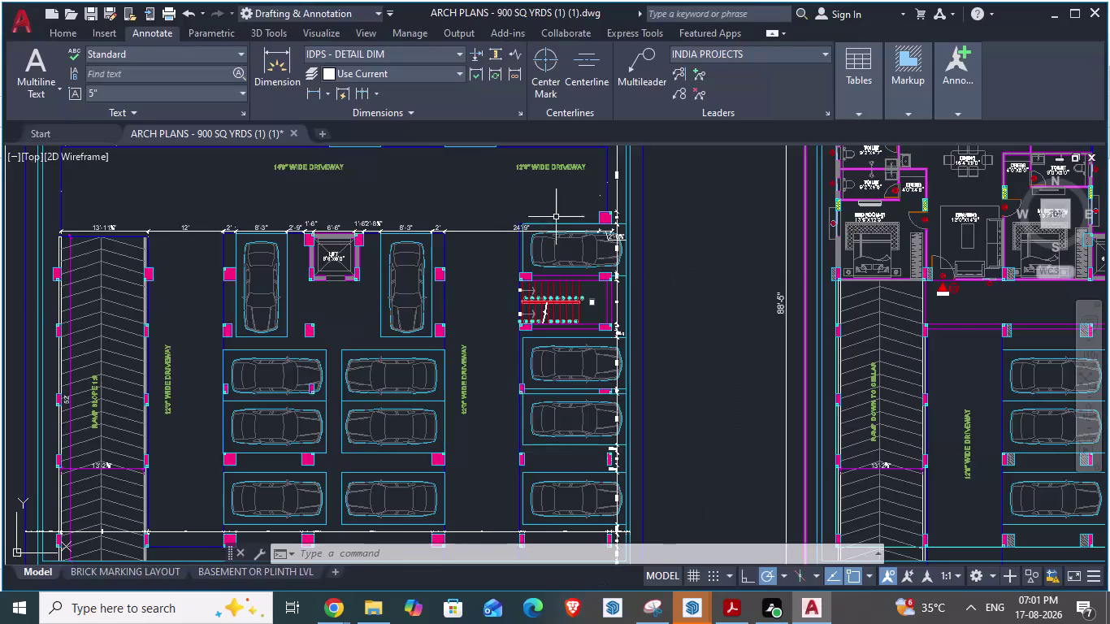
Zoom over the AutoCAD cellar parking plan, then switch back to the SketchUp model.
scroll(down, 3)
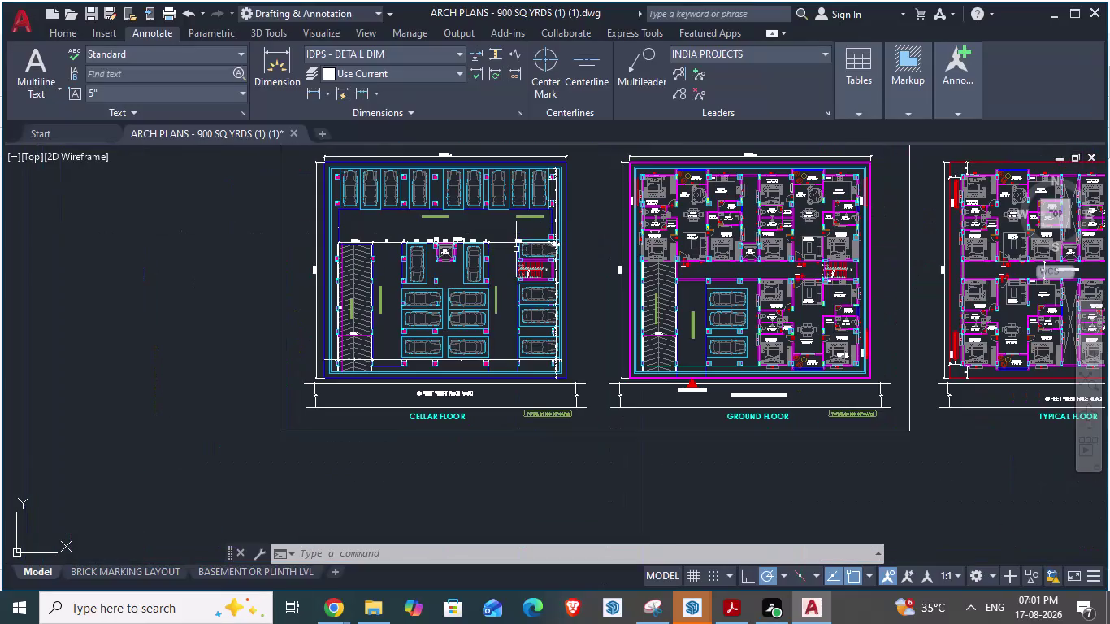
scroll(up, 3)
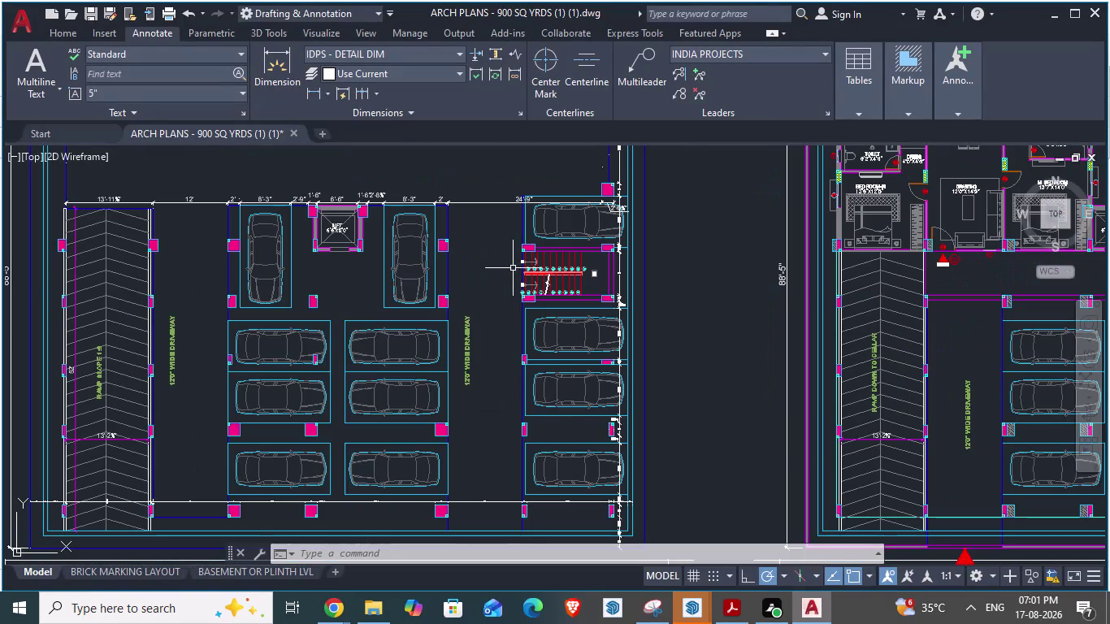
key(alt+Tab)
scroll(down, 3)
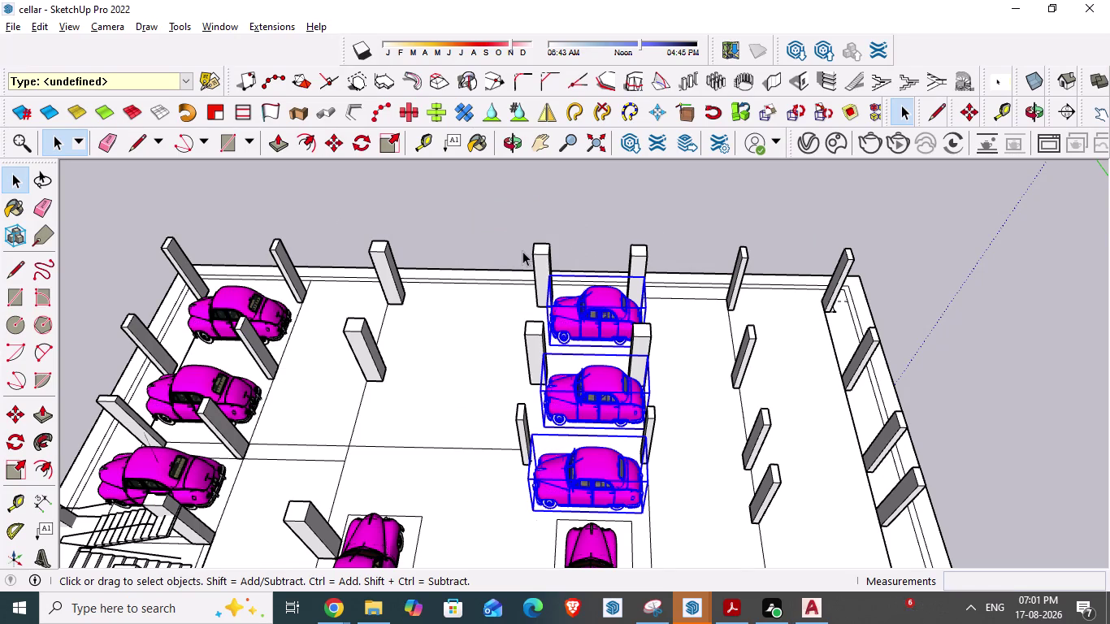
scroll(down, 3)
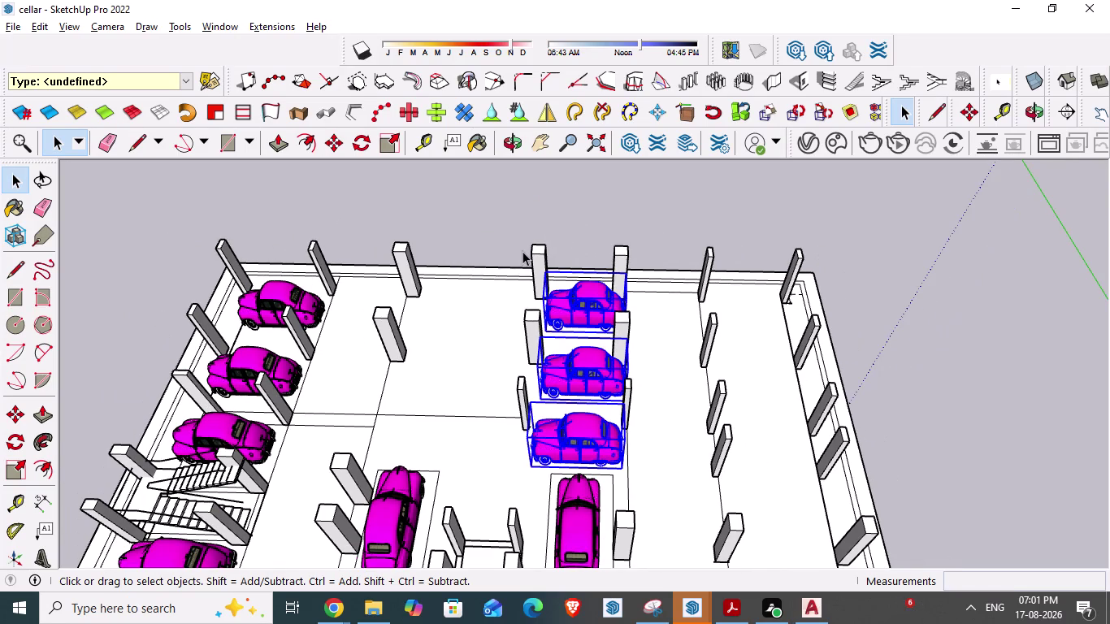
middle_drag(441, 367, 487, 478)
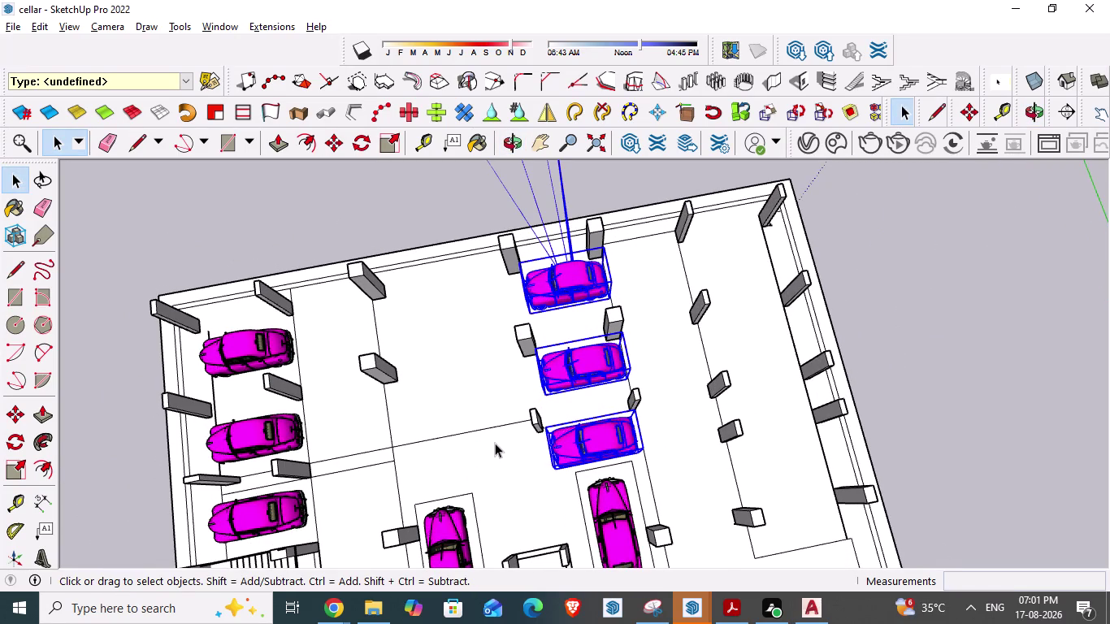
key(Escape)
key(space)
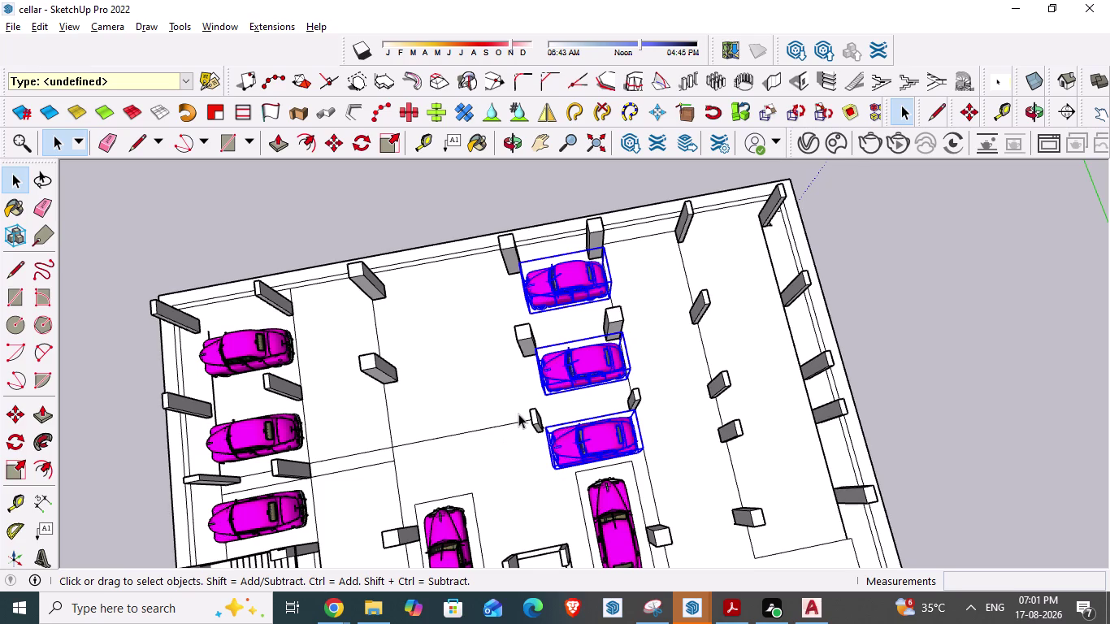
scroll(down, 3)
middle_drag(518, 414, 518, 502)
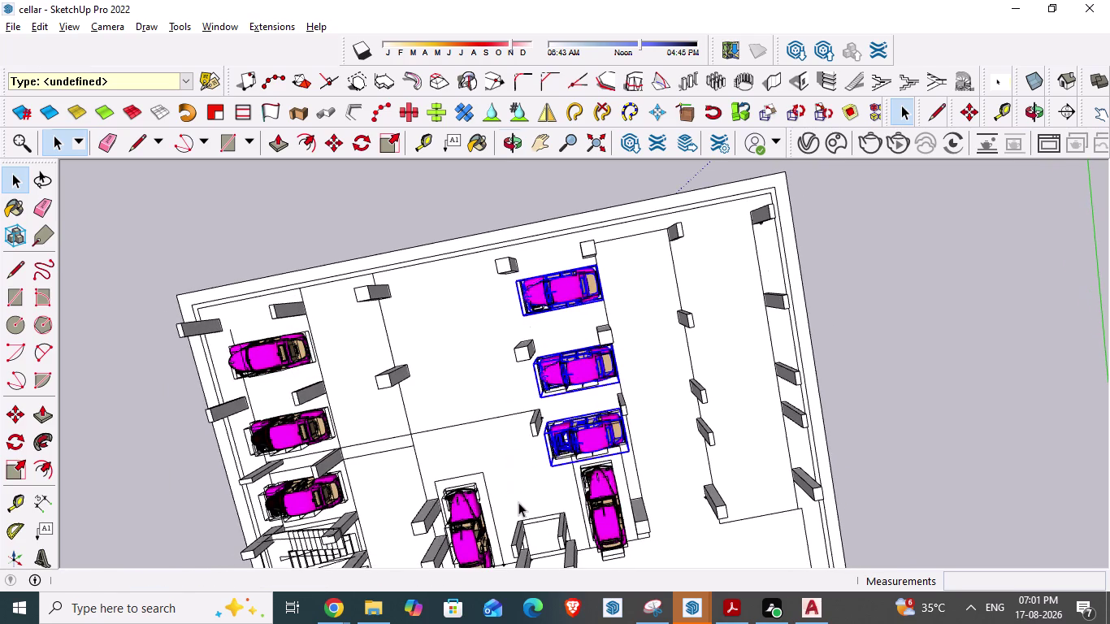
key(Escape)
key(Escape)
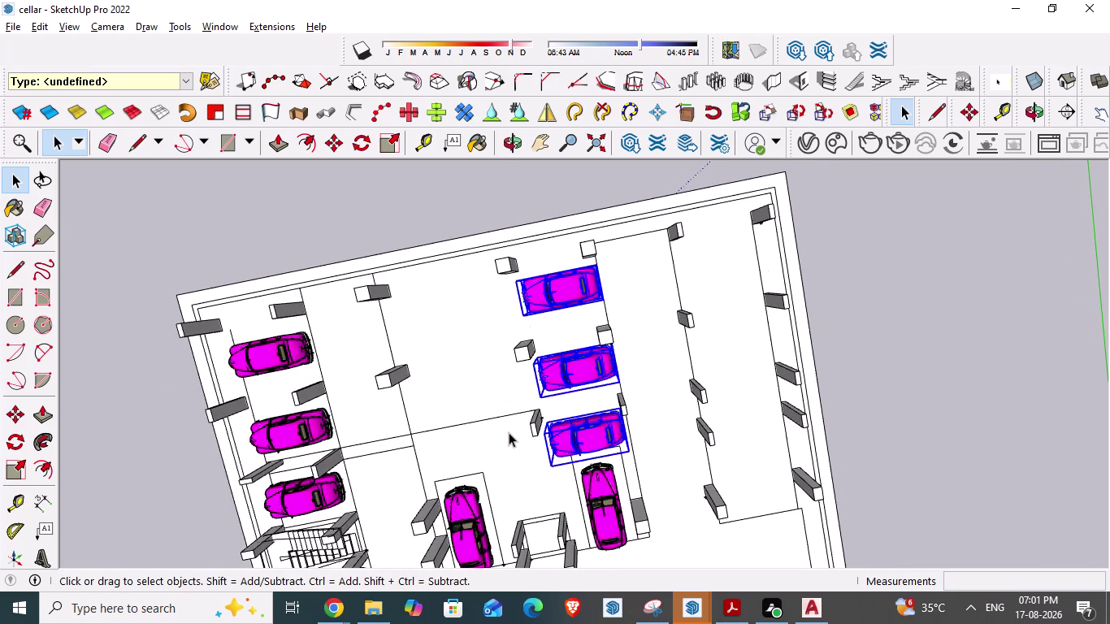
key(Escape)
click(403, 224)
scroll(down, 3)
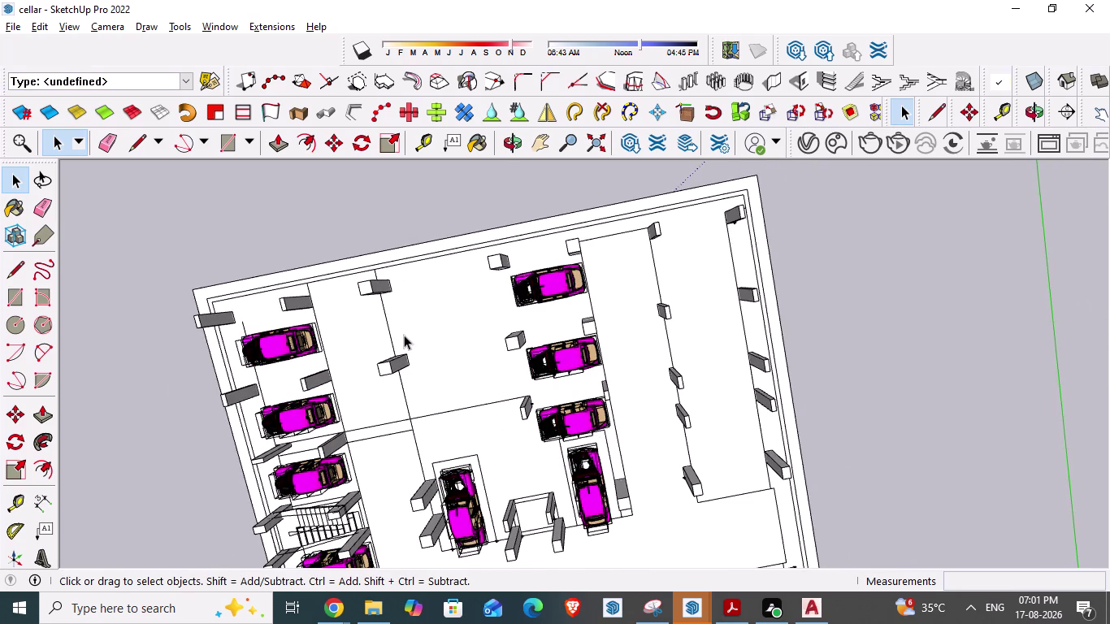
middle_drag(404, 335, 372, 236)
scroll(down, 3)
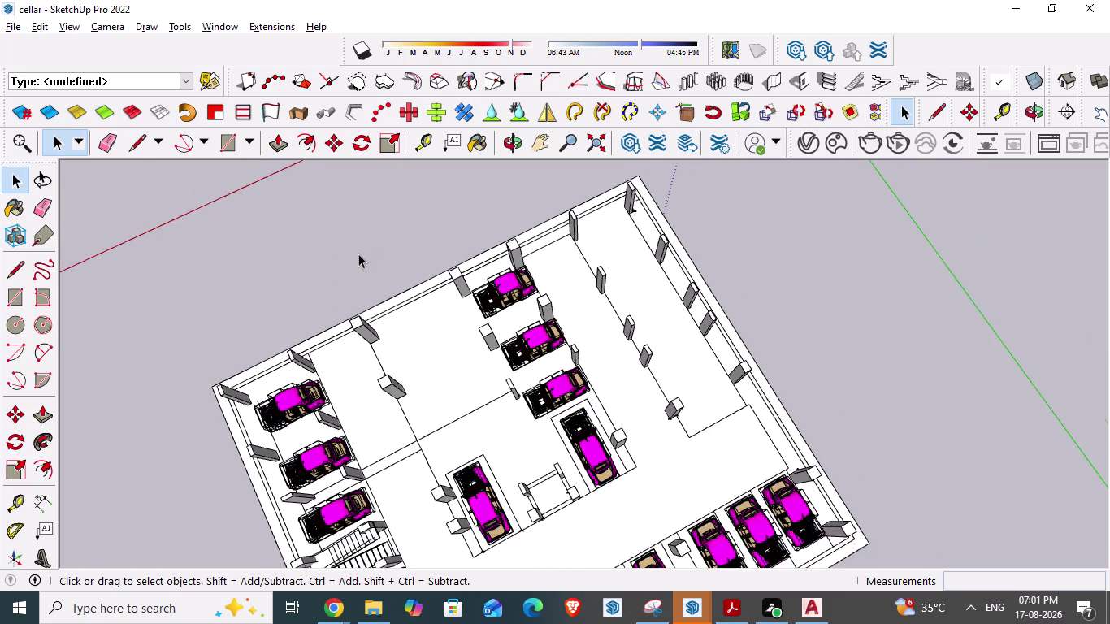
scroll(down, 3)
scroll(down, 3)
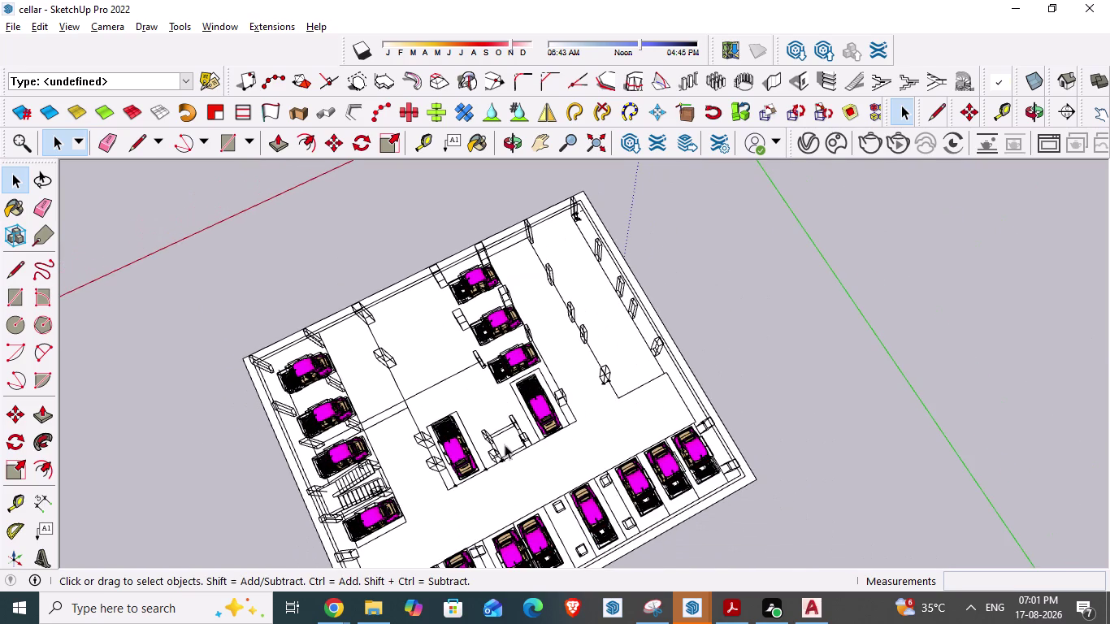
key(alt+Tab)
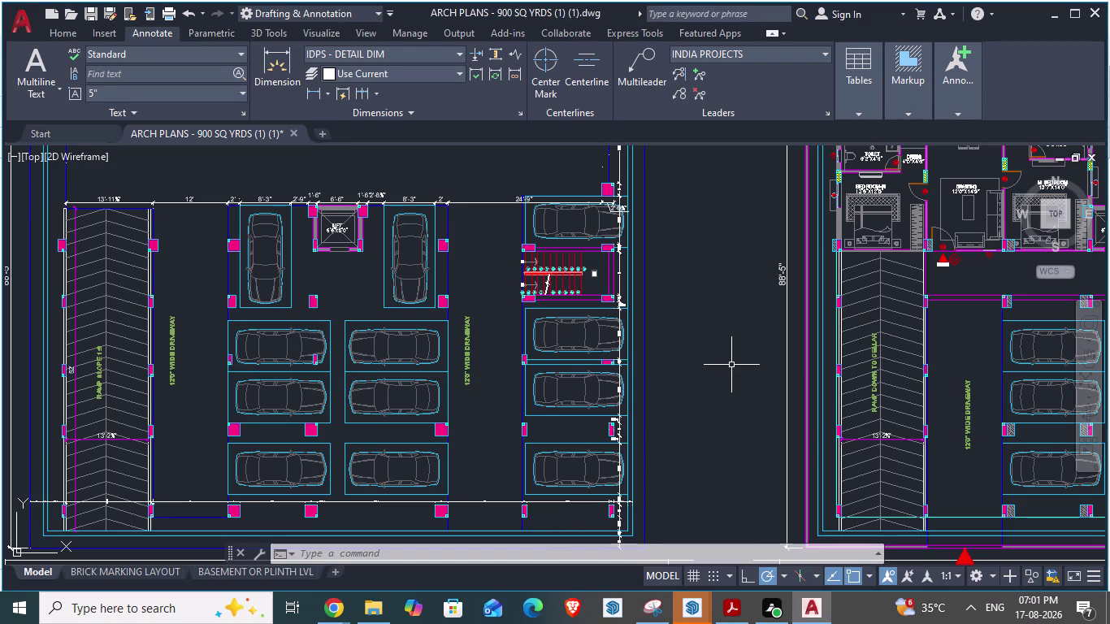
key(alt+Tab)
Copy a parked car and paste the copy left of the lower parked car.
scroll(down, 3)
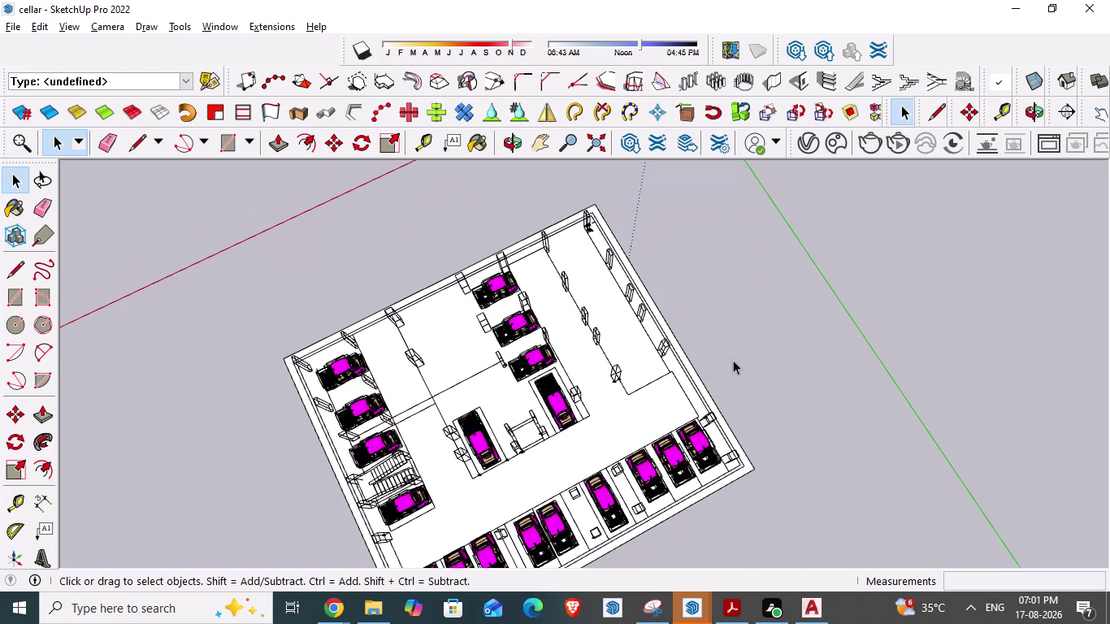
scroll(up, 3)
scroll(up, 3)
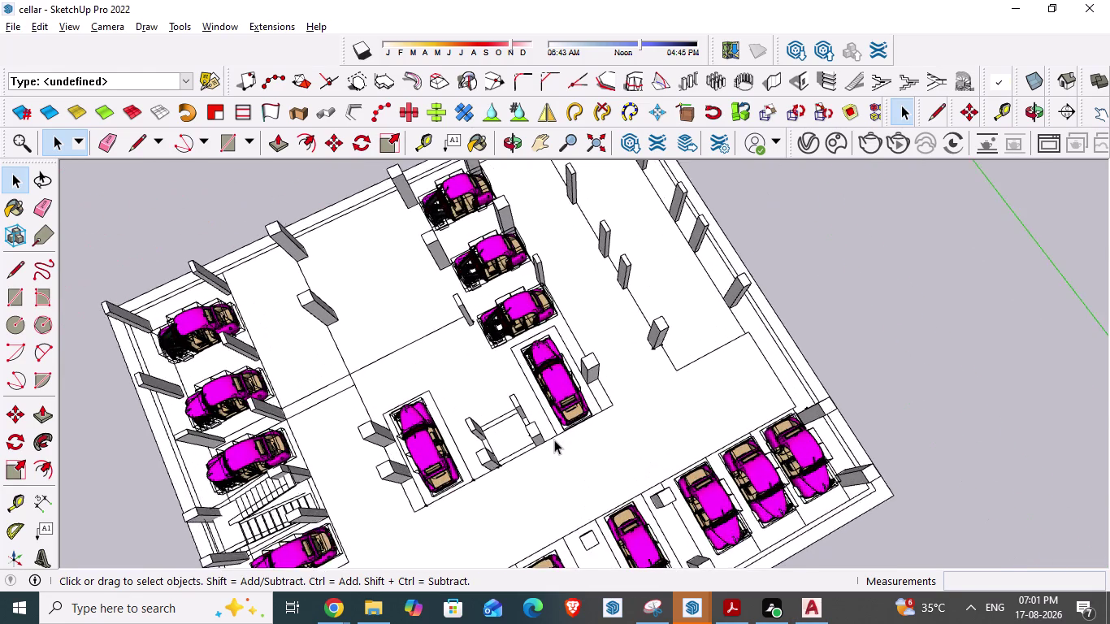
scroll(up, 3)
click(508, 286)
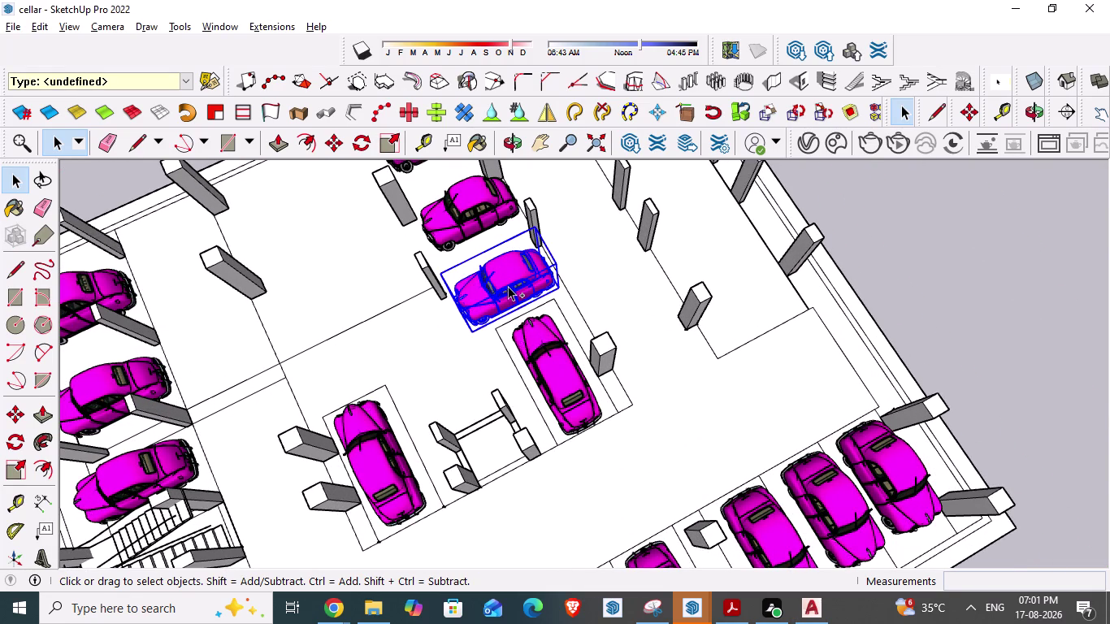
key(ctrl+c)
key(ctrl+v)
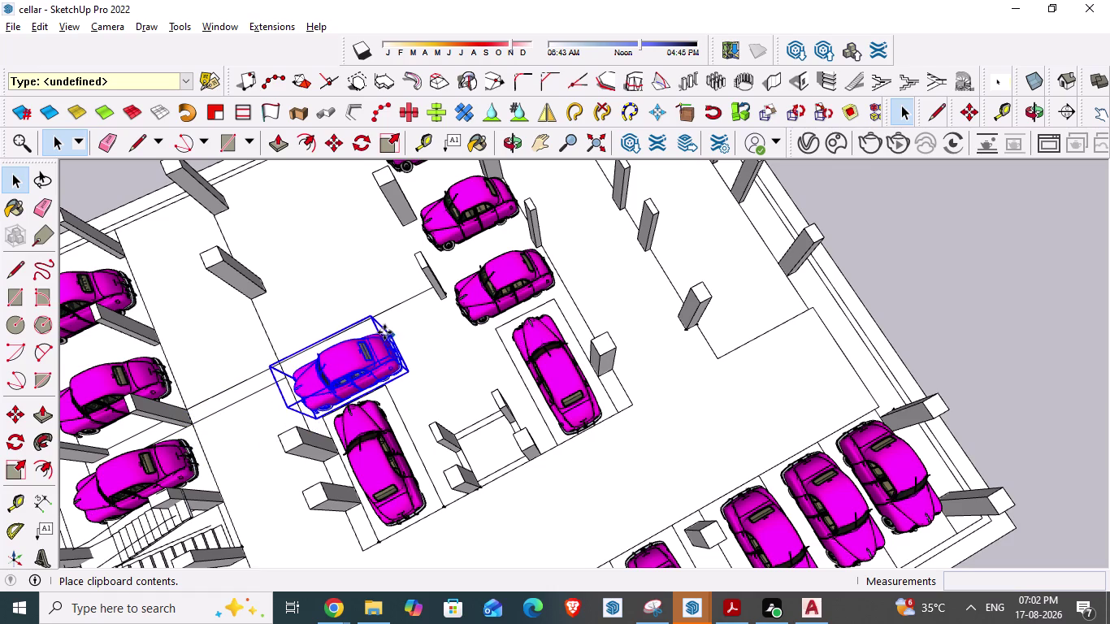
click(388, 323)
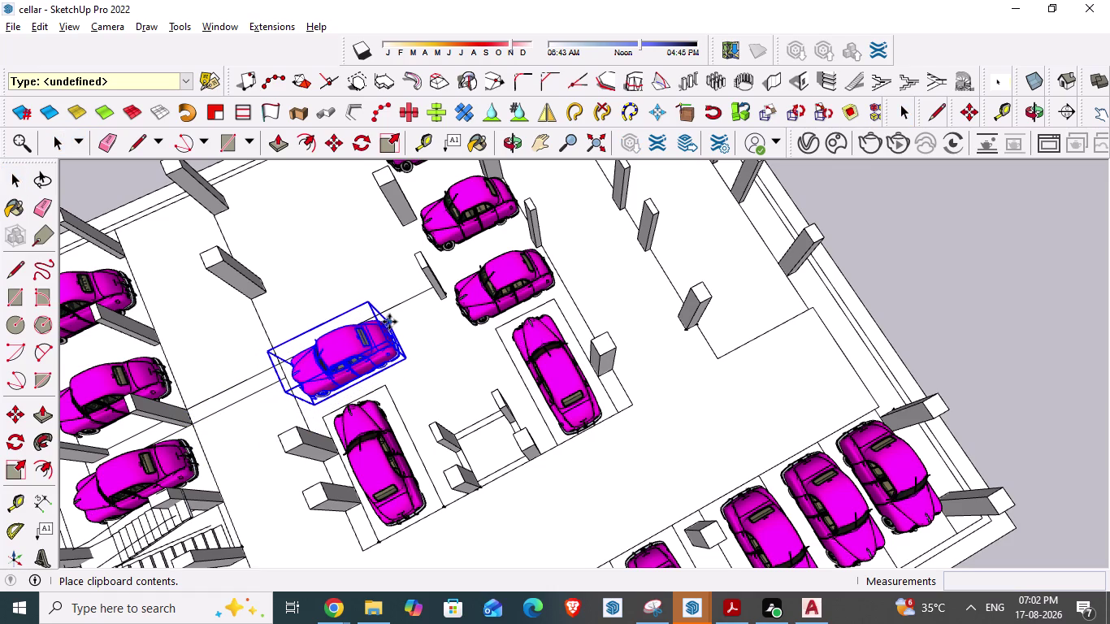
Rotate the copied car 180 degrees about its corner.
middle_drag(316, 423, 271, 309)
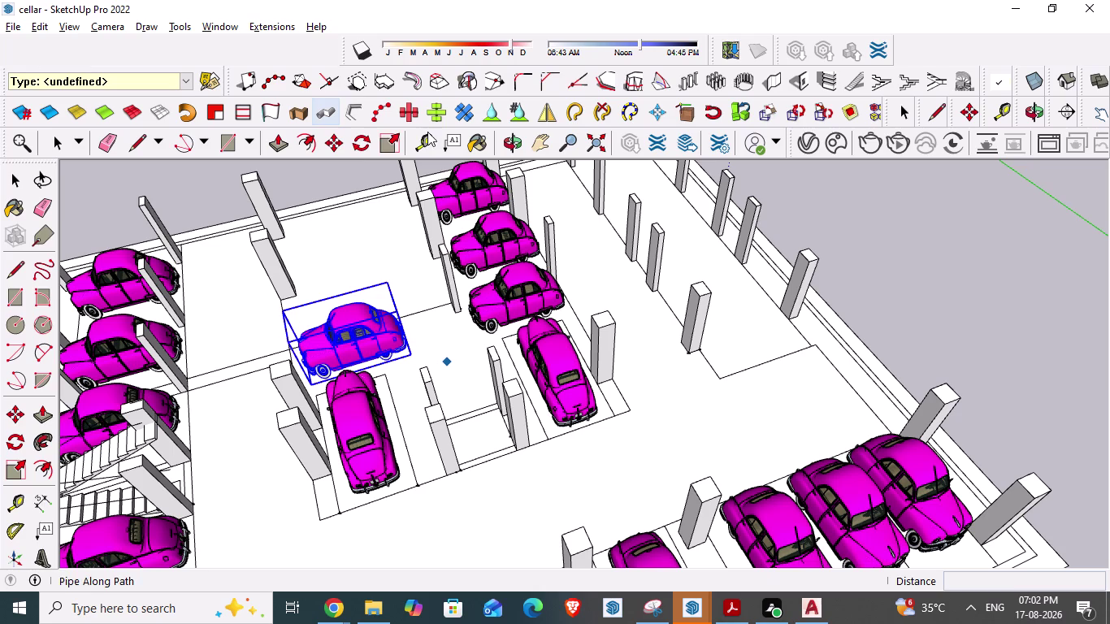
click(360, 143)
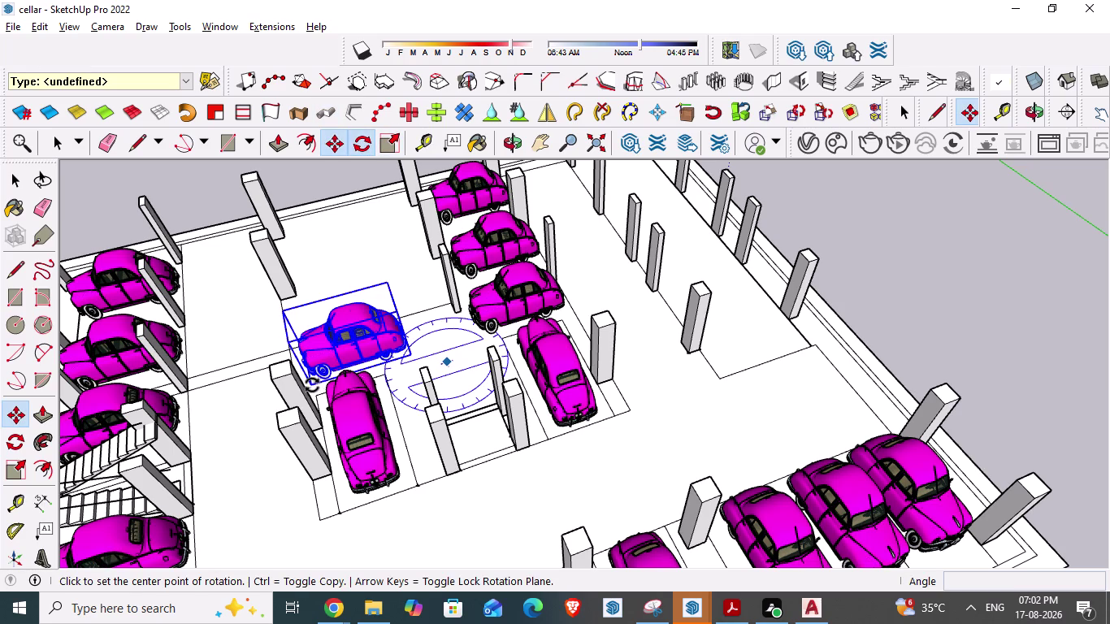
scroll(up, 3)
scroll(up, 3)
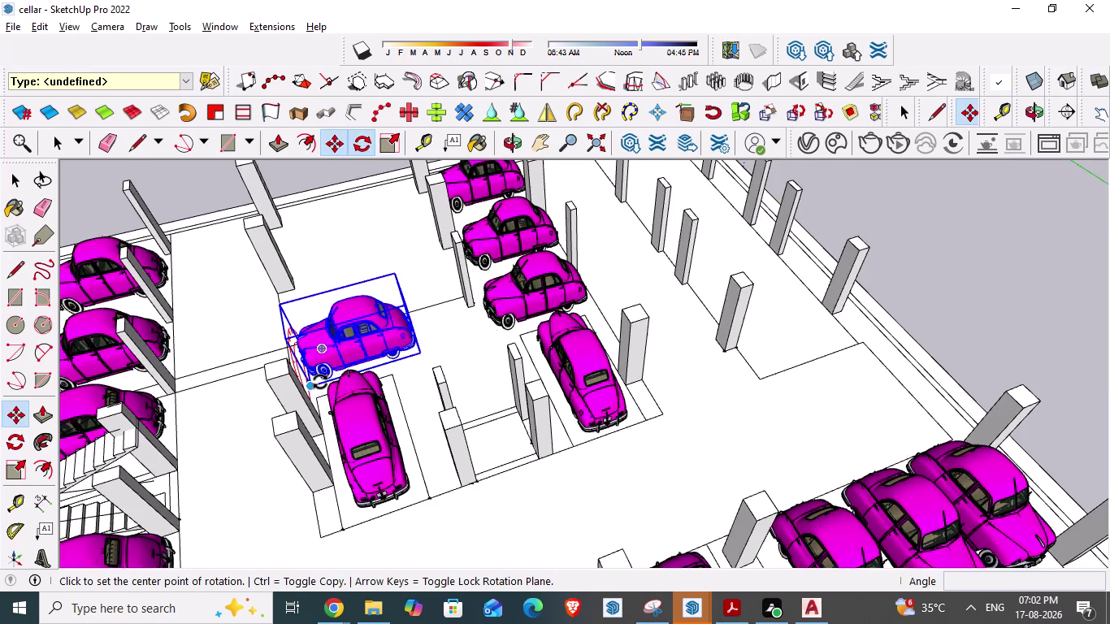
scroll(up, 3)
scroll(up, 3)
scroll(up, 3)
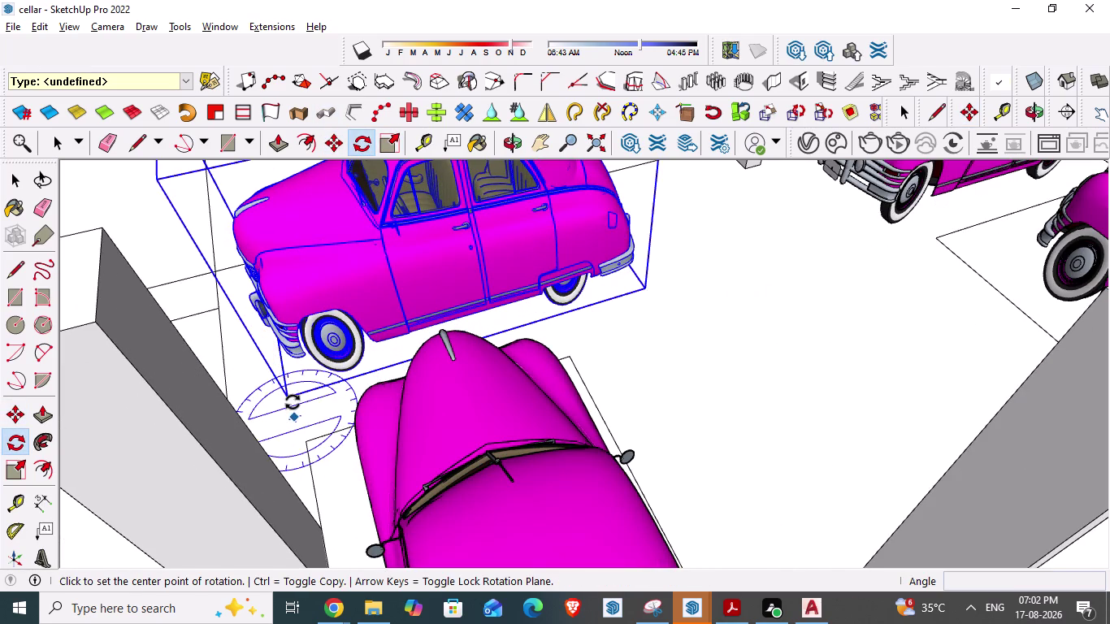
click(291, 395)
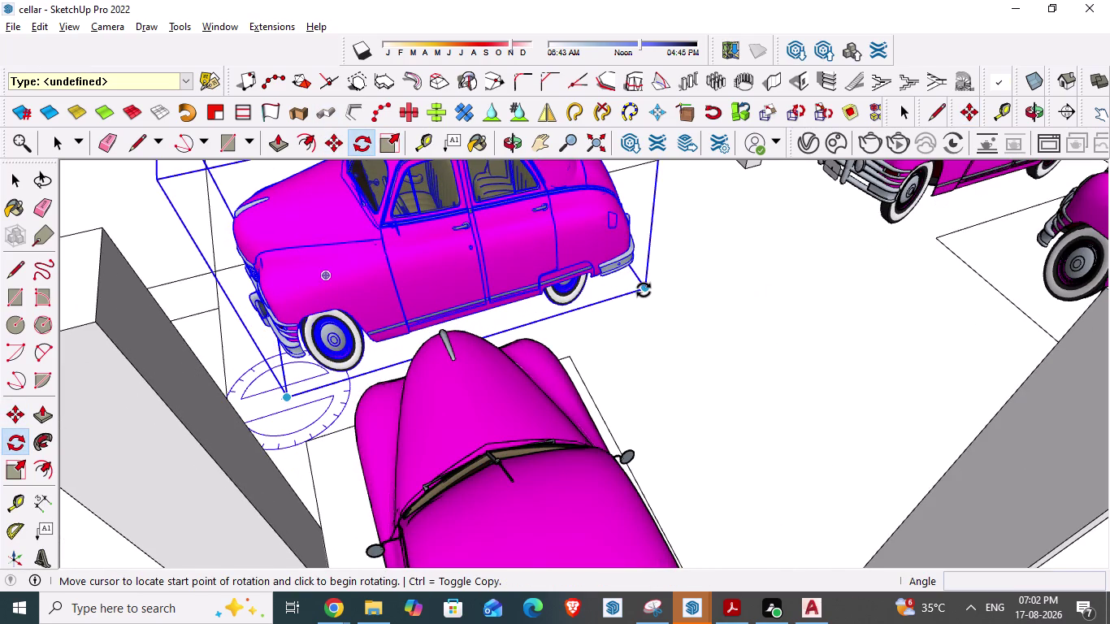
click(643, 290)
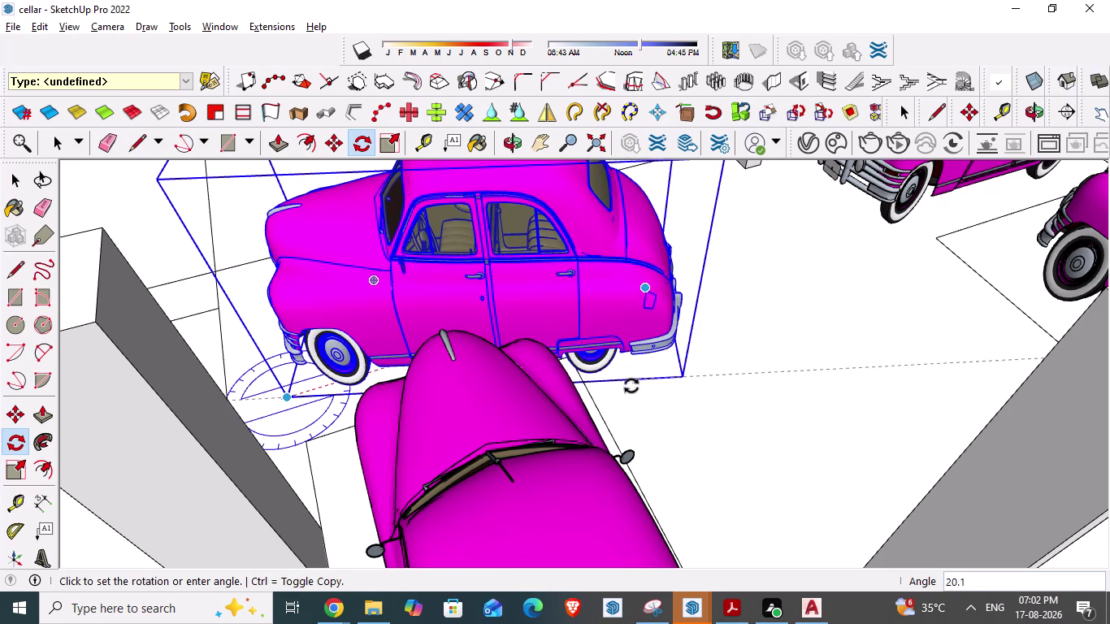
text(1)
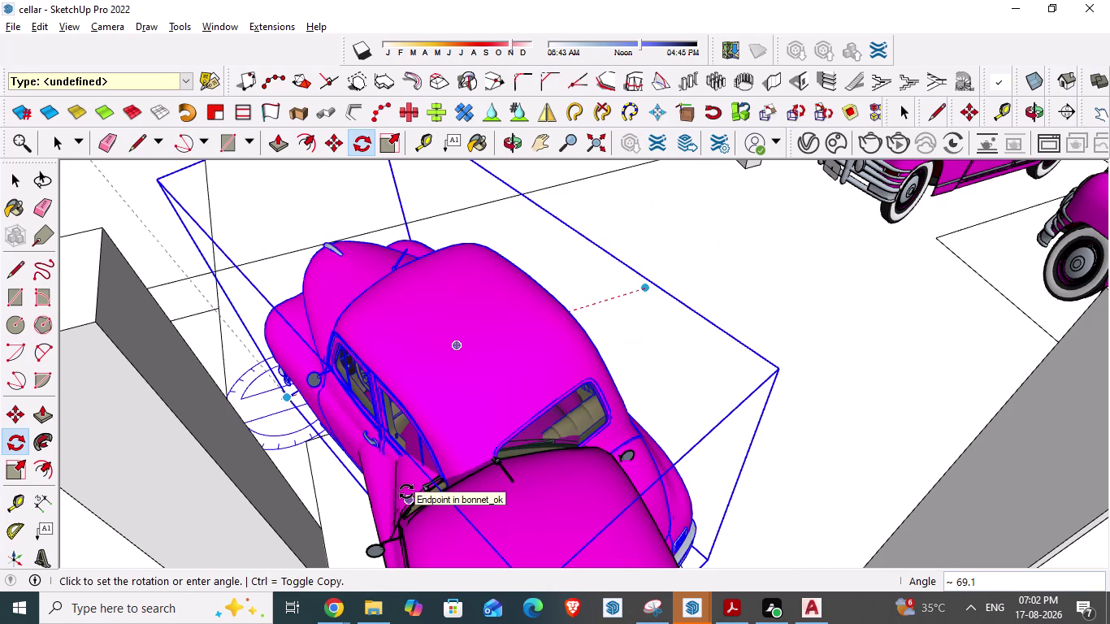
text(80)
key(Return)
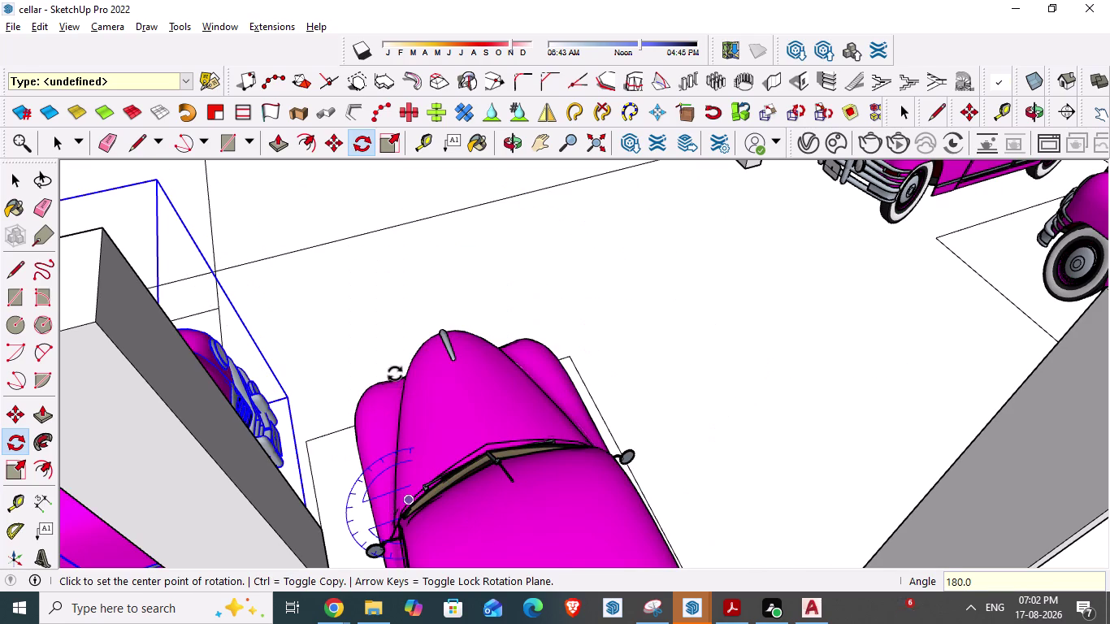
Move the turned car into the central parking area just below the upright car.
scroll(down, 3)
scroll(down, 3)
scroll(down, 3)
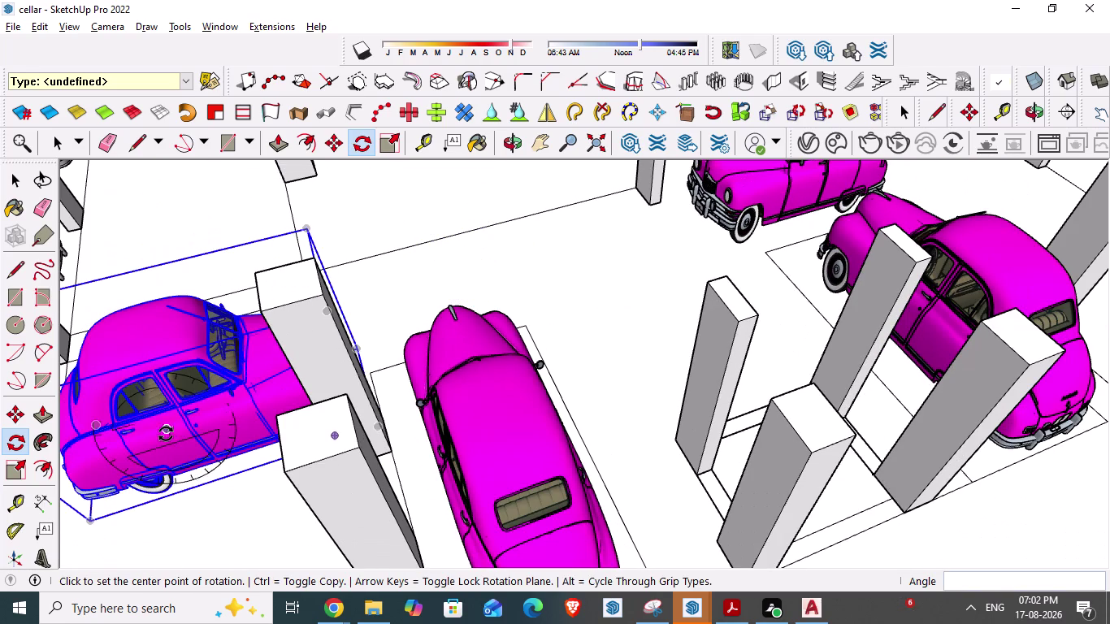
key(m)
scroll(down, 3)
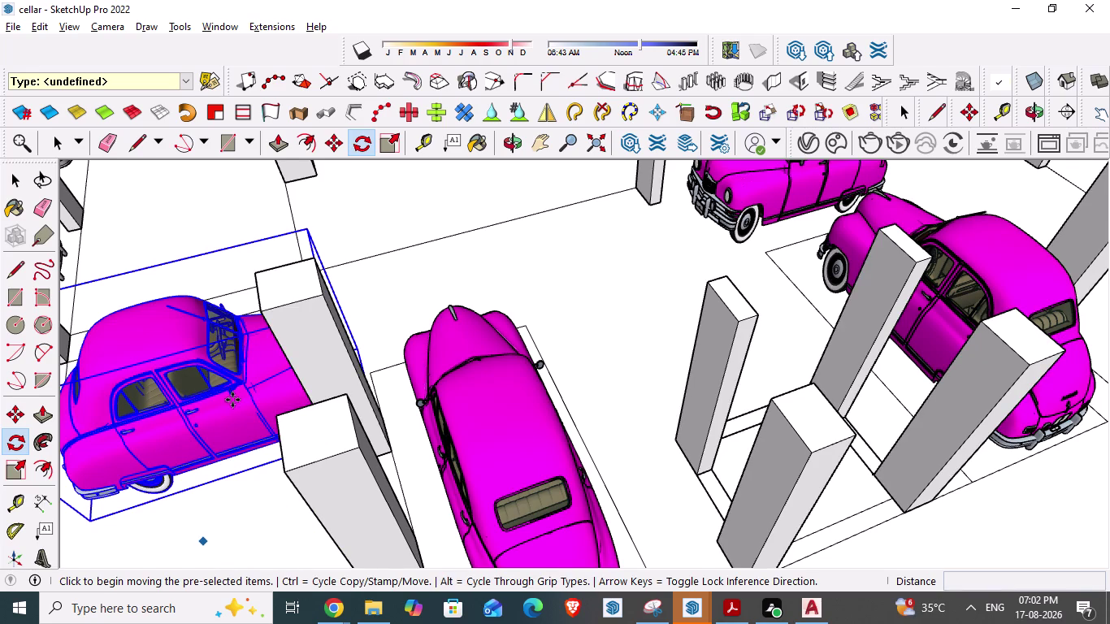
drag(110, 505, 276, 371)
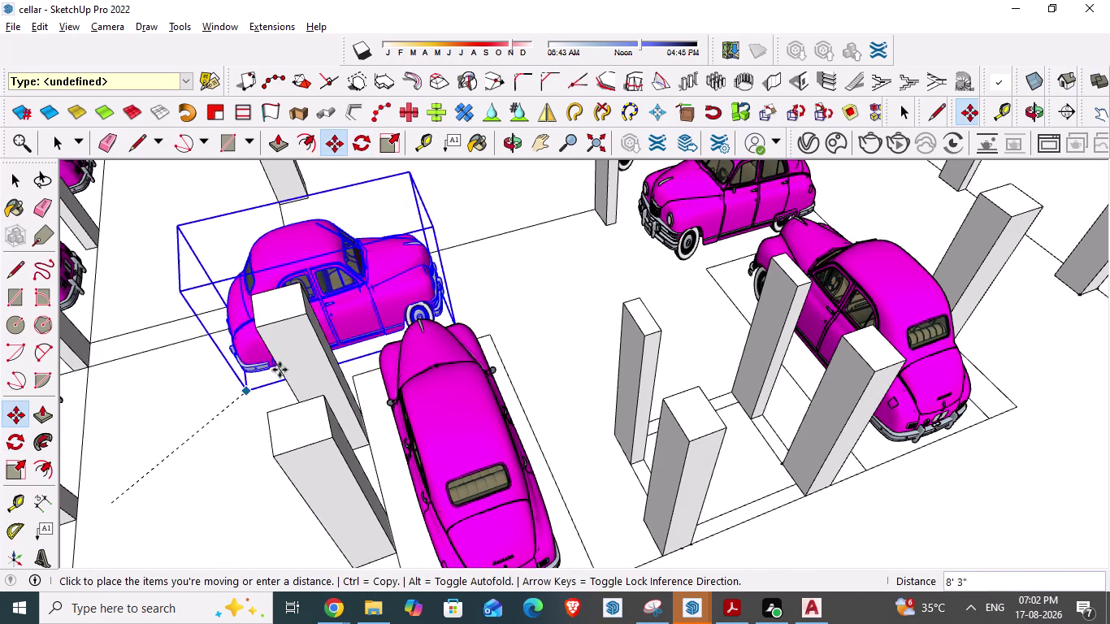
drag(276, 371, 425, 326)
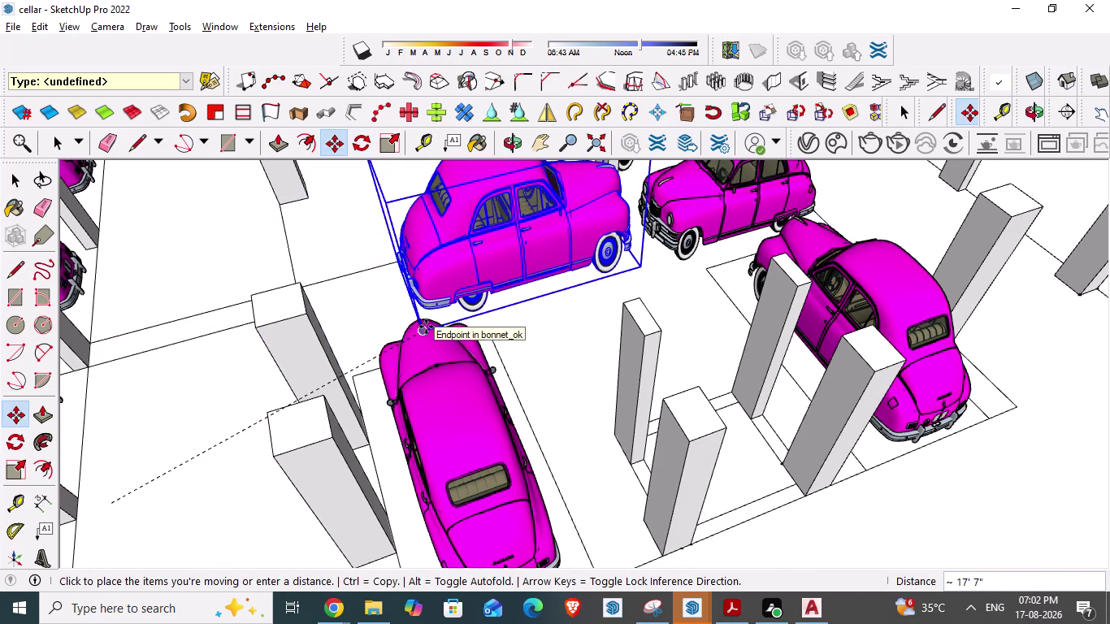
drag(426, 327, 429, 400)
middle_drag(426, 327, 432, 399)
scroll(down, 3)
middle_drag(410, 375, 429, 400)
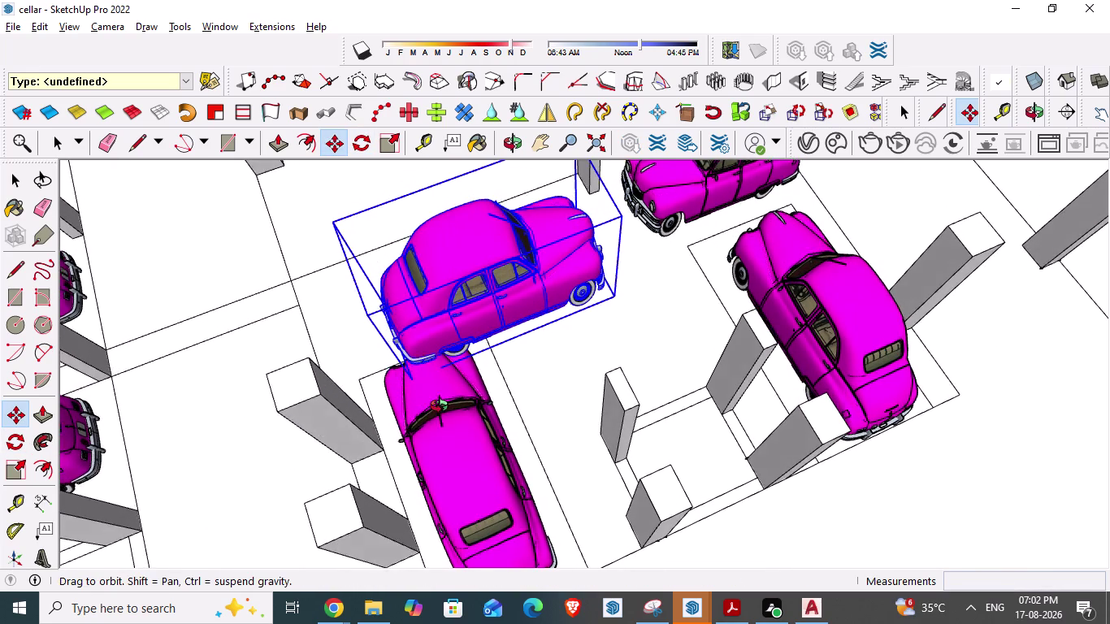
middle_drag(429, 399, 463, 417)
drag(429, 400, 350, 405)
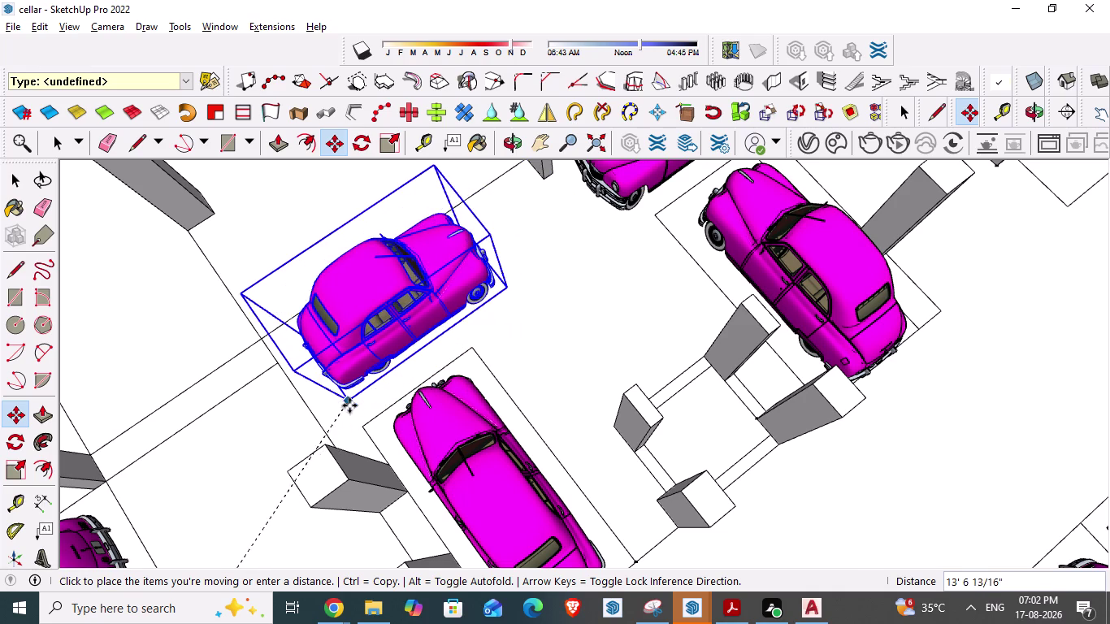
drag(349, 406, 338, 424)
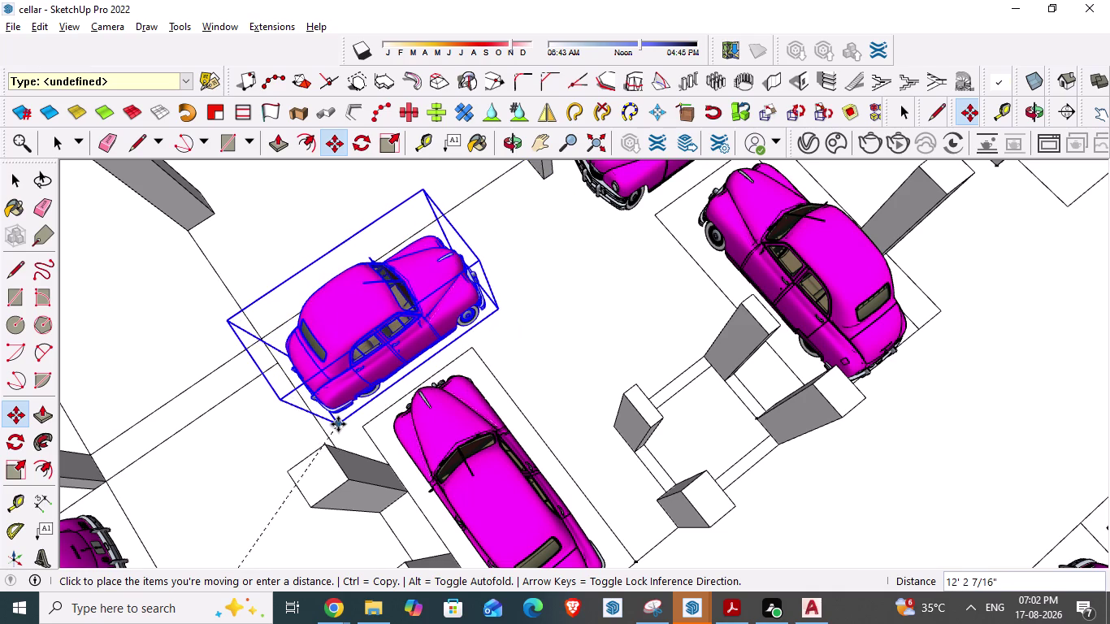
drag(338, 424, 334, 427)
click(333, 430)
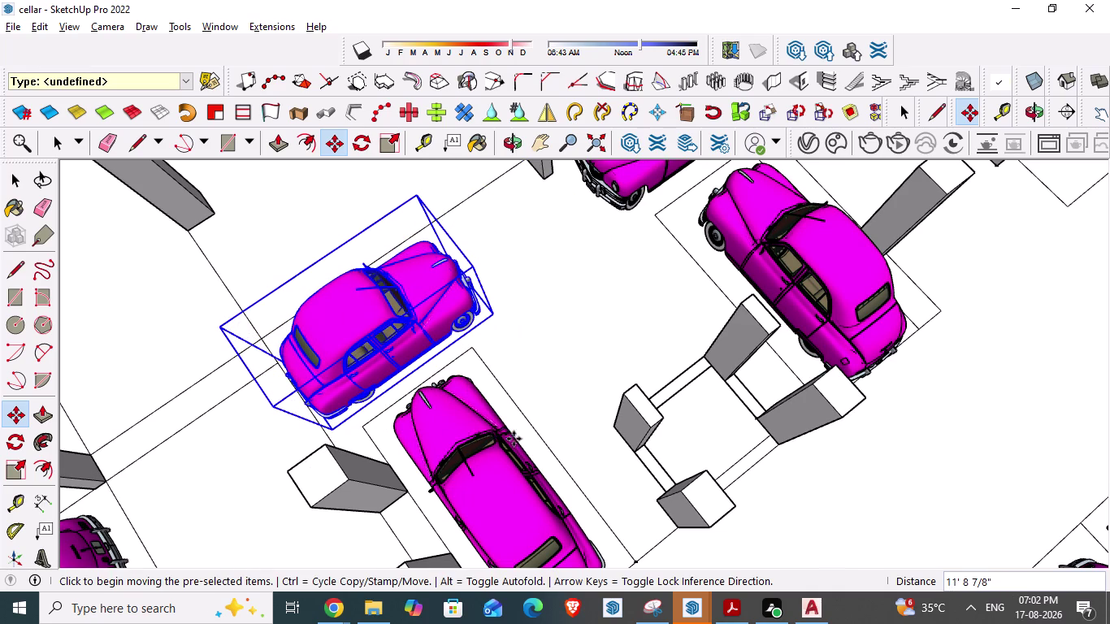
Exit the Move tool and select the newly placed car.
scroll(down, 3)
middle_drag(427, 457, 623, 529)
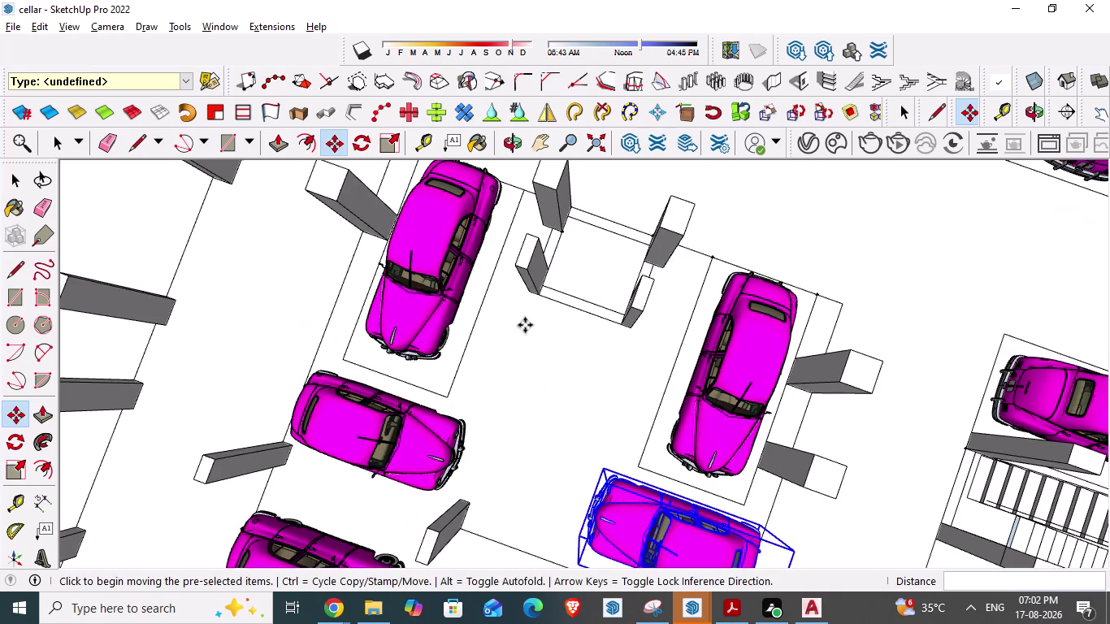
scroll(down, 3)
scroll(down, 3)
scroll(down, 3)
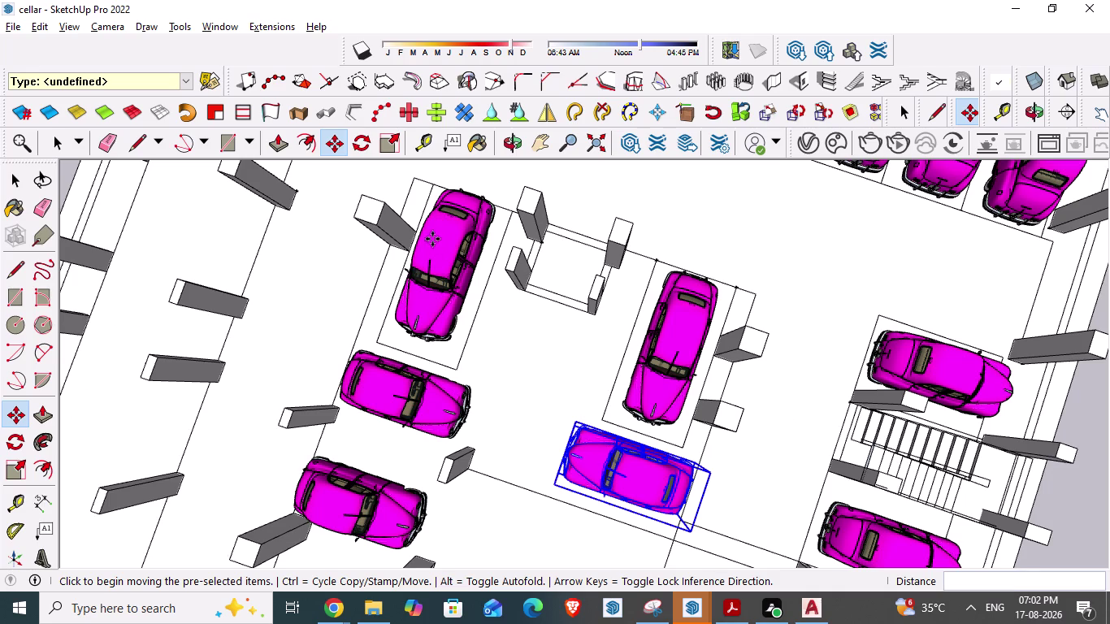
scroll(down, 3)
scroll(up, 3)
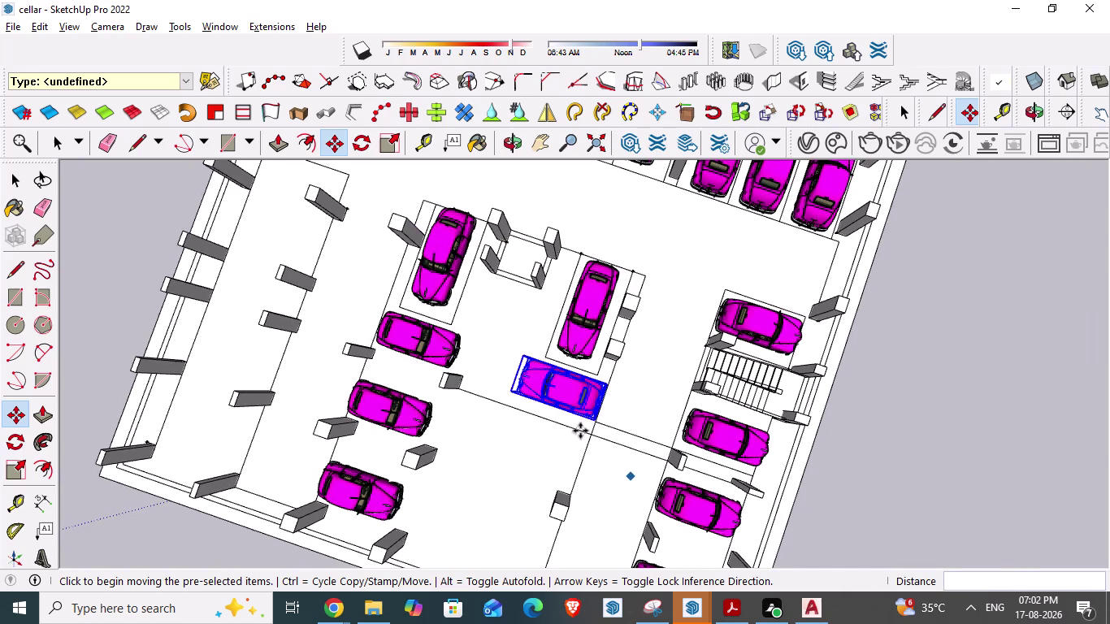
scroll(up, 3)
key(Escape)
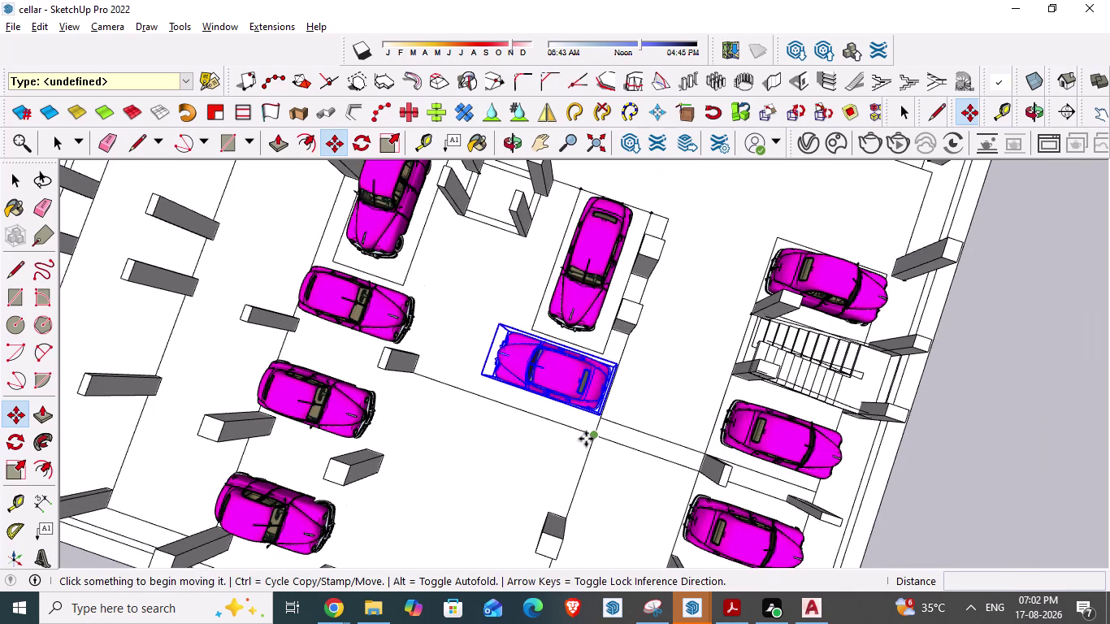
key(space)
click(567, 386)
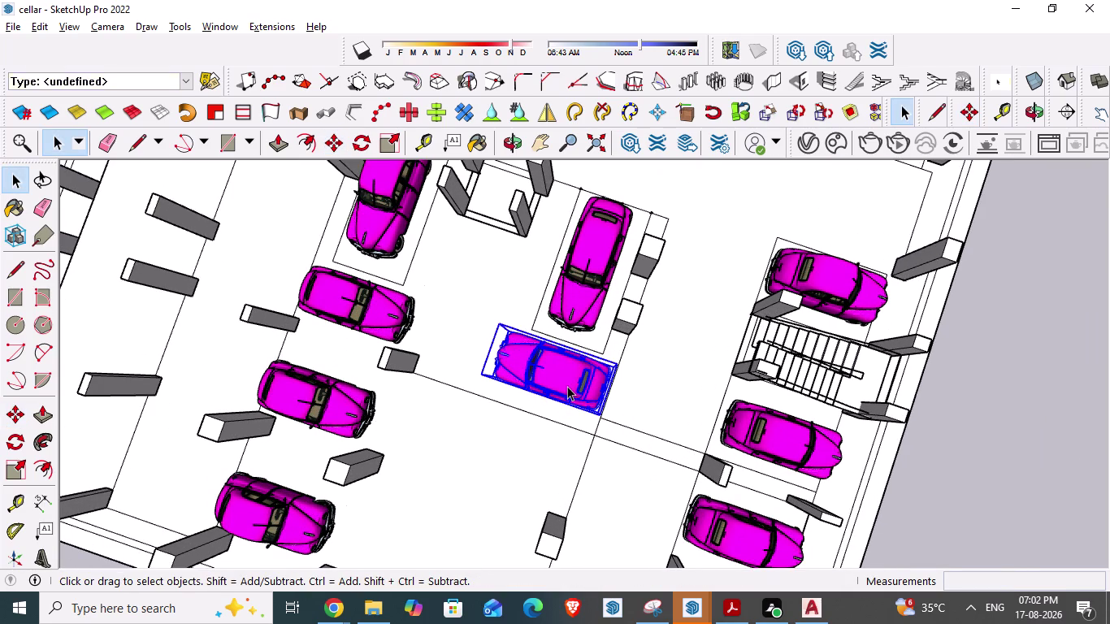
Paste a second car copy directly below the first sideways car.
key(ctrl+c)
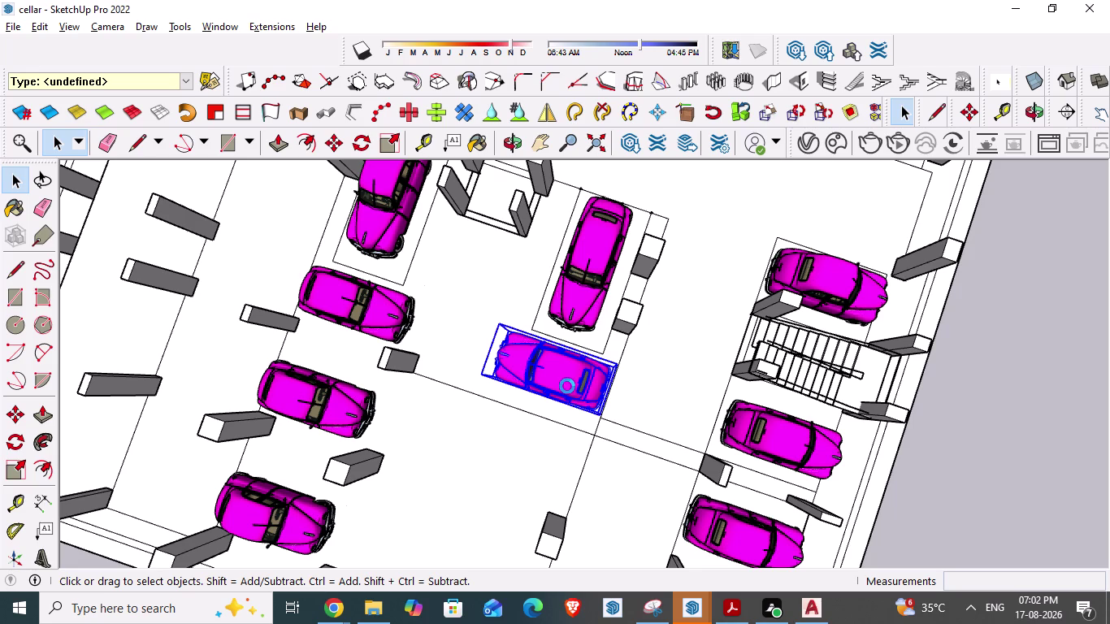
key(ctrl+v)
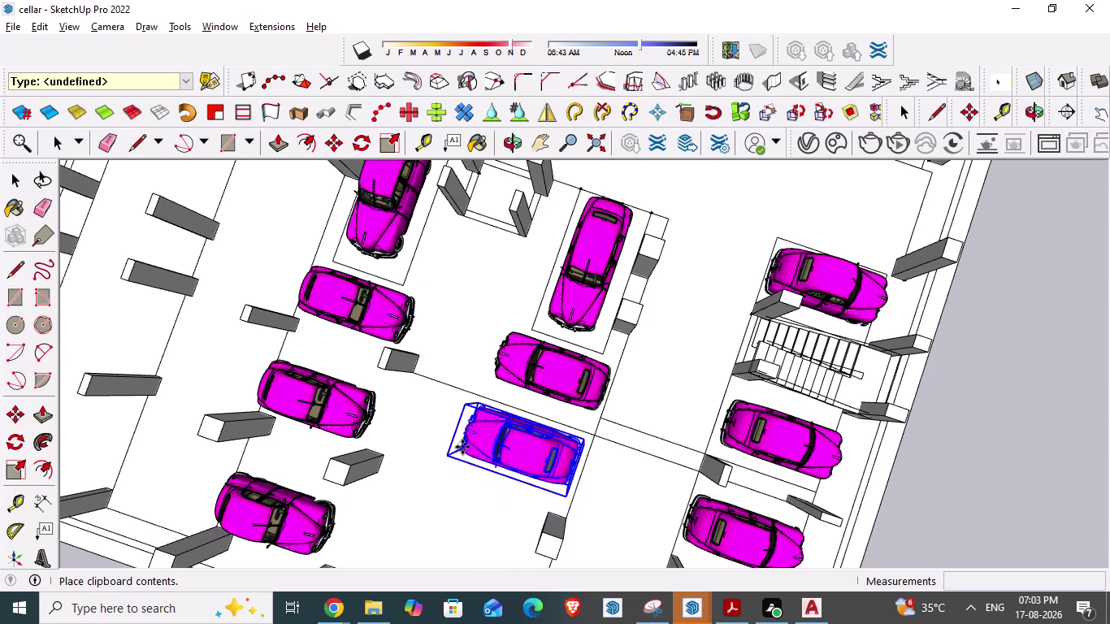
click(462, 447)
scroll(down, 3)
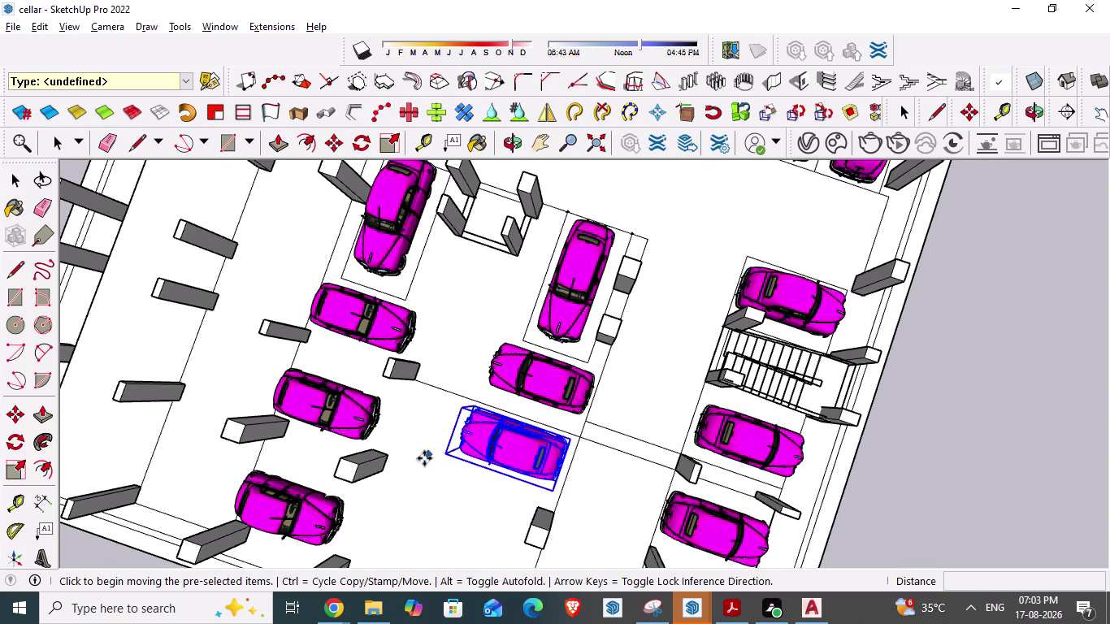
key(space)
Orbit to a side perspective of the cars and paste another car copy.
middle_drag(427, 514, 511, 400)
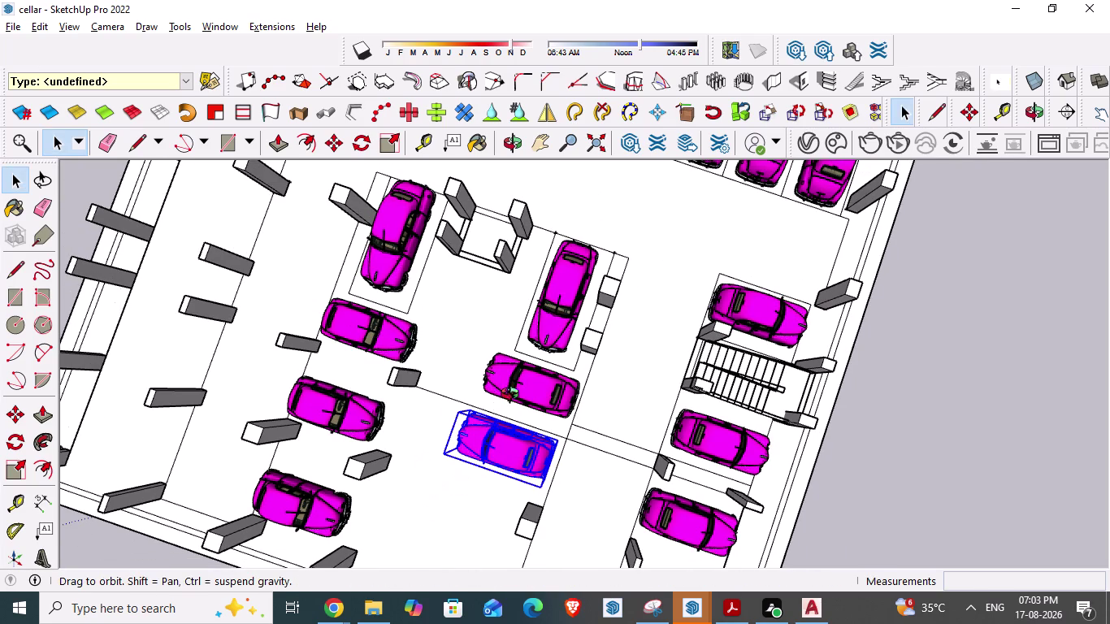
middle_drag(511, 400, 528, 374)
scroll(down, 3)
middle_drag(436, 504, 469, 490)
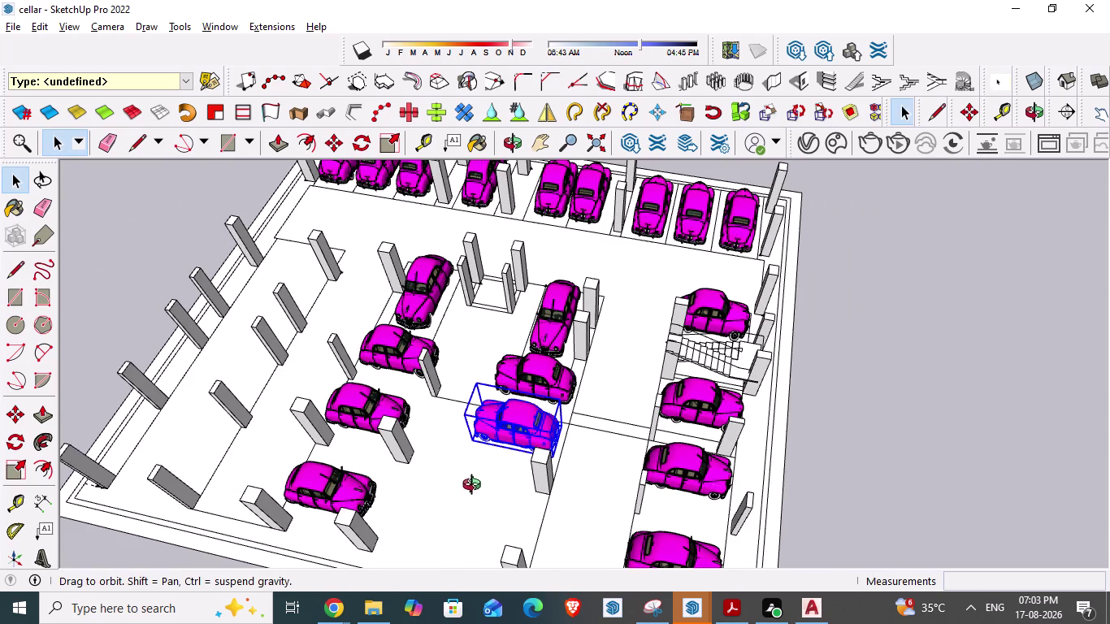
middle_drag(469, 489, 500, 476)
middle_drag(464, 501, 499, 498)
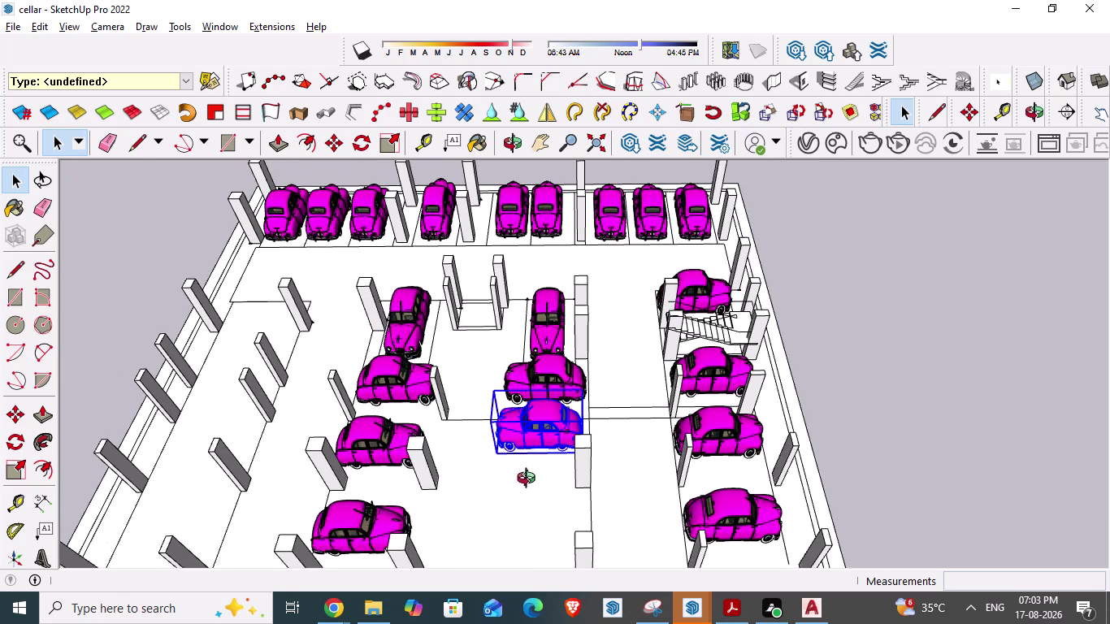
key(ctrl+v)
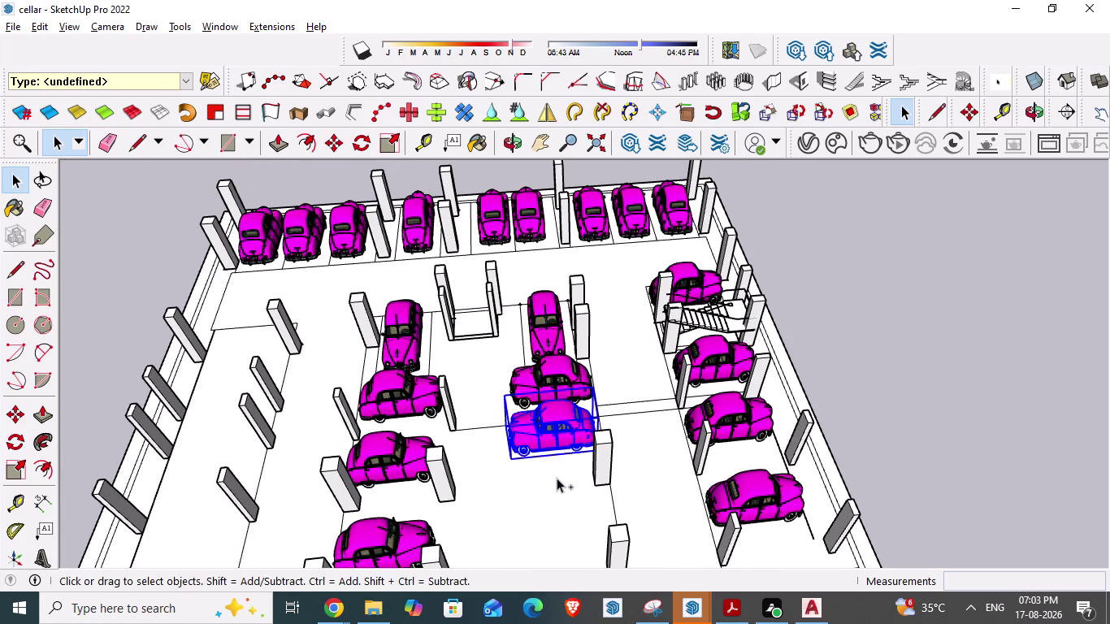
Place the next pasted car below the other cars.
scroll(down, 3)
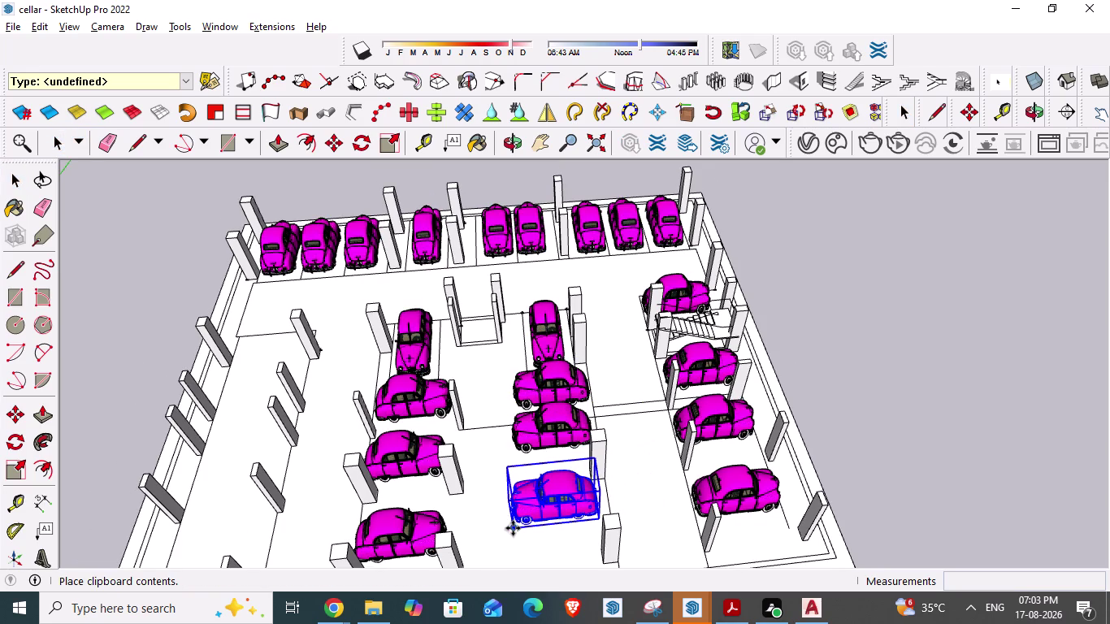
scroll(up, 3)
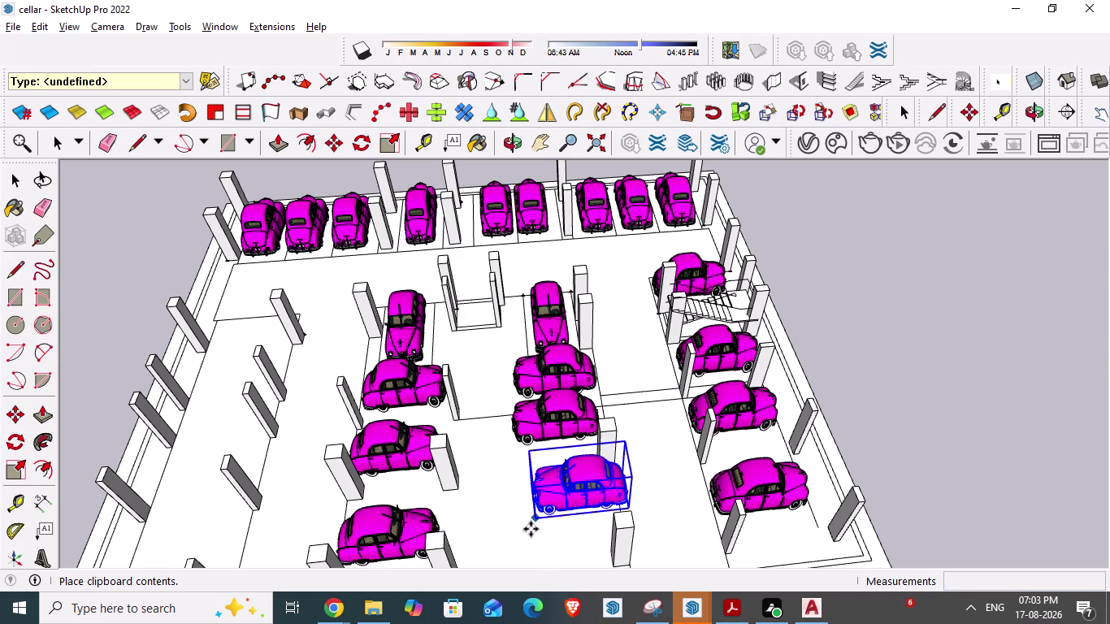
click(531, 529)
scroll(down, 3)
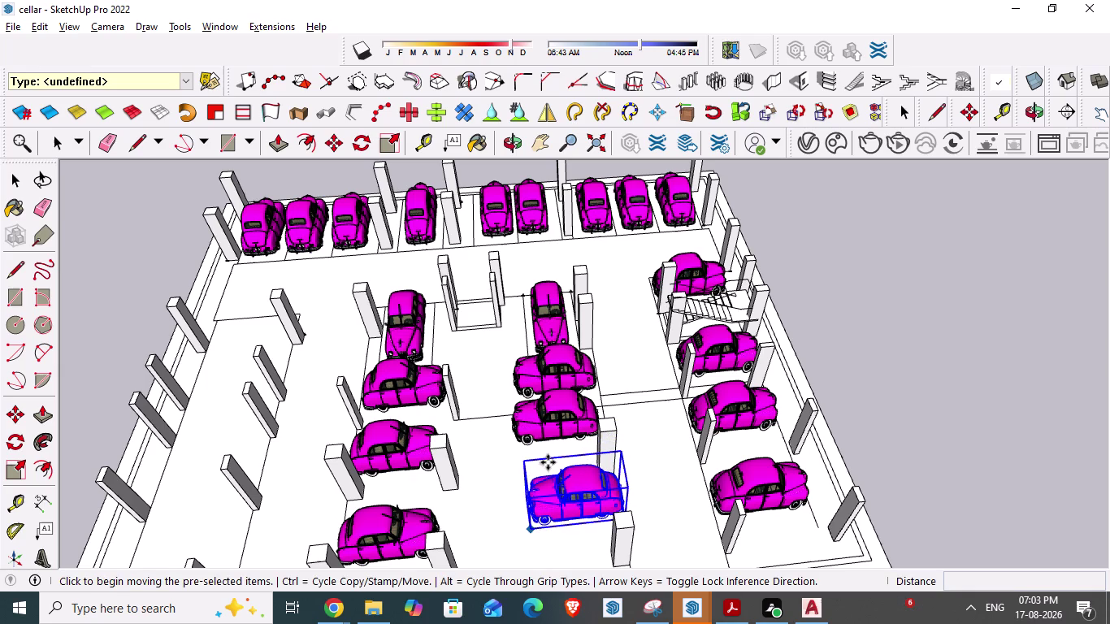
scroll(down, 3)
Orbit and zoom around the cellar to view the parking rows and target bay.
middle_drag(606, 497, 466, 539)
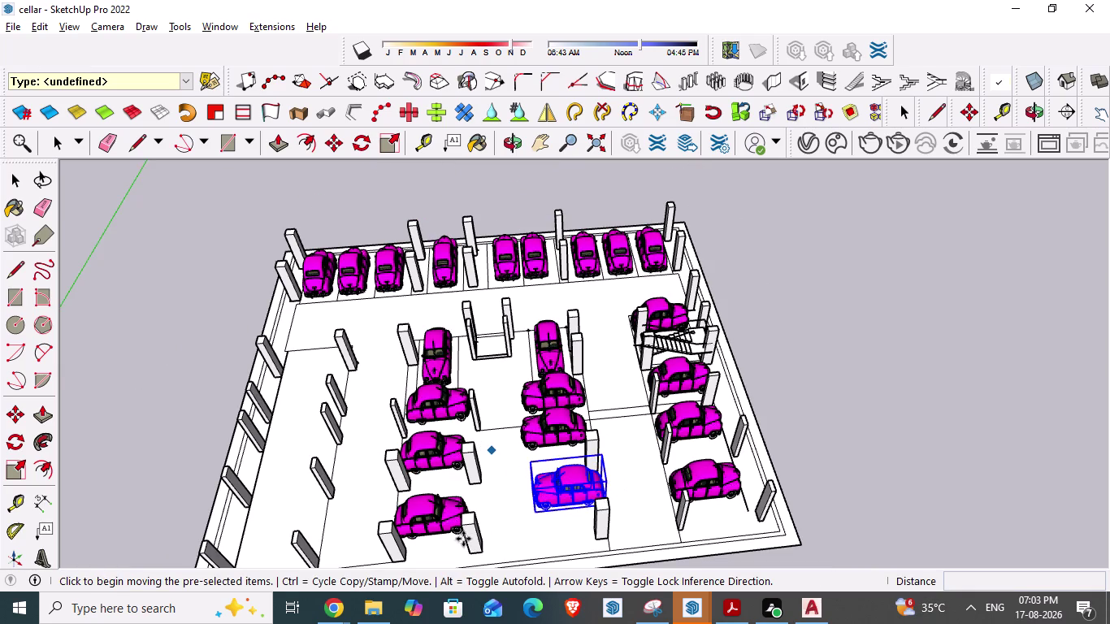
middle_drag(466, 539, 355, 522)
scroll(down, 3)
scroll(up, 3)
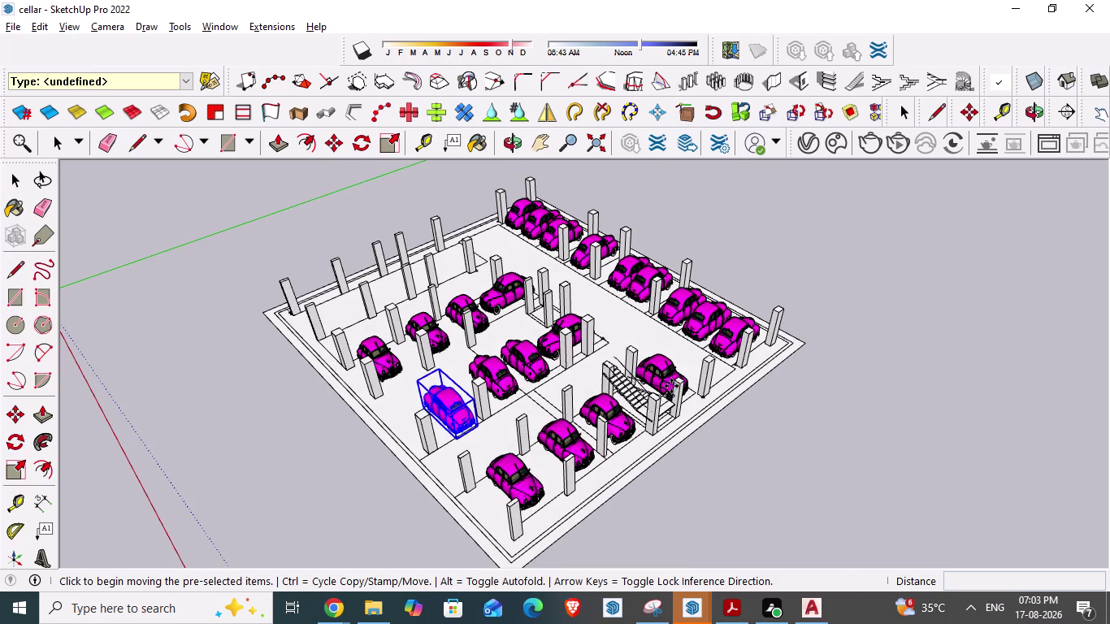
scroll(up, 3)
scroll(up, 3)
middle_drag(625, 412, 716, 468)
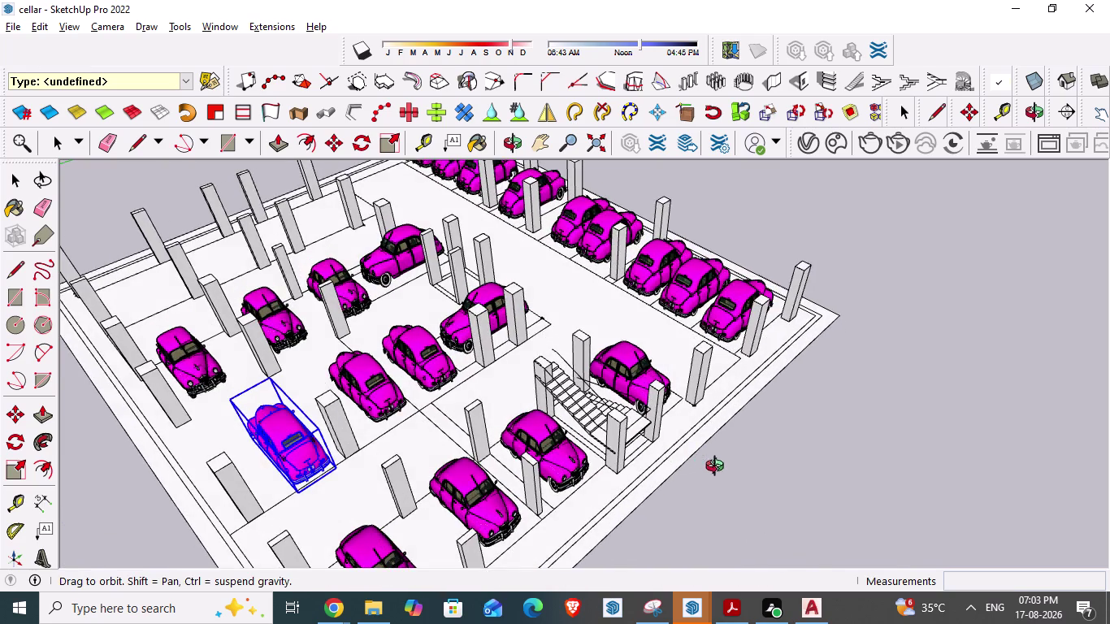
middle_drag(717, 469, 826, 486)
scroll(down, 3)
scroll(down, 3)
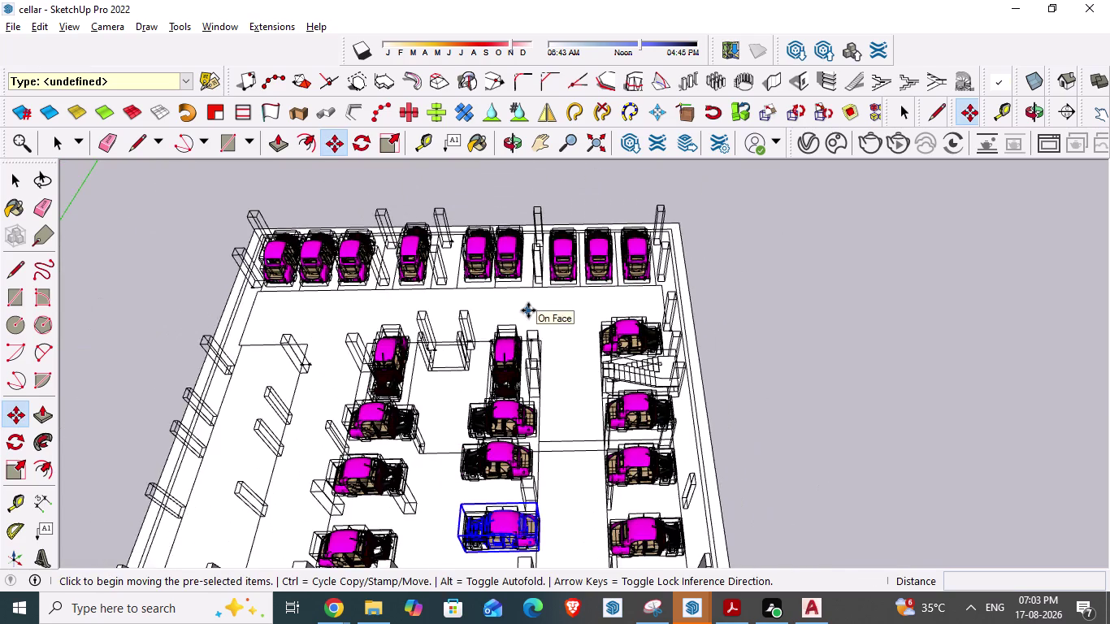
middle_drag(532, 475, 593, 541)
scroll(up, 3)
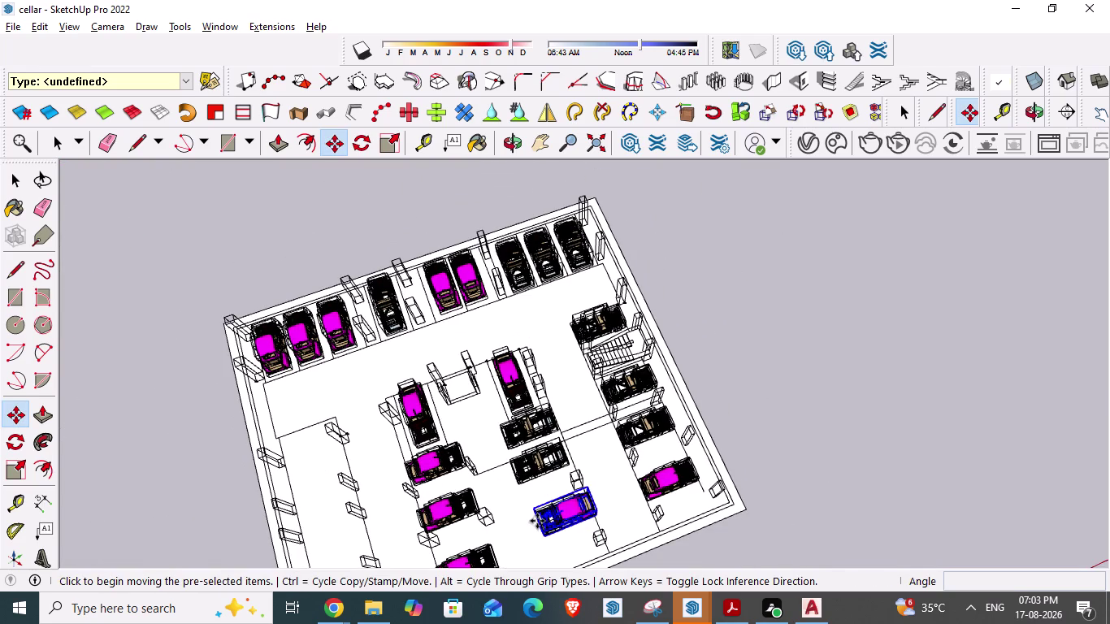
scroll(up, 3)
scroll(down, 3)
middle_drag(632, 528, 390, 450)
scroll(up, 3)
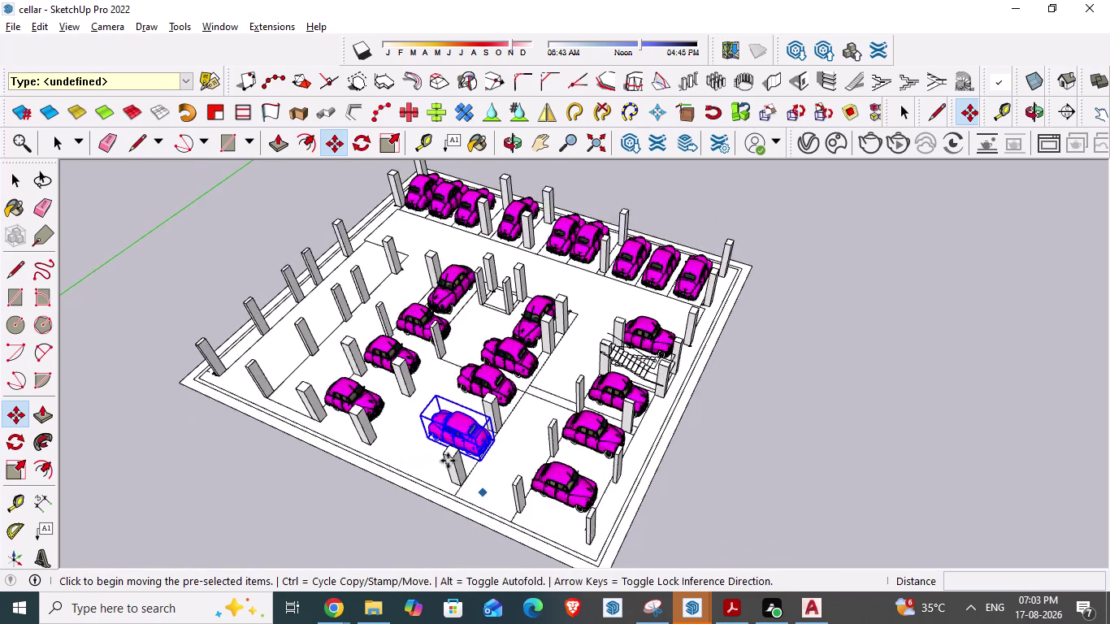
scroll(up, 3)
scroll(up, 3)
scroll(up, 3)
scroll(up, 3)
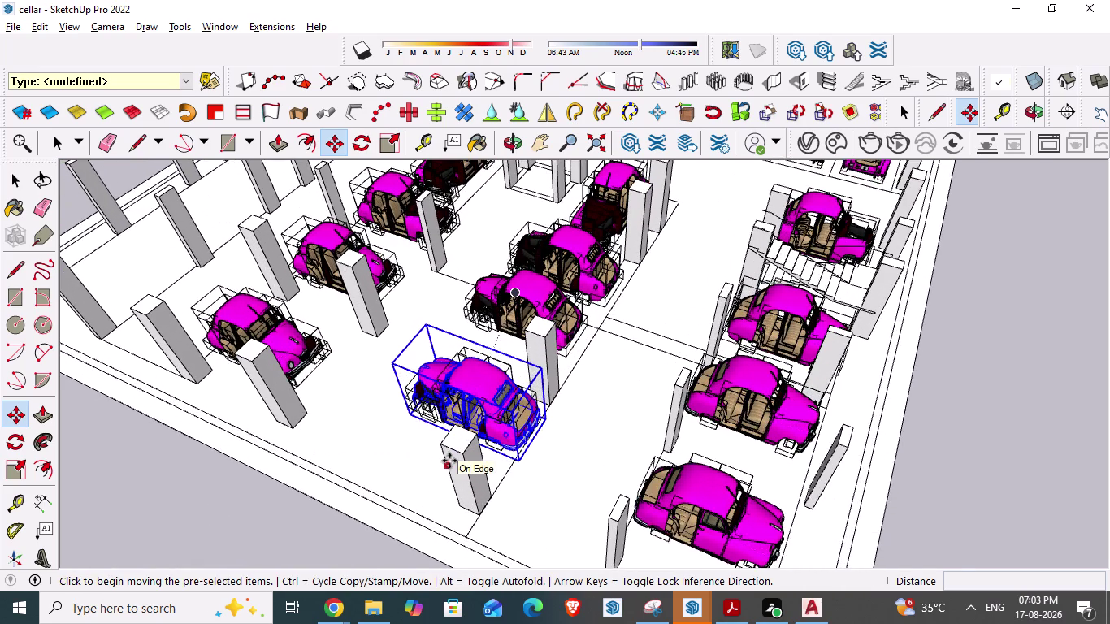
scroll(up, 3)
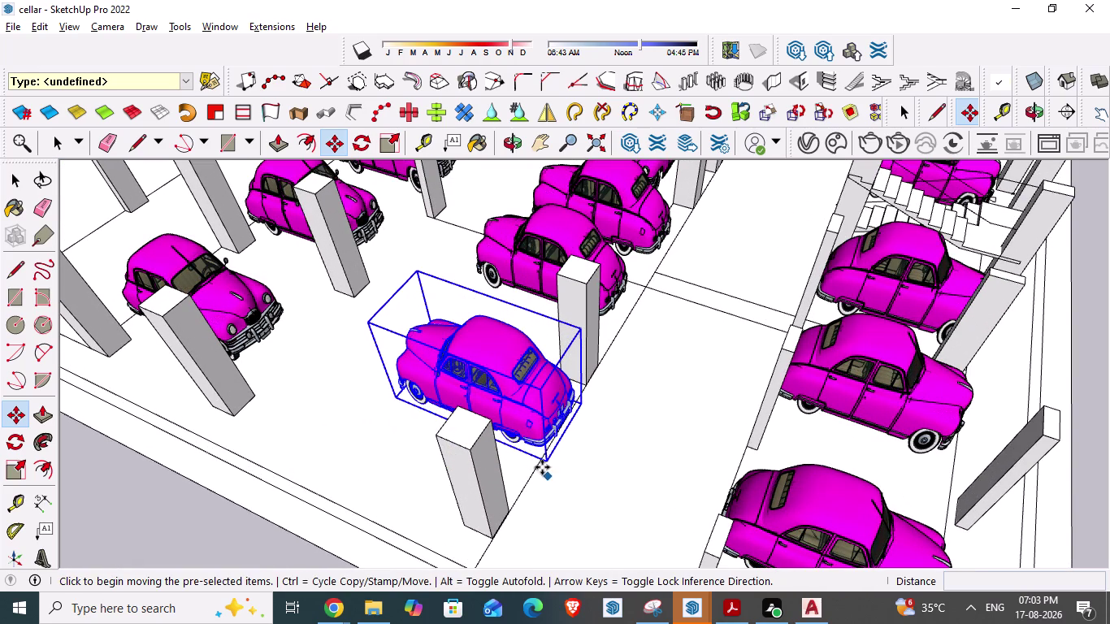
Move the car into the bay between the two columns, snug beside a column.
key(m)
drag(545, 460, 513, 471)
click(512, 471)
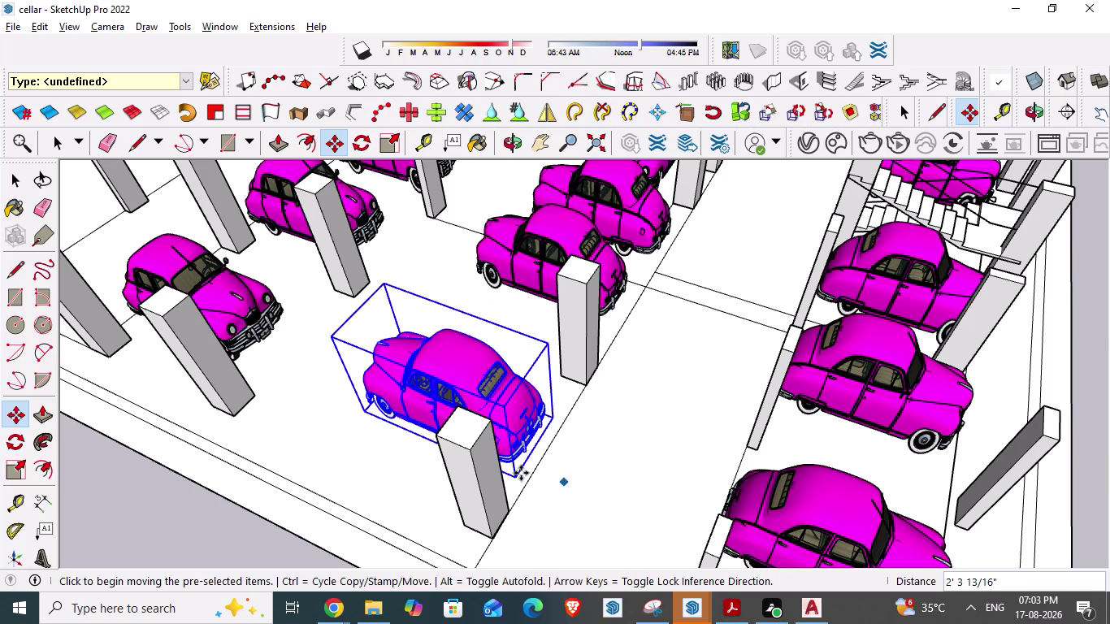
drag(516, 472, 521, 475)
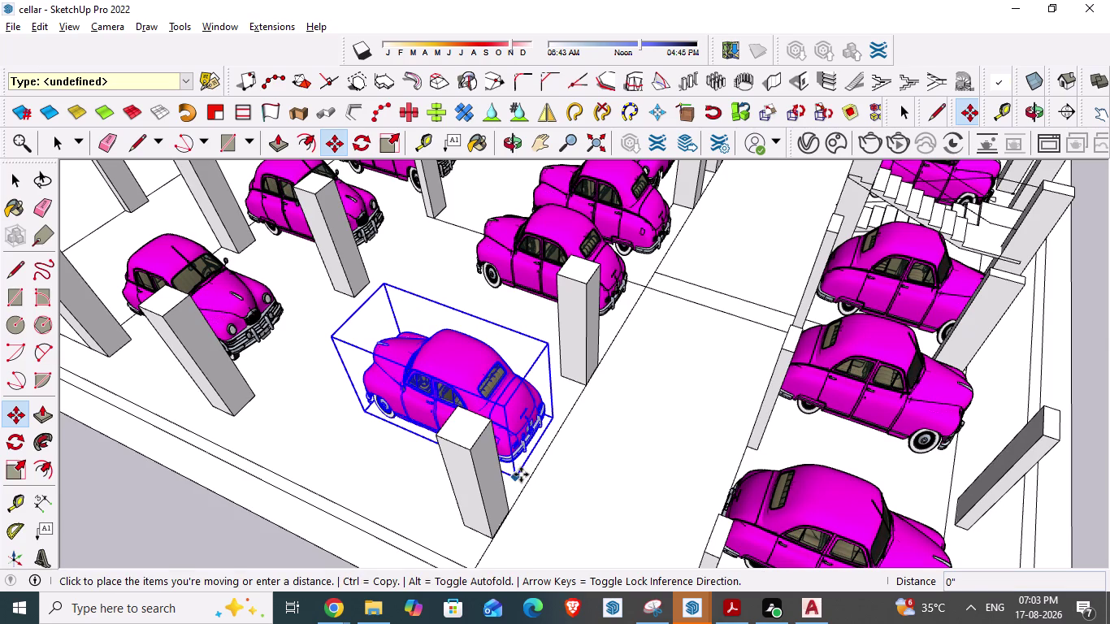
drag(521, 475, 525, 477)
click(524, 477)
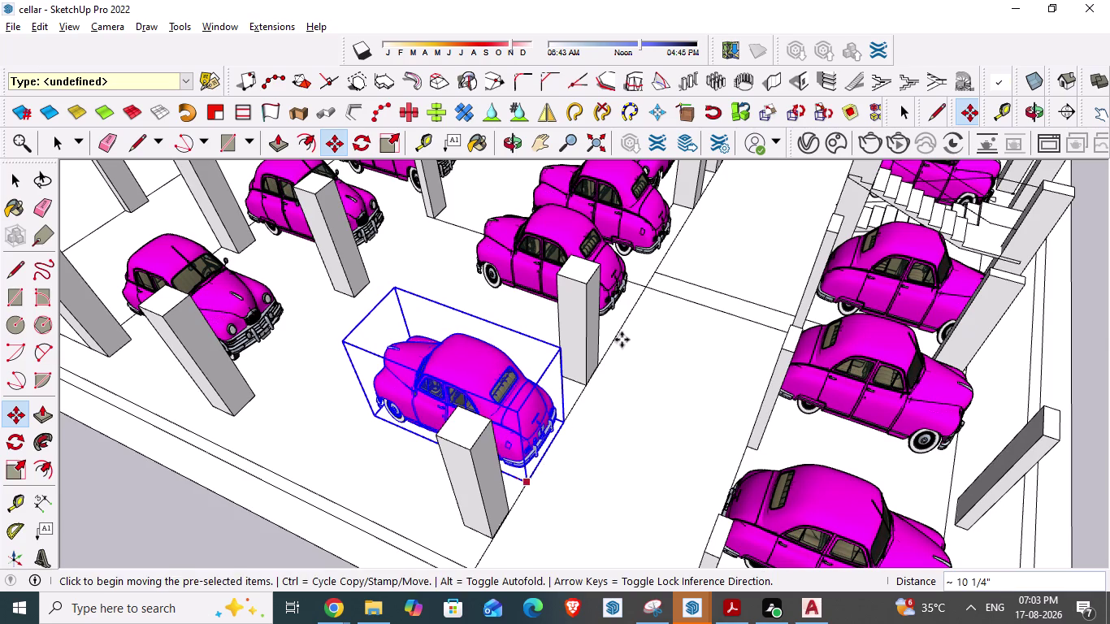
scroll(down, 3)
scroll(down, 3)
middle_drag(615, 328, 442, 362)
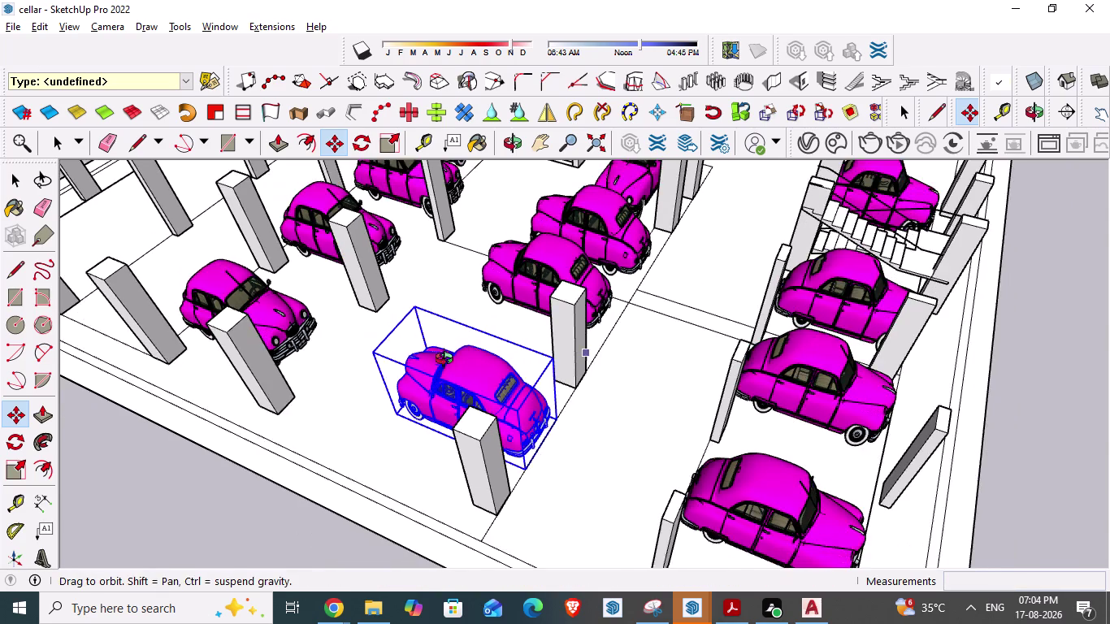
middle_drag(442, 362, 390, 371)
key(space)
Nudge the first middle-row car slightly left within its bay.
click(610, 318)
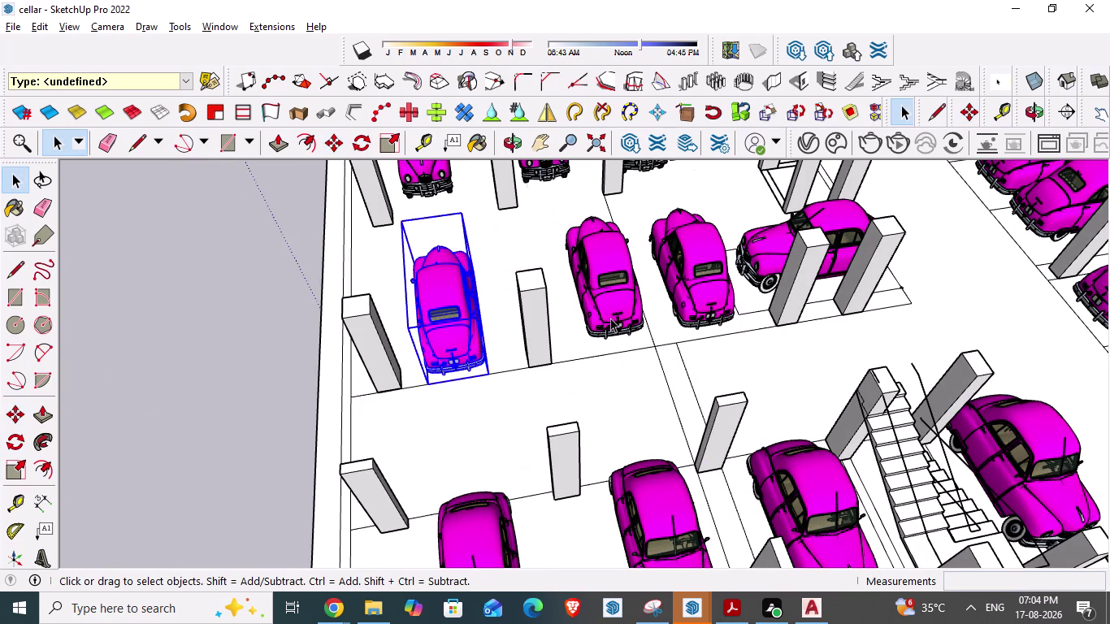
key(m)
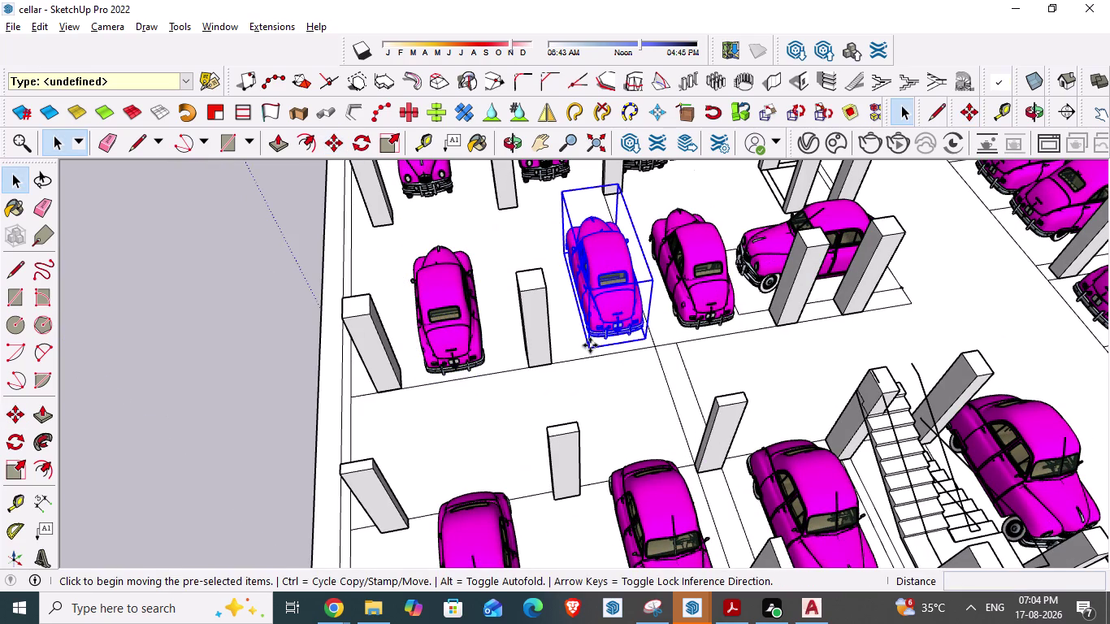
drag(589, 346, 571, 360)
click(571, 360)
key(space)
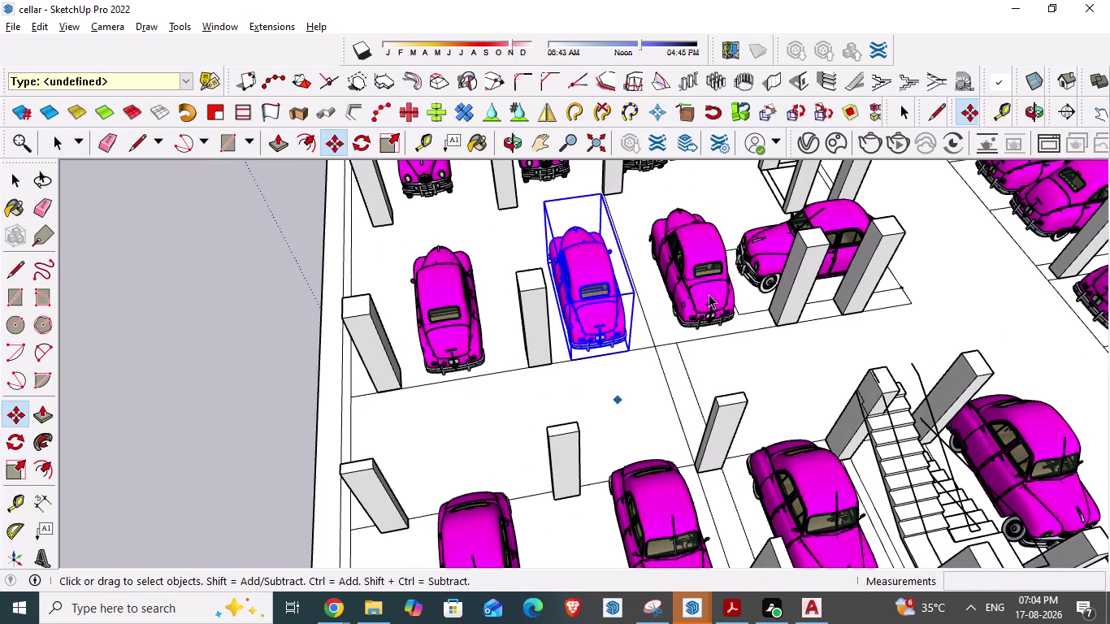
Shift the car in the next bay into place and tilt the view to look down on the bays.
click(721, 305)
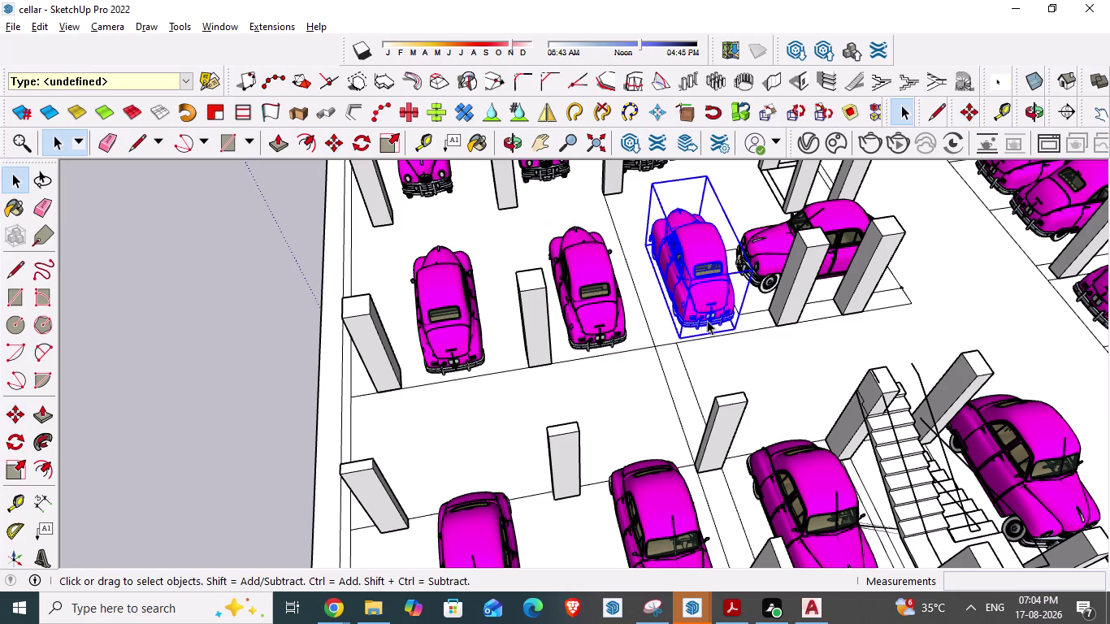
key(m)
click(679, 335)
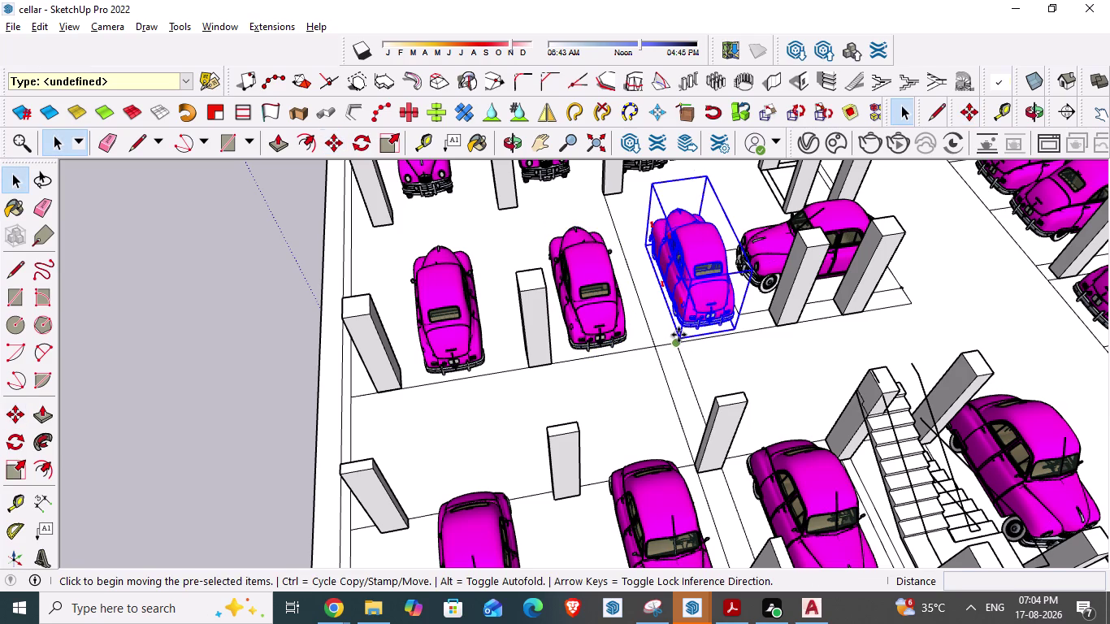
click(679, 340)
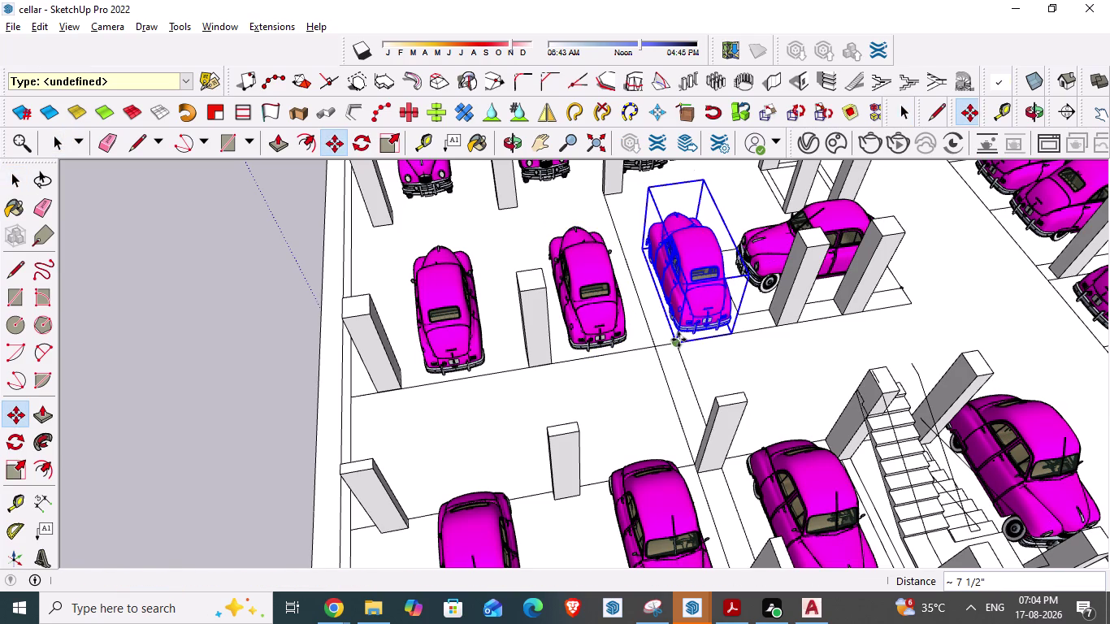
key(space)
scroll(down, 3)
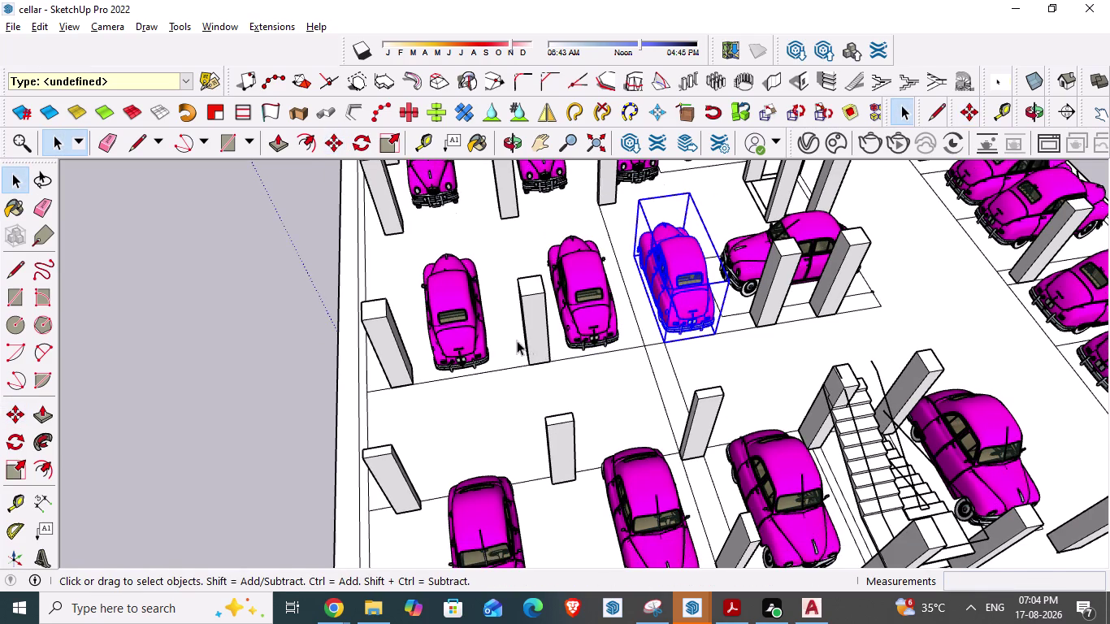
middle_drag(516, 341, 487, 422)
scroll(down, 3)
scroll(down, 3)
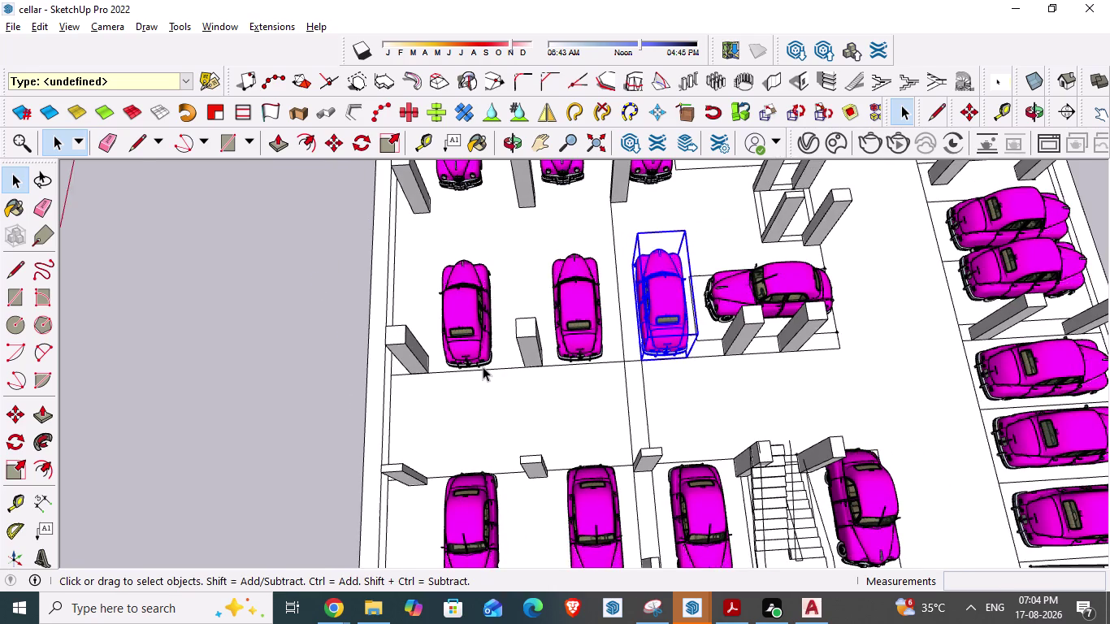
scroll(up, 3)
middle_drag(506, 343, 499, 388)
scroll(down, 3)
key(Escape)
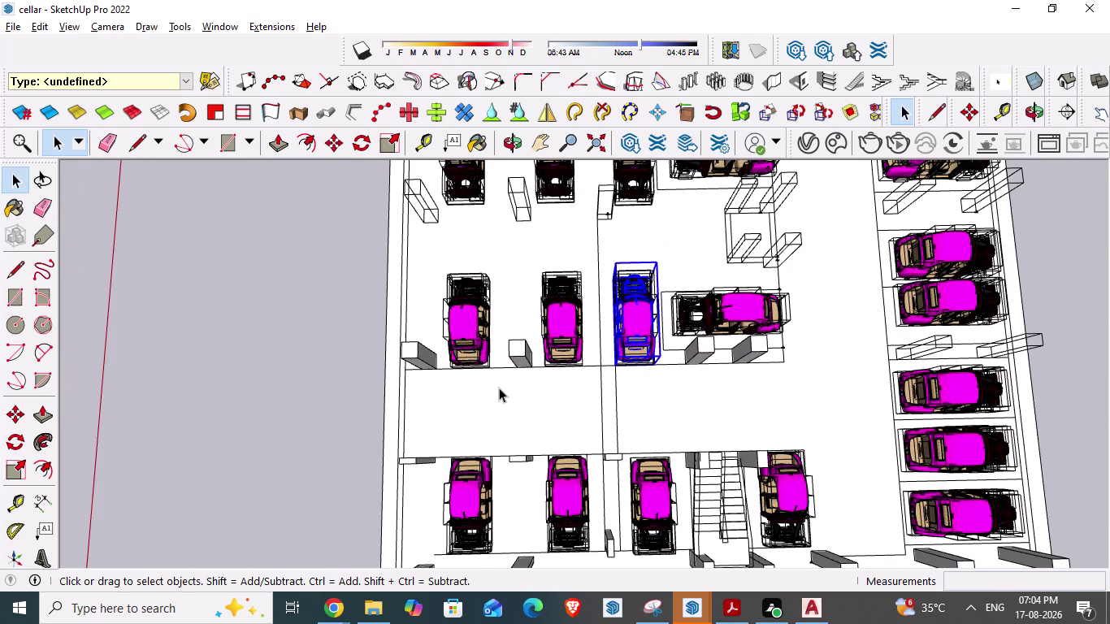
key(space)
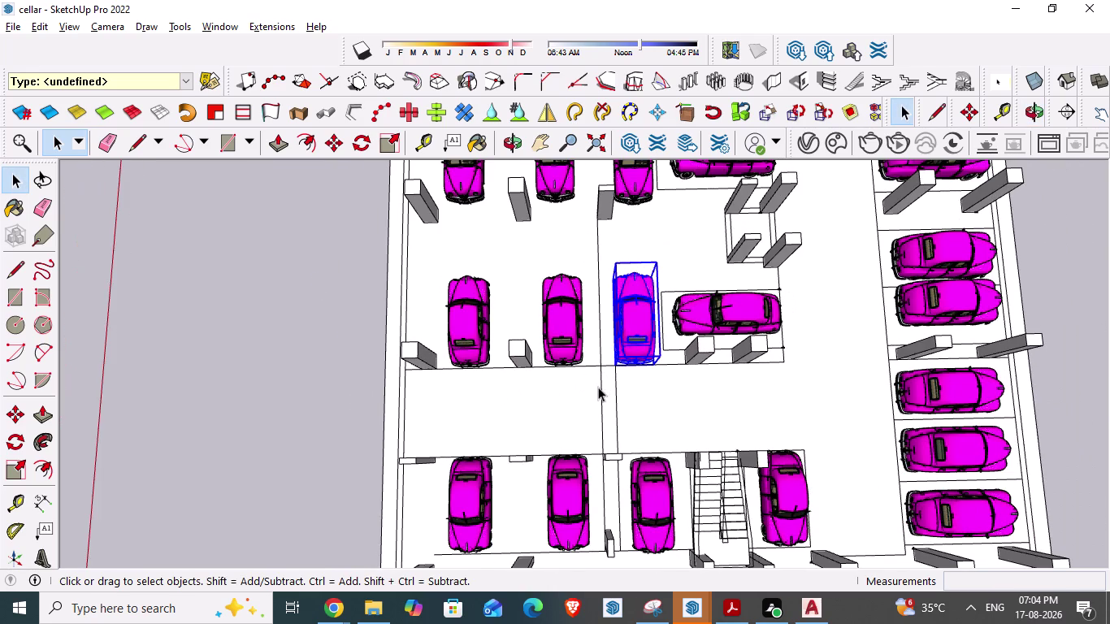
click(600, 388)
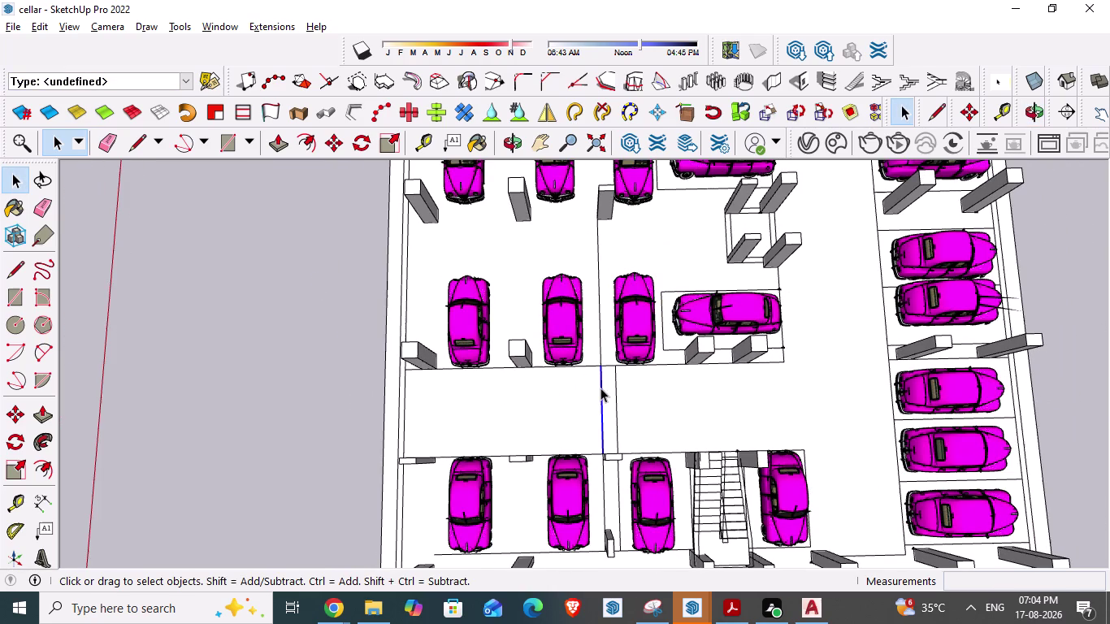
key(Delete)
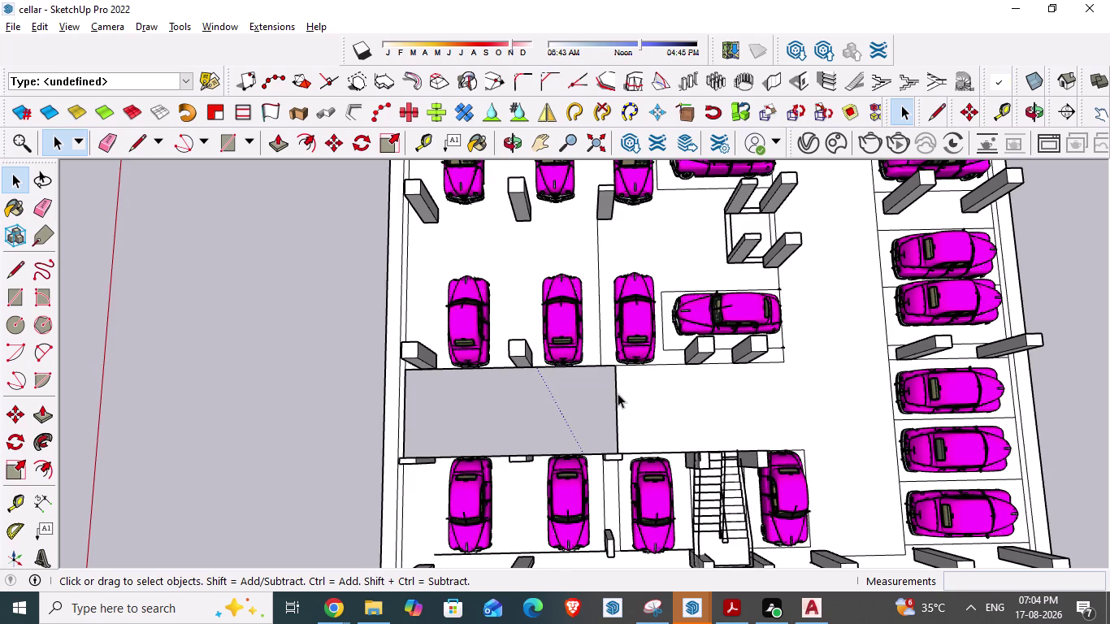
key(ctrl+z)
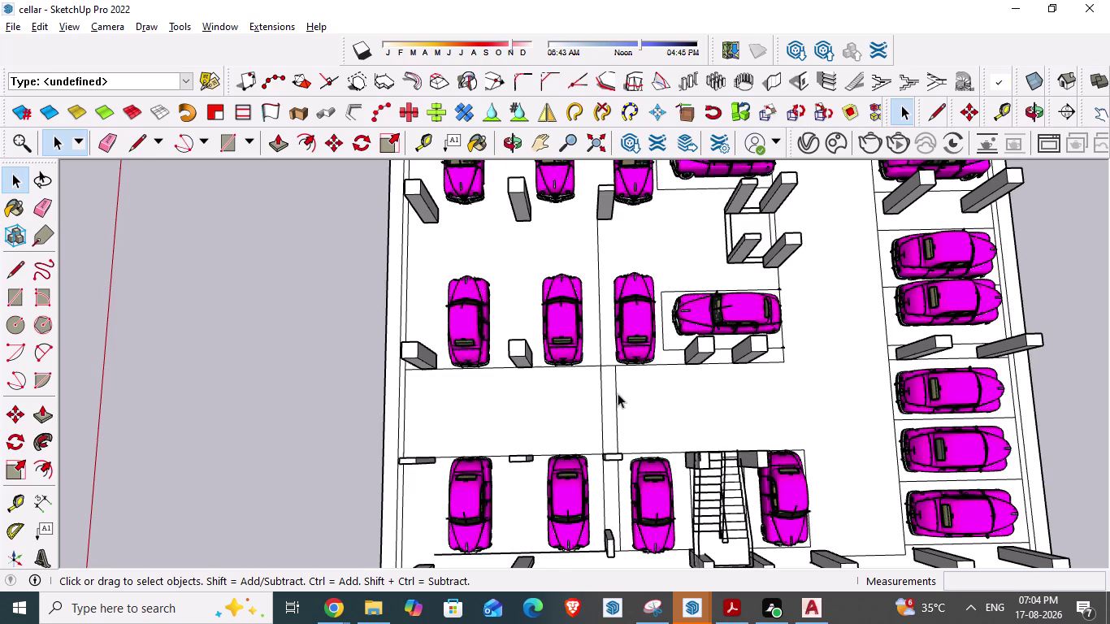
click(601, 340)
key(Delete)
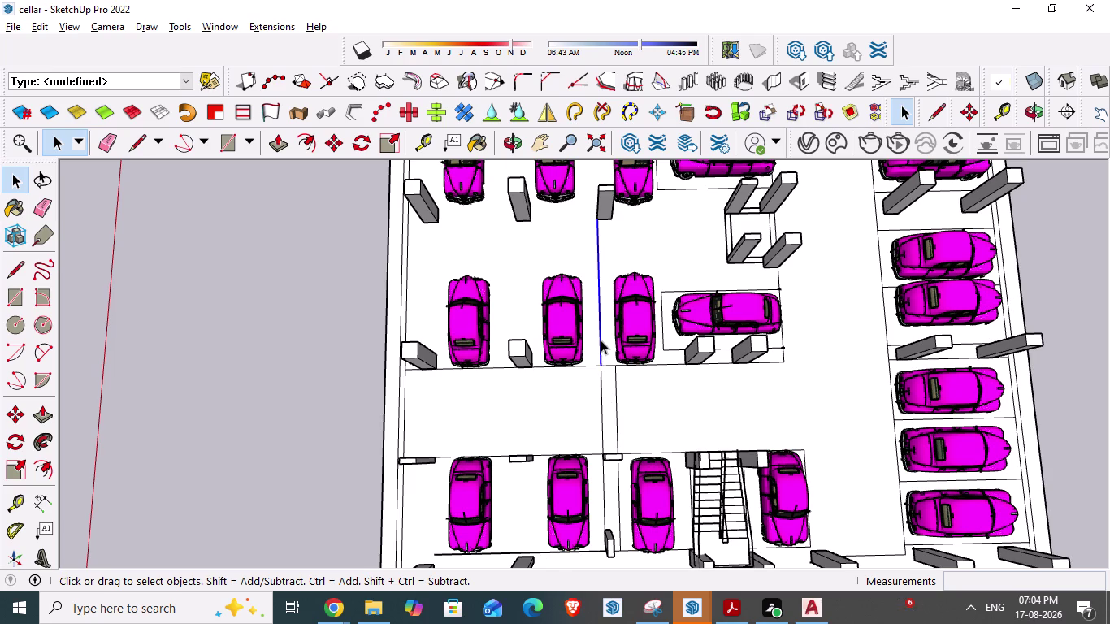
click(601, 372)
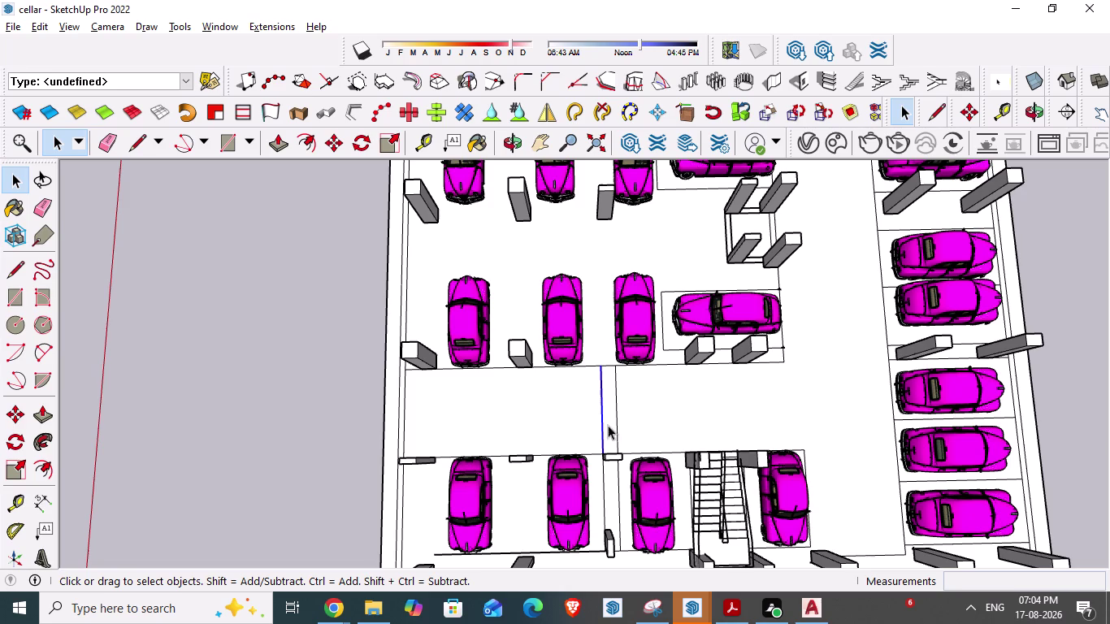
key(Delete)
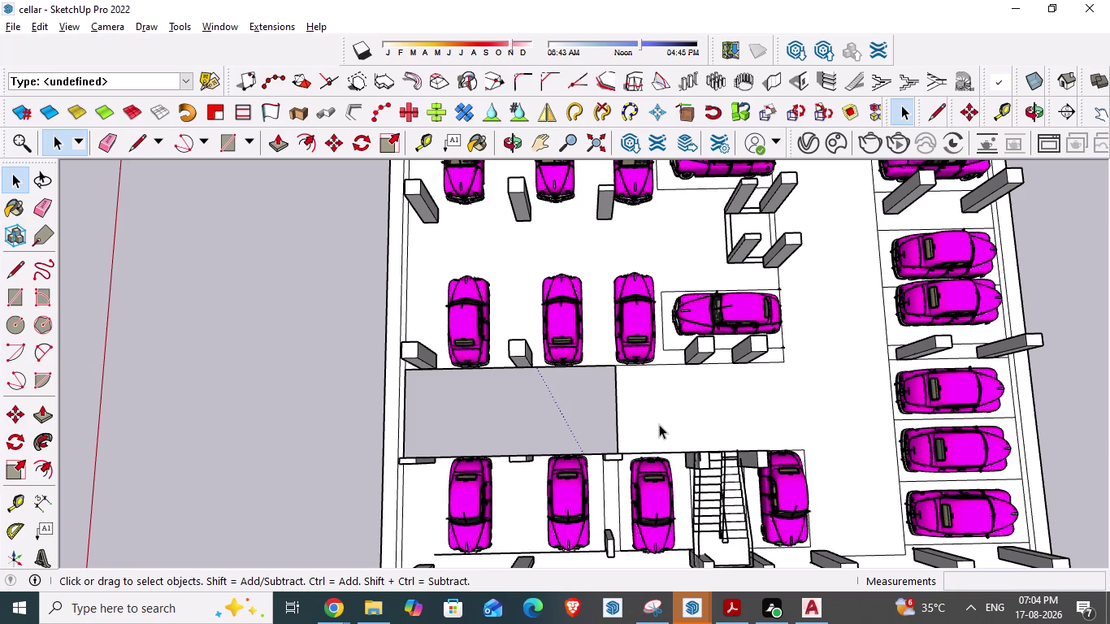
key(ctrl+z)
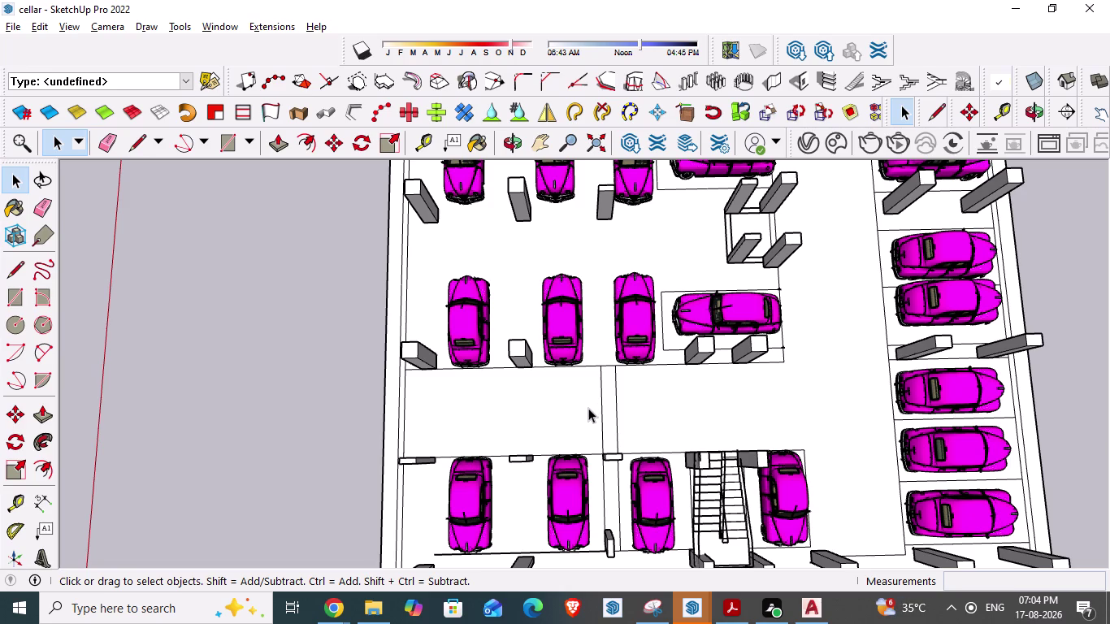
Zoom to the bay beside the stairs, delete the stray edge, then undo it.
scroll(down, 3)
middle_drag(477, 427, 770, 443)
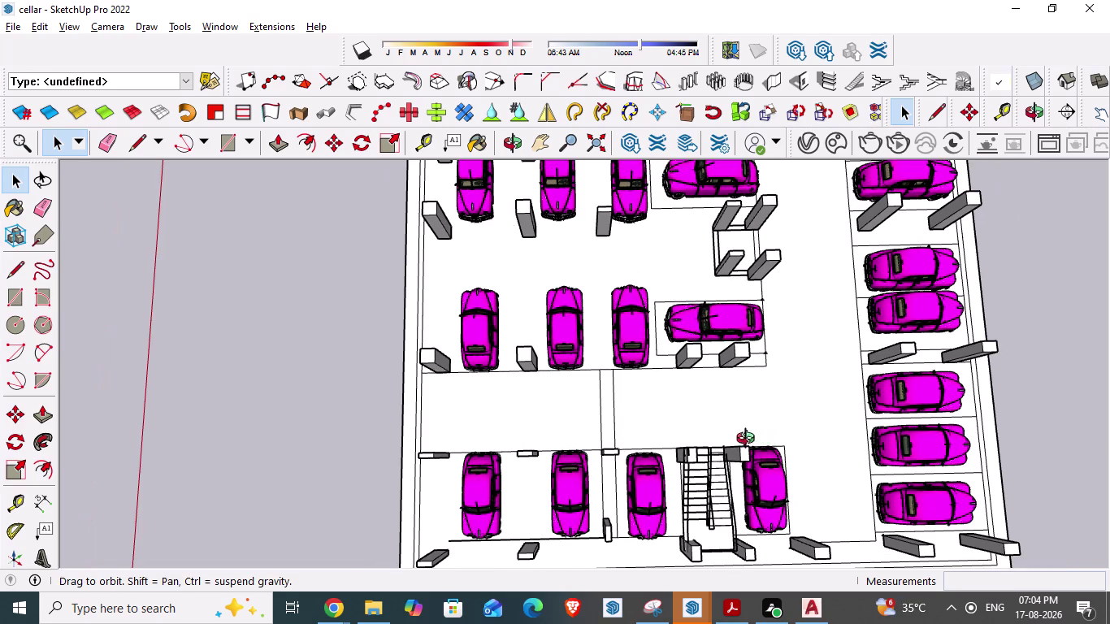
scroll(down, 3)
scroll(down, 3)
middle_drag(541, 496, 549, 496)
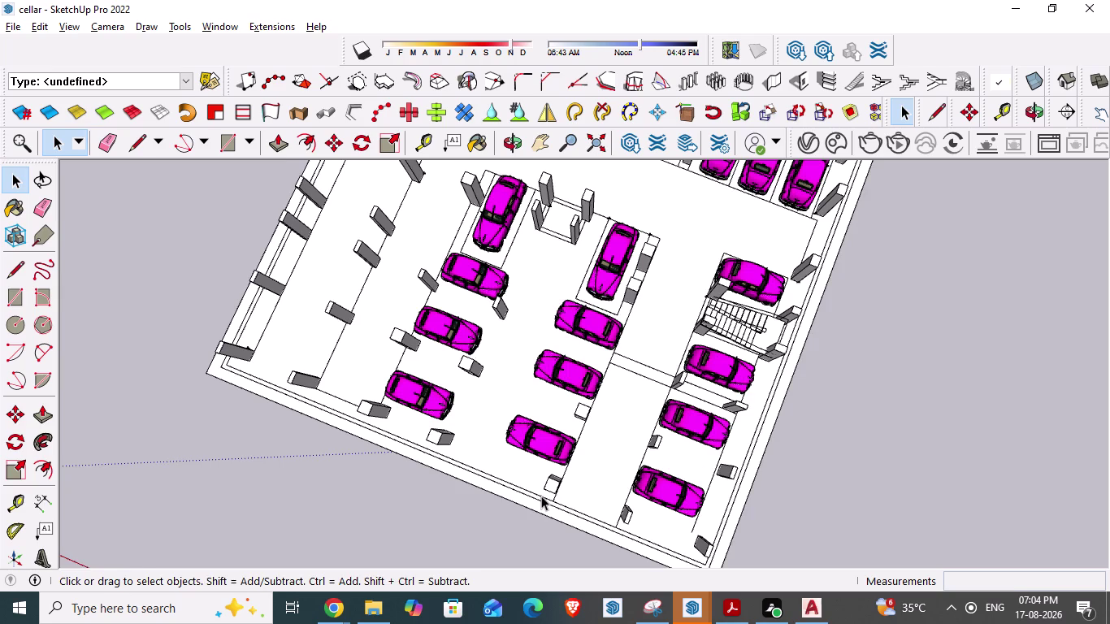
middle_drag(549, 497, 654, 497)
scroll(up, 3)
scroll(up, 3)
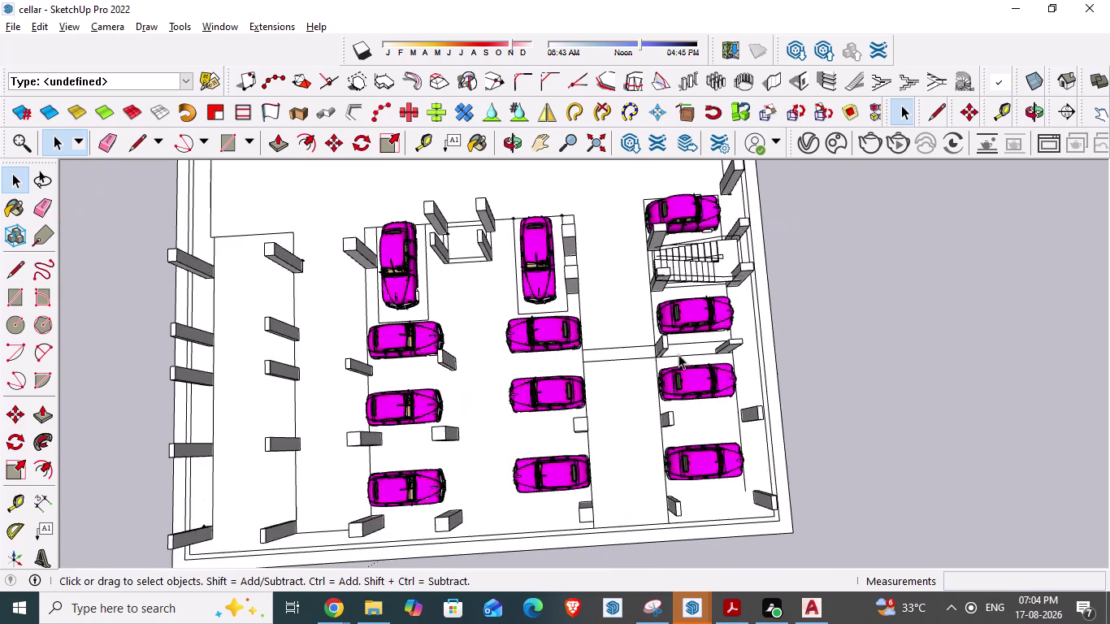
scroll(up, 3)
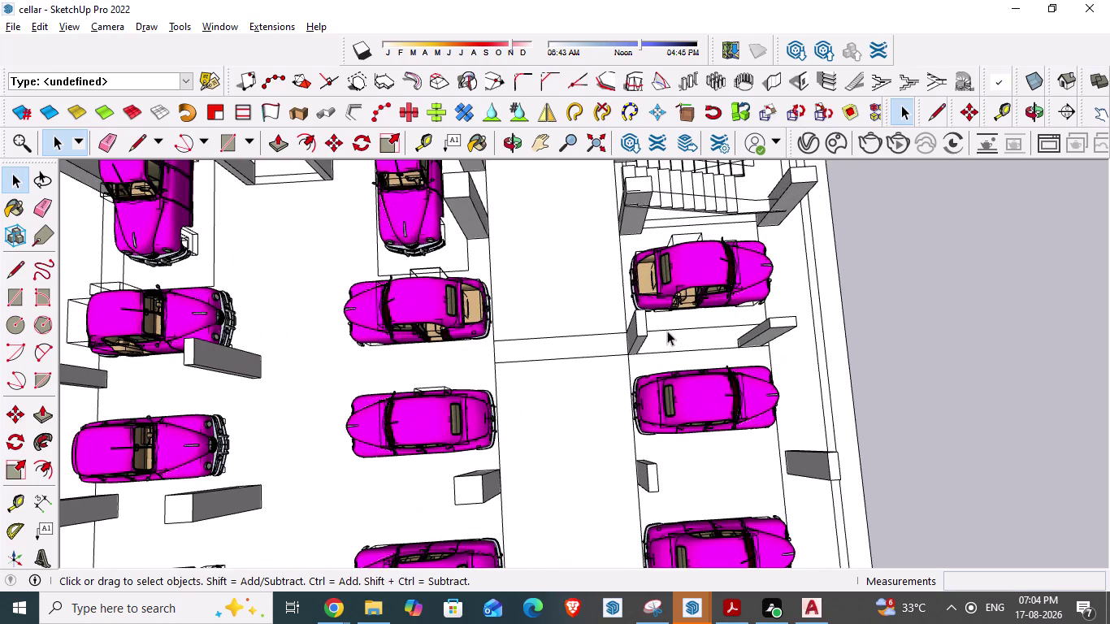
click(667, 330)
key(Delete)
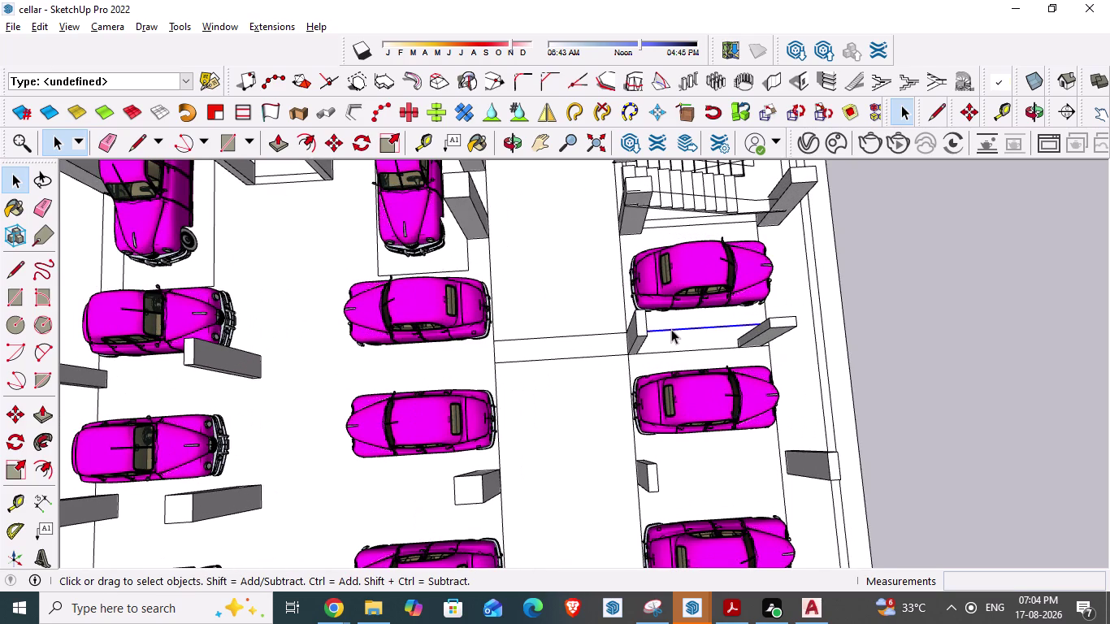
key(ctrl+z)
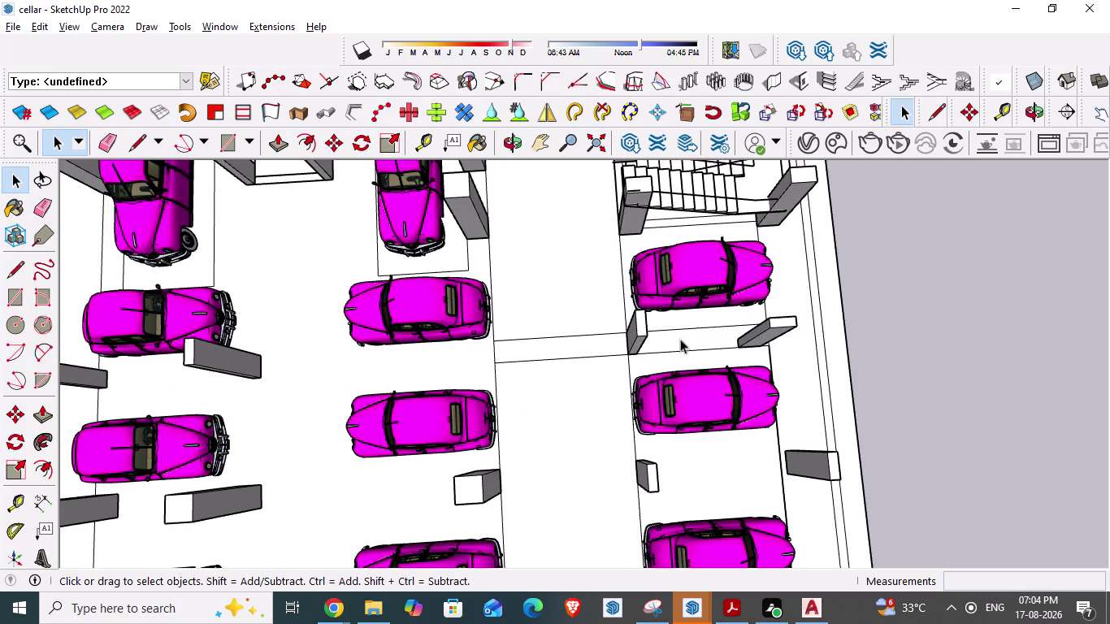
Erase the stray edge from its right-click menu, undo, and zoom back out.
scroll(up, 3)
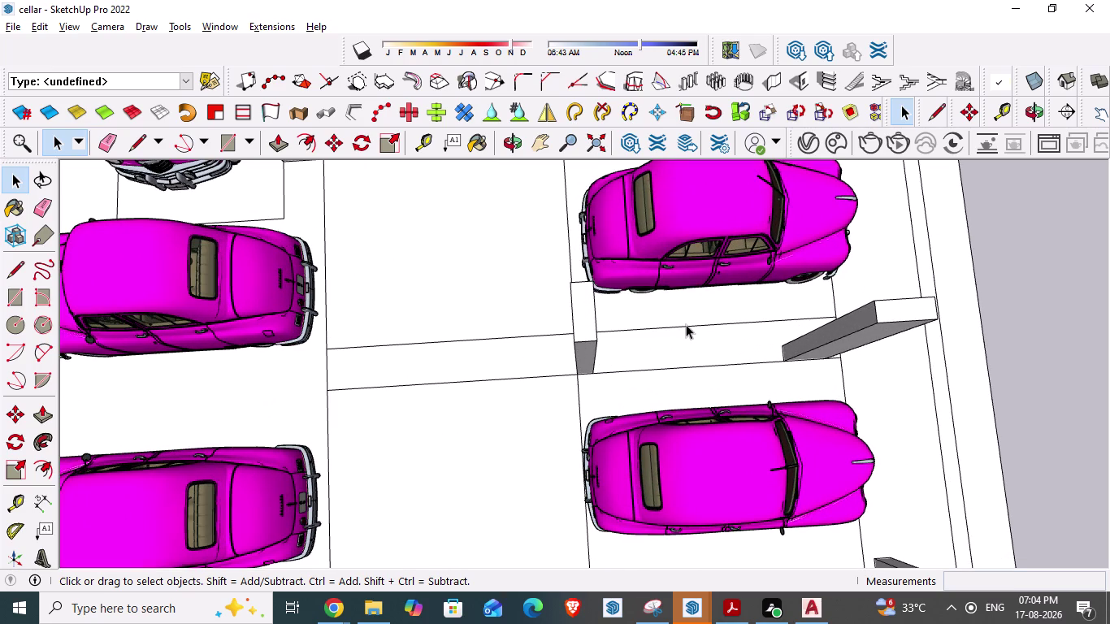
click(689, 325)
right_click(690, 326)
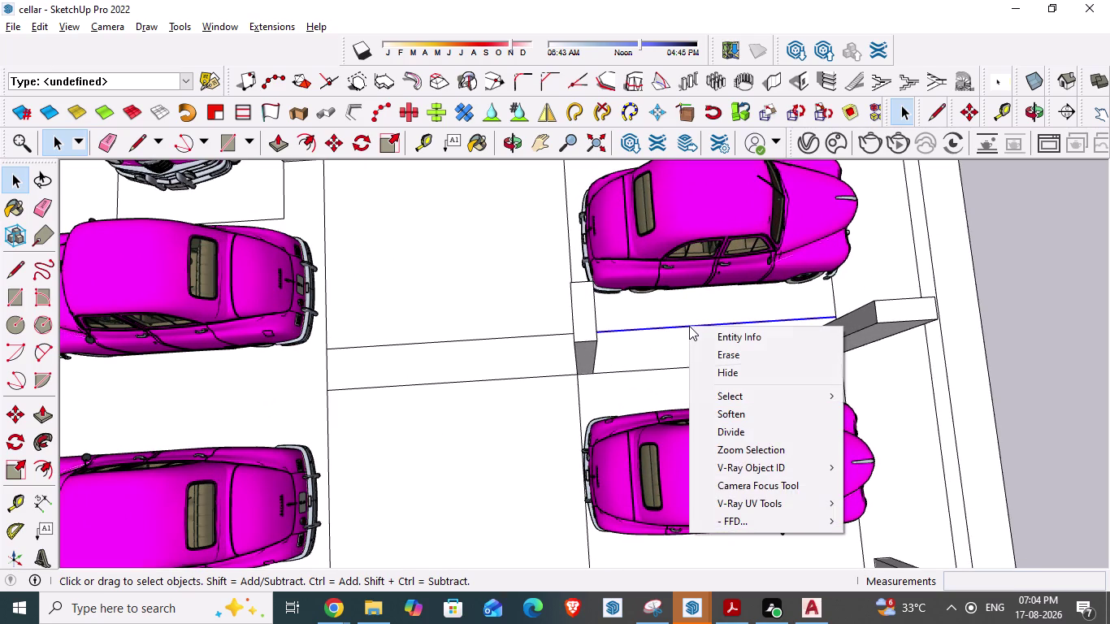
click(726, 356)
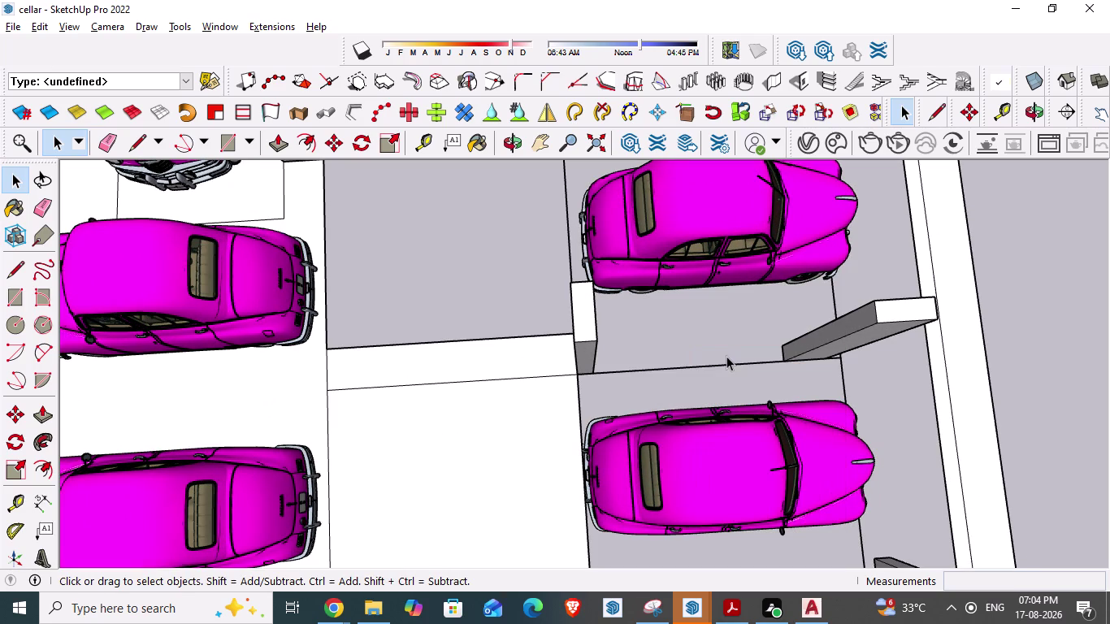
key(ctrl+z)
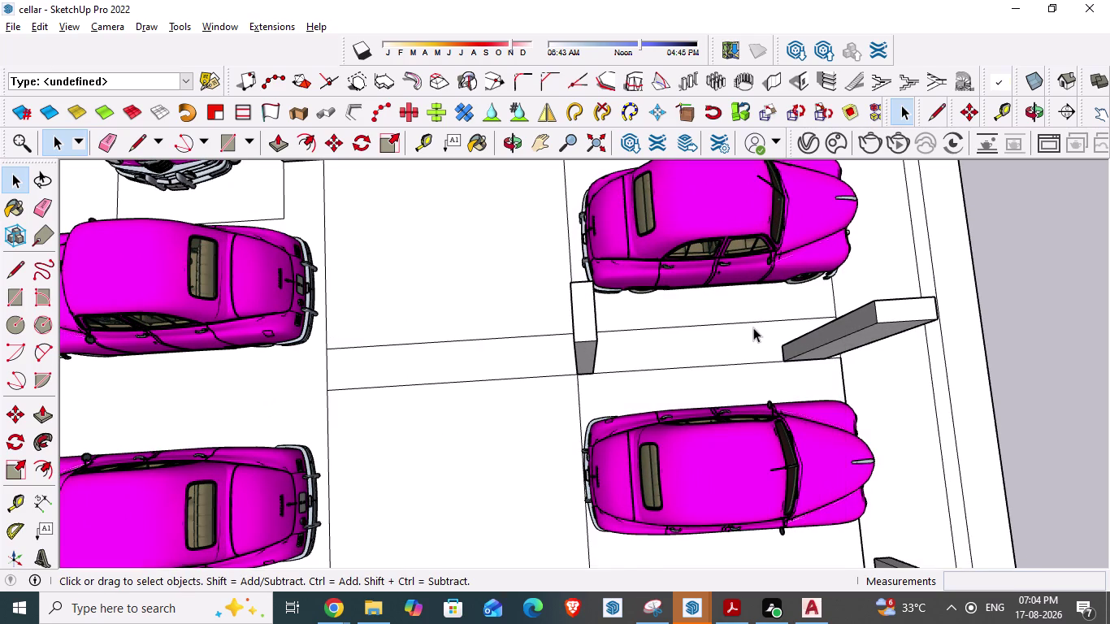
scroll(down, 3)
scroll(down, 3)
scroll(down, 3)
scroll(down, 3)
scroll(down, 3)
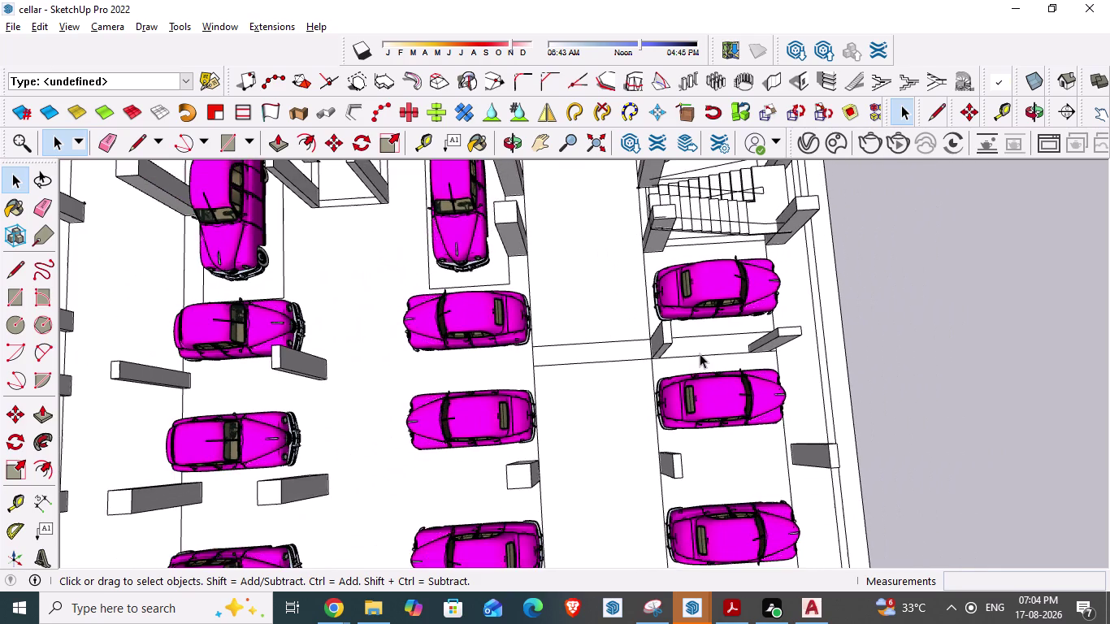
scroll(up, 3)
scroll(up, 3)
click(596, 354)
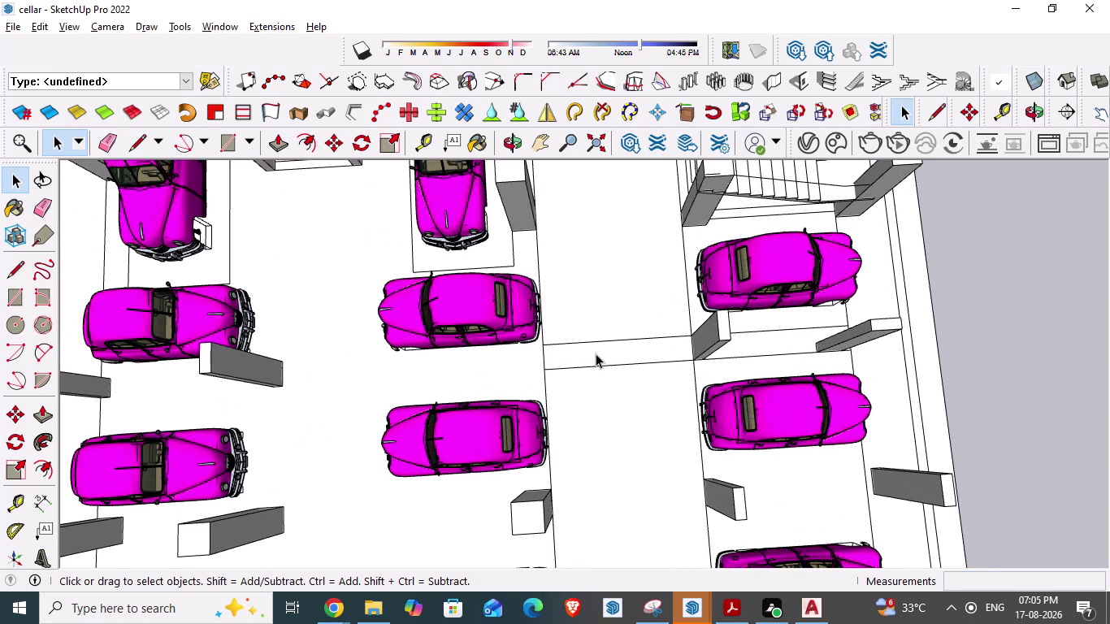
scroll(up, 3)
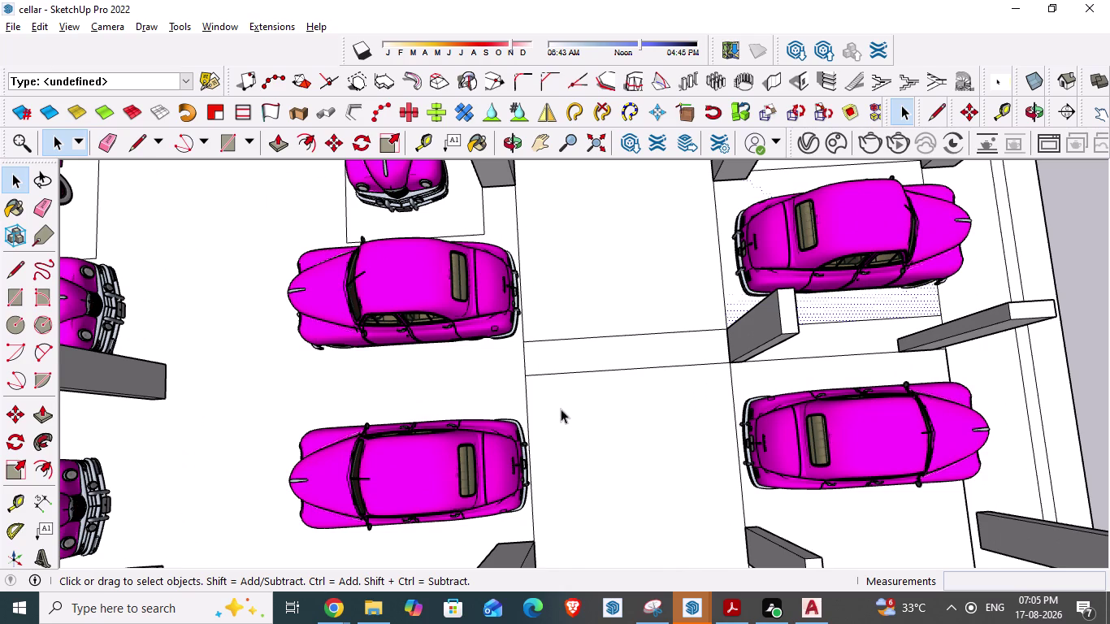
scroll(up, 3)
middle_drag(774, 421, 728, 454)
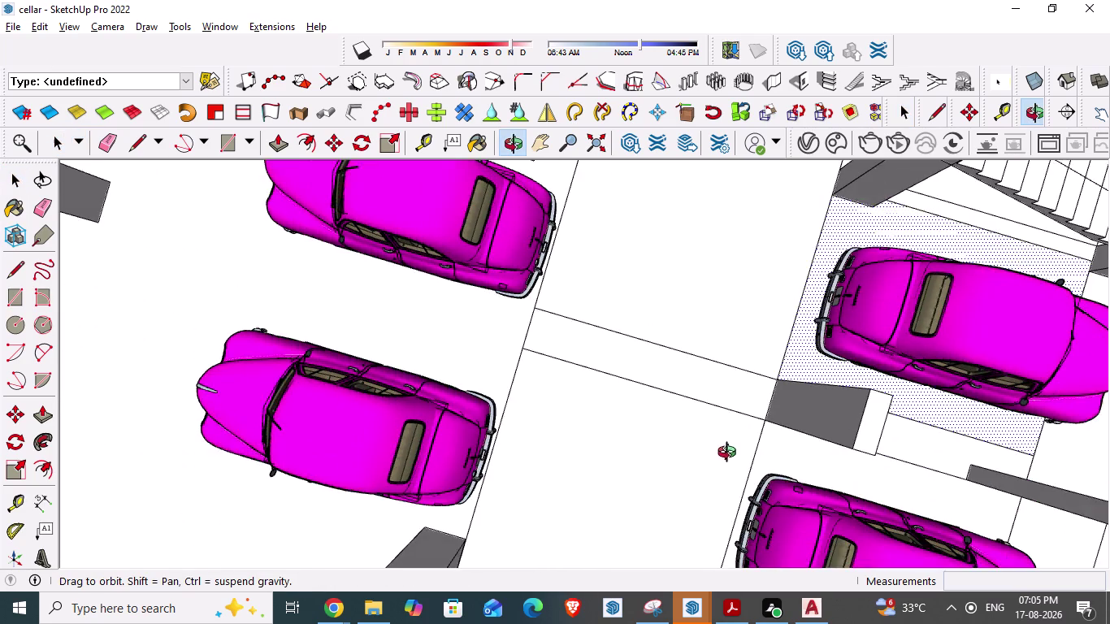
middle_drag(728, 454, 777, 351)
scroll(down, 3)
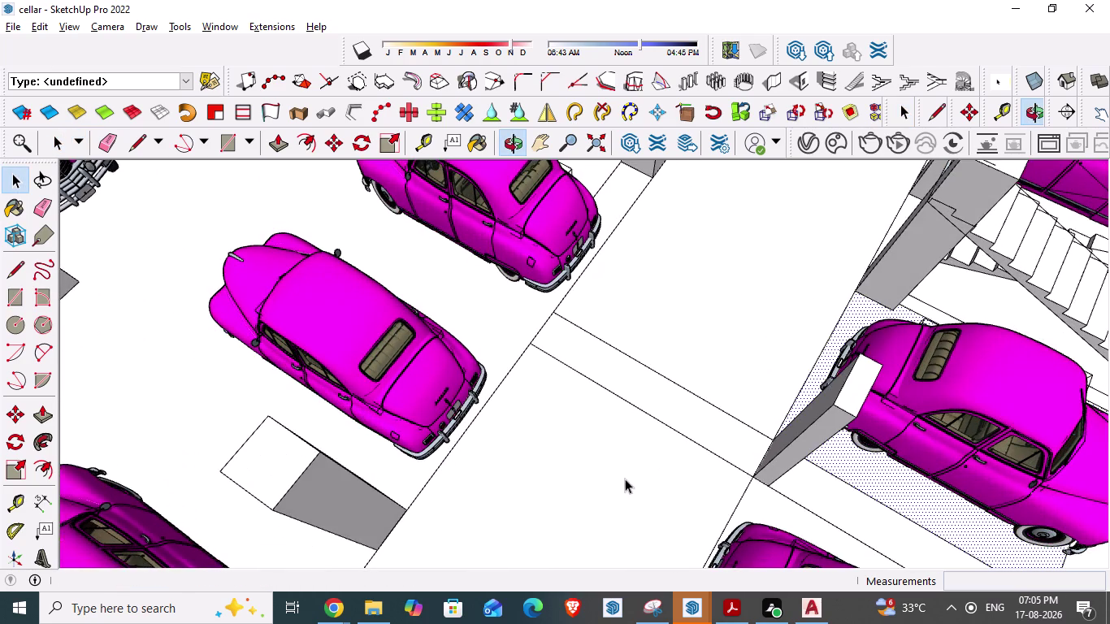
middle_drag(540, 505, 664, 482)
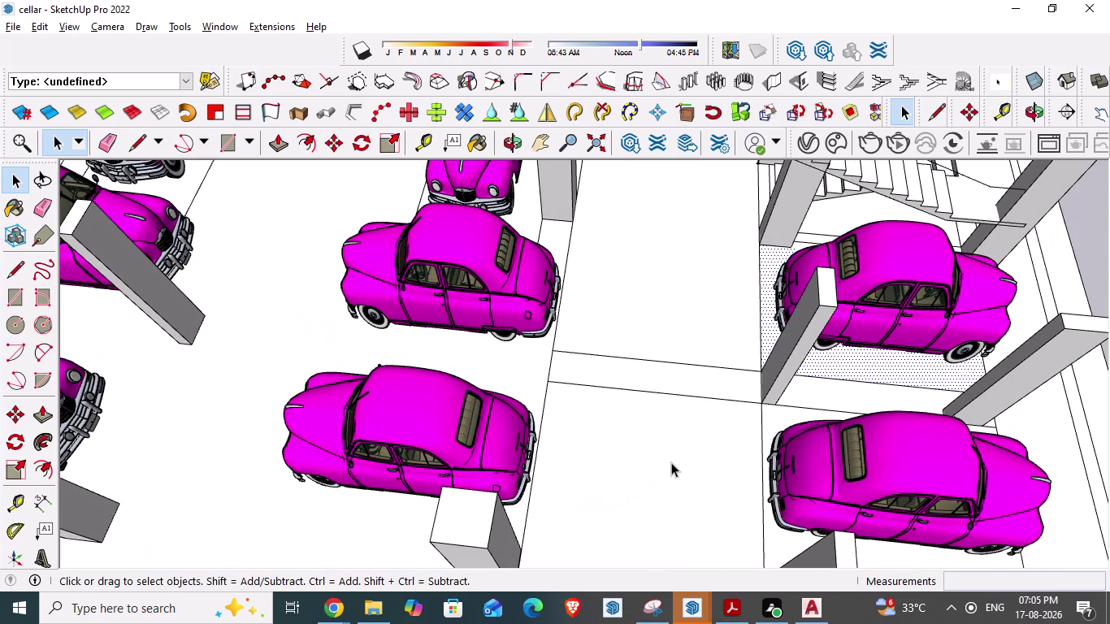
key(ctrl+s)
scroll(up, 3)
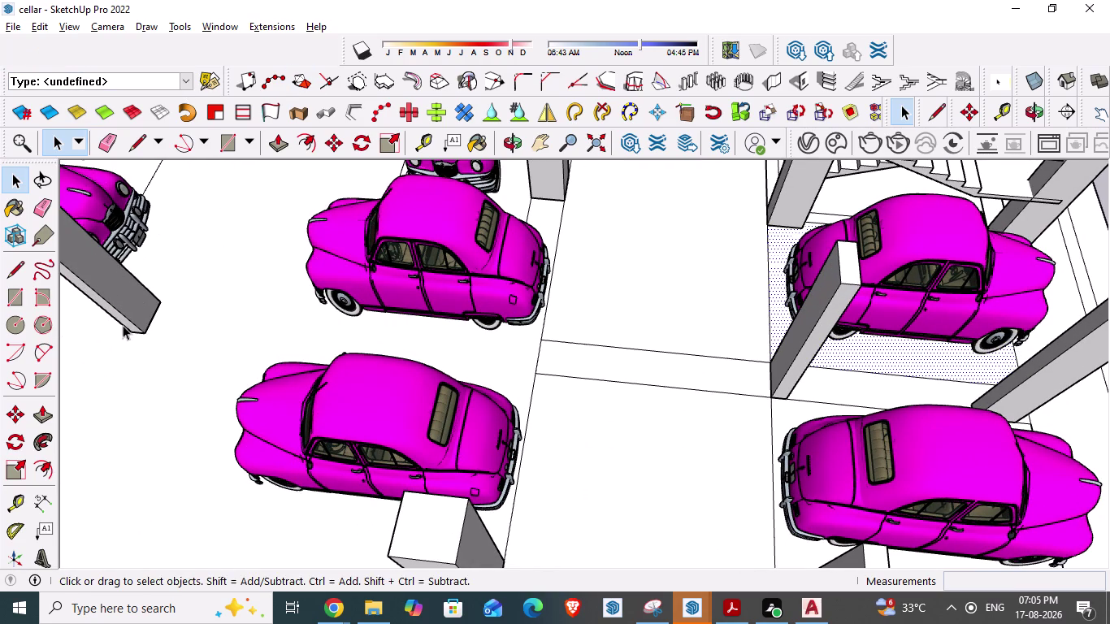
click(40, 527)
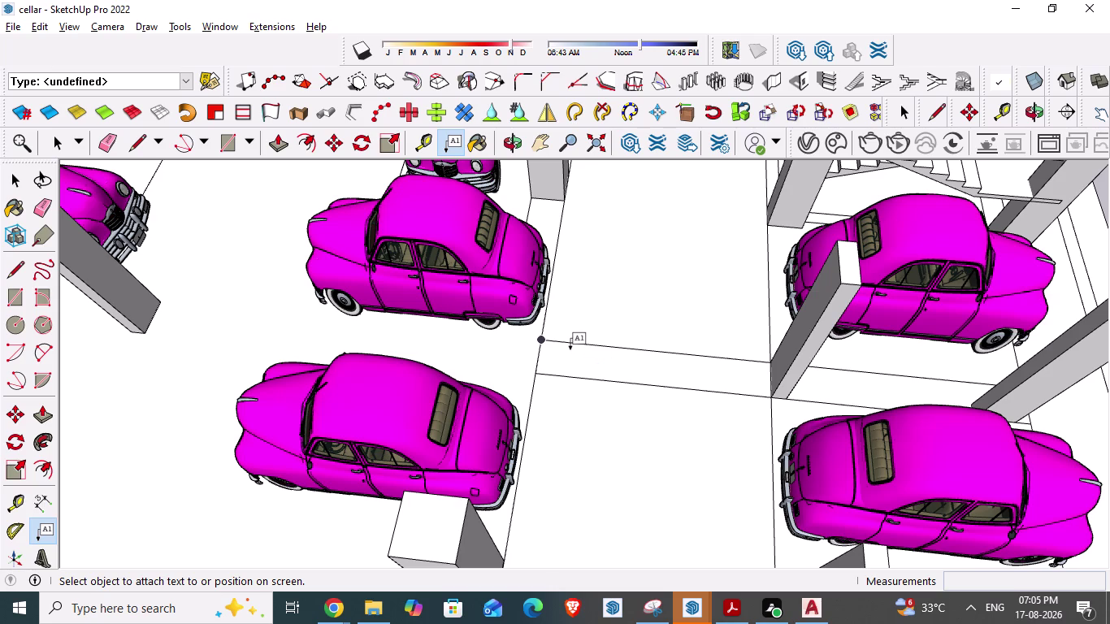
Cancel a stray label and start 3D Text, entering 12'.
click(570, 347)
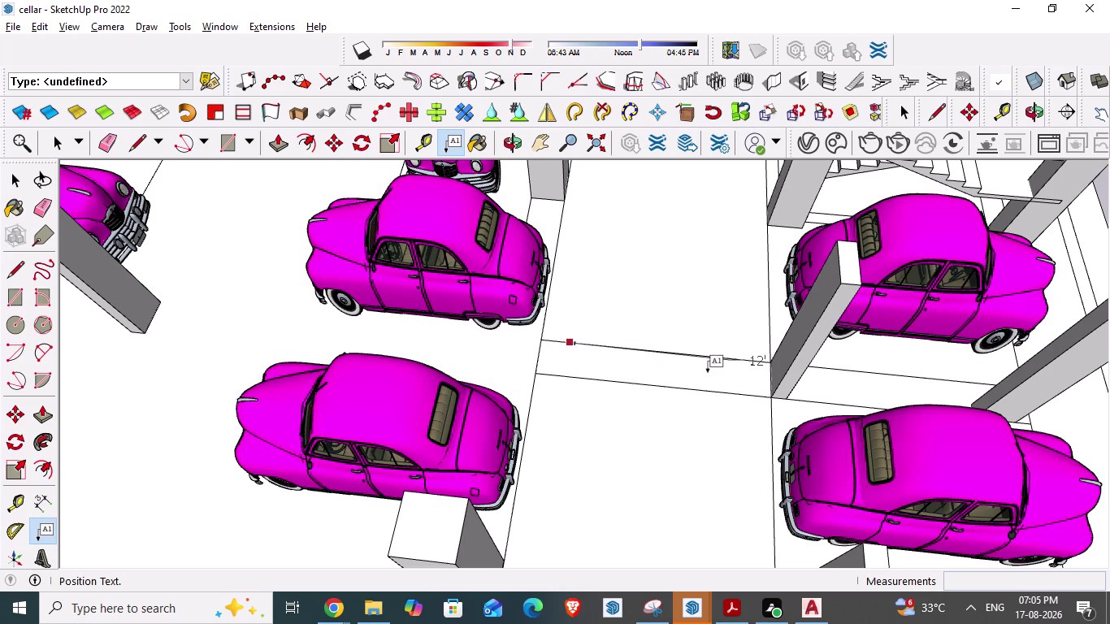
key(Escape)
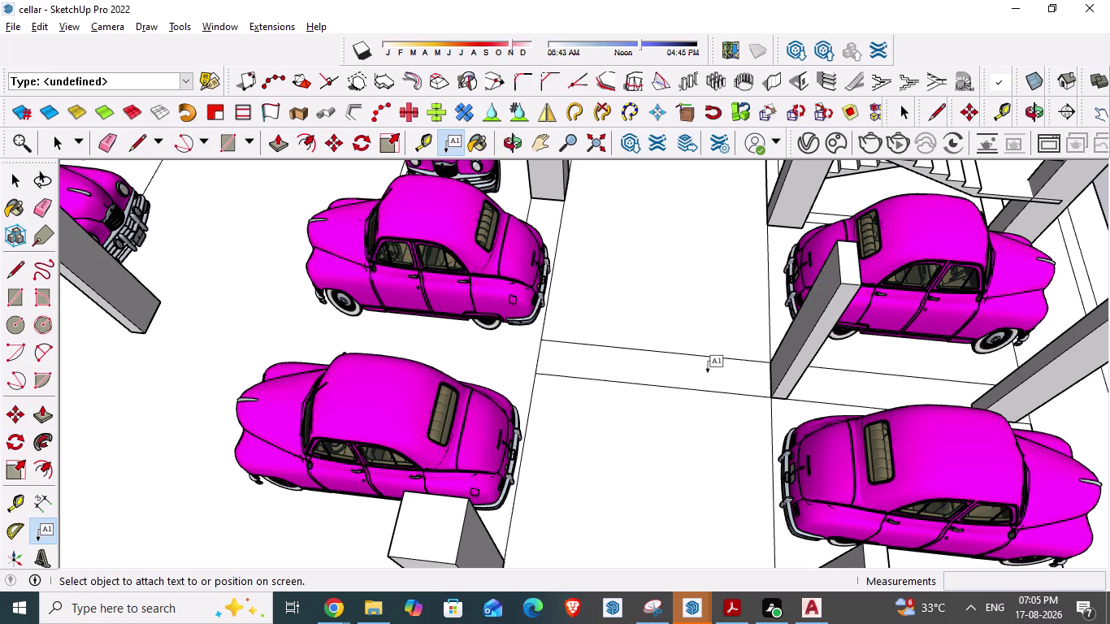
scroll(down, 3)
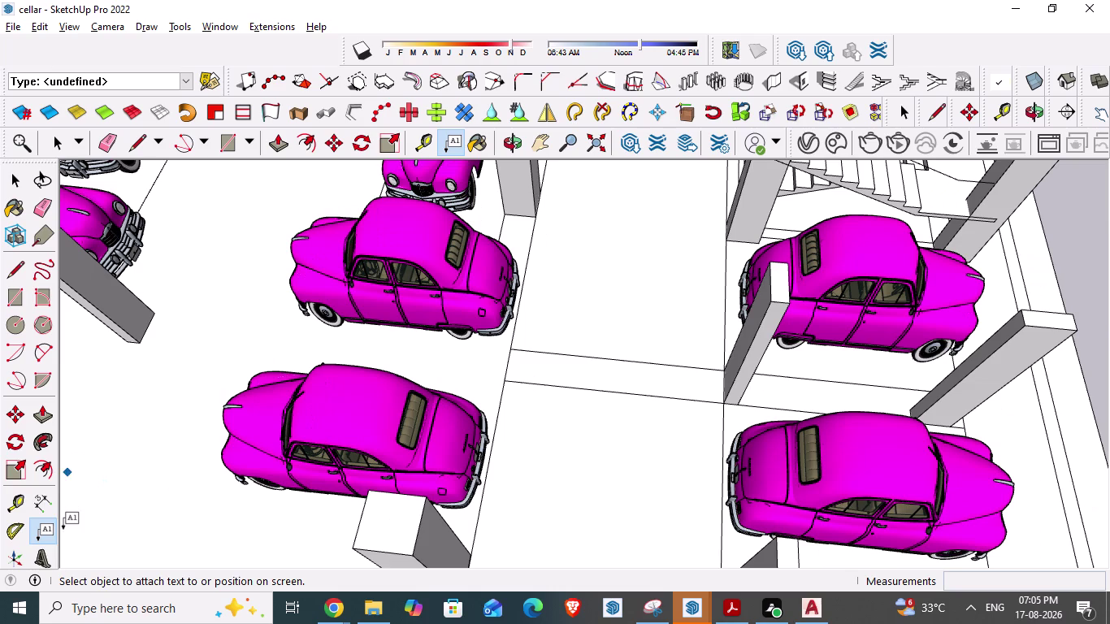
click(44, 568)
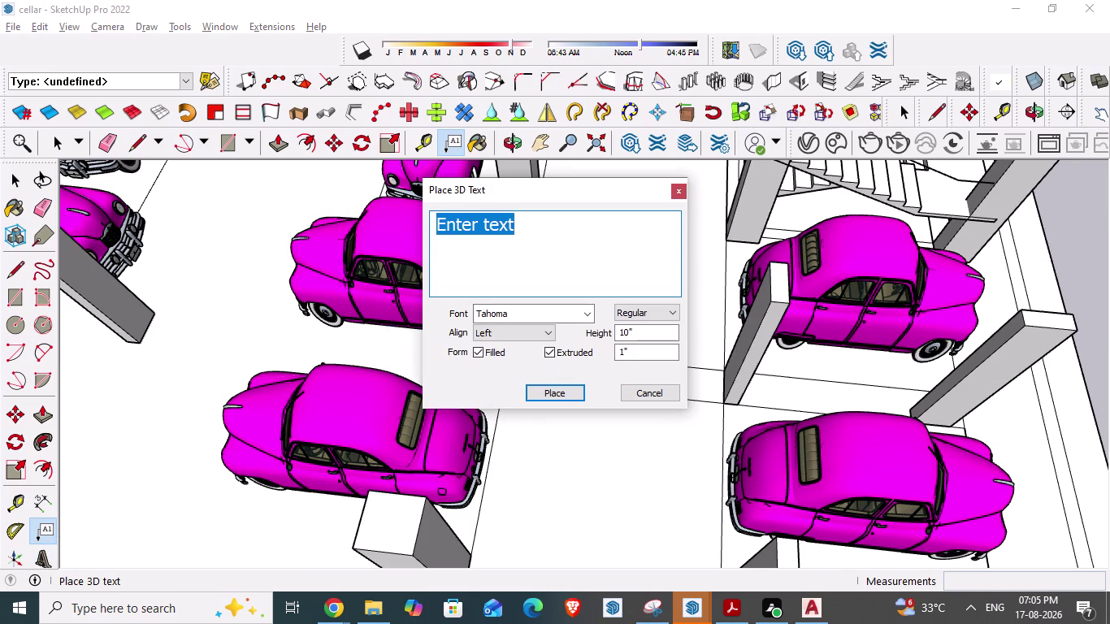
text(12)
key(apostrophe)
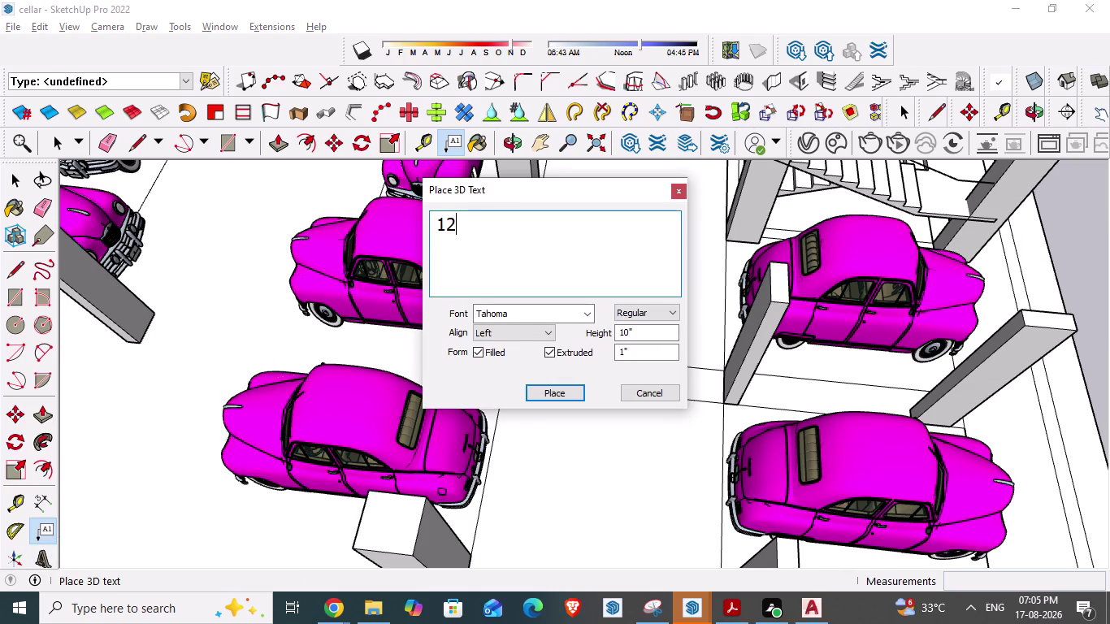
key(space)
Finish the 3D Text string as 12' ROAD, correcting typos.
text(fee)
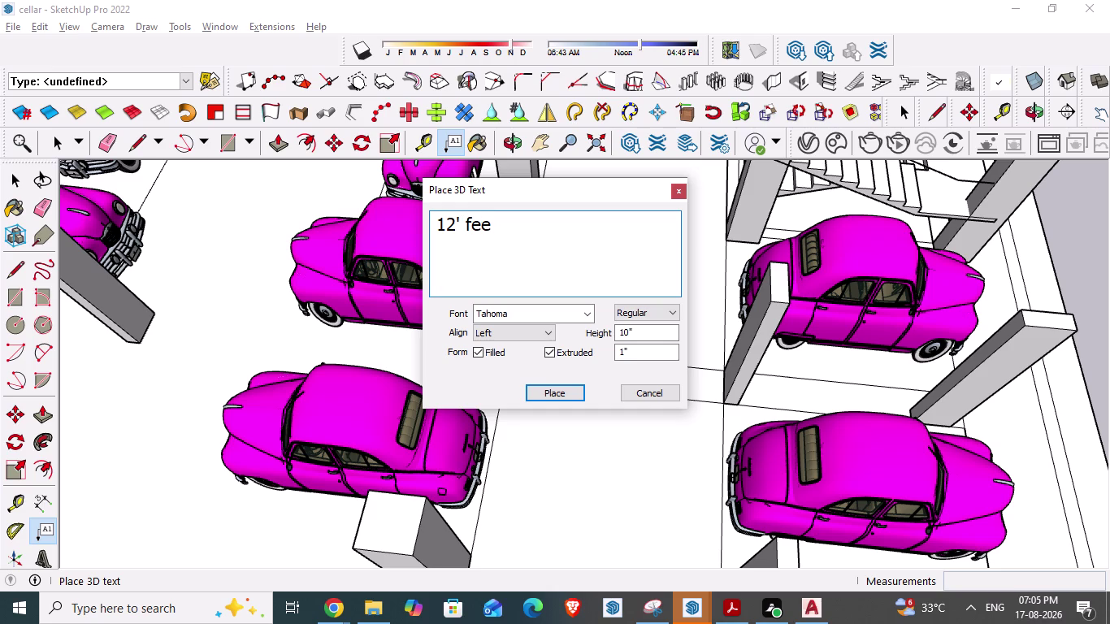
key(BackSpace)
key(BackSpace)
key(BackSpace)
text(ro)
text(ad)
key(BackSpace)
key(BackSpace)
key(BackSpace)
key(BackSpace)
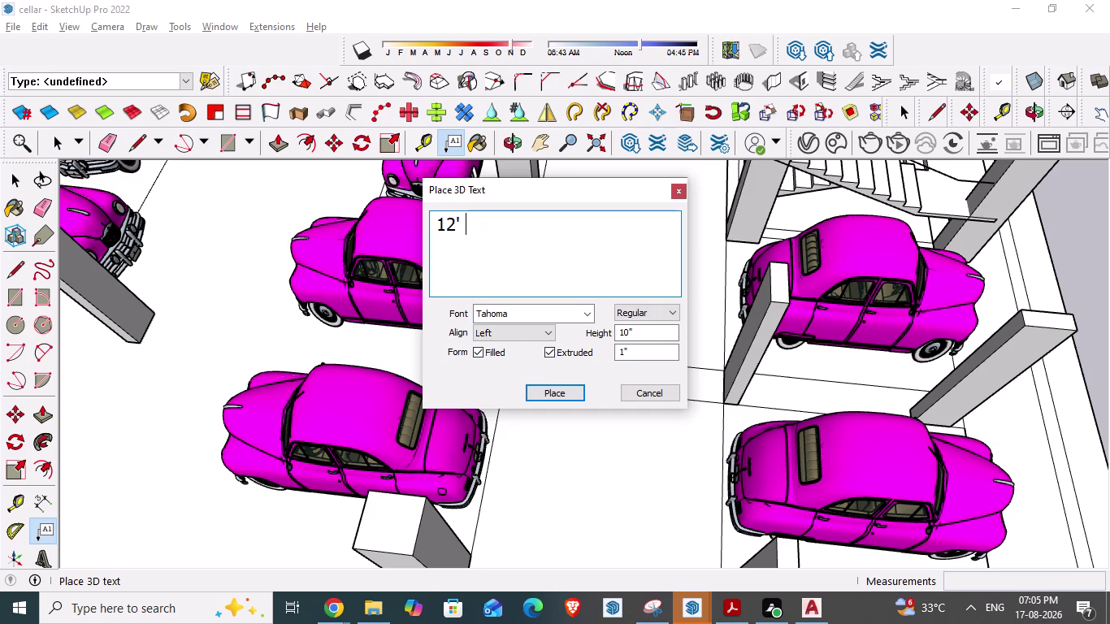
text(ROA)
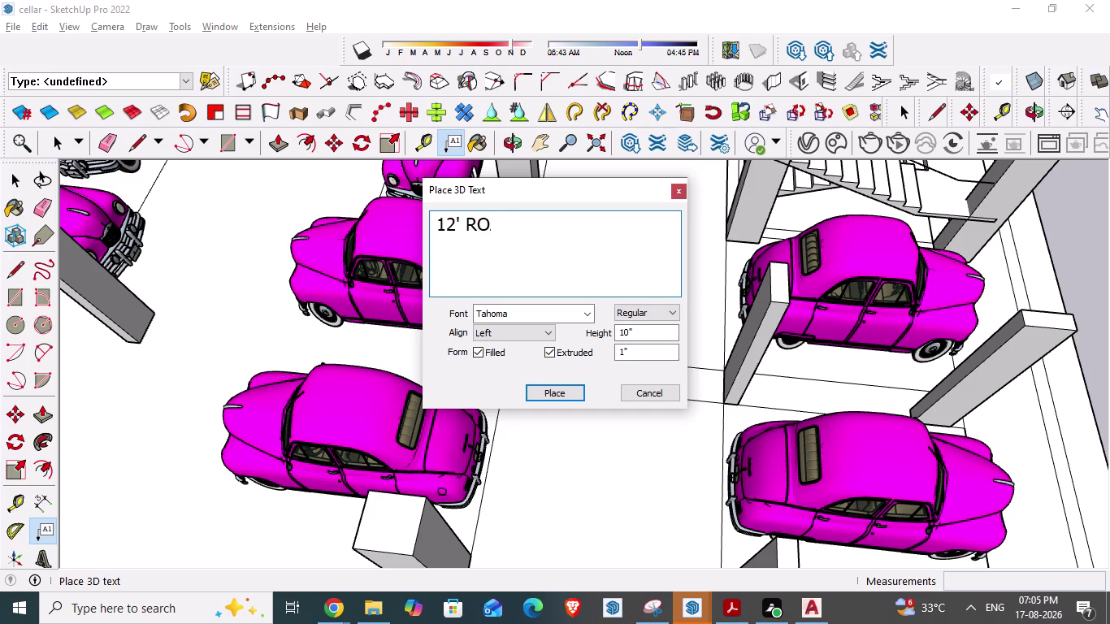
text(D)
Place the 12' ROAD lettering on the road slab between the parking rows.
click(561, 394)
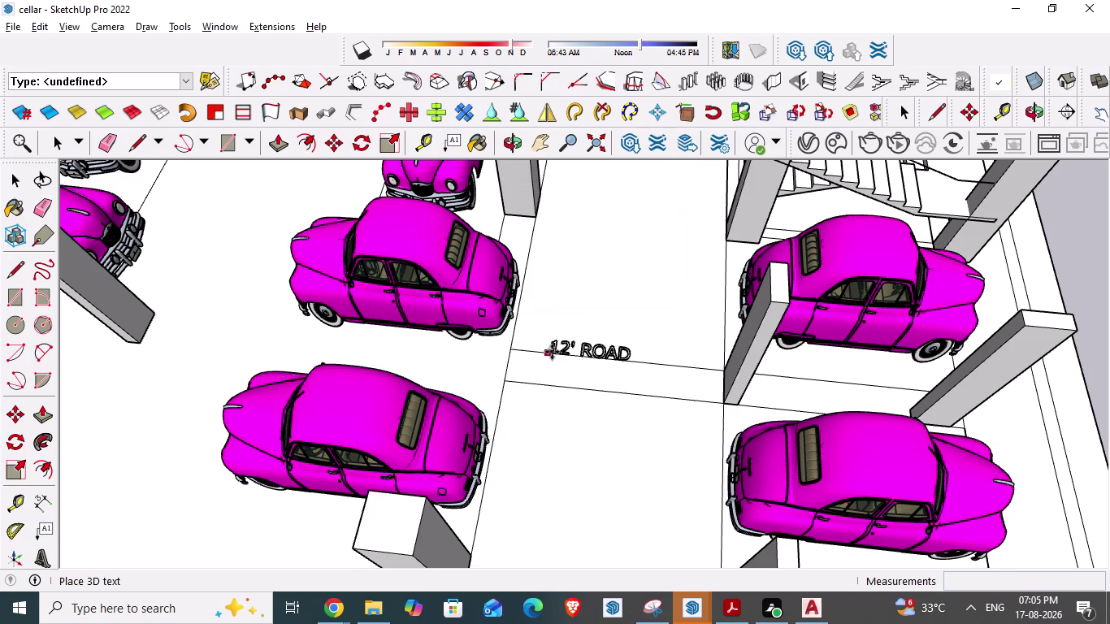
scroll(up, 3)
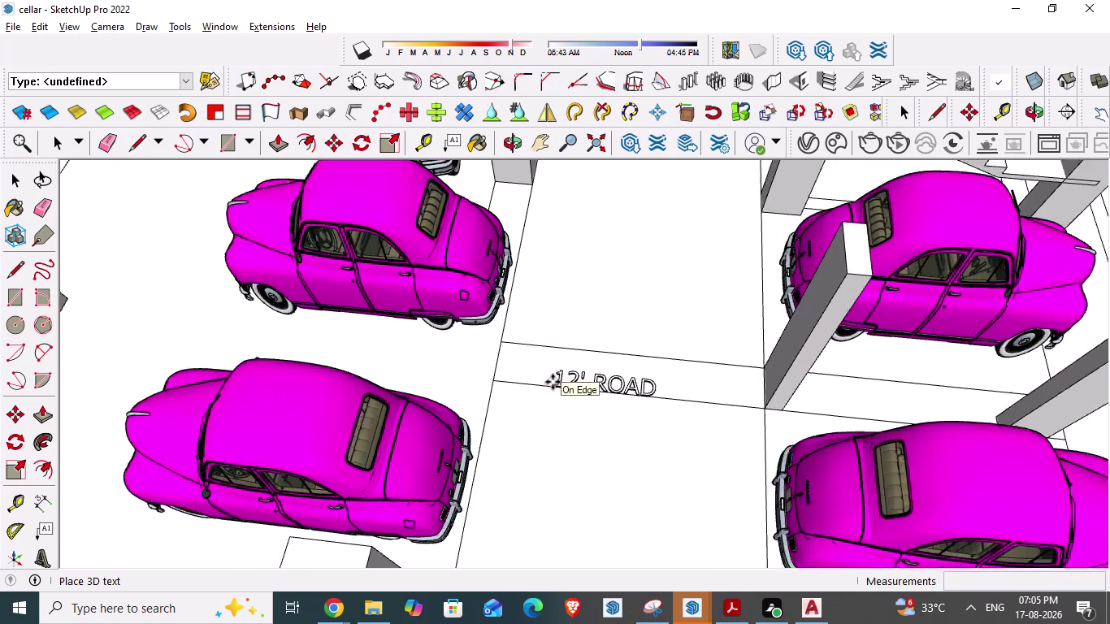
scroll(up, 3)
scroll(up, 3)
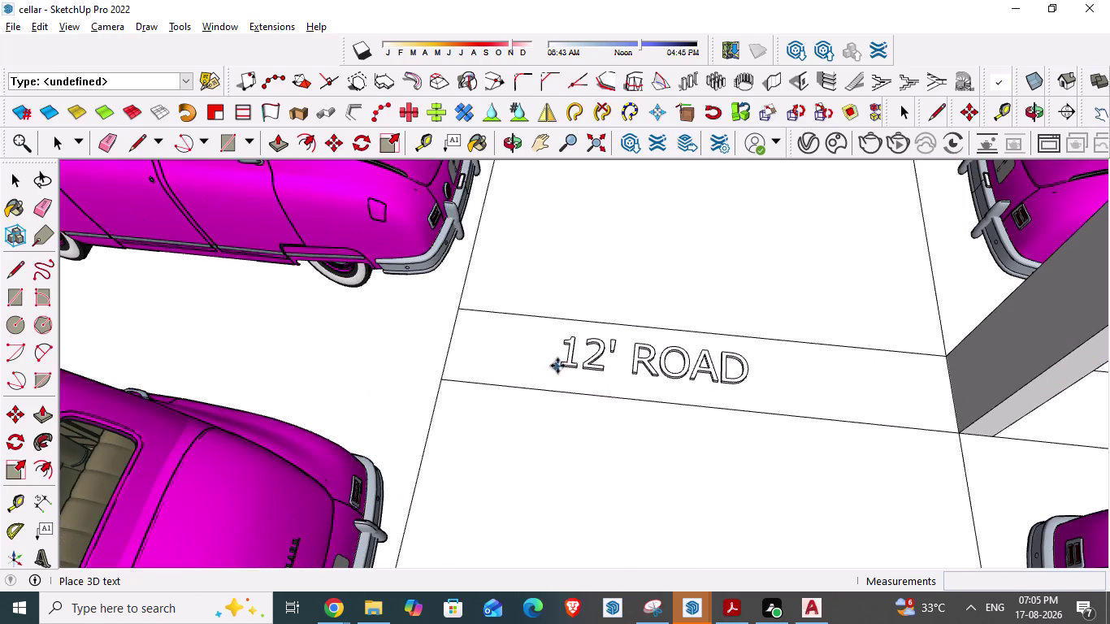
click(561, 366)
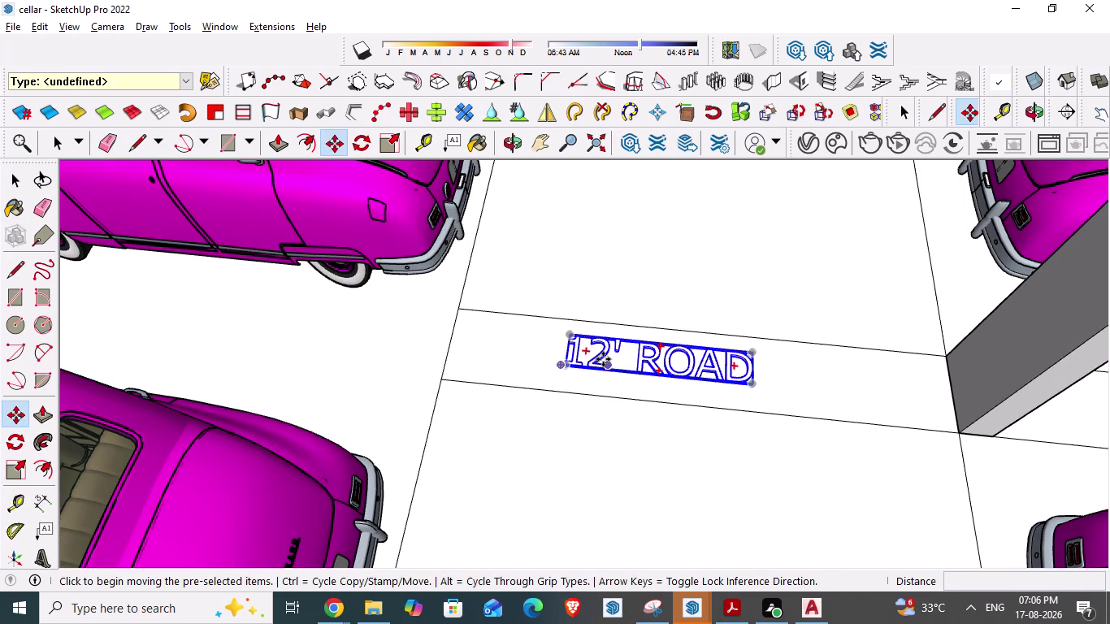
key(space)
double_click(602, 355)
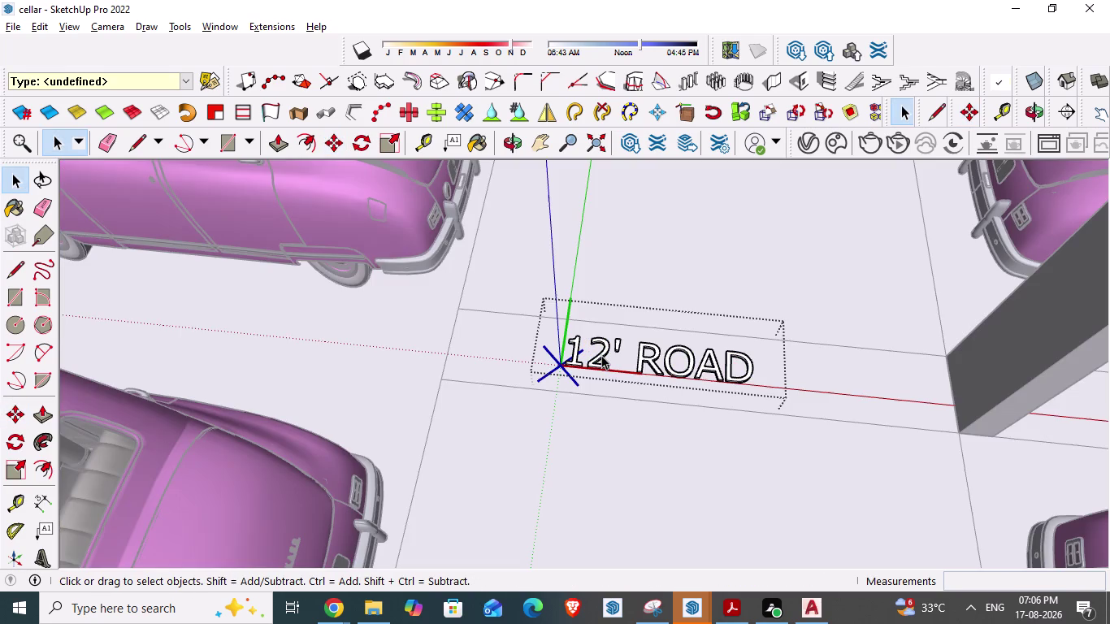
double_click(601, 356)
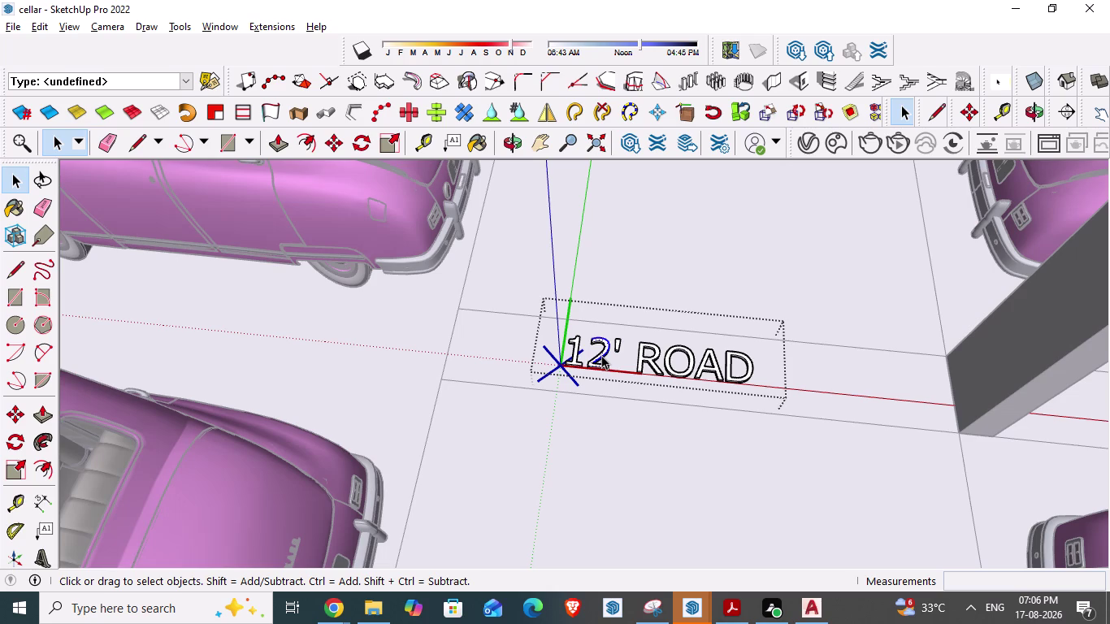
key(Escape)
key(Escape)
key(Escape)
click(676, 366)
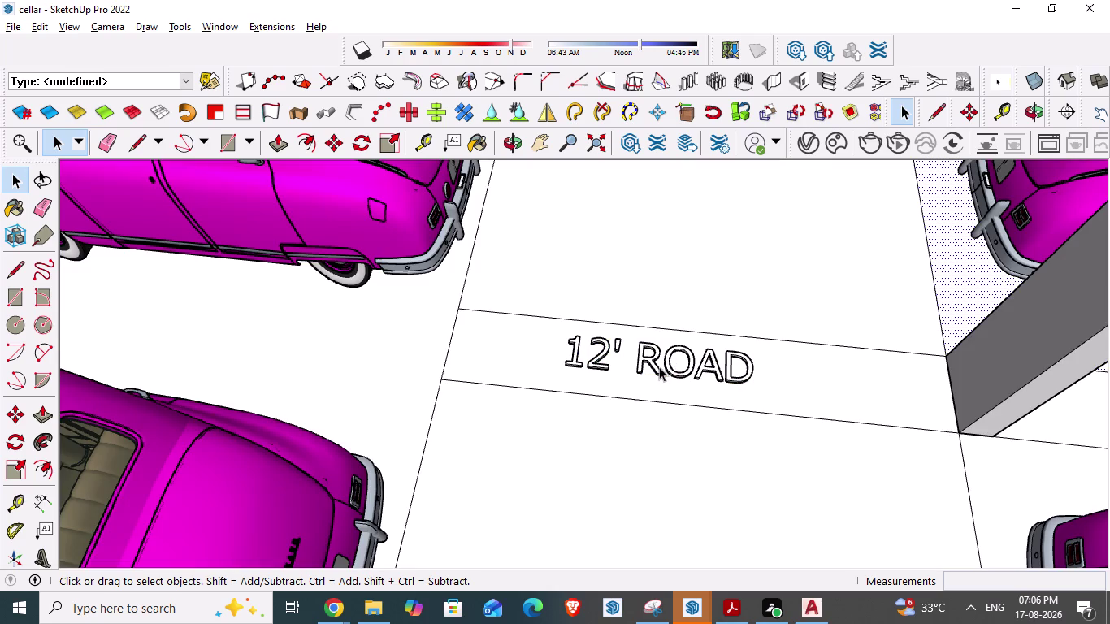
click(656, 366)
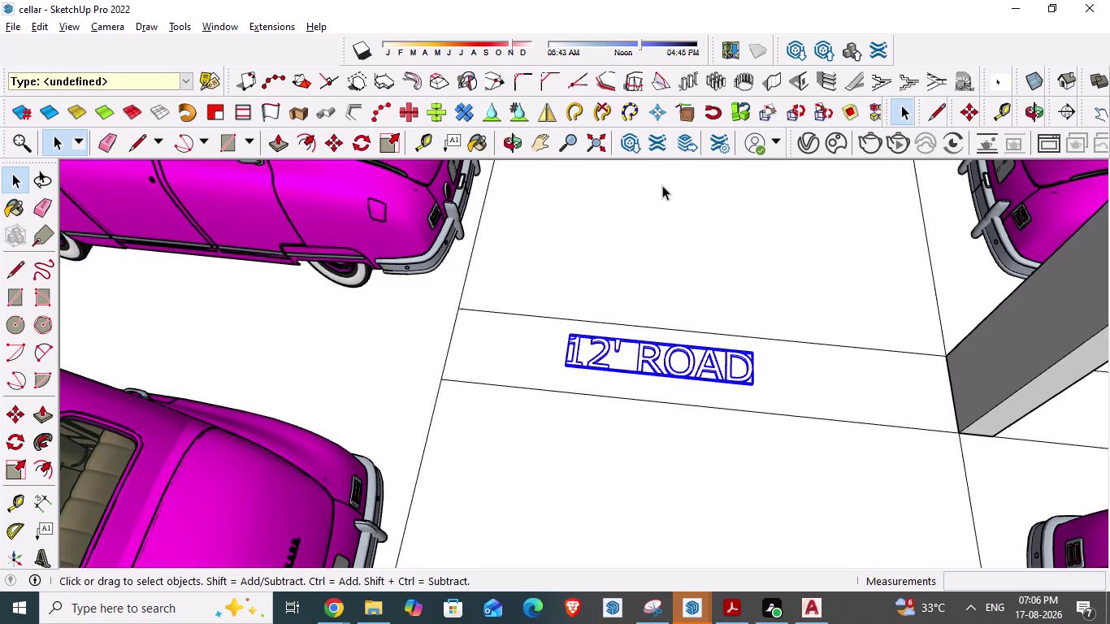
right_click(636, 341)
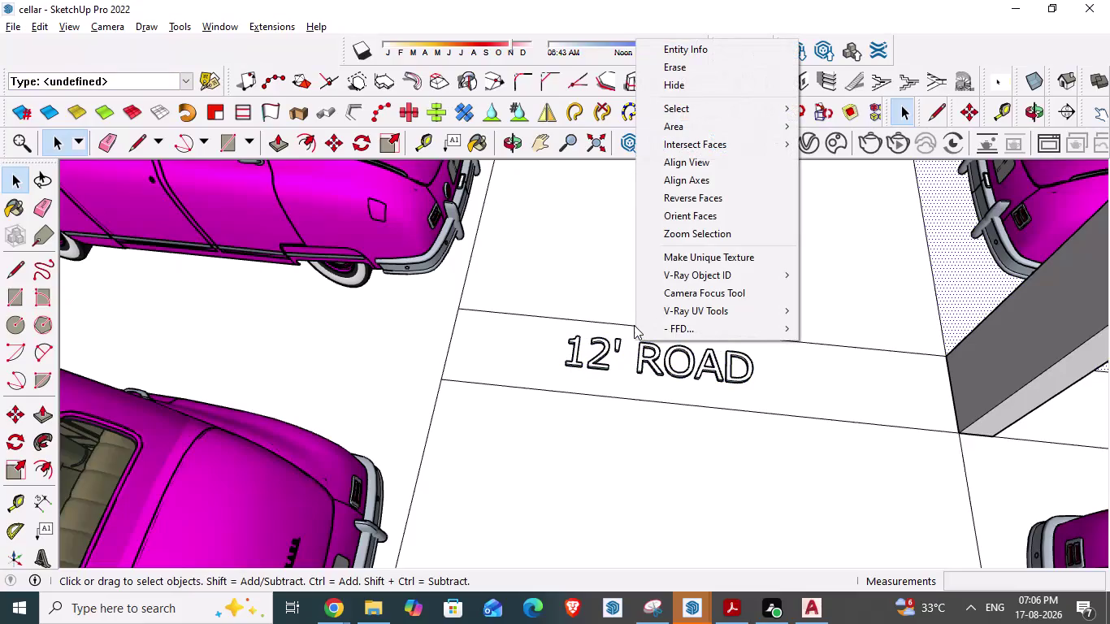
key(Escape)
scroll(down, 3)
scroll(up, 3)
scroll(down, 3)
scroll(up, 3)
scroll(down, 3)
scroll(down, 3)
middle_drag(580, 361, 605, 372)
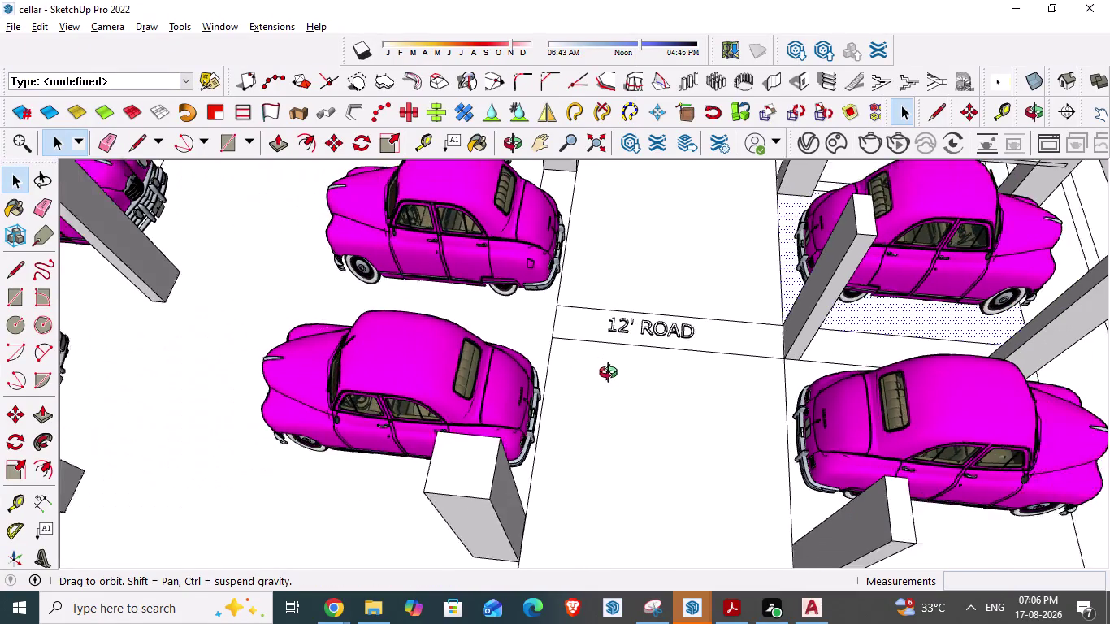
middle_drag(605, 372, 635, 386)
scroll(up, 3)
scroll(down, 3)
scroll(down, 3)
scroll(up, 3)
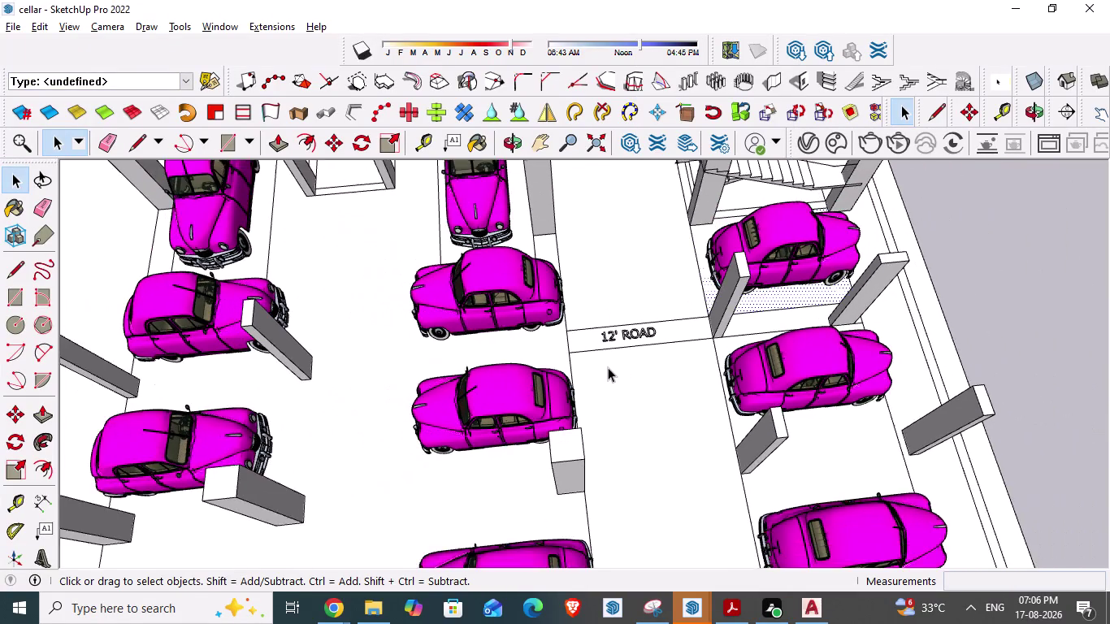
scroll(down, 3)
scroll(down, 3)
scroll(up, 3)
scroll(down, 3)
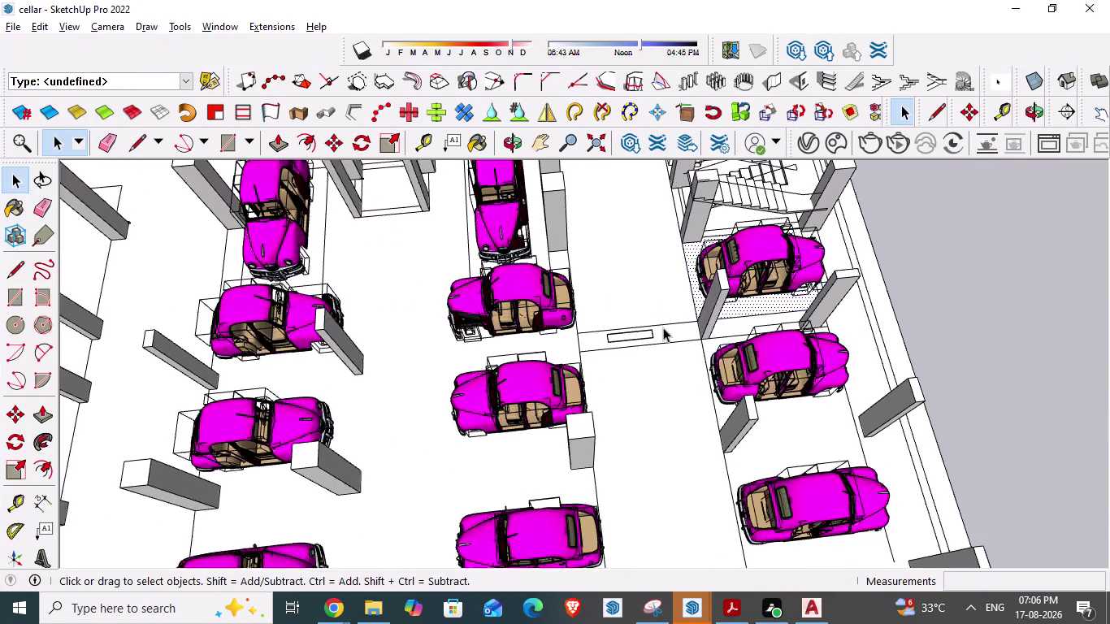
scroll(down, 3)
middle_drag(804, 330, 773, 423)
scroll(up, 3)
scroll(up, 3)
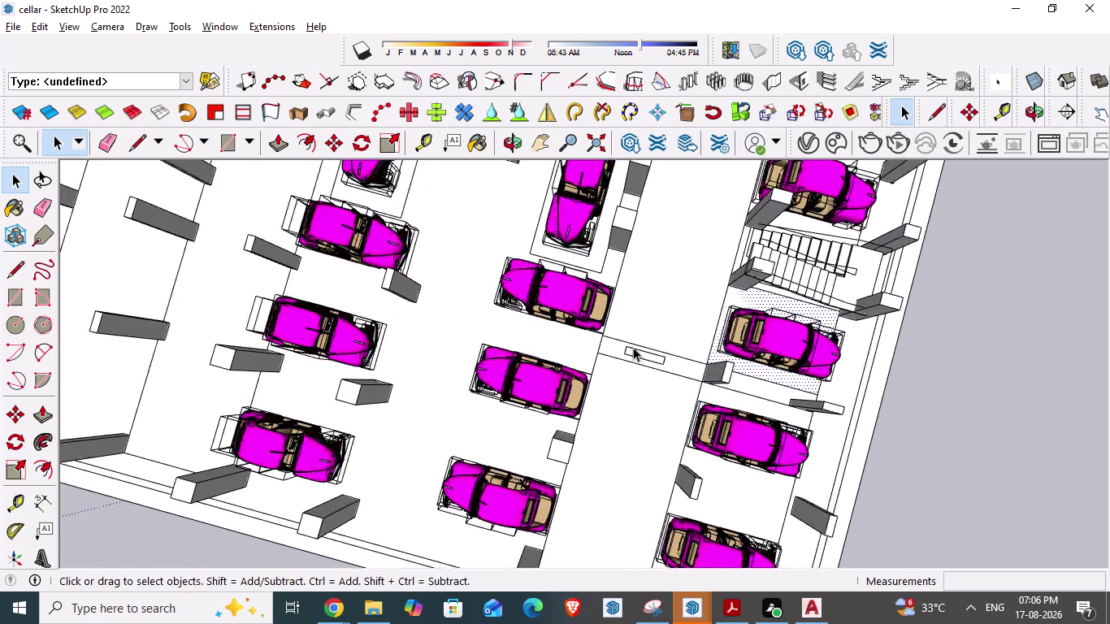
scroll(up, 3)
scroll(up, 3)
click(651, 358)
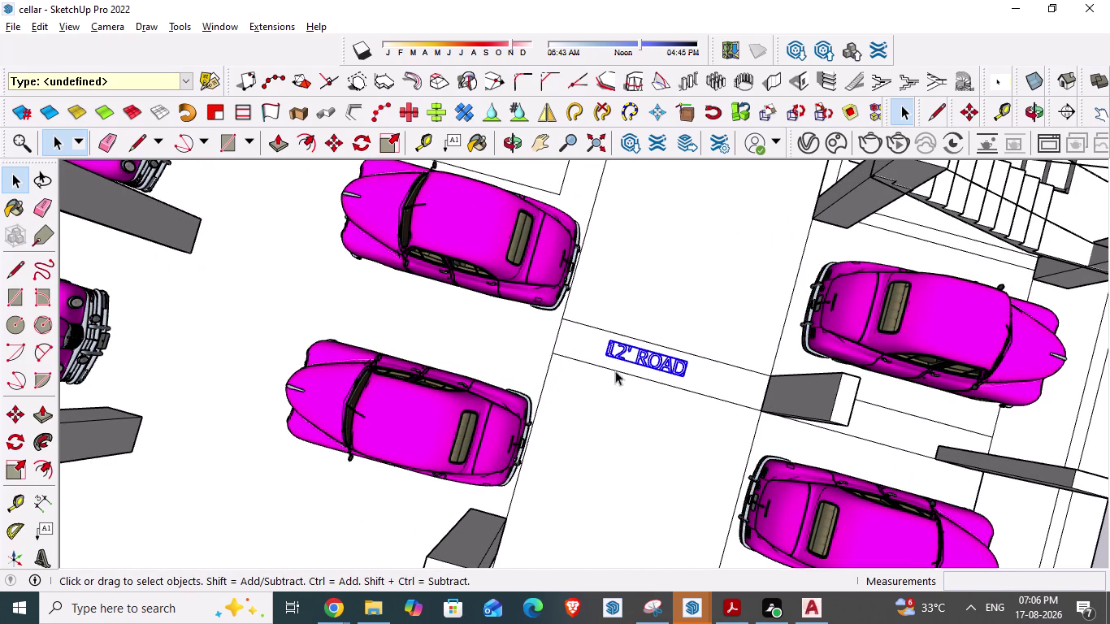
scroll(up, 3)
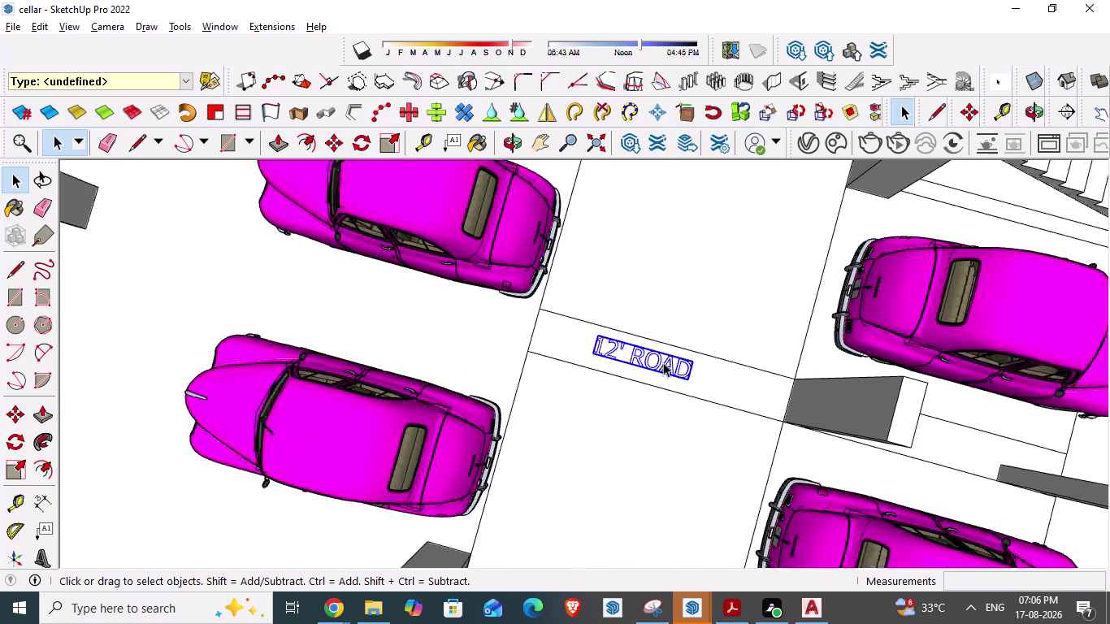
scroll(up, 3)
click(623, 353)
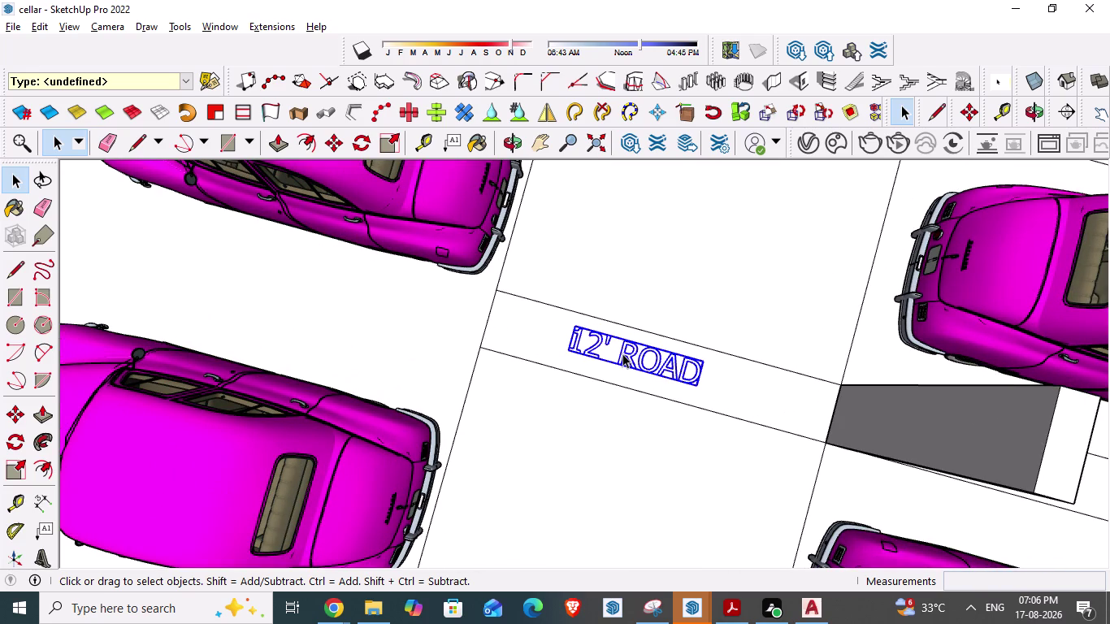
right_click(622, 353)
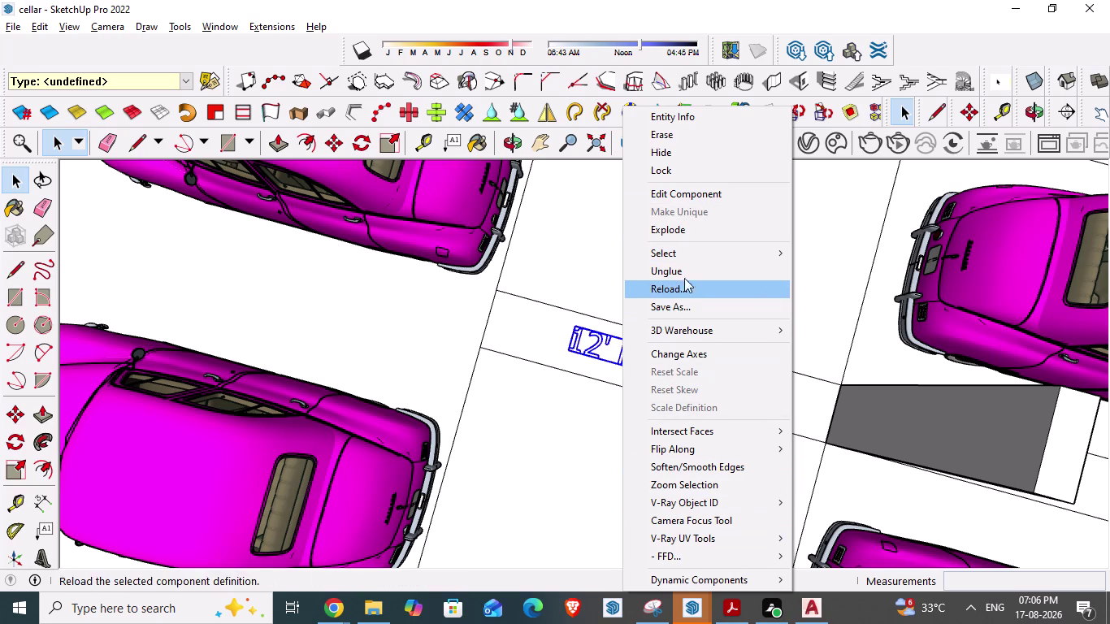
Apply Translucent Glass Blue to the 12' ROAD component.
click(685, 118)
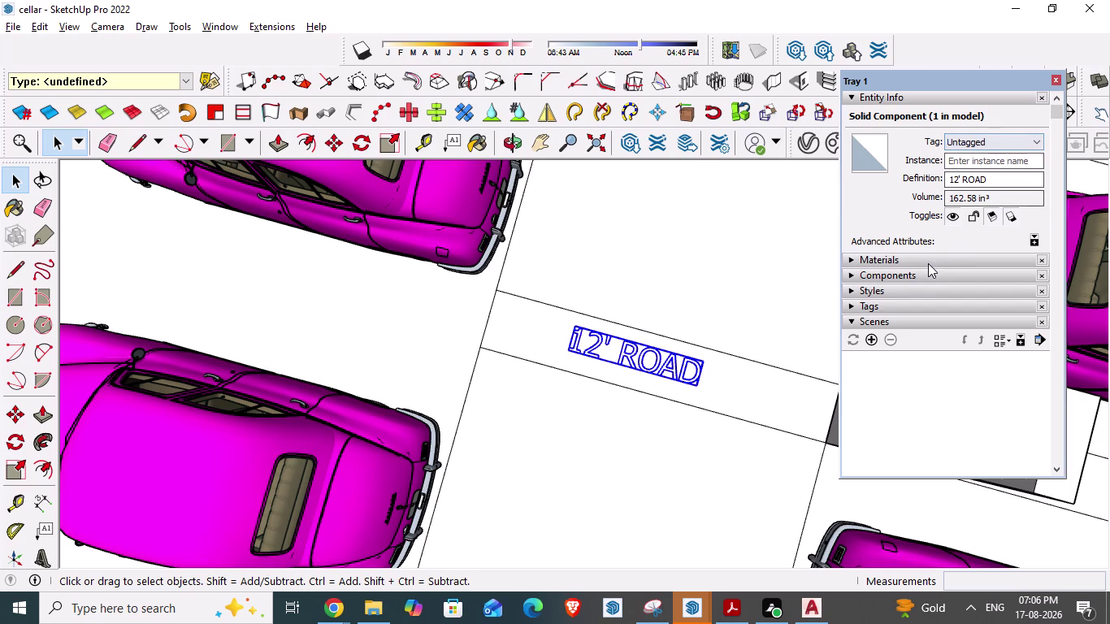
click(849, 256)
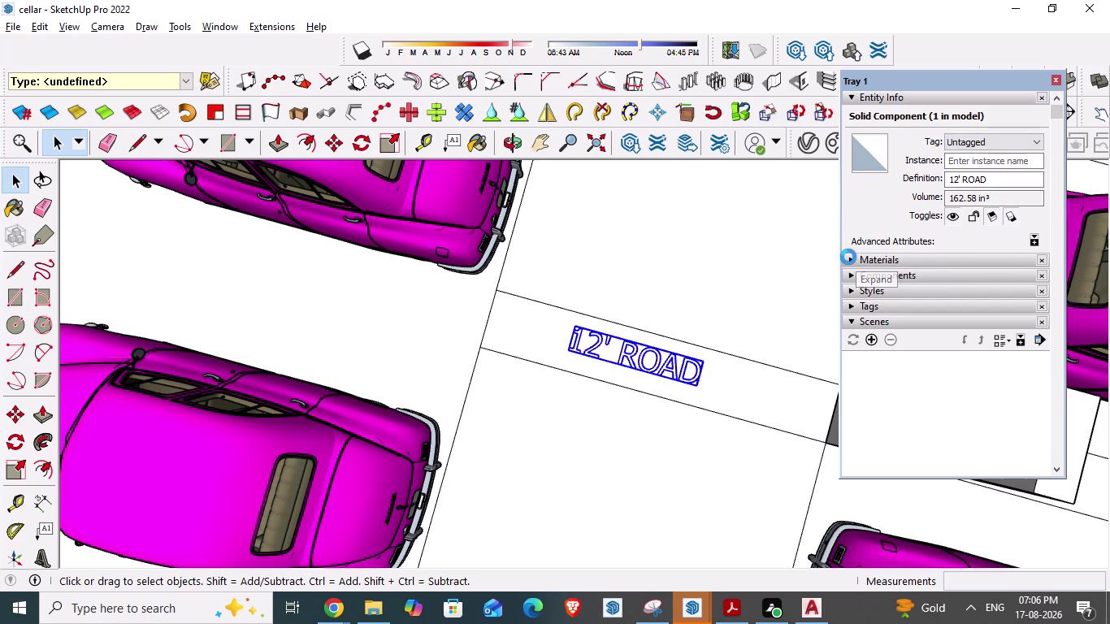
click(998, 393)
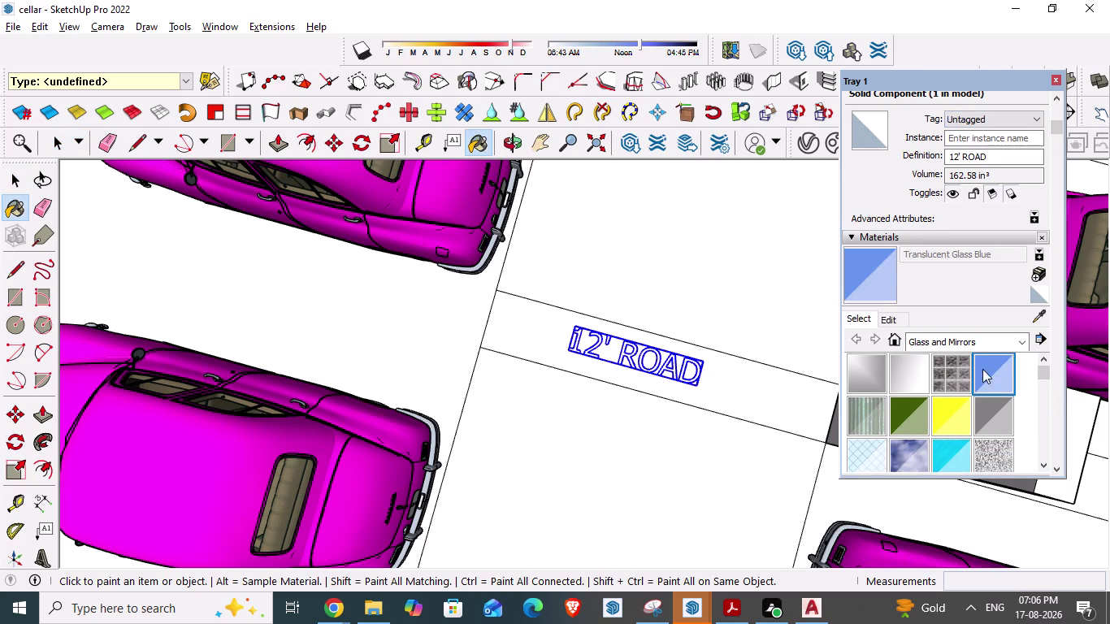
scroll(down, 3)
scroll(up, 3)
scroll(up, 3)
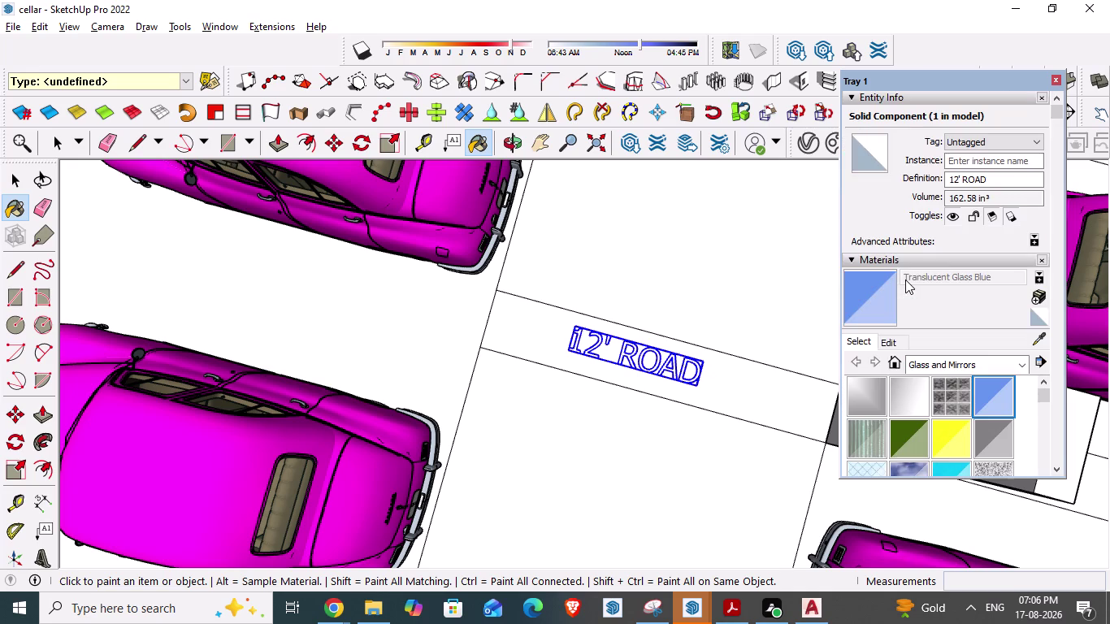
scroll(up, 3)
Collapse the Entity Info section and close Tray 1.
click(849, 96)
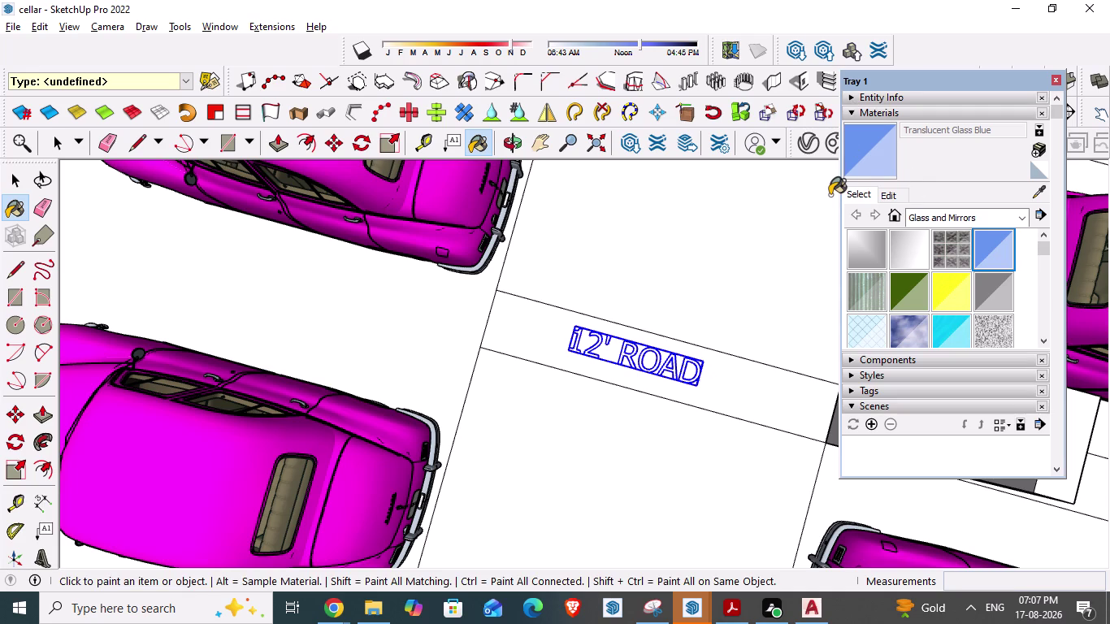
key(Escape)
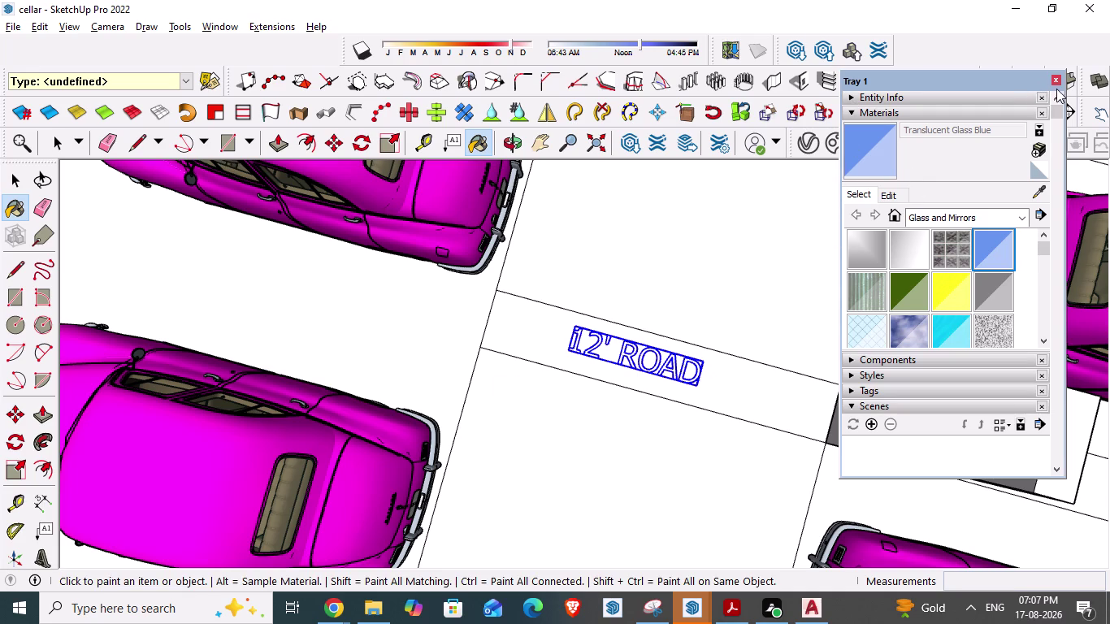
click(1058, 74)
scroll(down, 3)
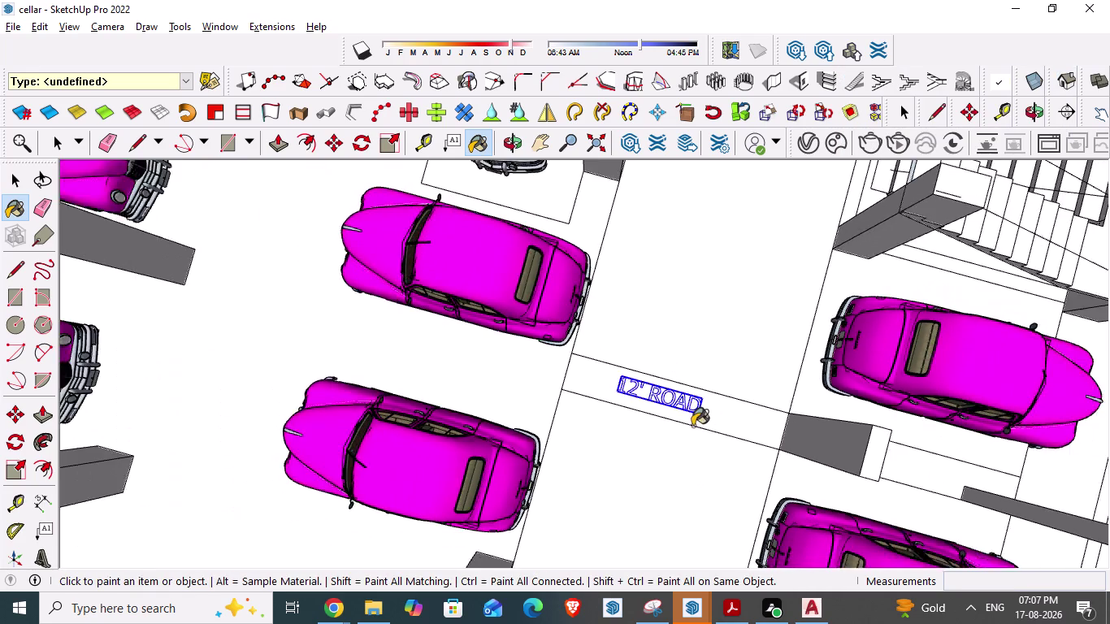
Zoom out and orbit to view the whole cellar slab from above.
scroll(down, 3)
key(space)
scroll(down, 3)
scroll(down, 3)
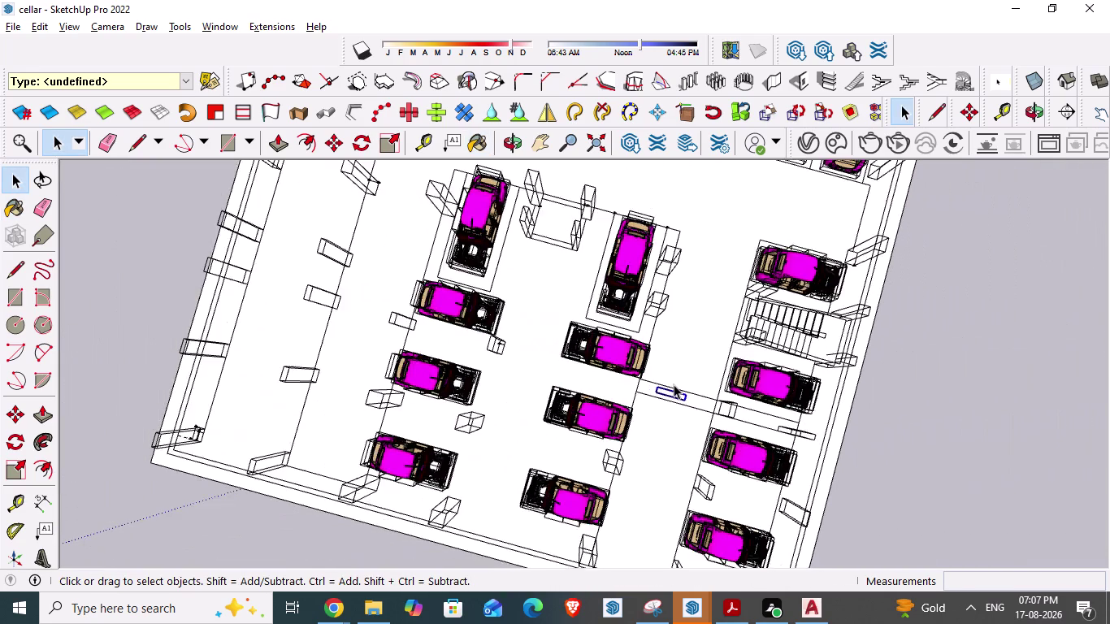
scroll(down, 3)
scroll(down, 3)
middle_drag(634, 442, 678, 270)
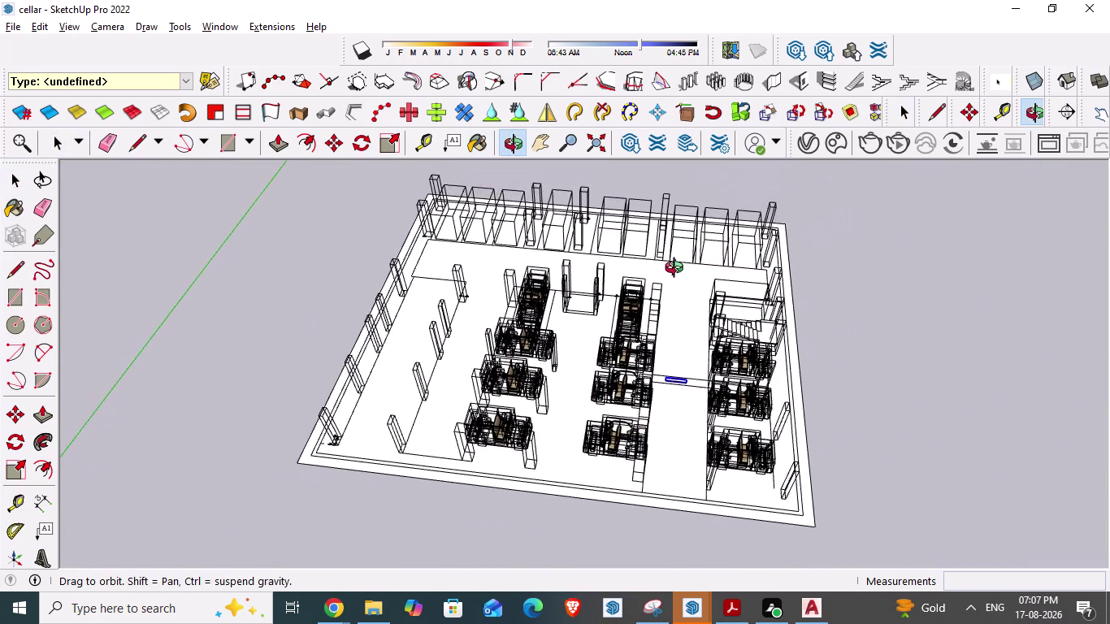
middle_drag(678, 270, 711, 309)
scroll(up, 3)
scroll(down, 3)
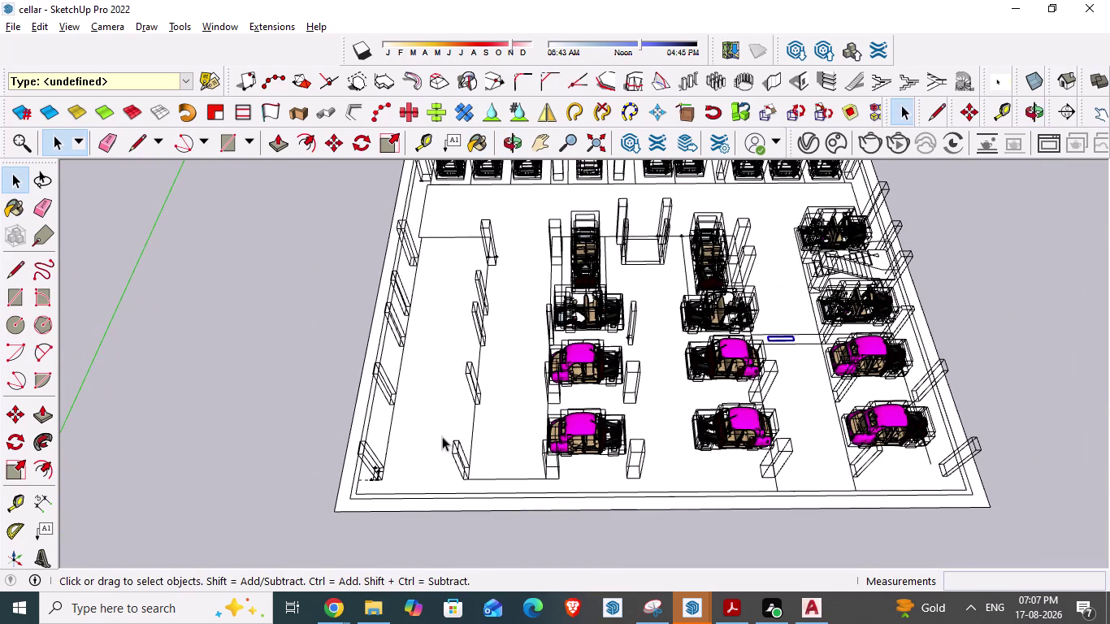
scroll(up, 3)
Orbit around the cars, columns and parking rows, then switch to the Packard1948 window.
middle_drag(432, 295, 436, 359)
scroll(up, 3)
scroll(down, 3)
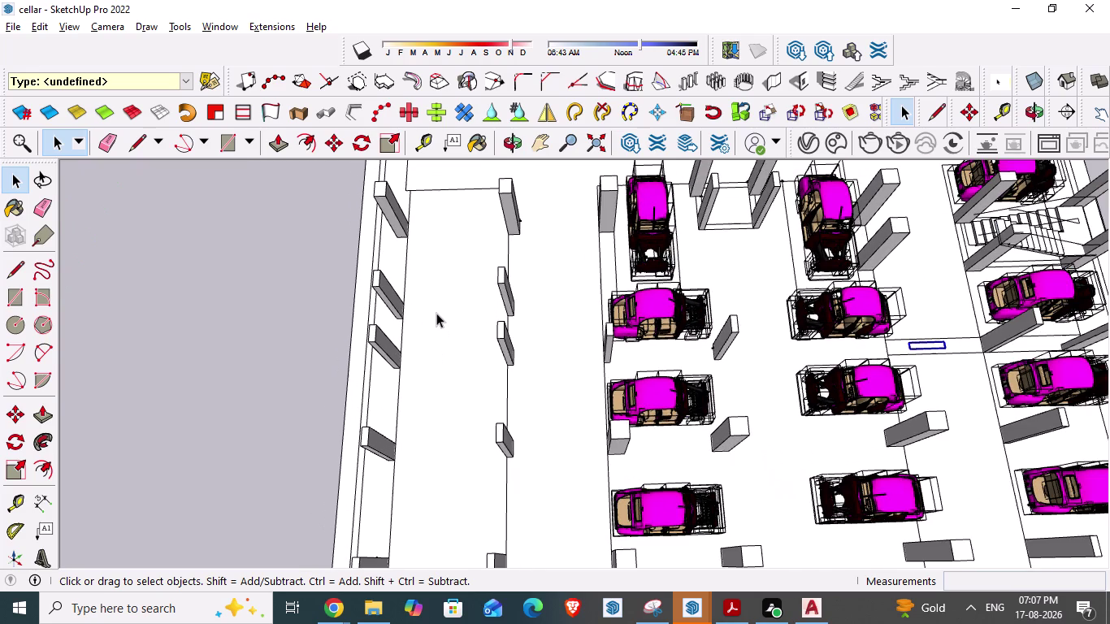
scroll(down, 3)
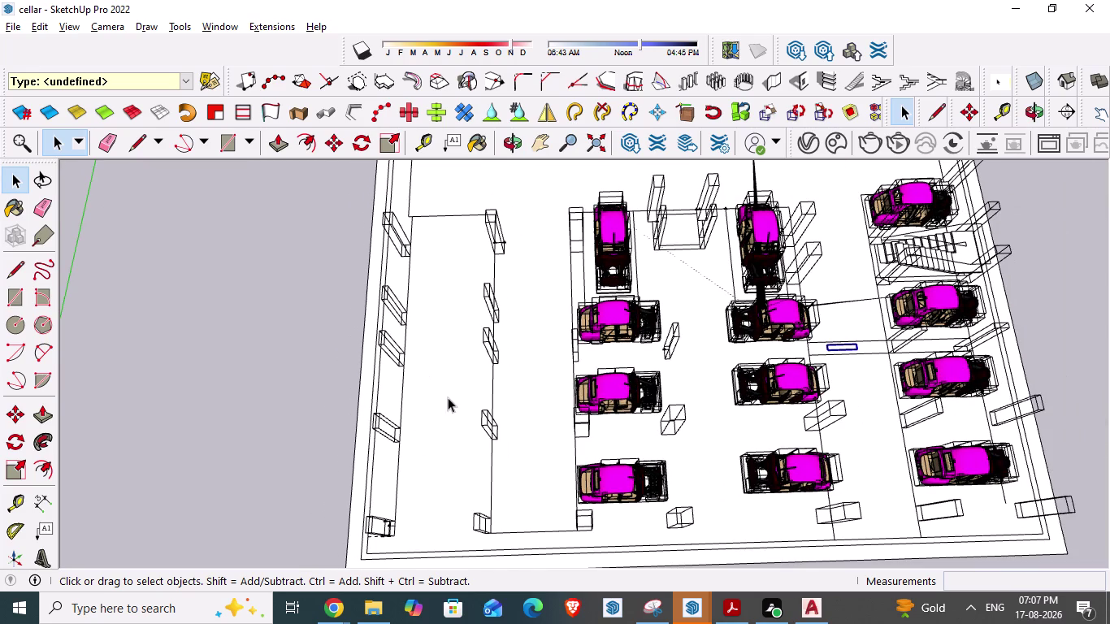
middle_drag(397, 541, 365, 502)
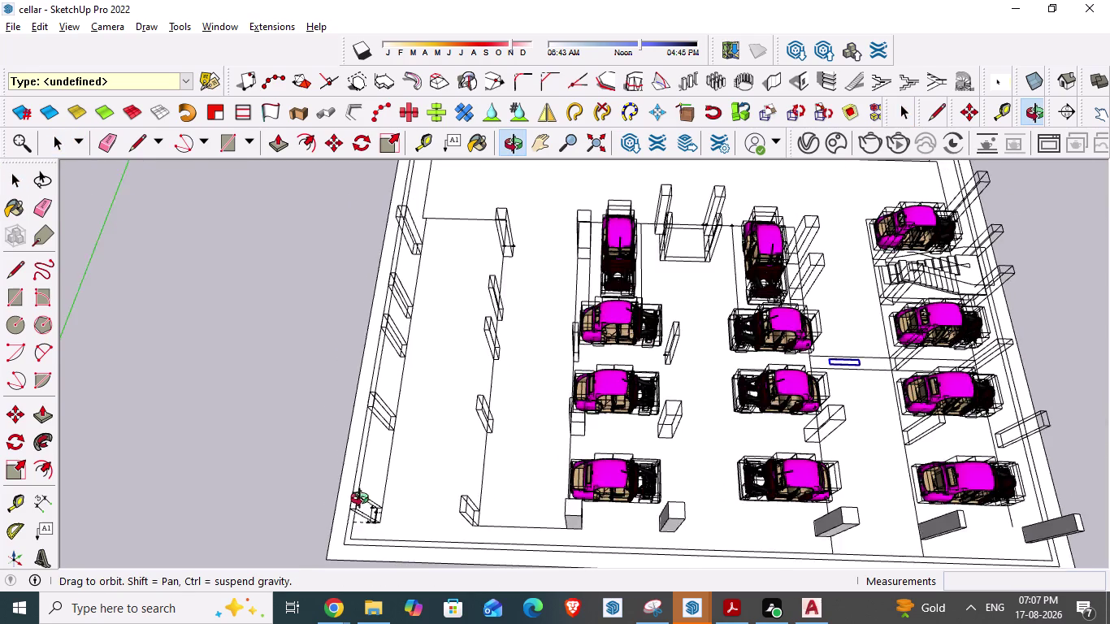
middle_drag(365, 503, 350, 458)
scroll(up, 3)
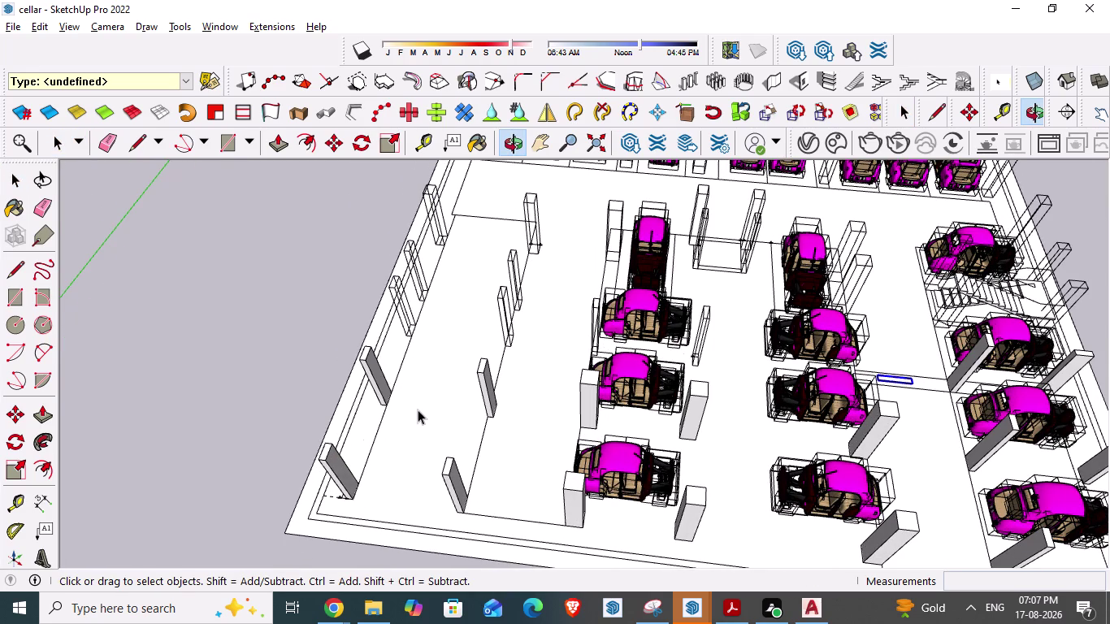
scroll(up, 3)
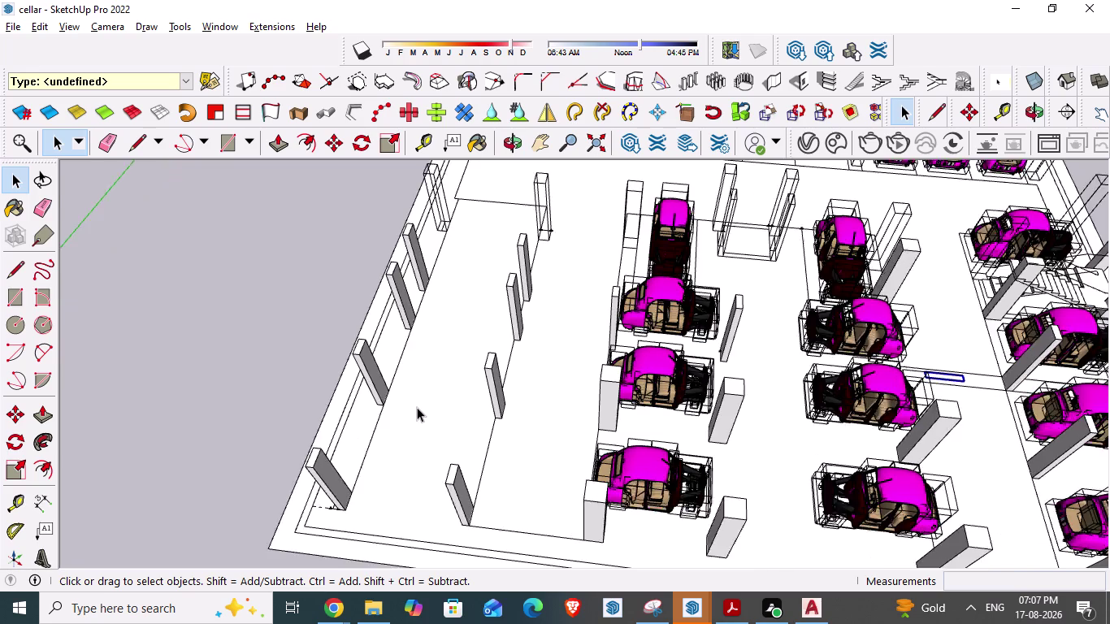
middle_drag(446, 438, 439, 481)
scroll(down, 3)
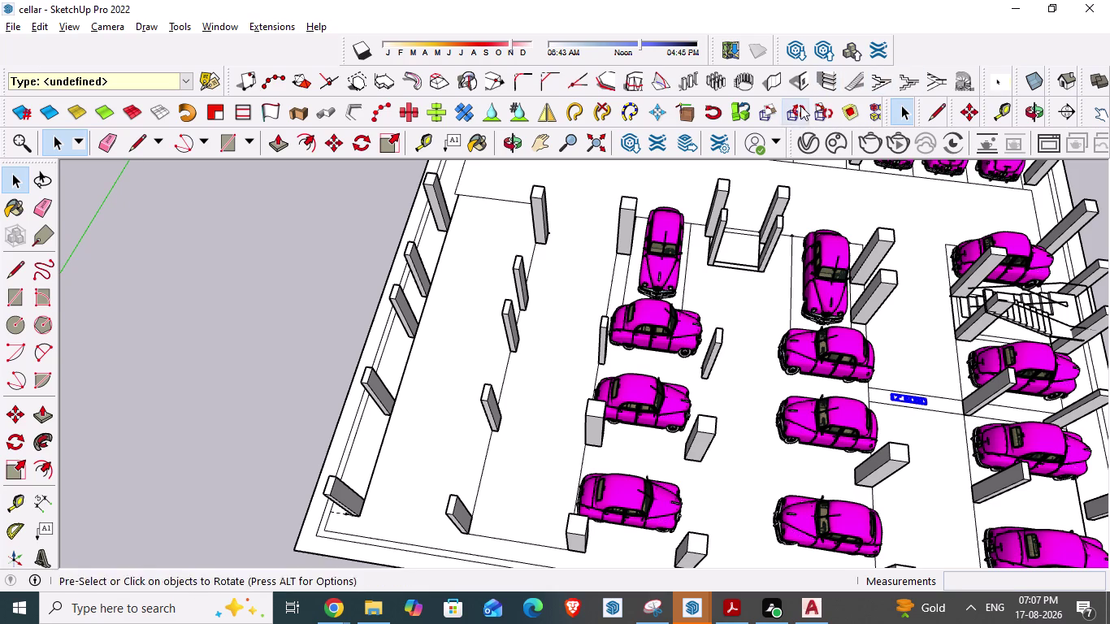
scroll(down, 3)
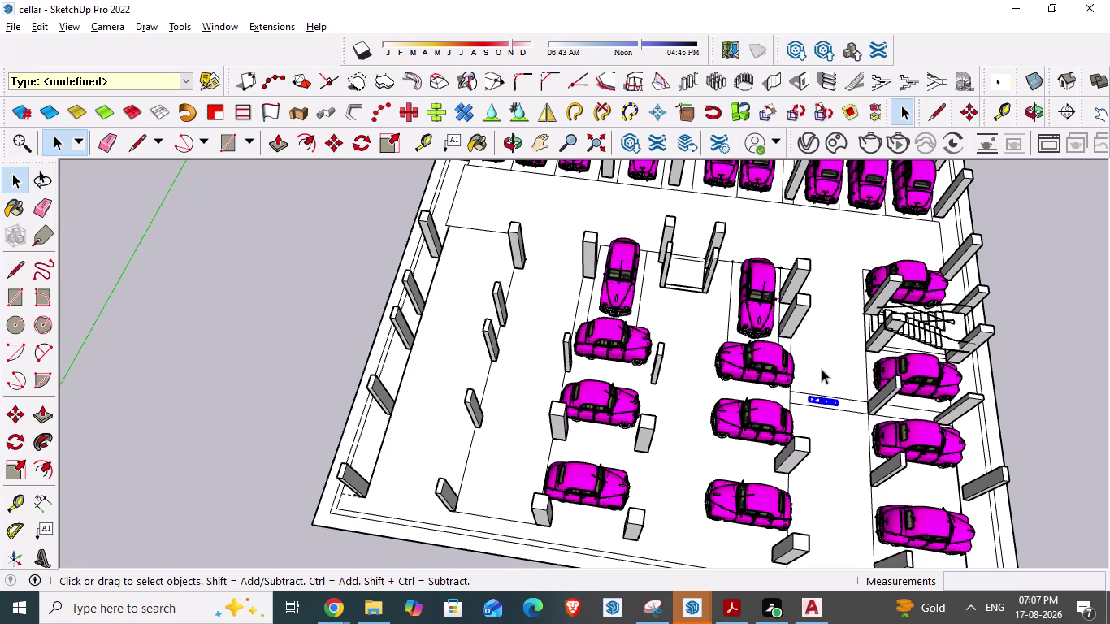
scroll(down, 3)
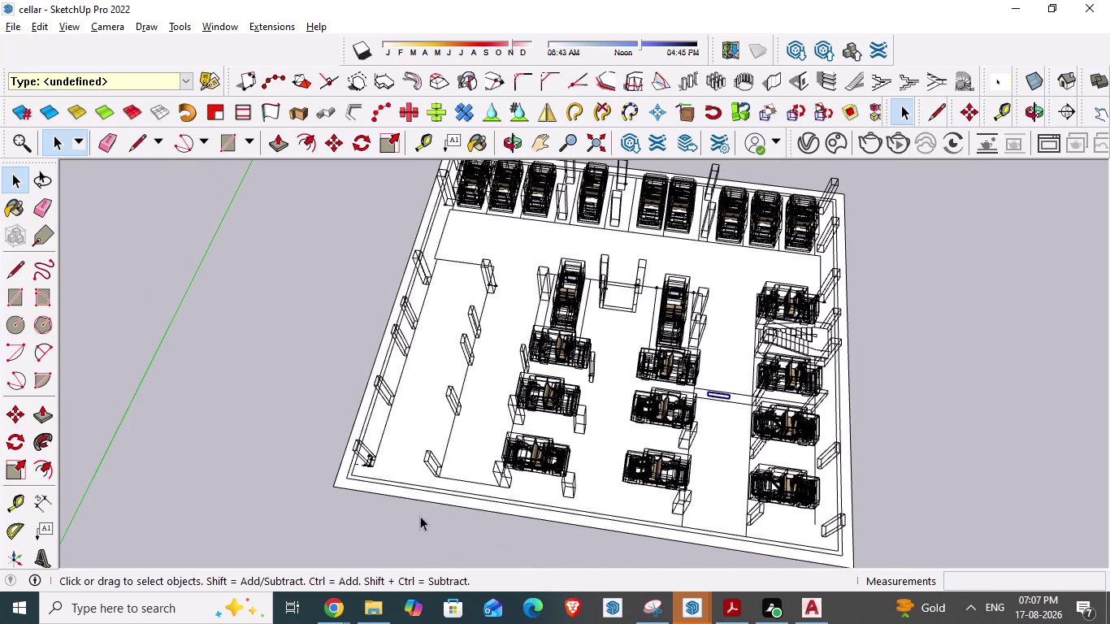
scroll(down, 3)
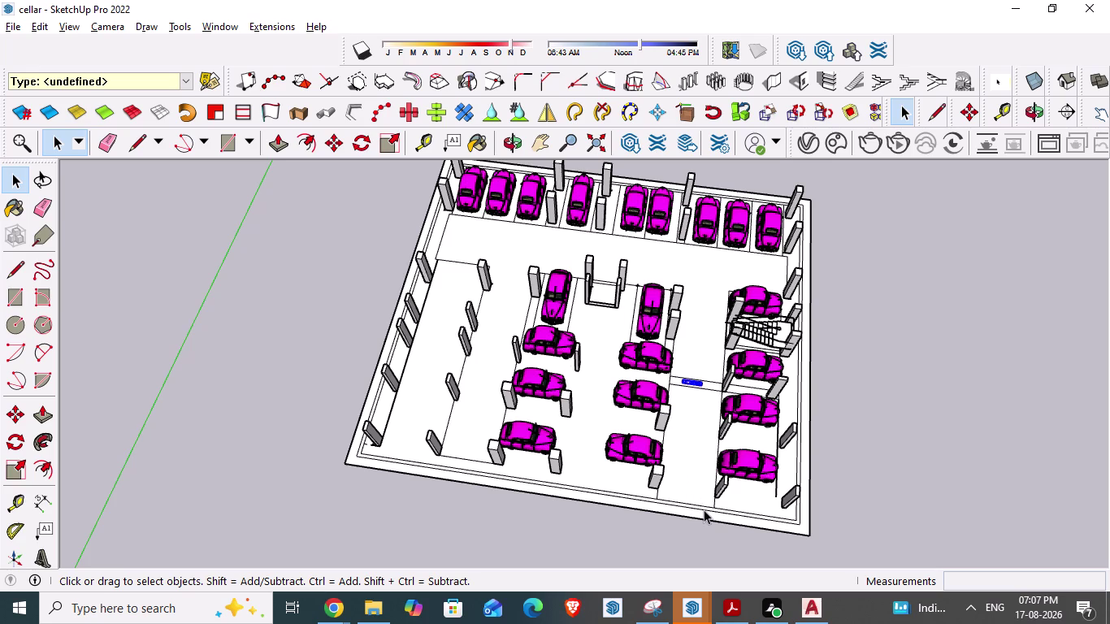
key(alt+Tab)
key(alt+Tab)
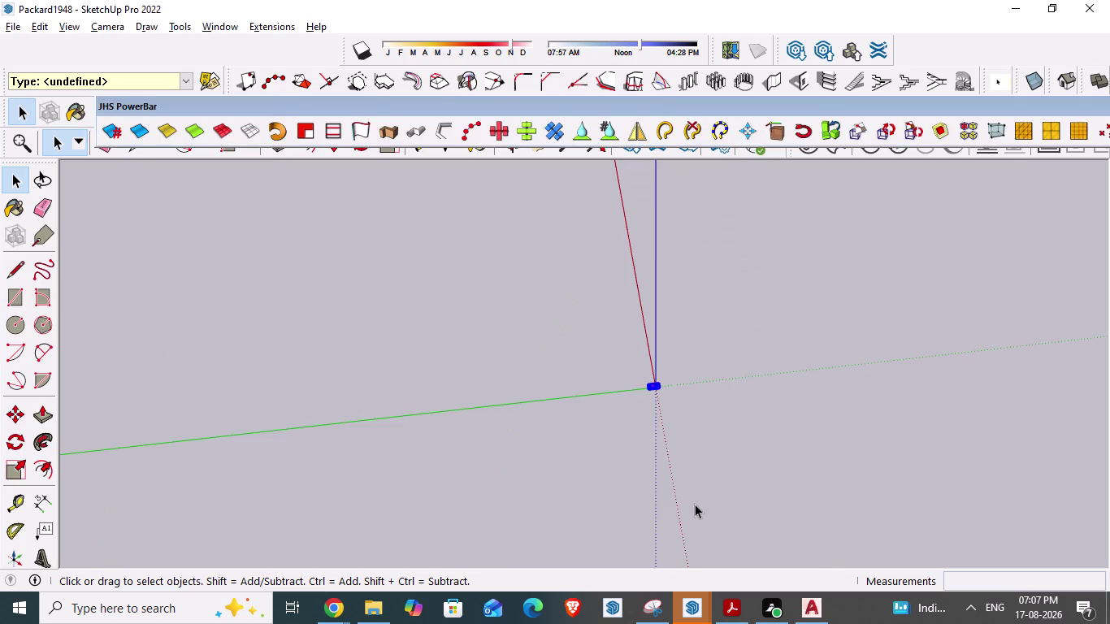
key(alt+Tab)
key(alt+Tab)
scroll(down, 3)
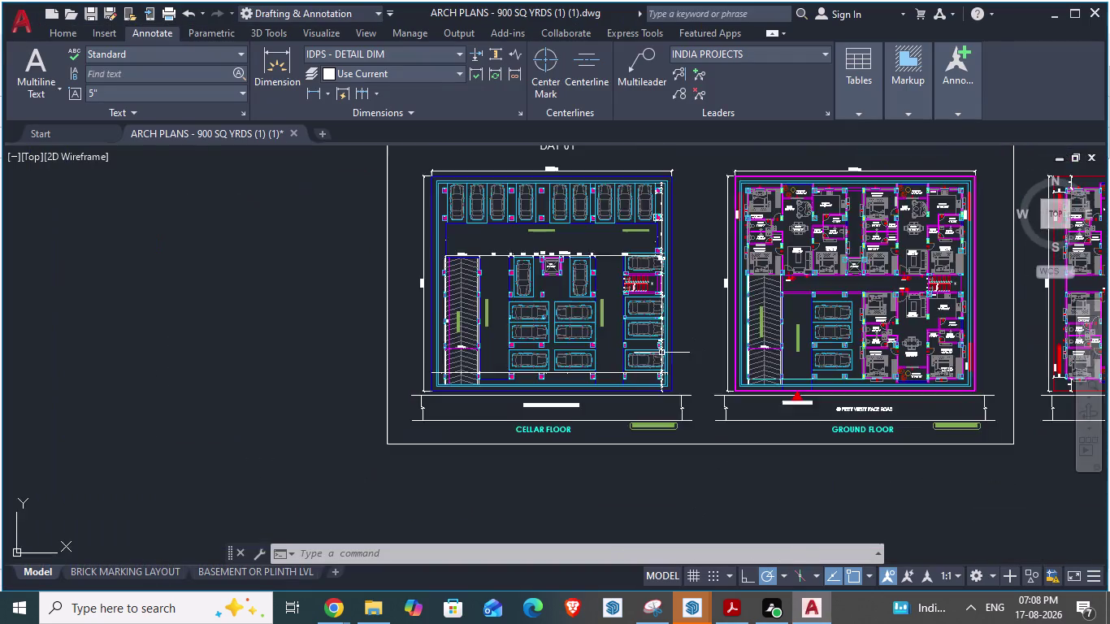
scroll(up, 3)
scroll(down, 3)
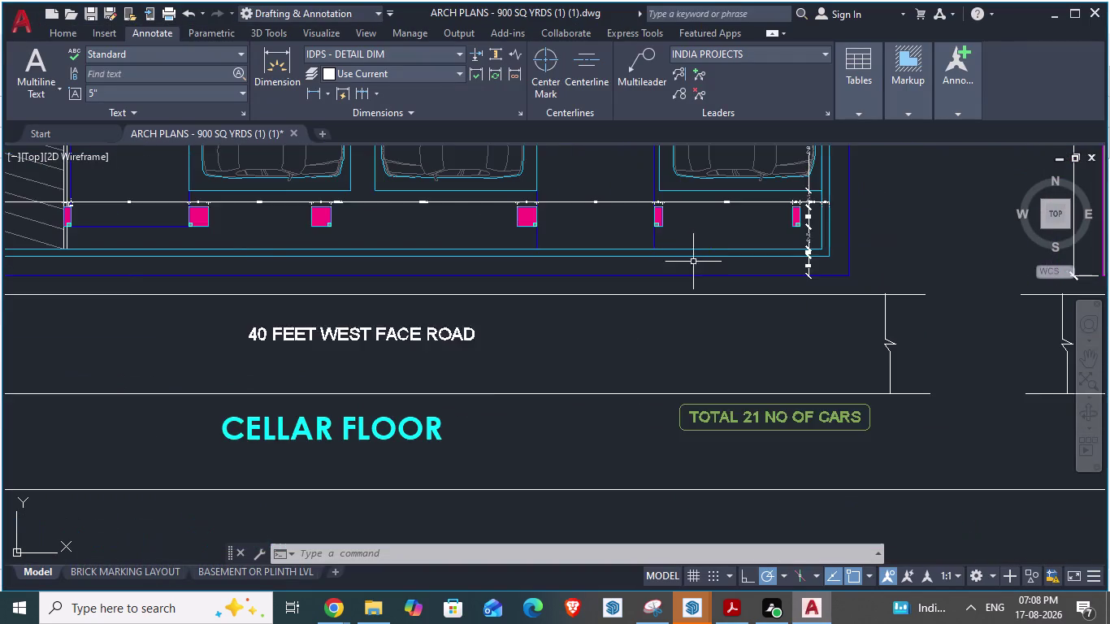
scroll(down, 3)
scroll(up, 3)
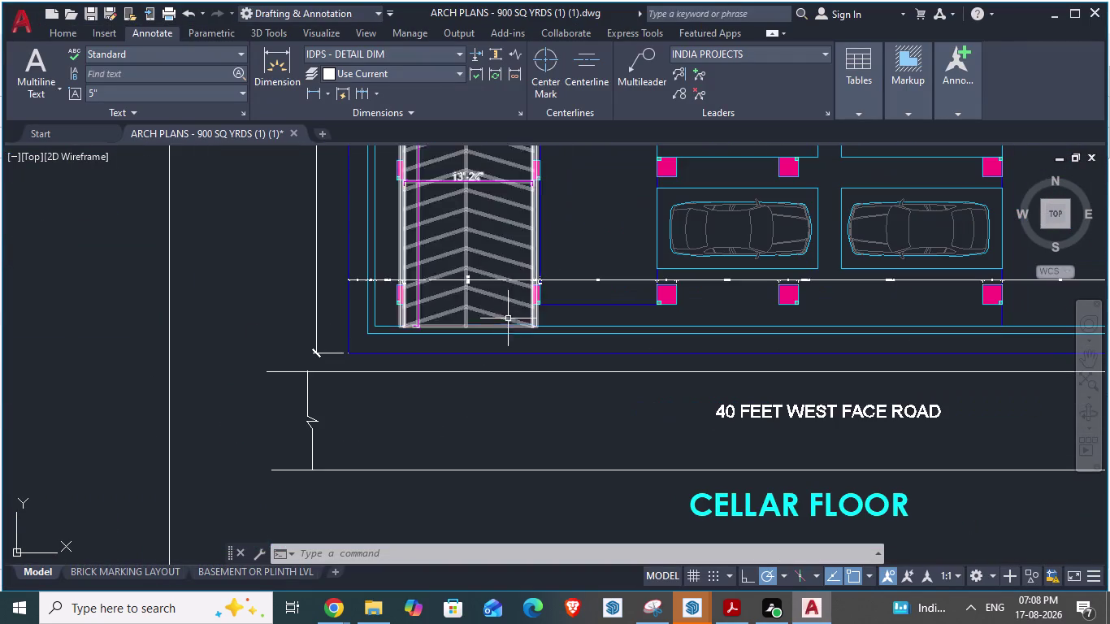
scroll(up, 3)
scroll(down, 3)
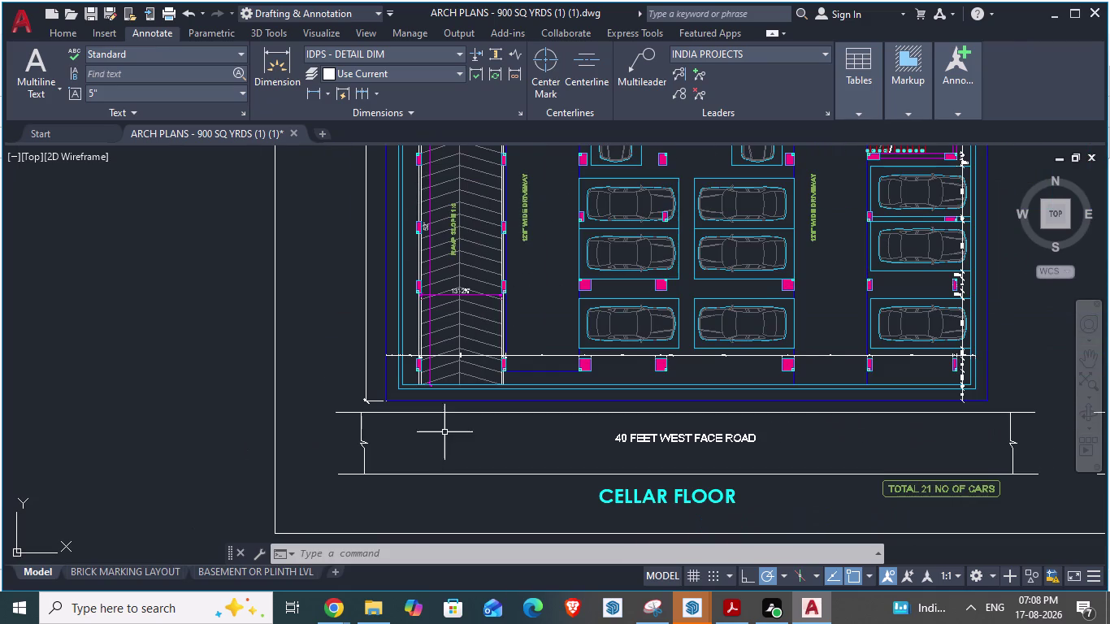
scroll(up, 3)
scroll(down, 3)
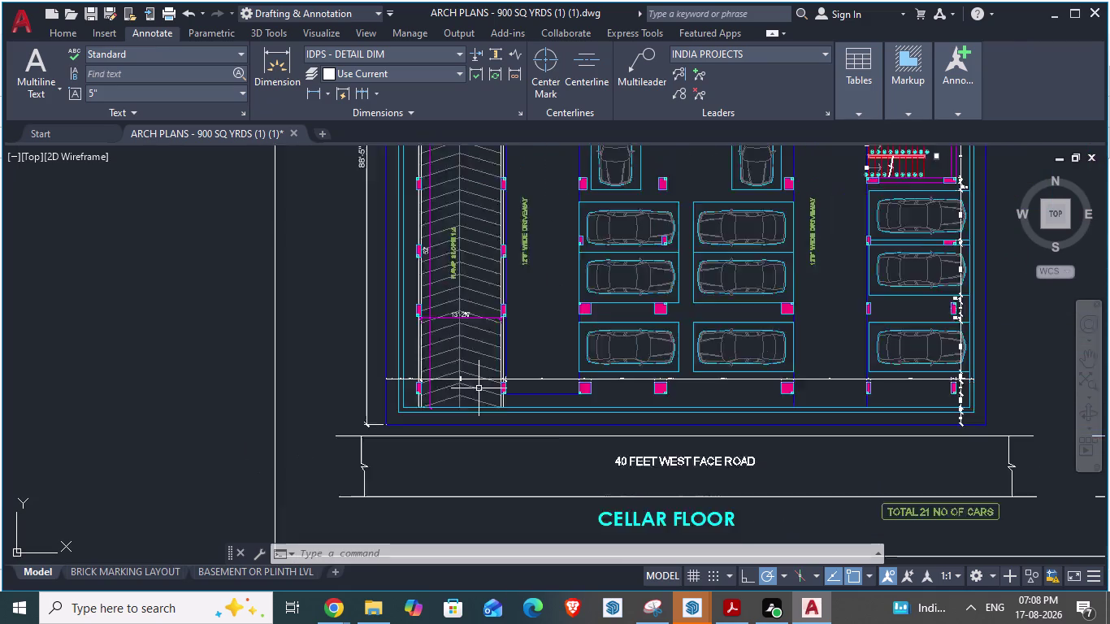
scroll(down, 3)
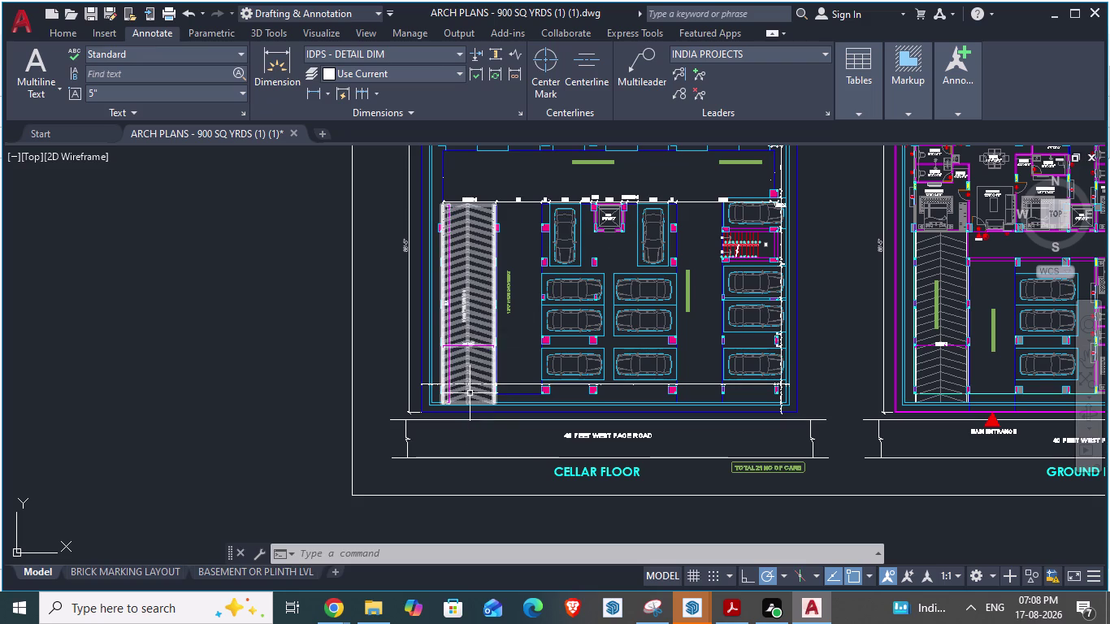
key(alt+Tab)
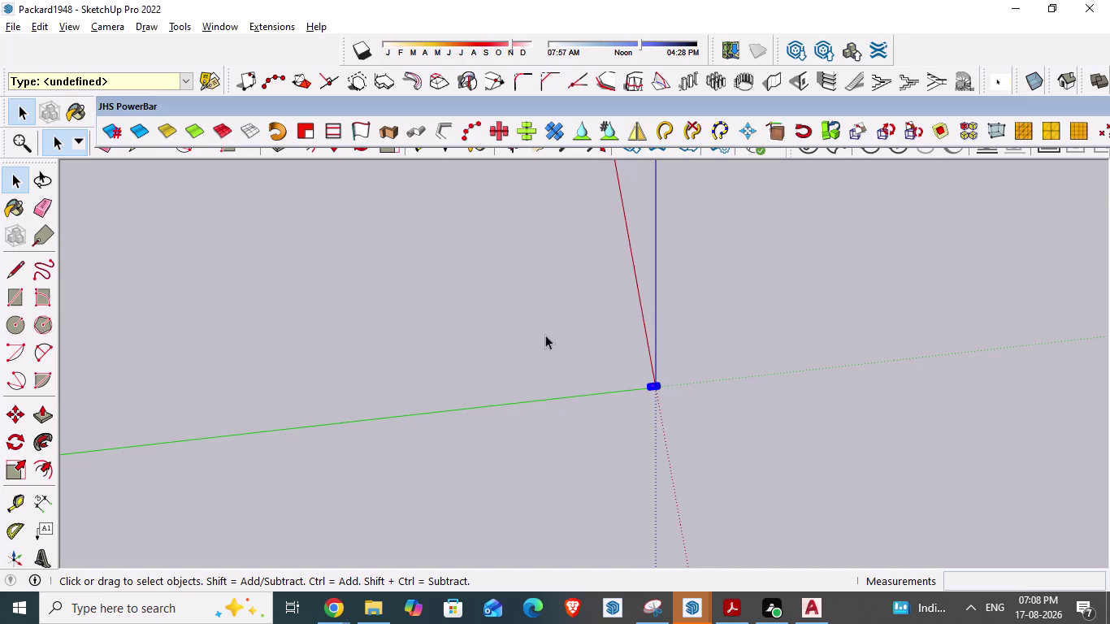
Switch back to the cellar model window and orbit it into view.
scroll(down, 3)
key(alt+Tab)
key(alt+Tab)
scroll(up, 3)
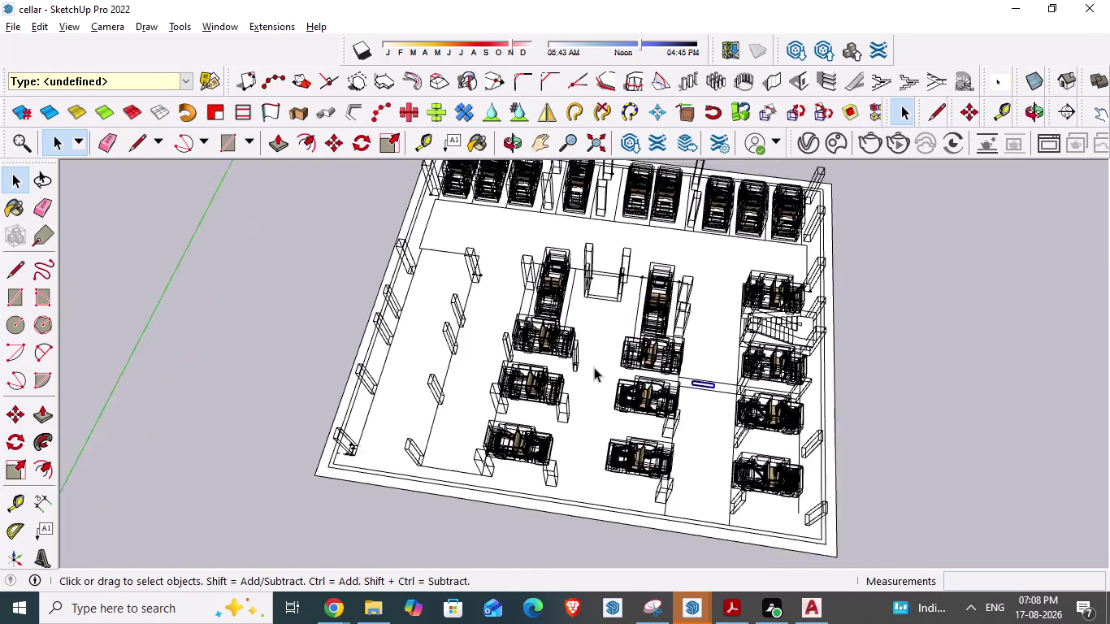
scroll(down, 3)
middle_drag(521, 395, 569, 405)
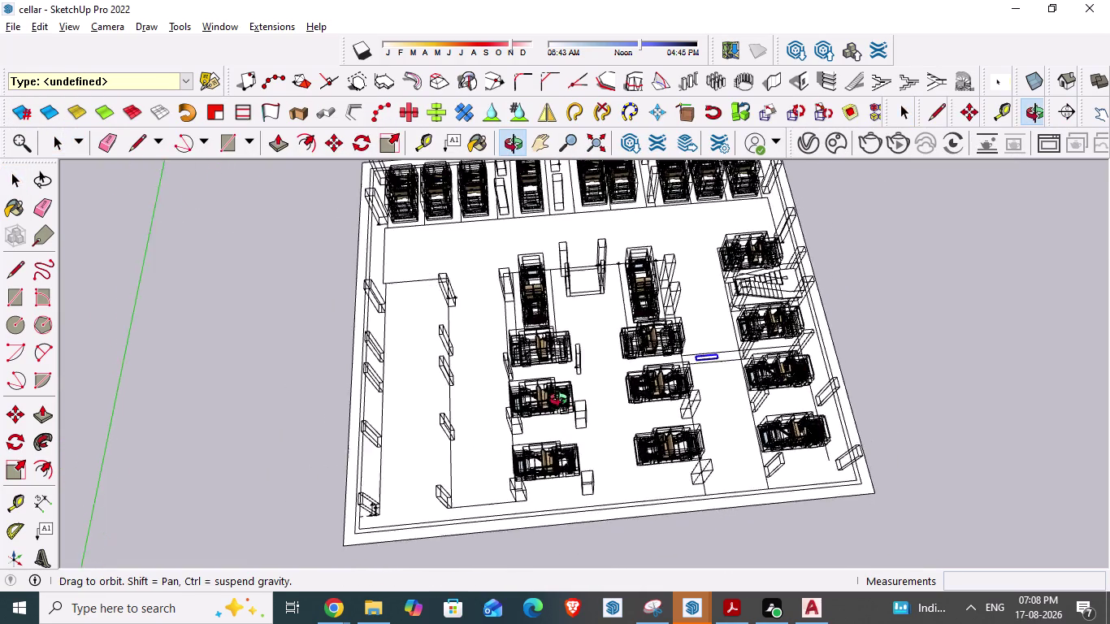
middle_drag(569, 405, 549, 390)
Orbit and zoom in on the blue 12' ROAD lettering on the road slab.
scroll(up, 3)
scroll(up, 3)
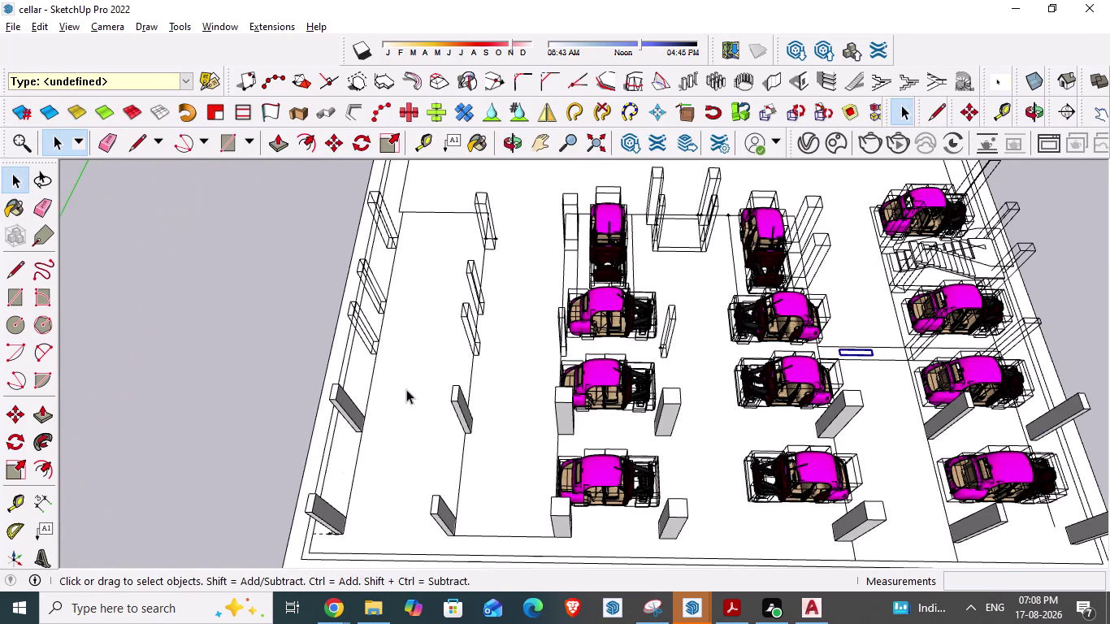
middle_drag(411, 377, 431, 385)
scroll(up, 3)
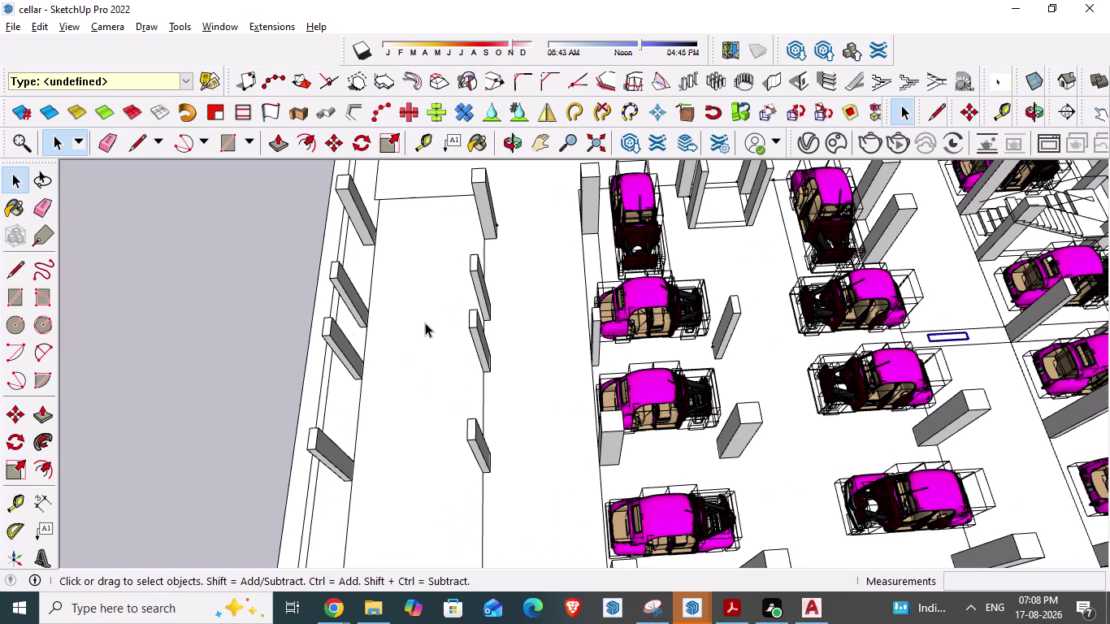
scroll(down, 3)
scroll(down, 3)
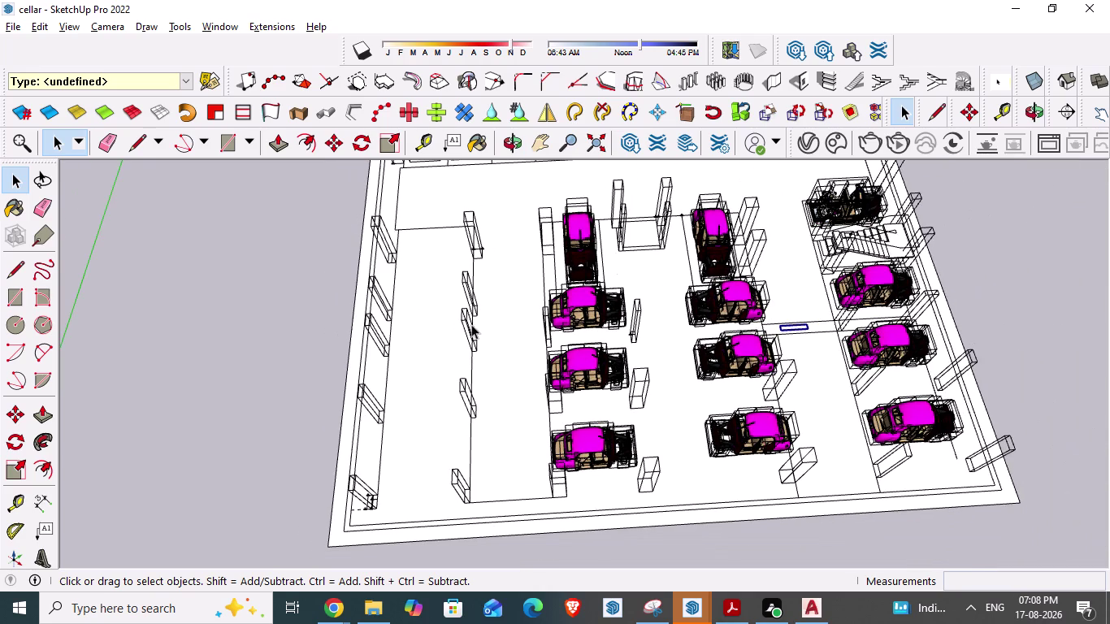
middle_drag(472, 325, 463, 383)
scroll(down, 3)
scroll(up, 3)
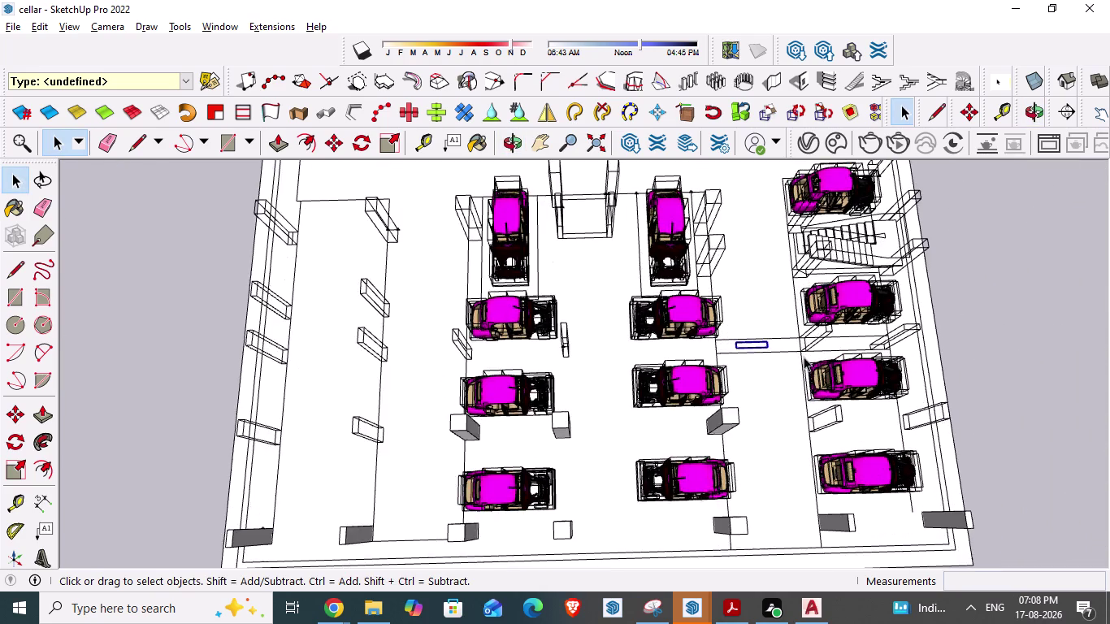
scroll(up, 3)
click(730, 333)
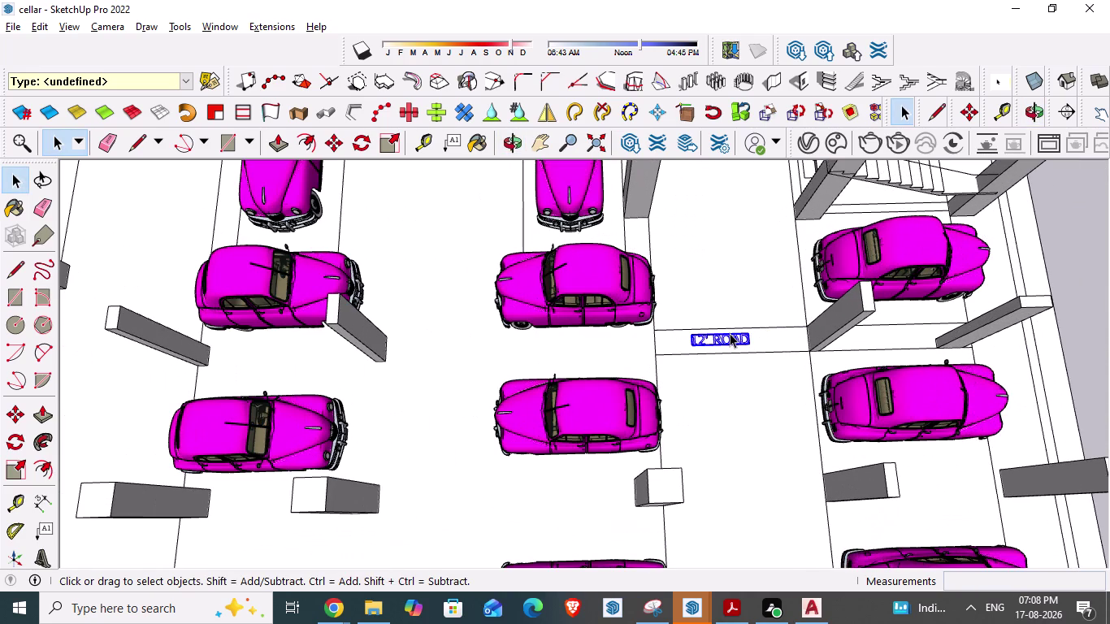
key(Delete)
scroll(up, 3)
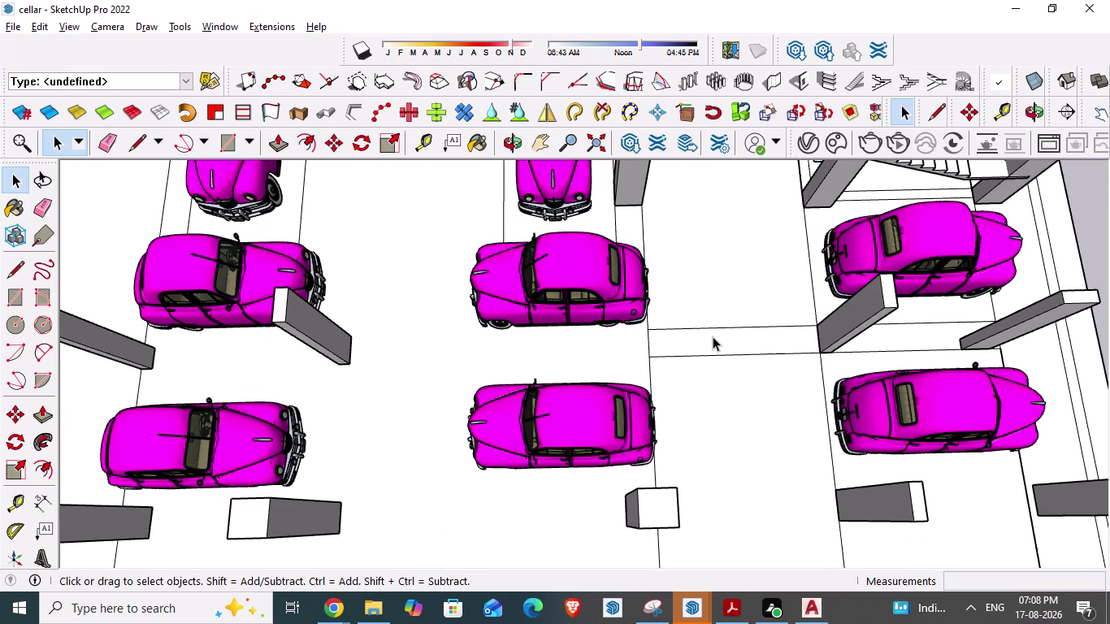
scroll(down, 3)
scroll(down, 3)
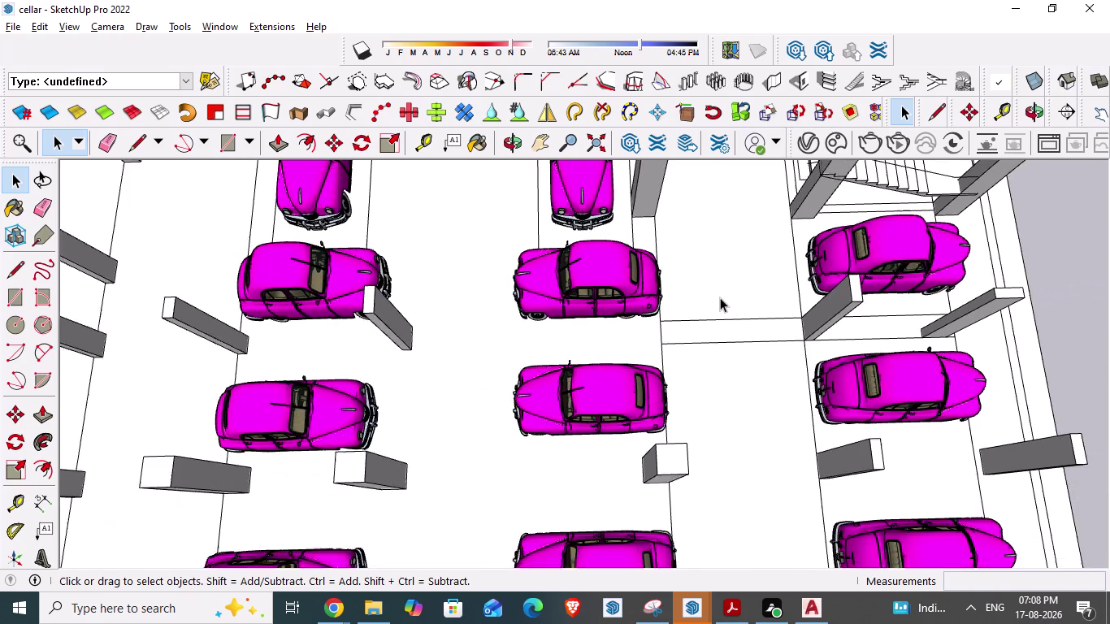
scroll(down, 3)
scroll(down, 3)
scroll(down, 3)
scroll(down, 3)
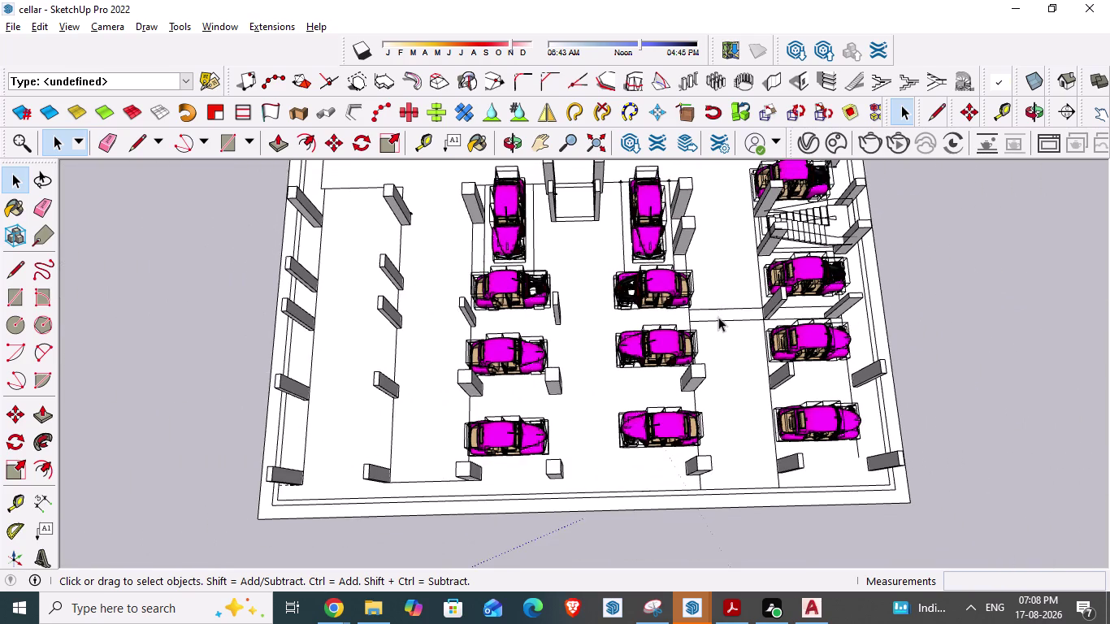
scroll(down, 3)
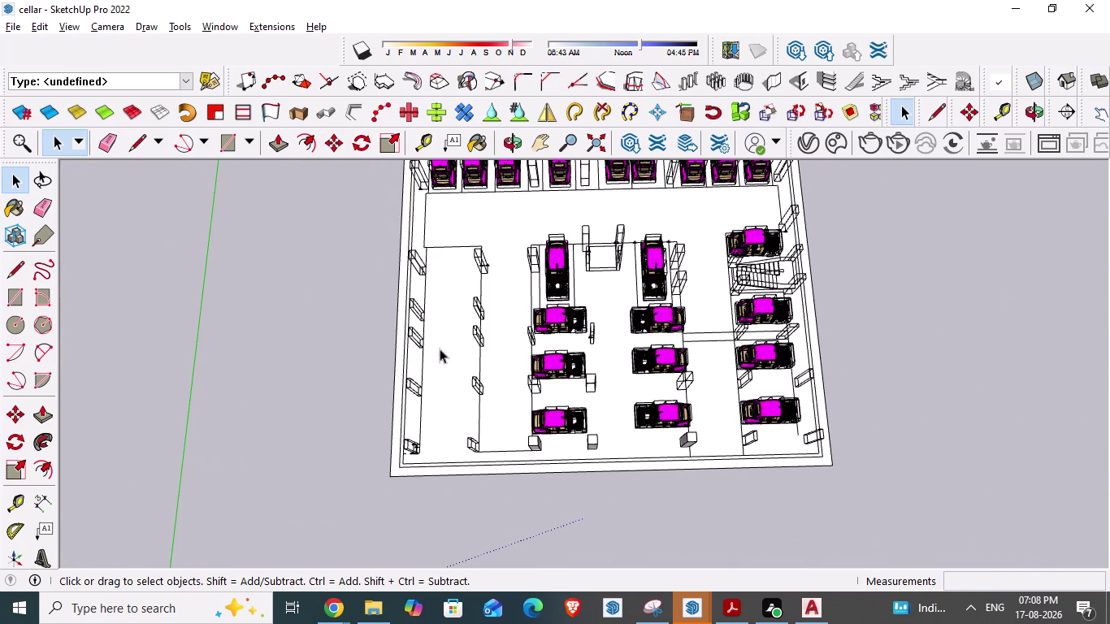
scroll(up, 3)
scroll(down, 3)
scroll(up, 3)
scroll(down, 3)
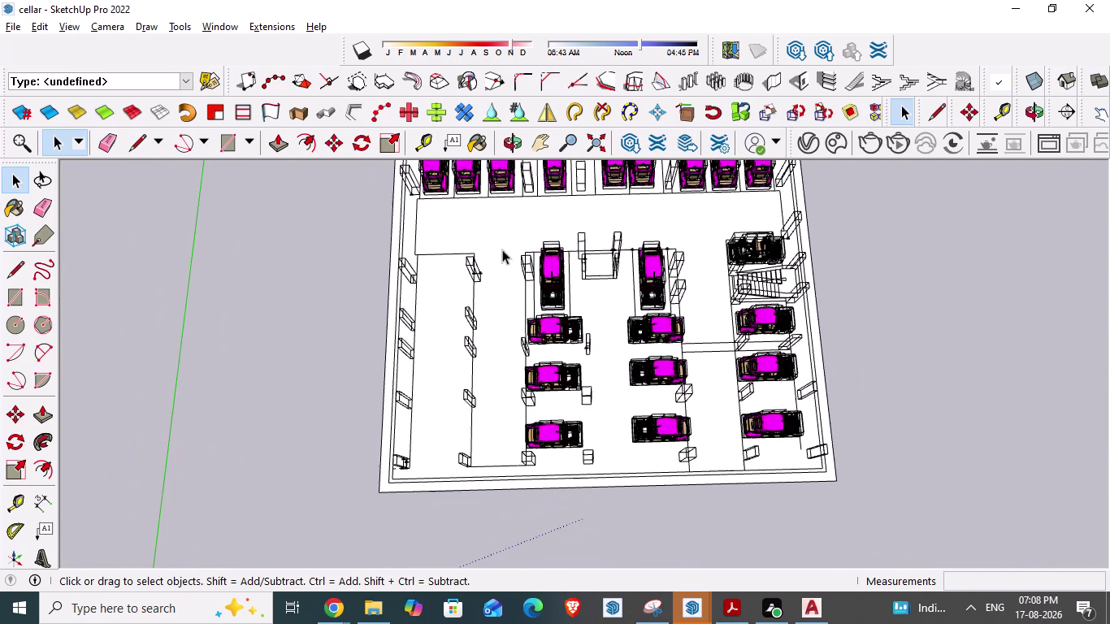
scroll(down, 3)
scroll(down, 3)
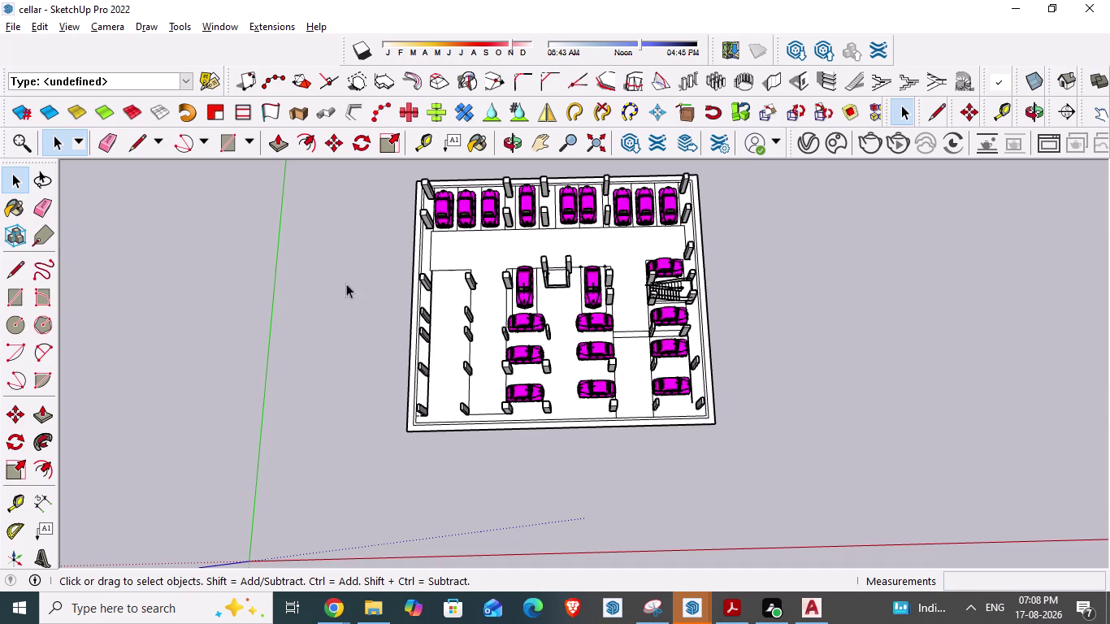
scroll(down, 3)
scroll(up, 3)
scroll(up, 3)
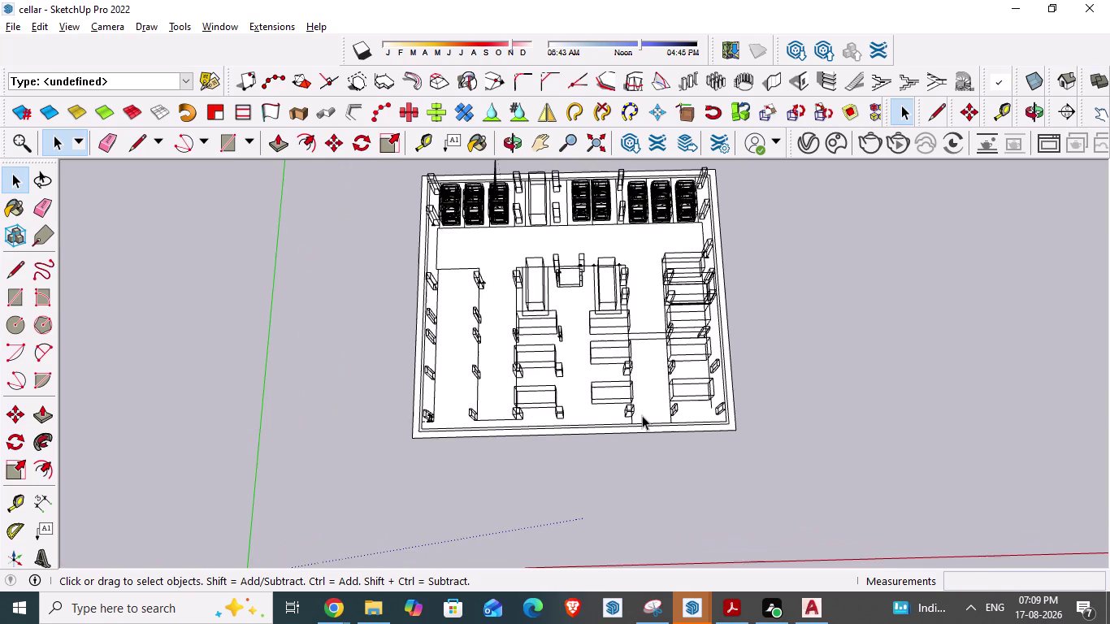
scroll(up, 3)
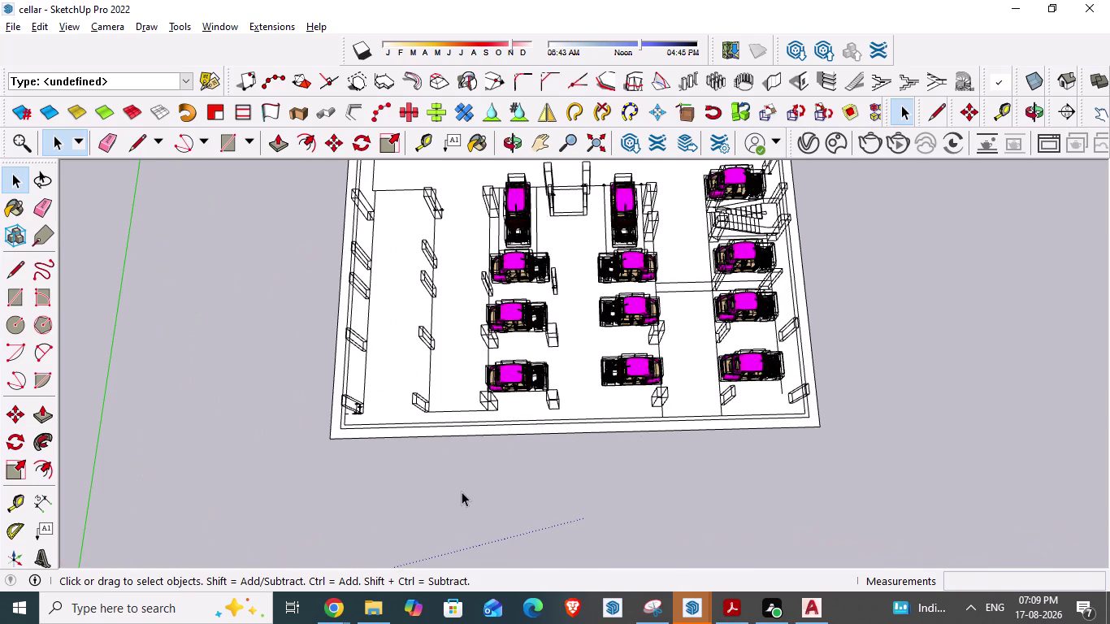
key(l)
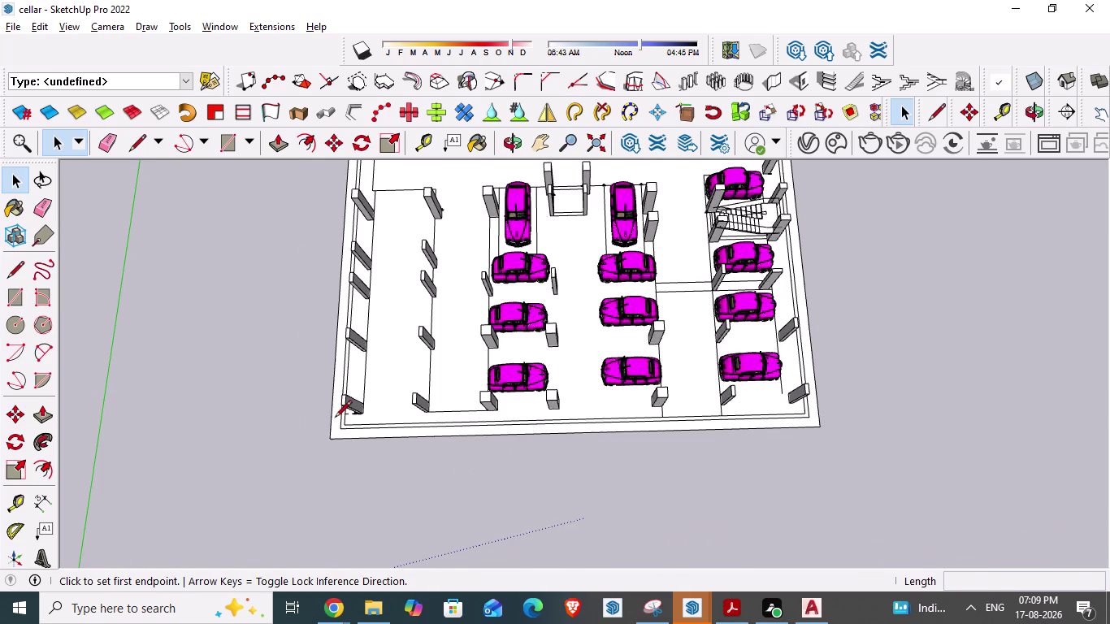
Draw a six-point line outline for the road slab along the cellar's front edge.
click(329, 441)
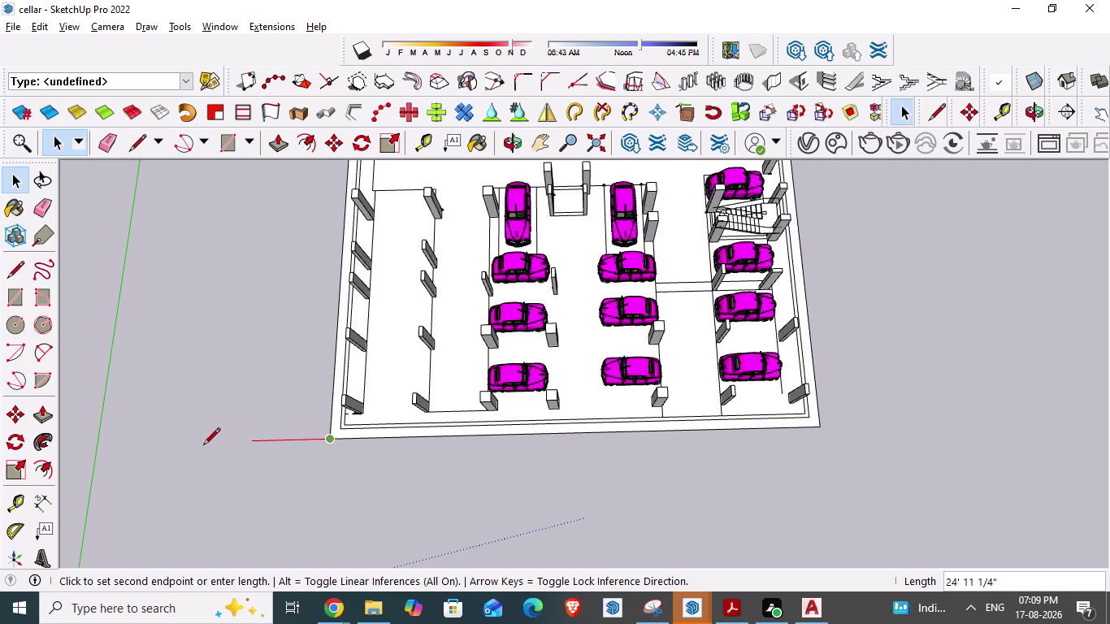
click(203, 448)
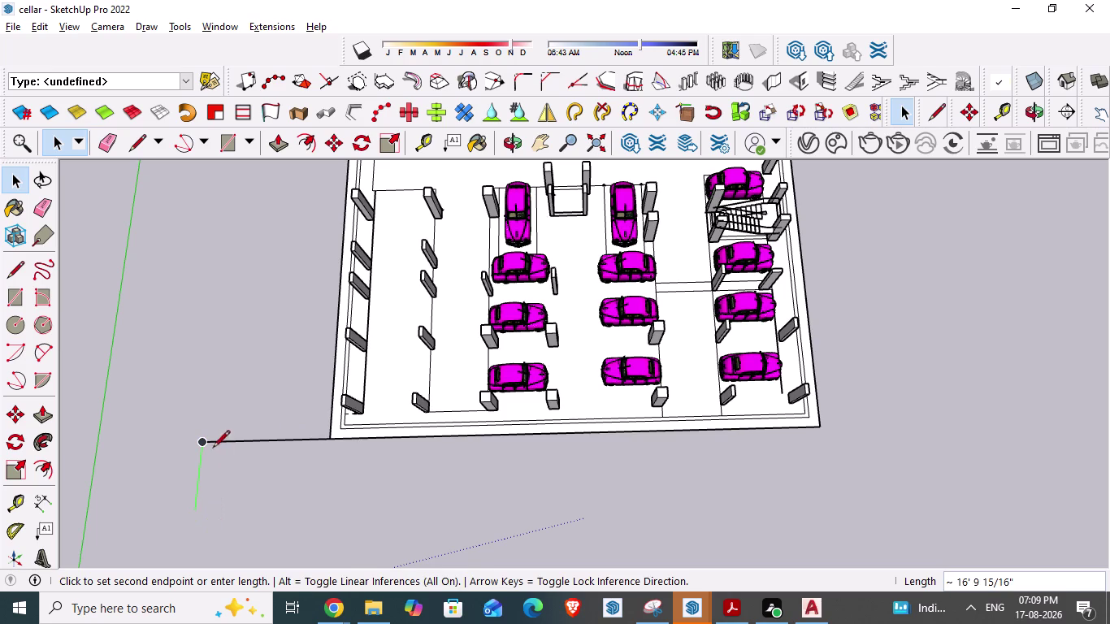
click(192, 551)
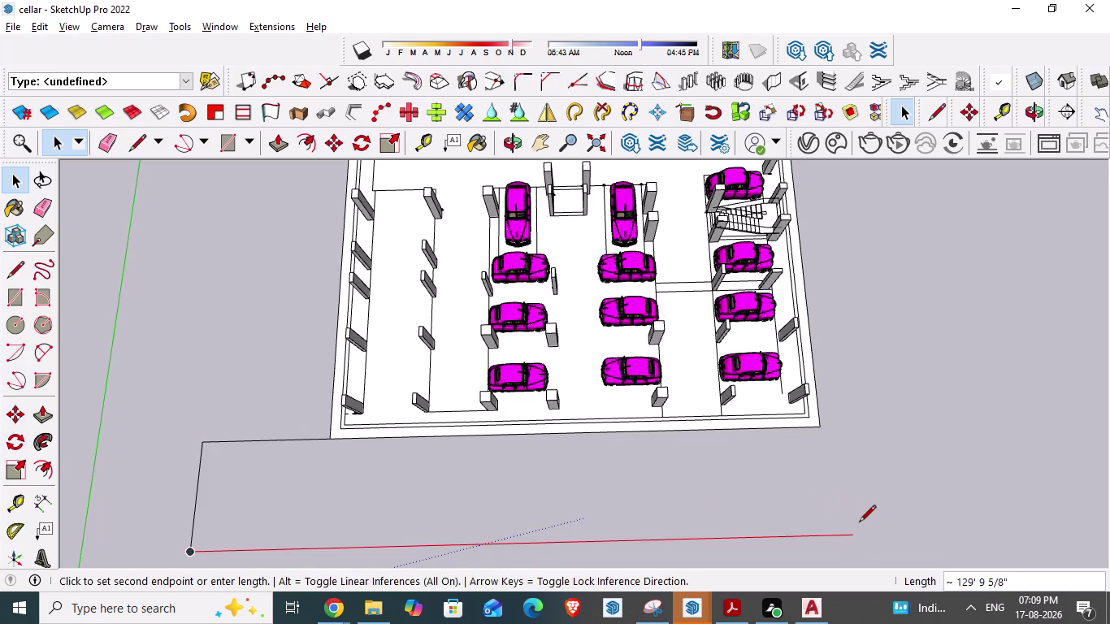
click(971, 523)
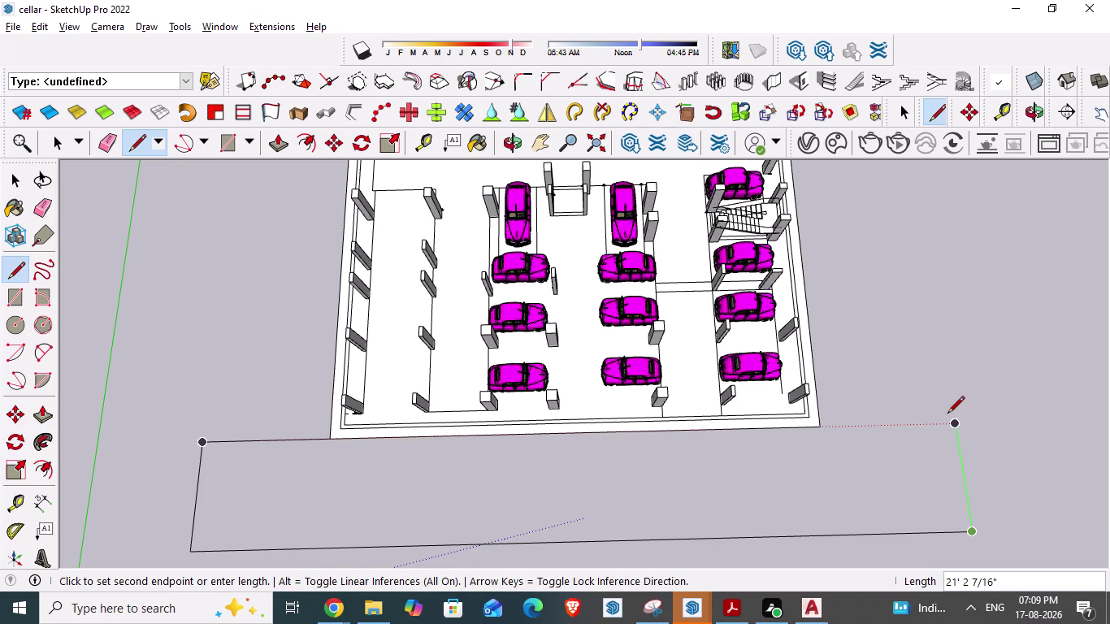
click(947, 415)
click(819, 426)
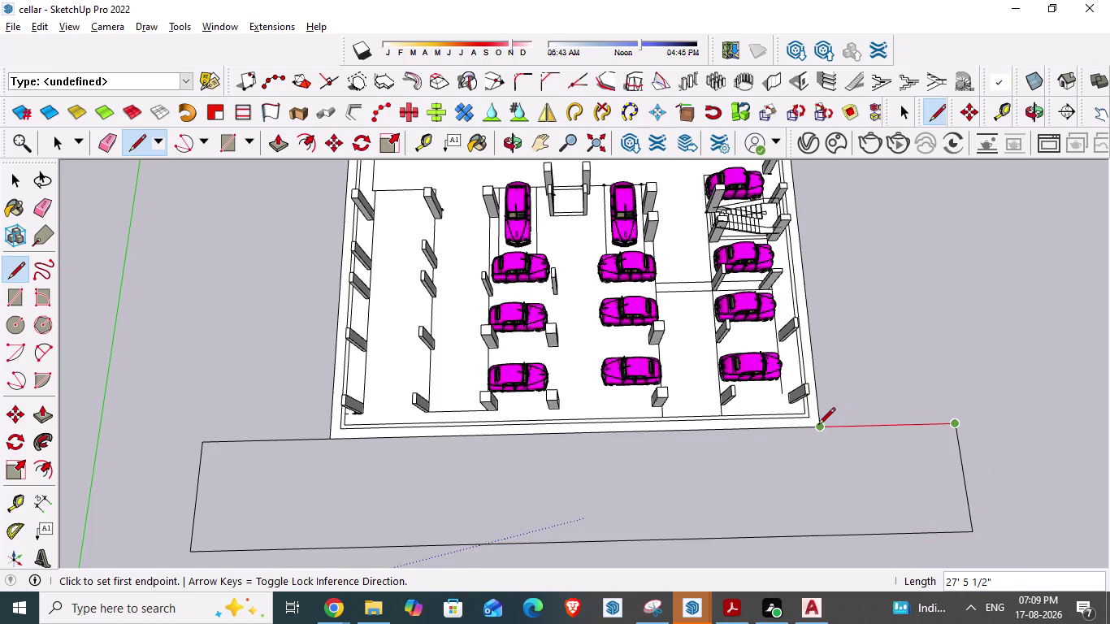
key(Escape)
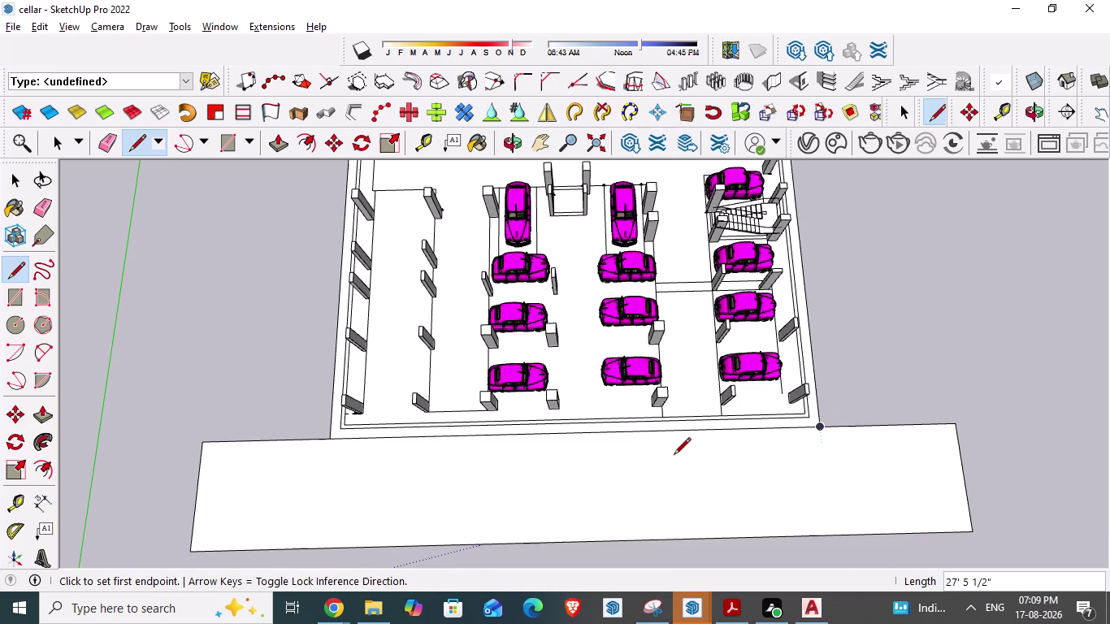
key(space)
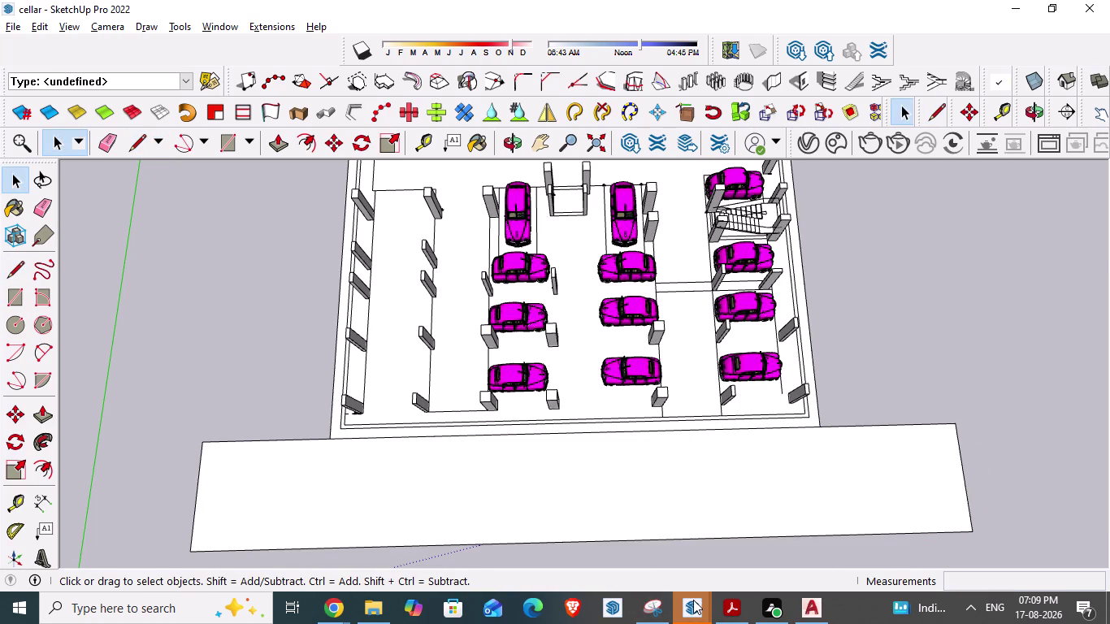
scroll(down, 3)
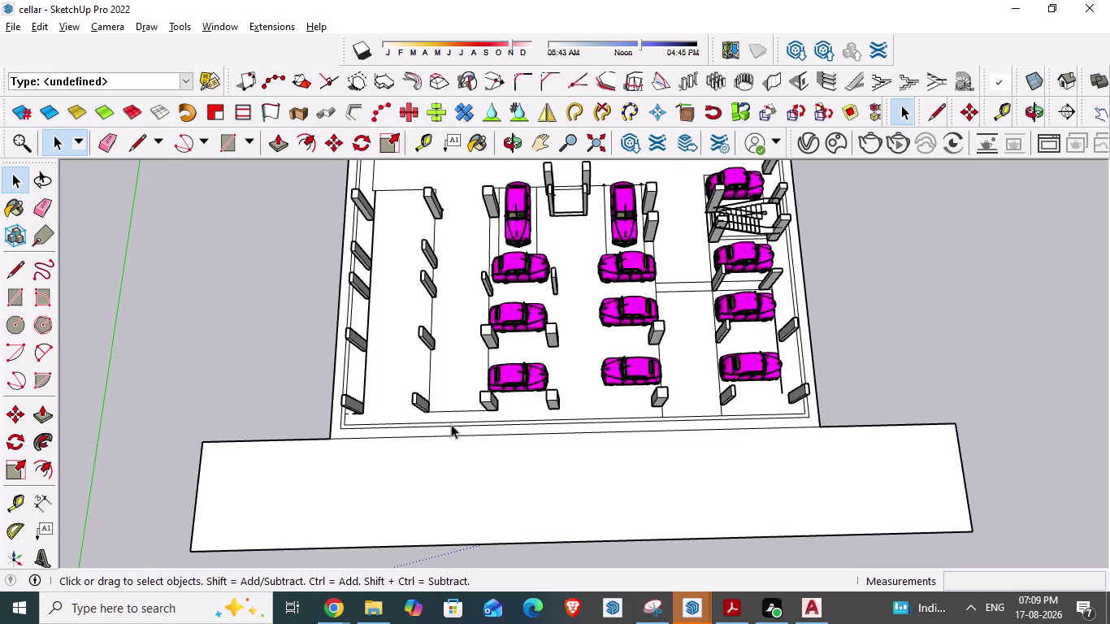
scroll(down, 3)
scroll(up, 3)
middle_drag(360, 441, 337, 404)
scroll(up, 3)
scroll(up, 3)
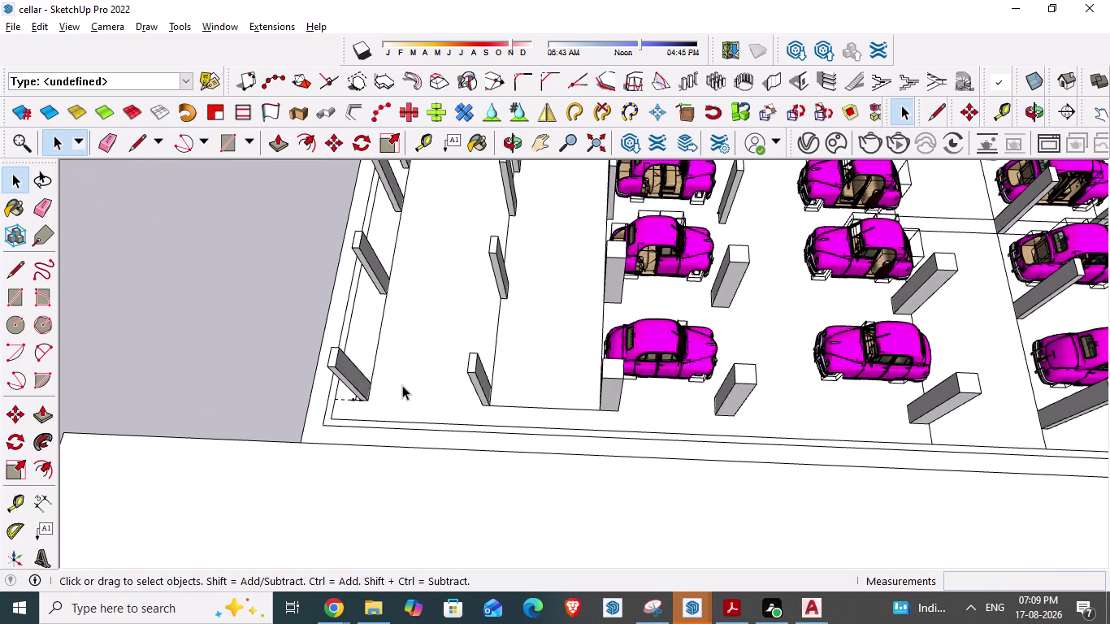
scroll(up, 3)
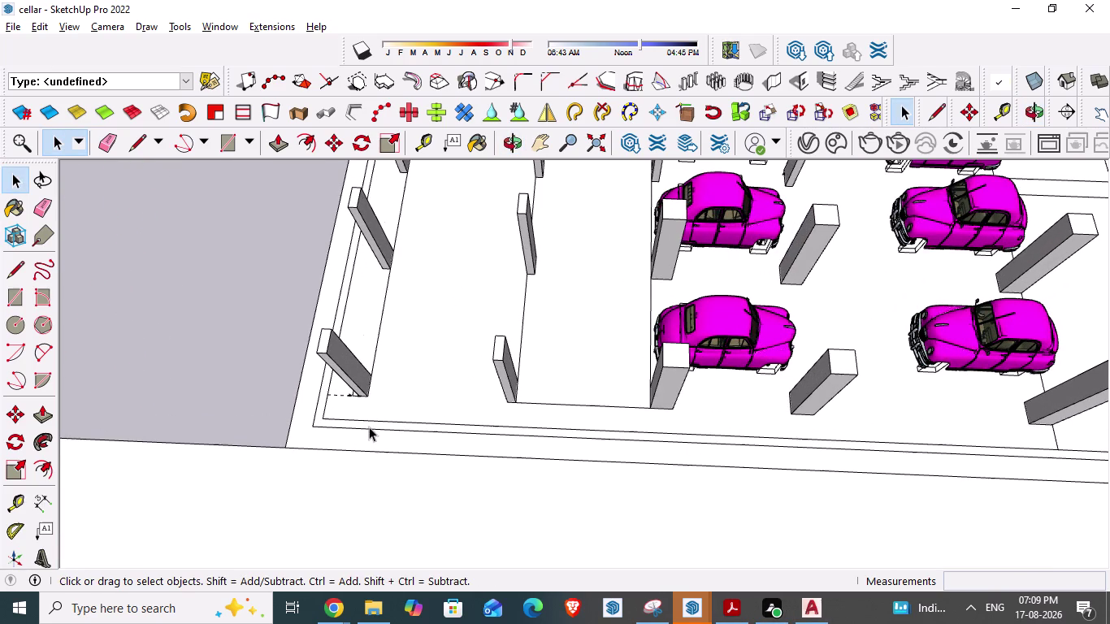
click(370, 423)
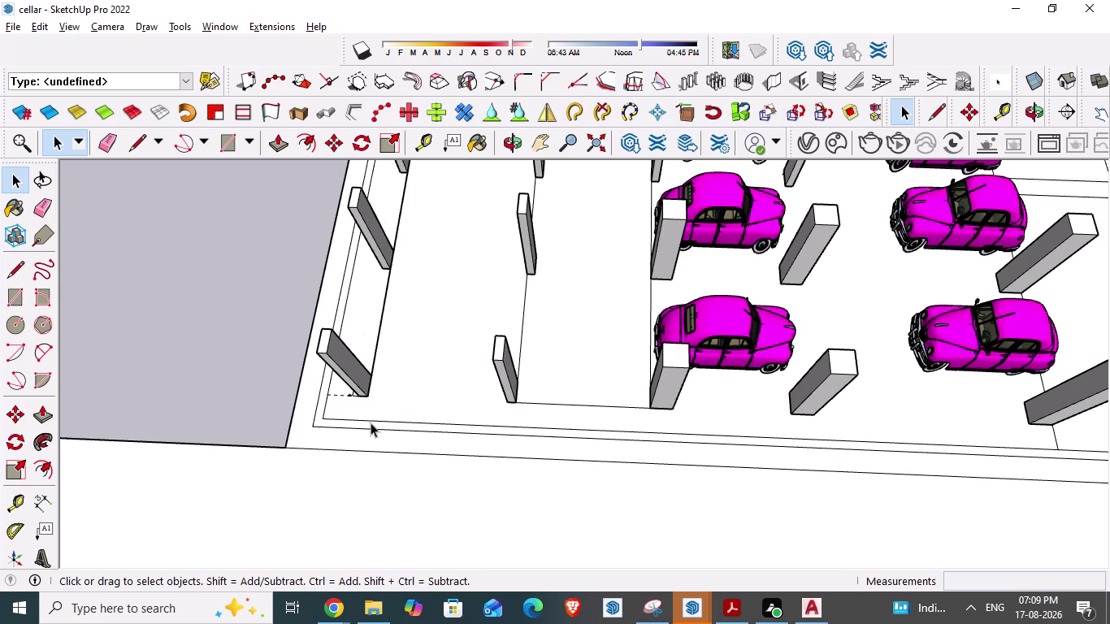
scroll(up, 3)
click(380, 427)
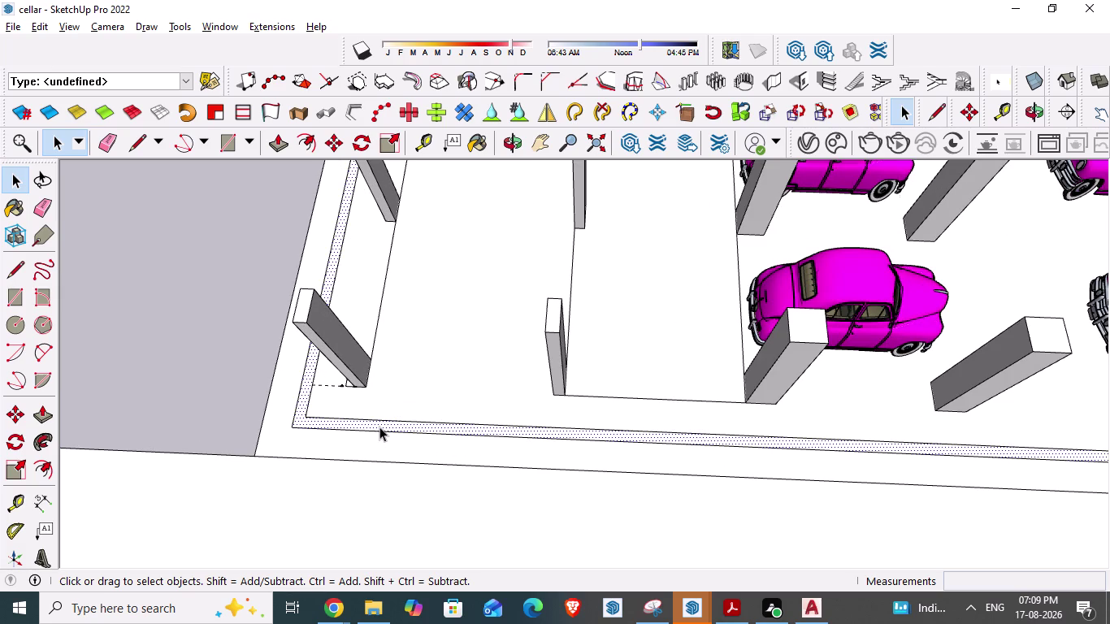
key(p)
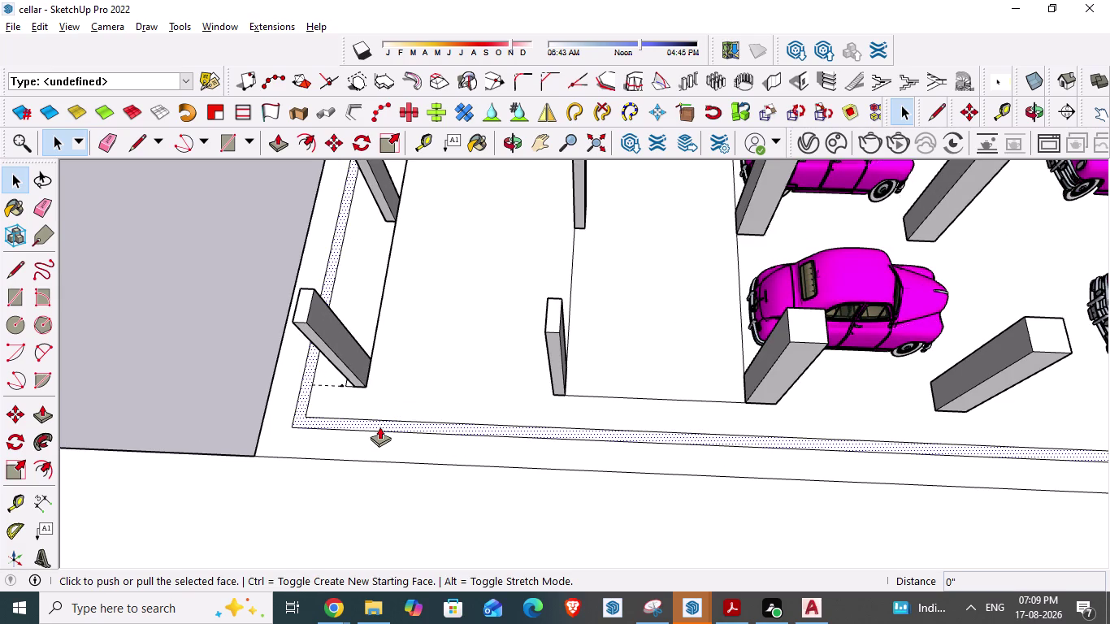
scroll(up, 3)
scroll(up, 3)
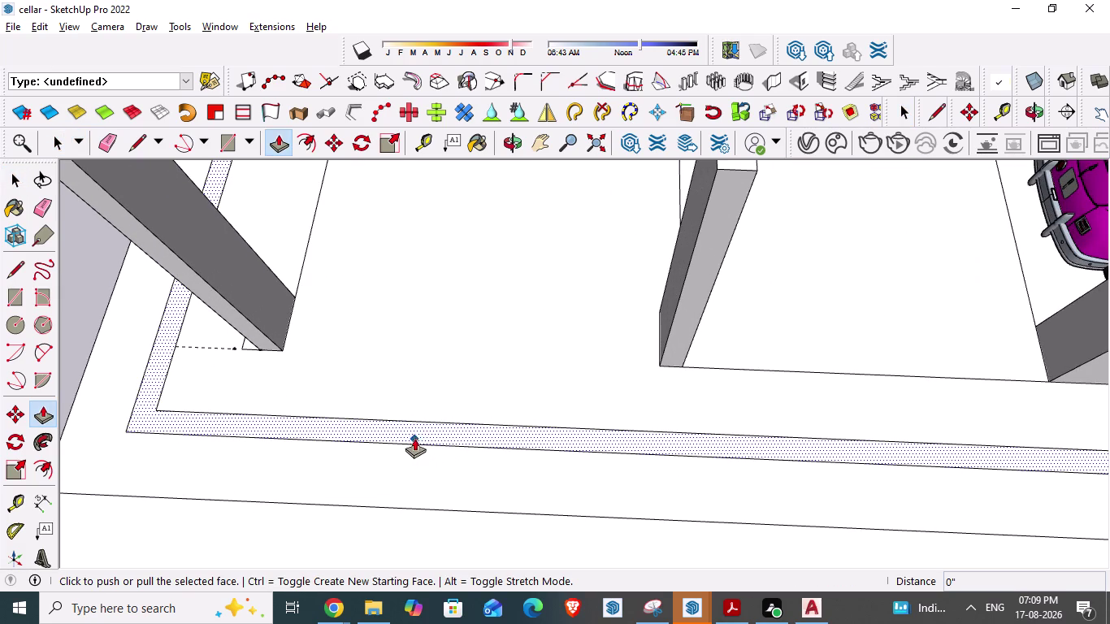
click(413, 433)
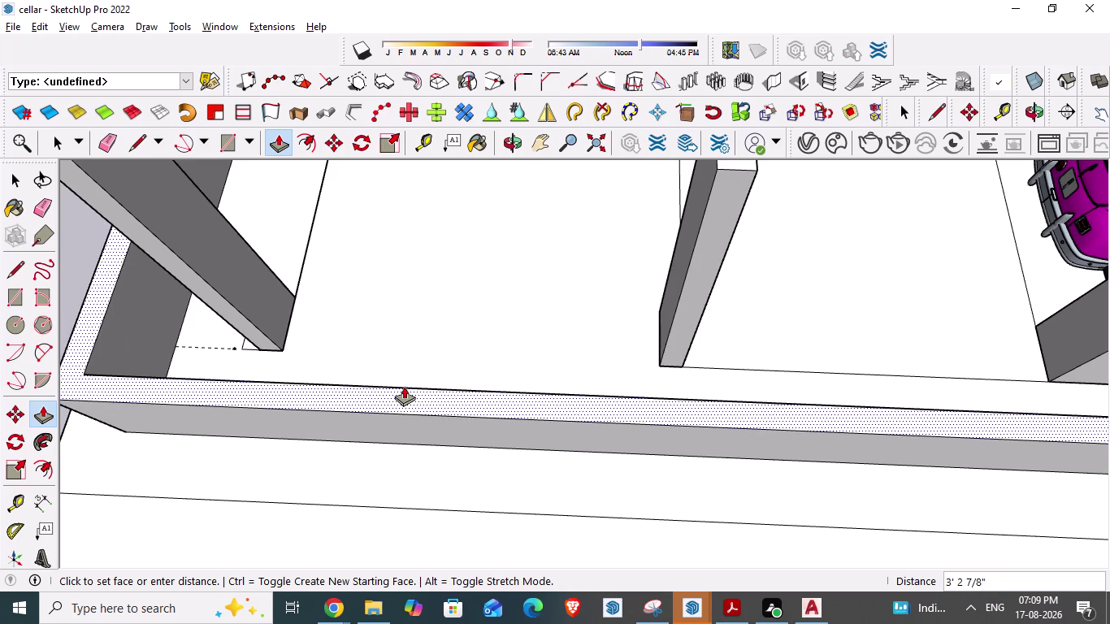
key(ctrl+z)
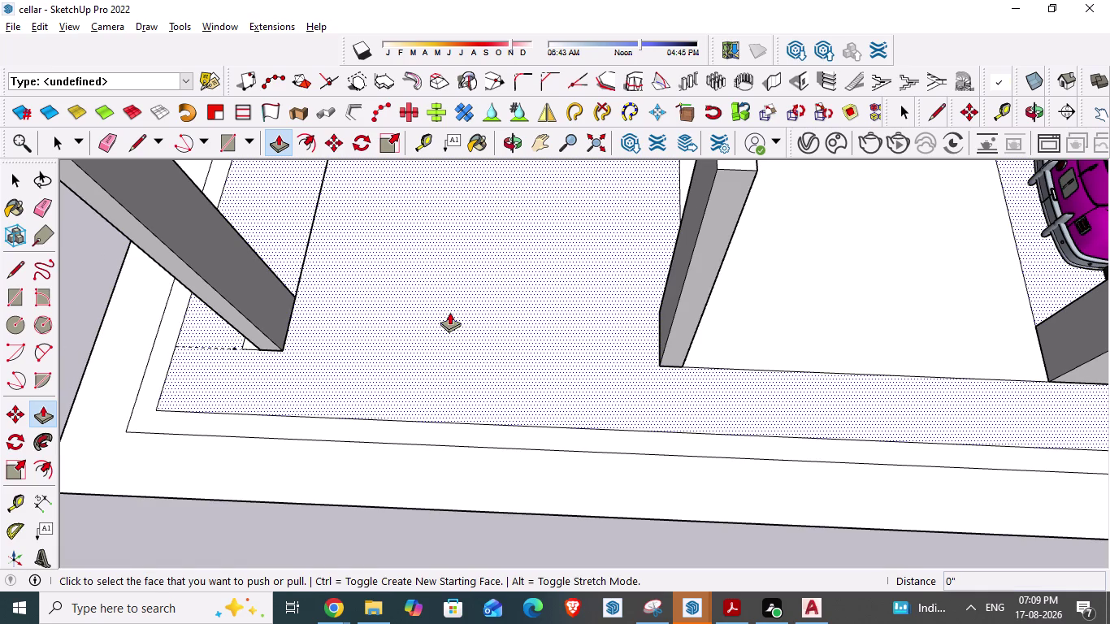
key(l)
Draw lines from the left and right column corners to the strip's outer edge, then pick the left piece.
click(285, 350)
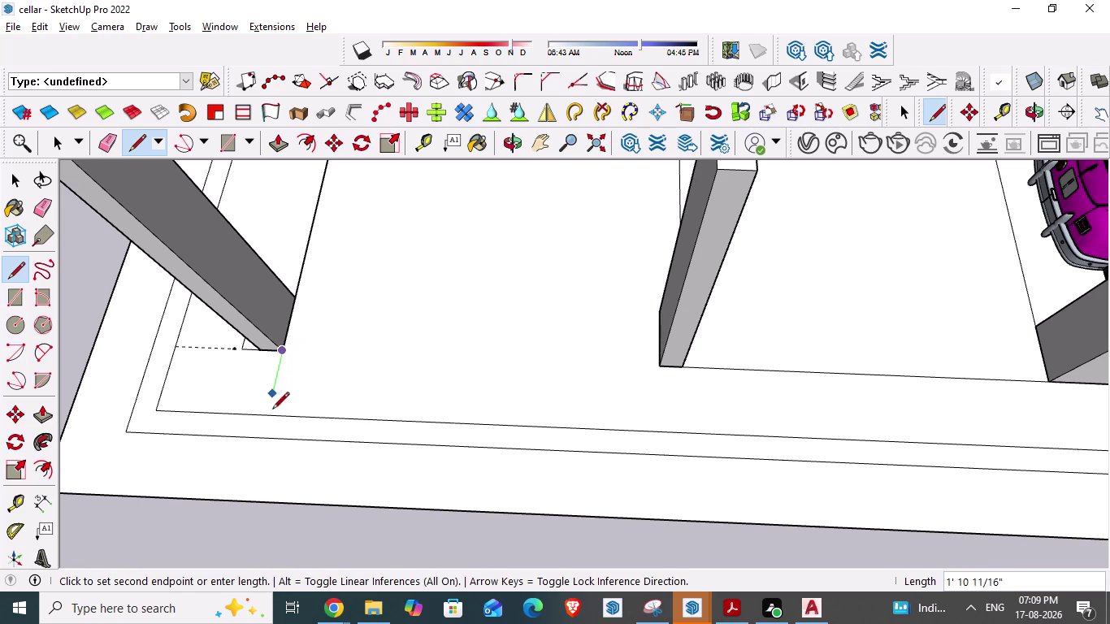
click(265, 438)
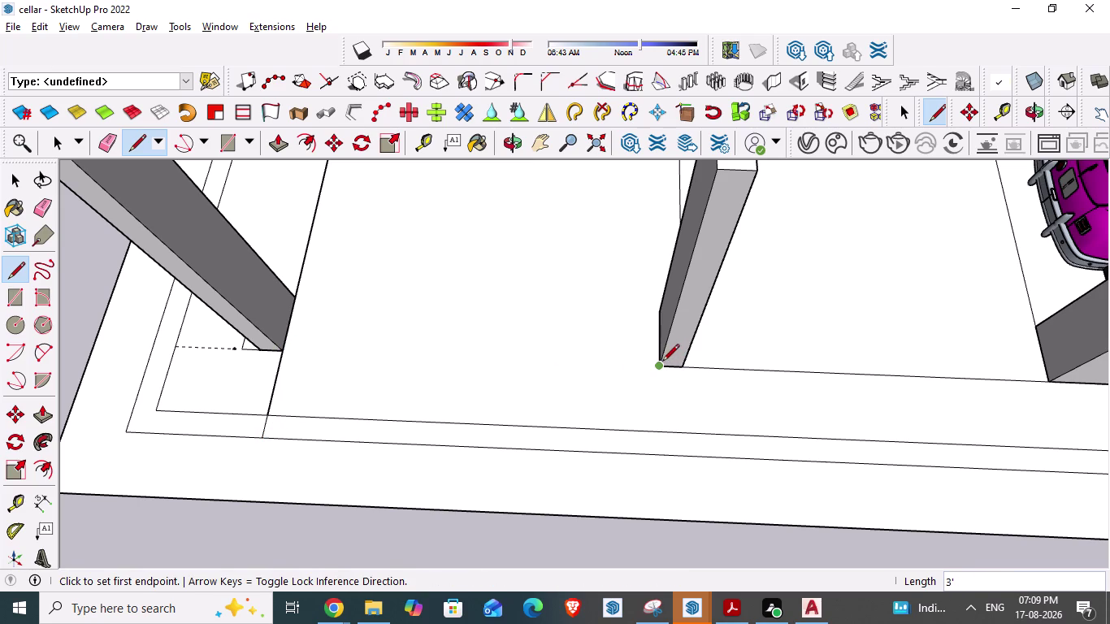
click(662, 362)
click(659, 455)
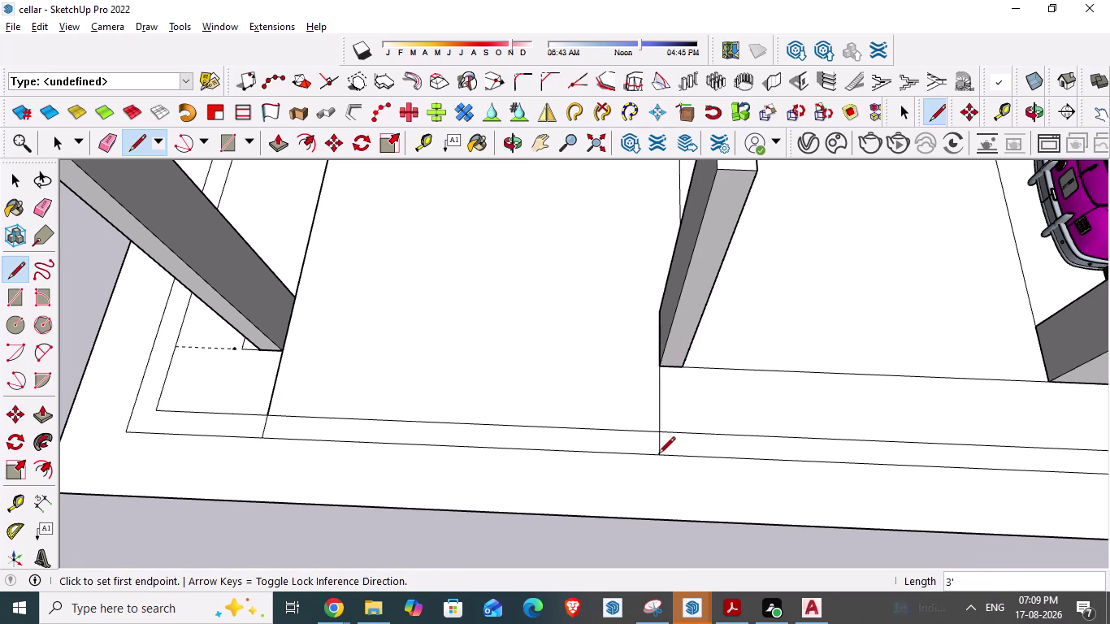
key(Escape)
key(space)
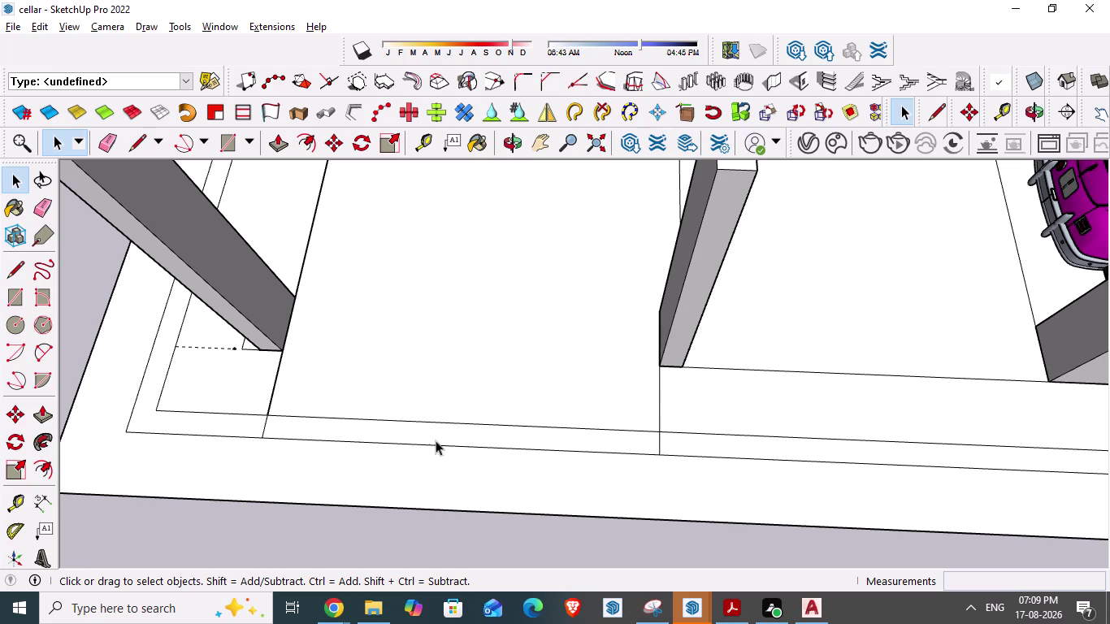
click(227, 424)
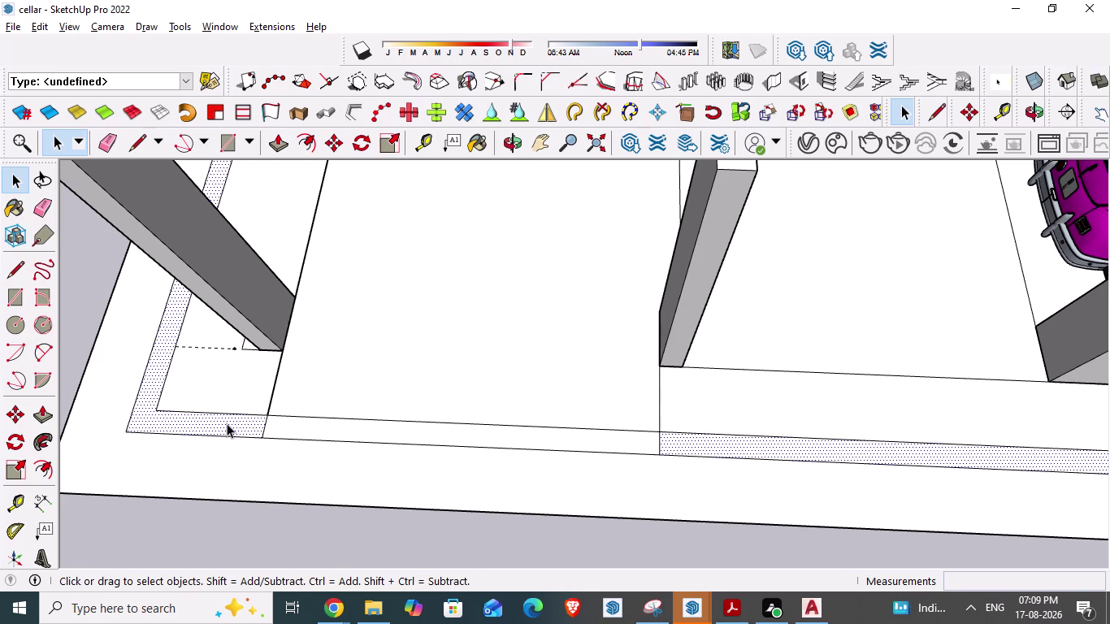
Push/pull the selected border strip piece up by 6'.
key(p)
click(226, 419)
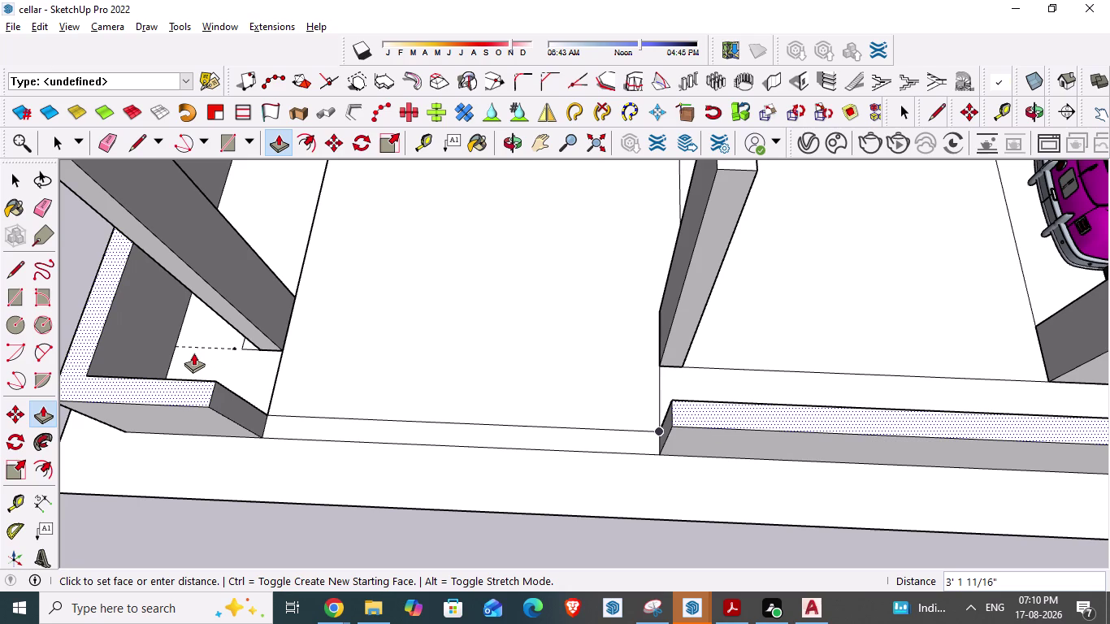
key(6)
key(apostrophe)
key(Return)
scroll(up, 3)
scroll(down, 3)
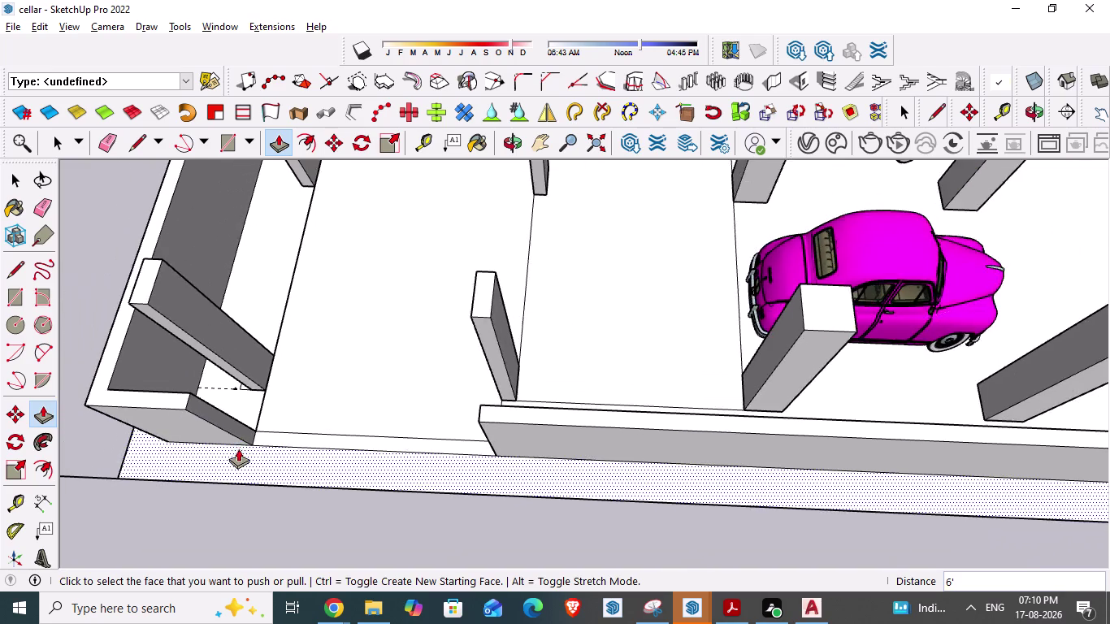
middle_drag(229, 477, 332, 371)
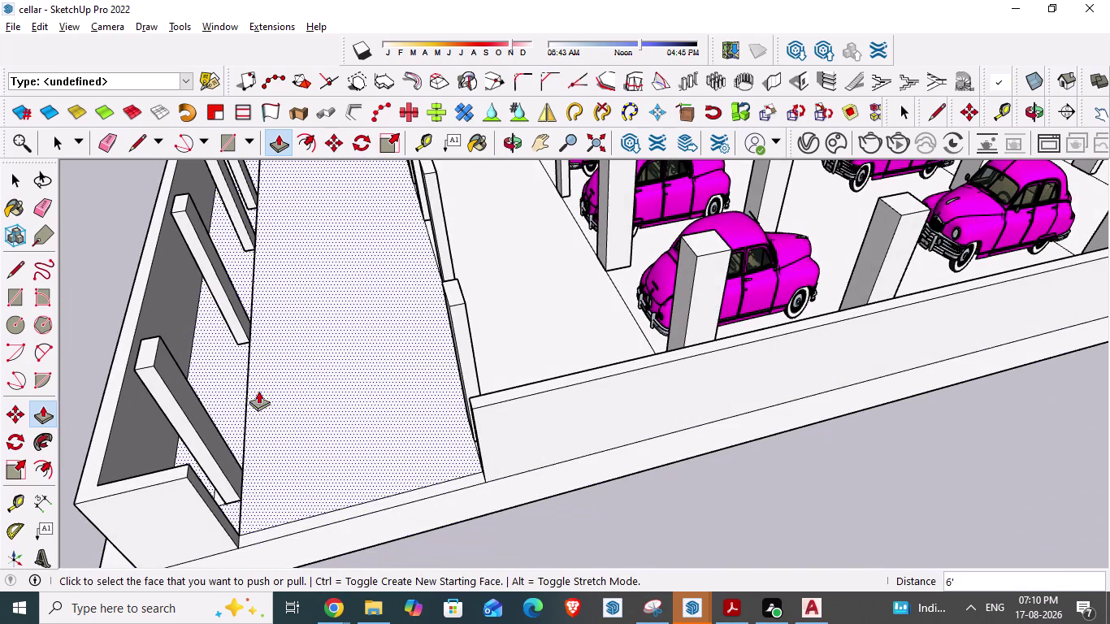
scroll(down, 3)
middle_drag(418, 493, 313, 500)
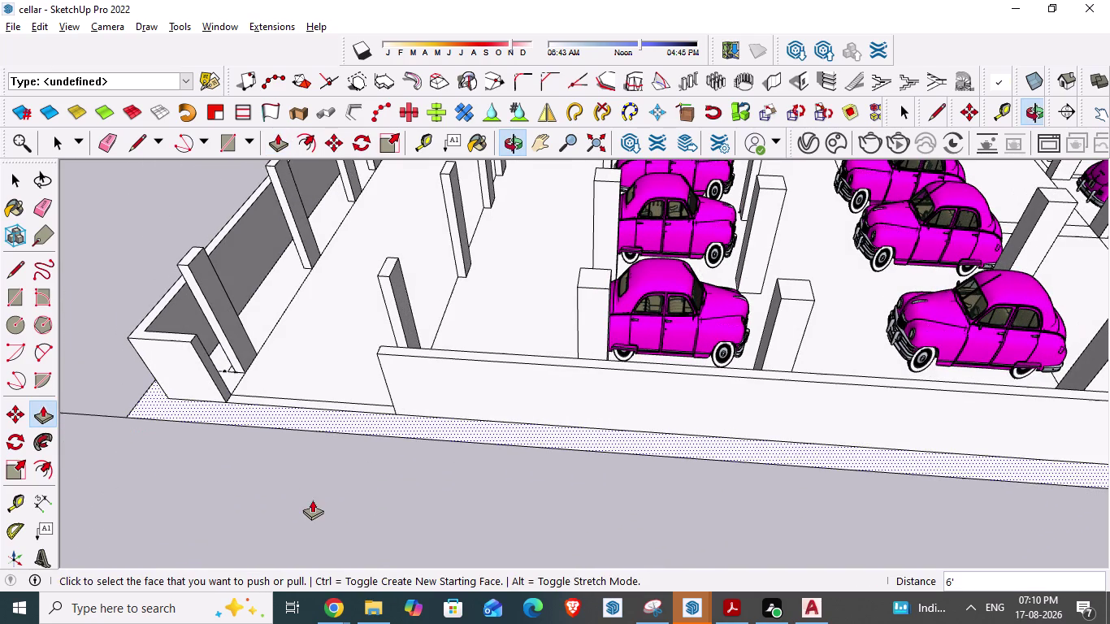
key(Escape)
scroll(down, 3)
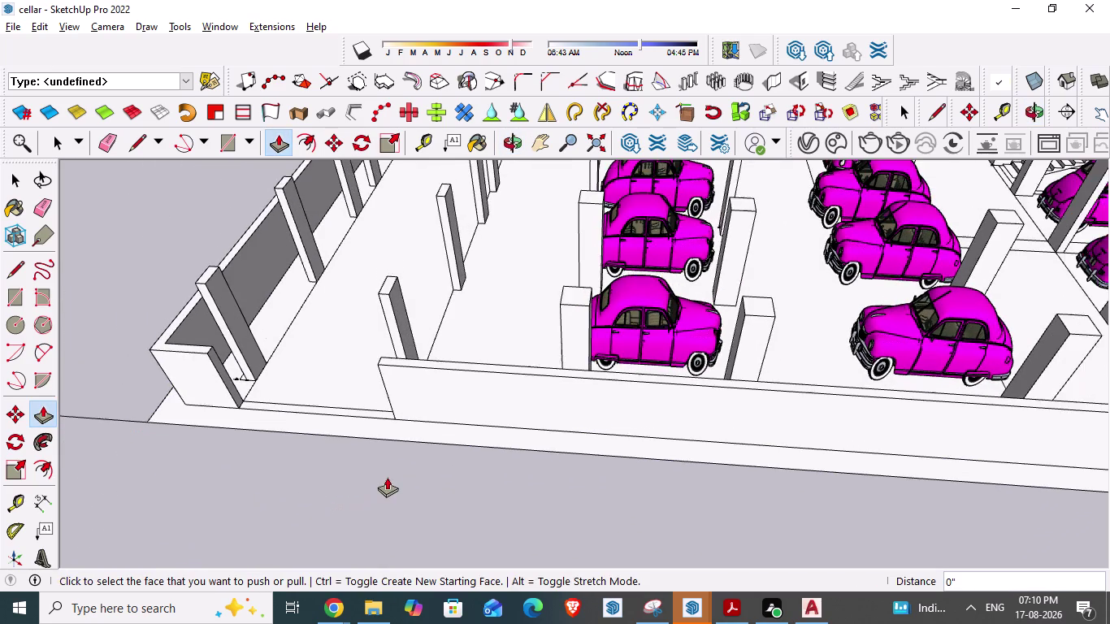
scroll(up, 3)
scroll(up, 3)
scroll(up, 3)
middle_drag(307, 474, 337, 469)
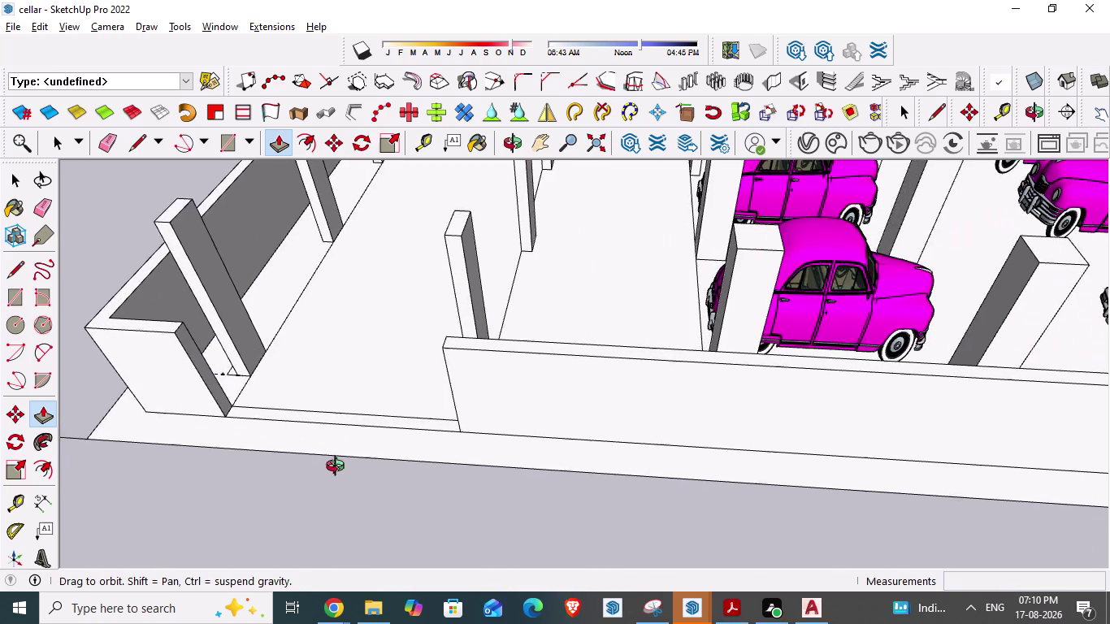
middle_drag(338, 469, 373, 454)
scroll(down, 3)
scroll(down, 3)
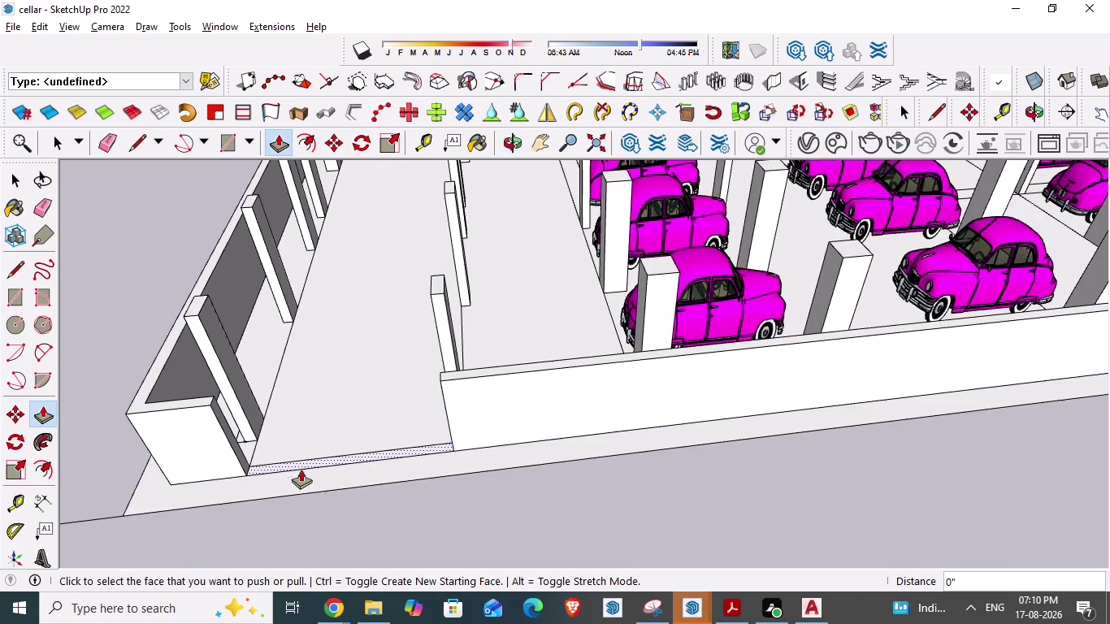
key(Escape)
key(ctrl+s)
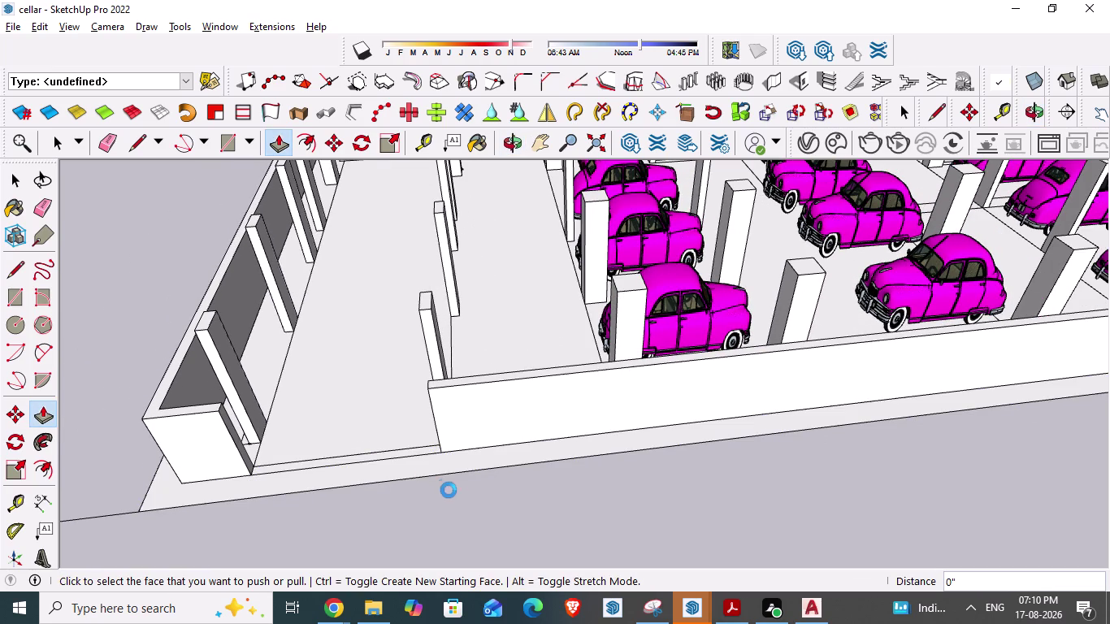
scroll(down, 3)
scroll(down, 3)
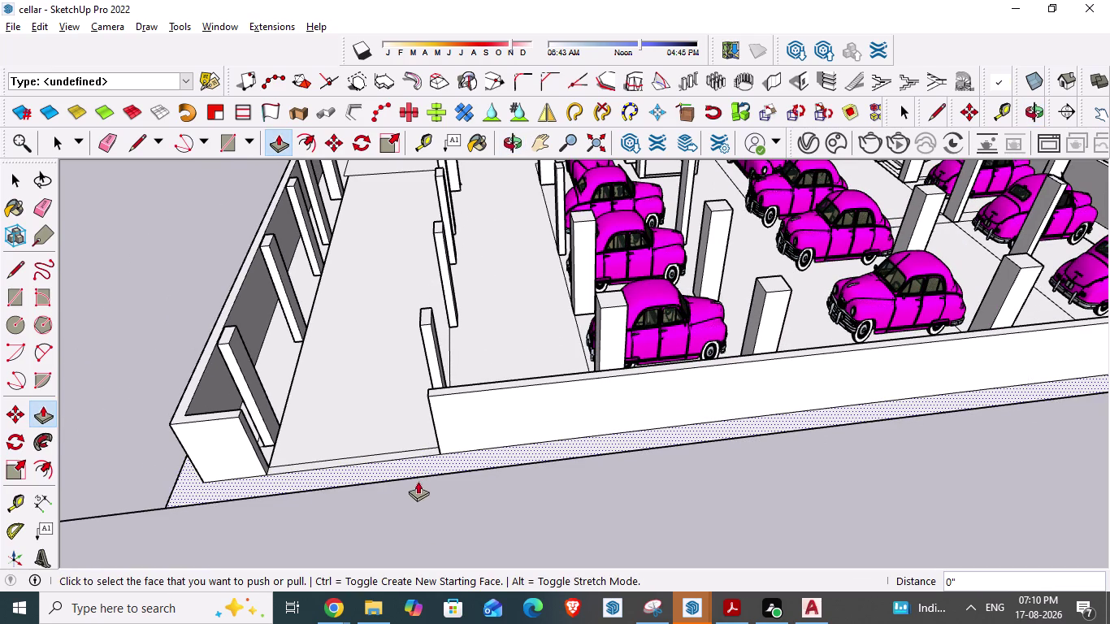
scroll(down, 3)
middle_drag(547, 444, 499, 516)
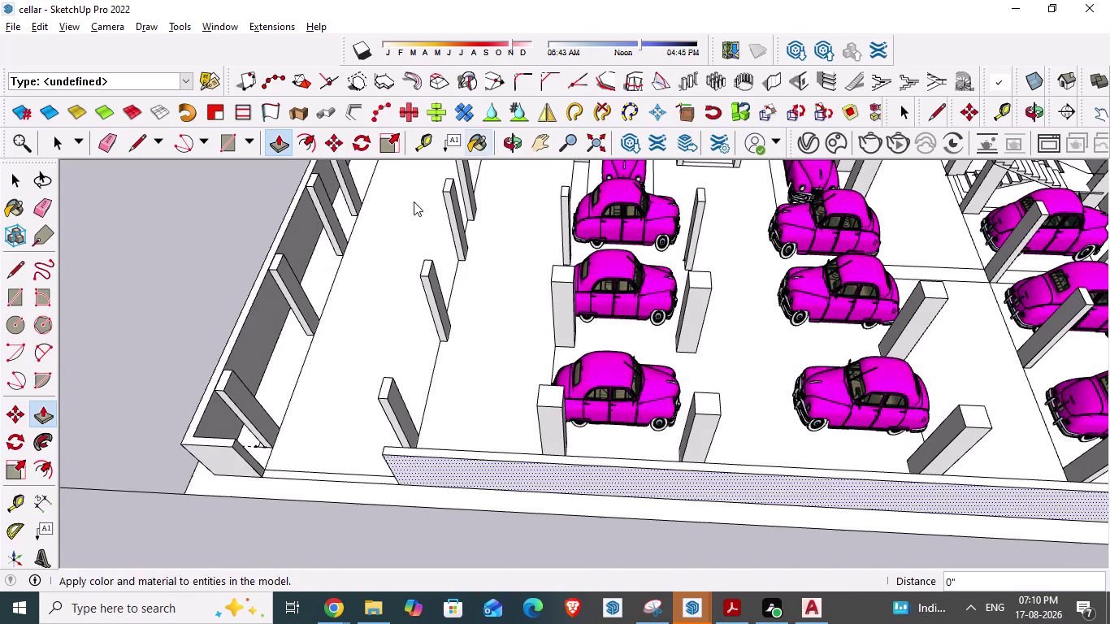
click(331, 602)
click(276, 531)
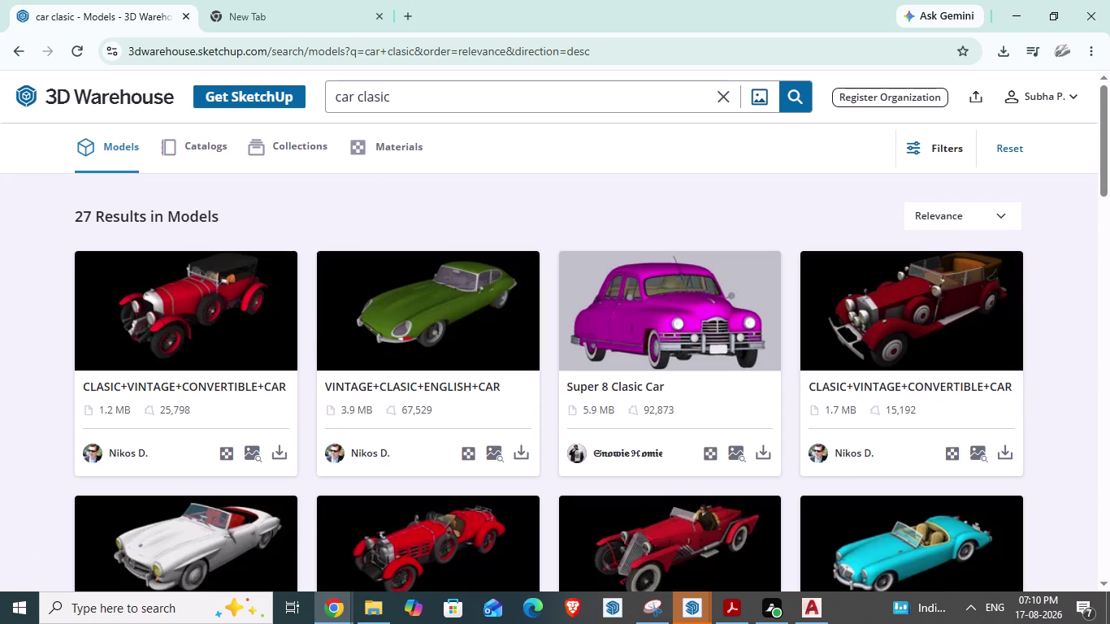
Replace the classic car query with 'RAMP', search, and scroll through the ramp results.
drag(396, 99, 309, 94)
text(R)
text(AMP)
key(Return)
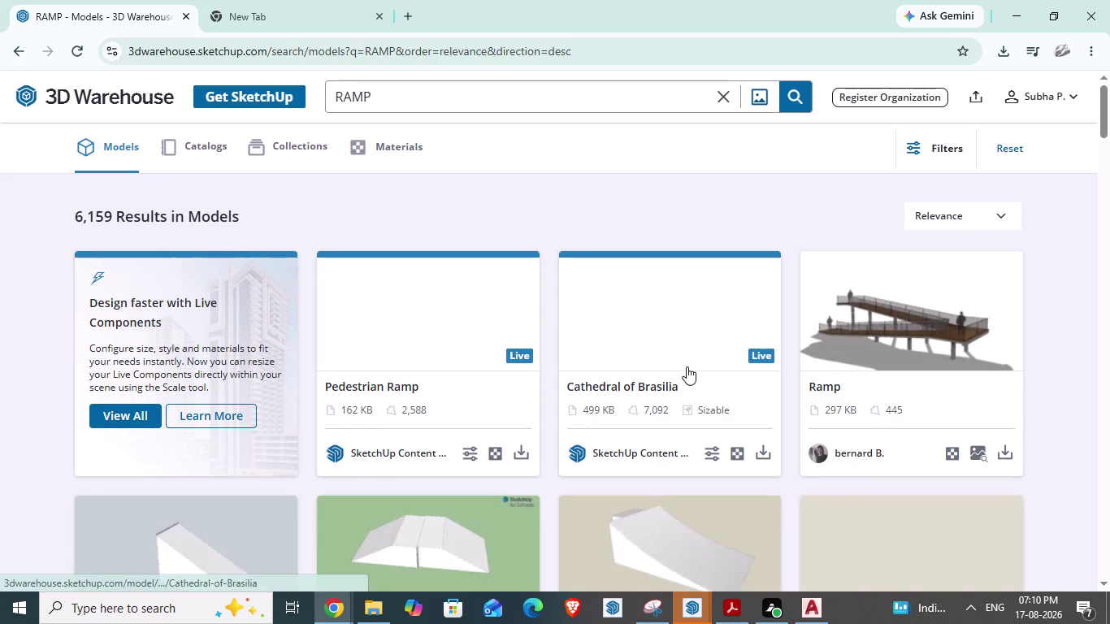
scroll(down, 3)
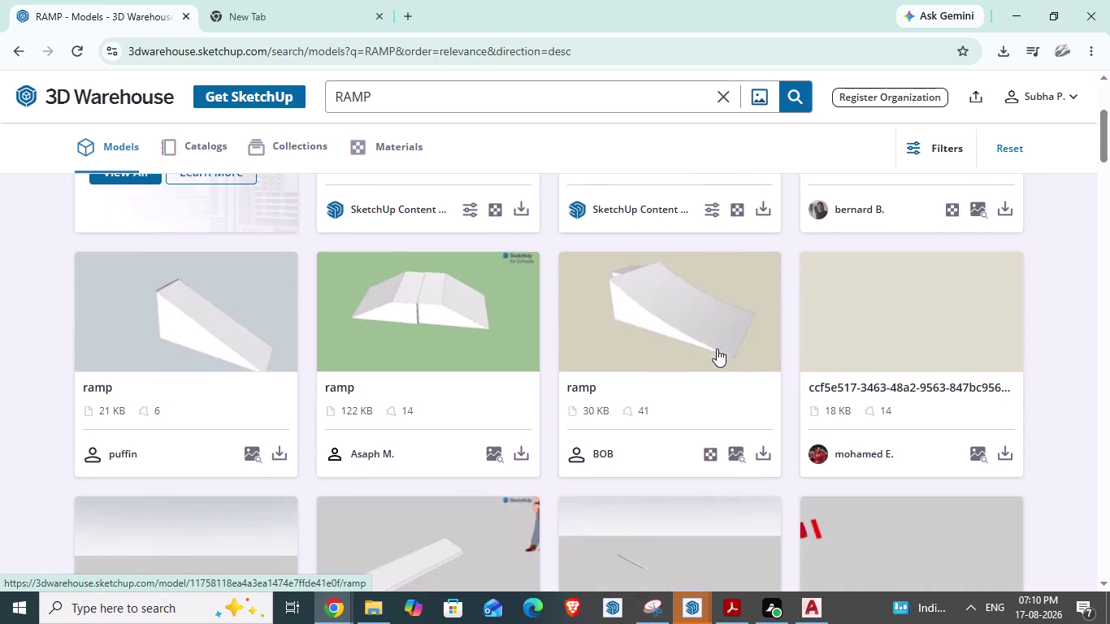
scroll(down, 3)
scroll(down, 3)
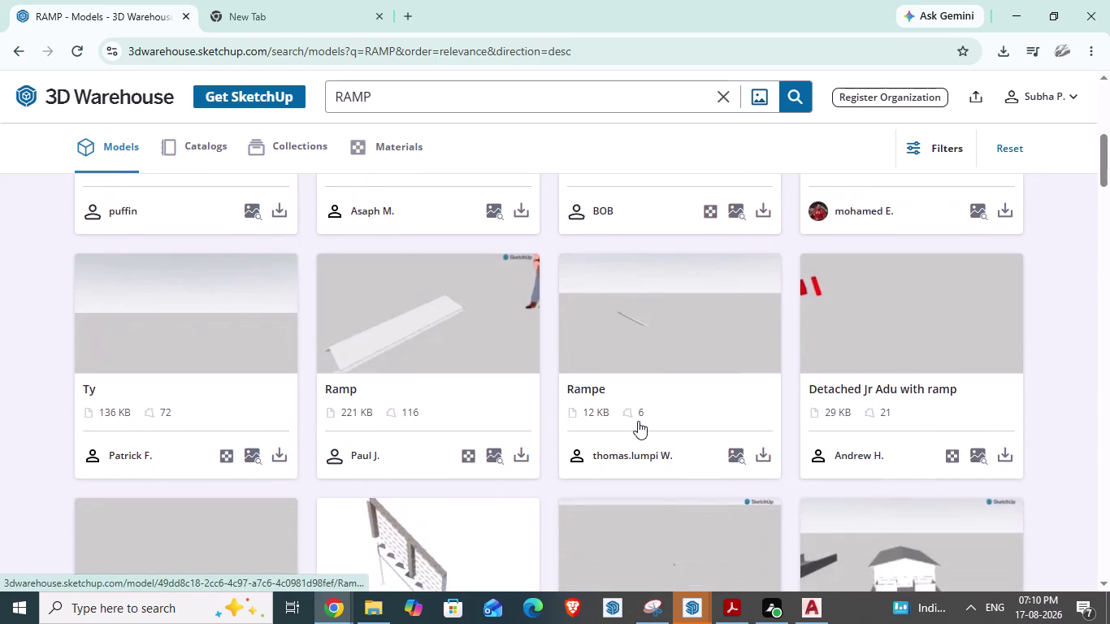
scroll(down, 3)
scroll(down, 3)
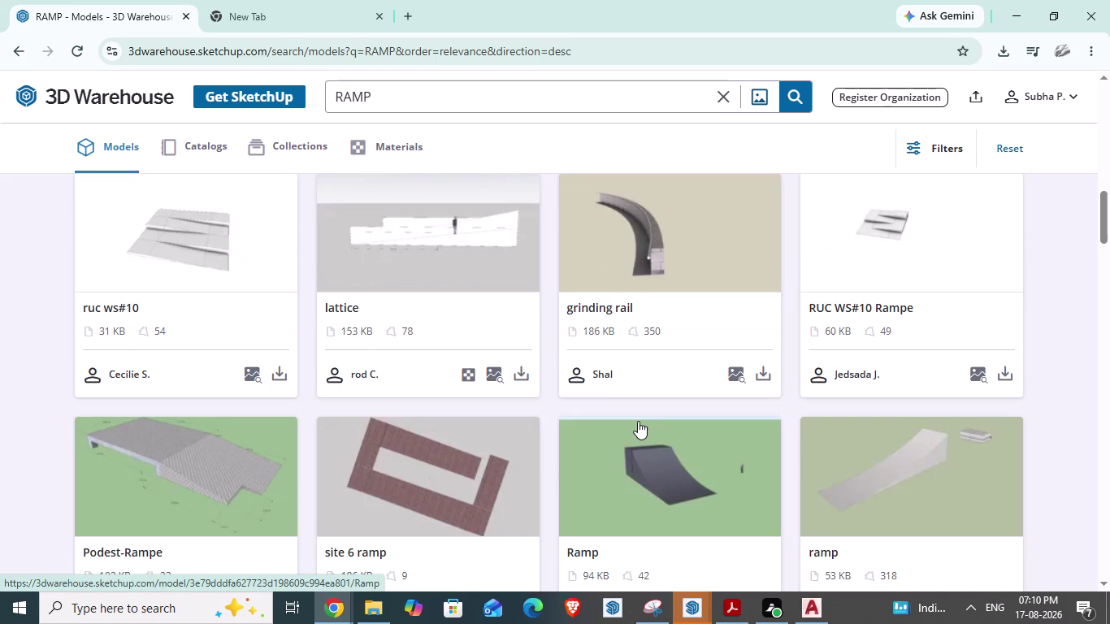
scroll(down, 3)
scroll(down, 3)
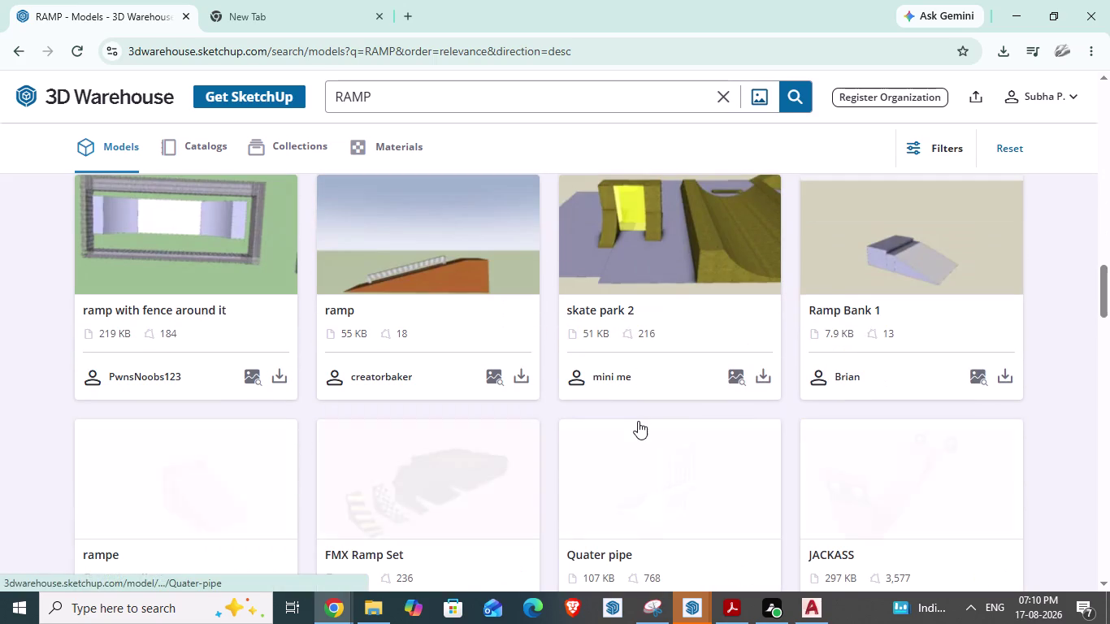
scroll(down, 3)
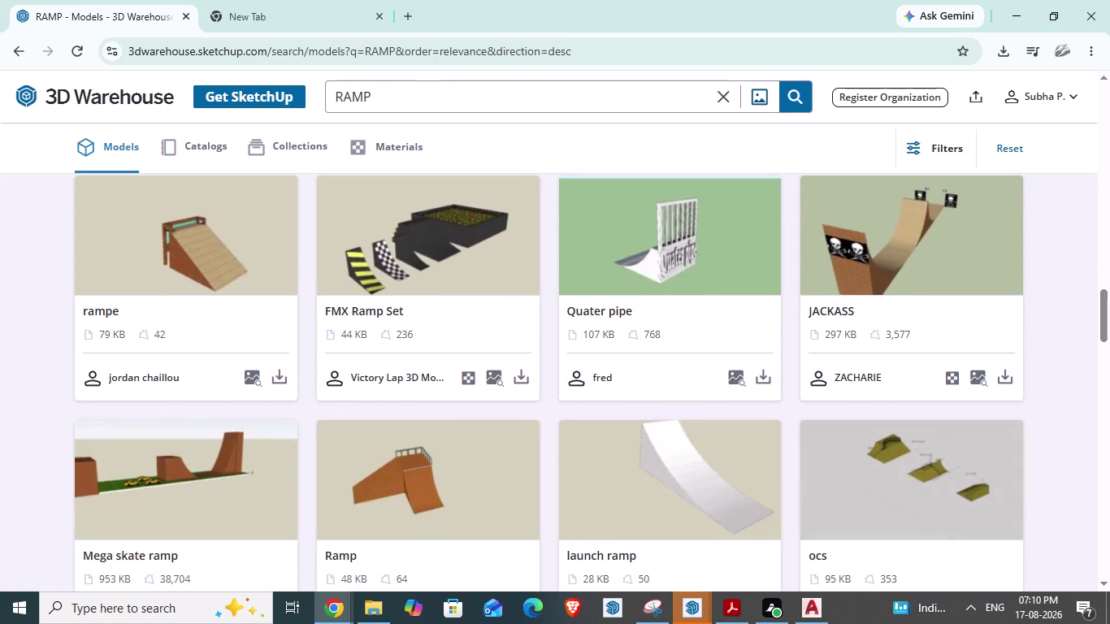
Replace the search text with 'CELLAR RAMP'.
drag(382, 96, 310, 100)
text(CELL)
text(AR RAMP)
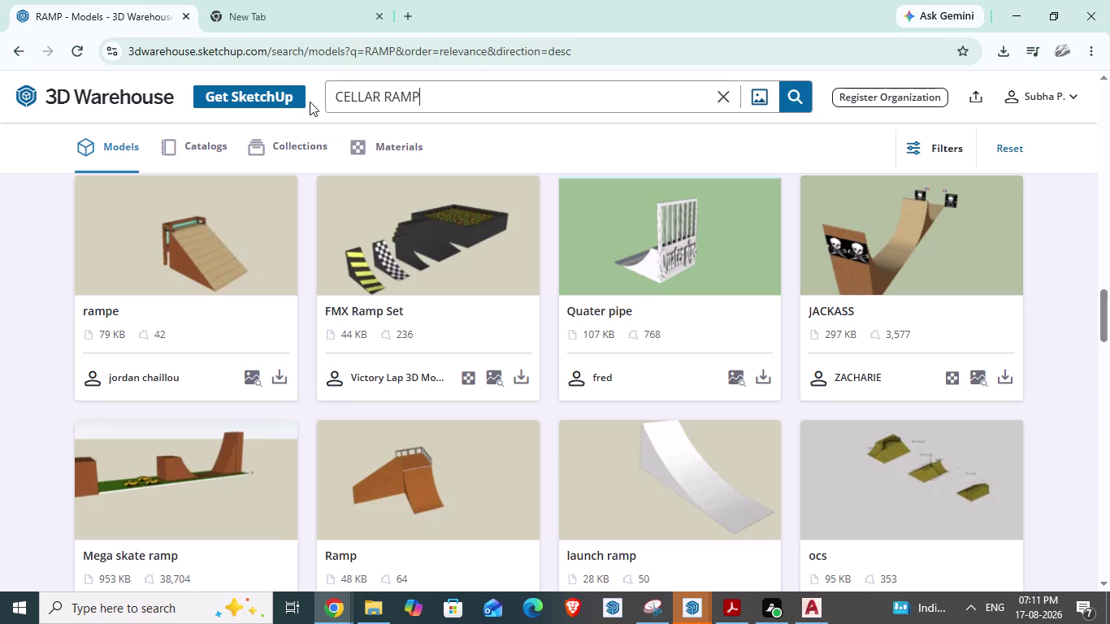
Search 'CELLAR RAMP', find no models, then rerun the search as just 'RAMP'.
key(Return)
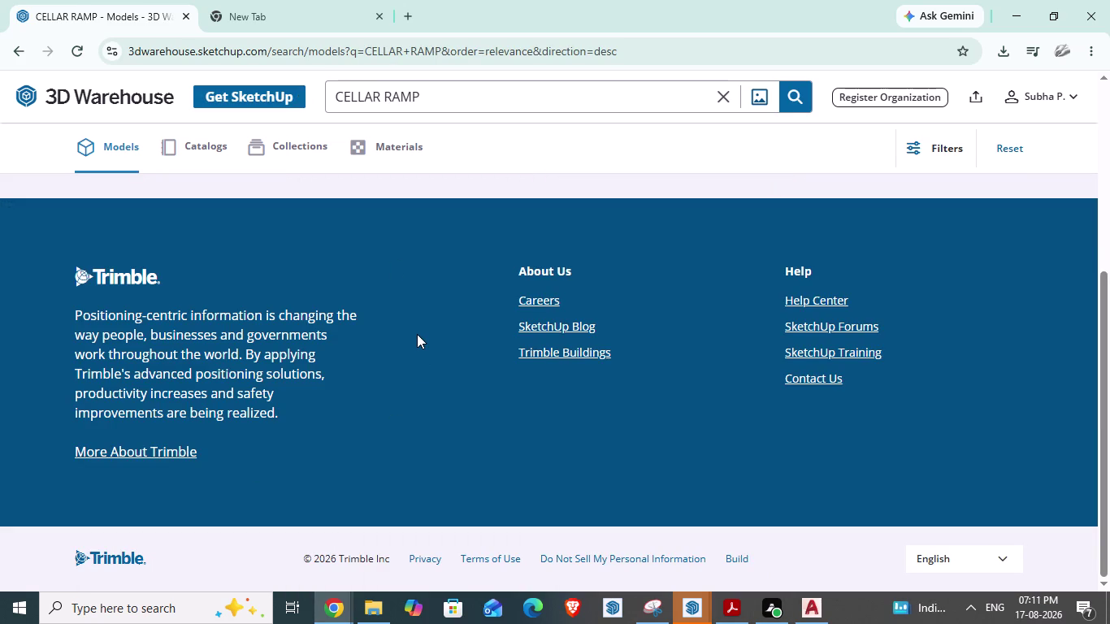
click(797, 93)
drag(379, 92, 240, 98)
key(BackSpace)
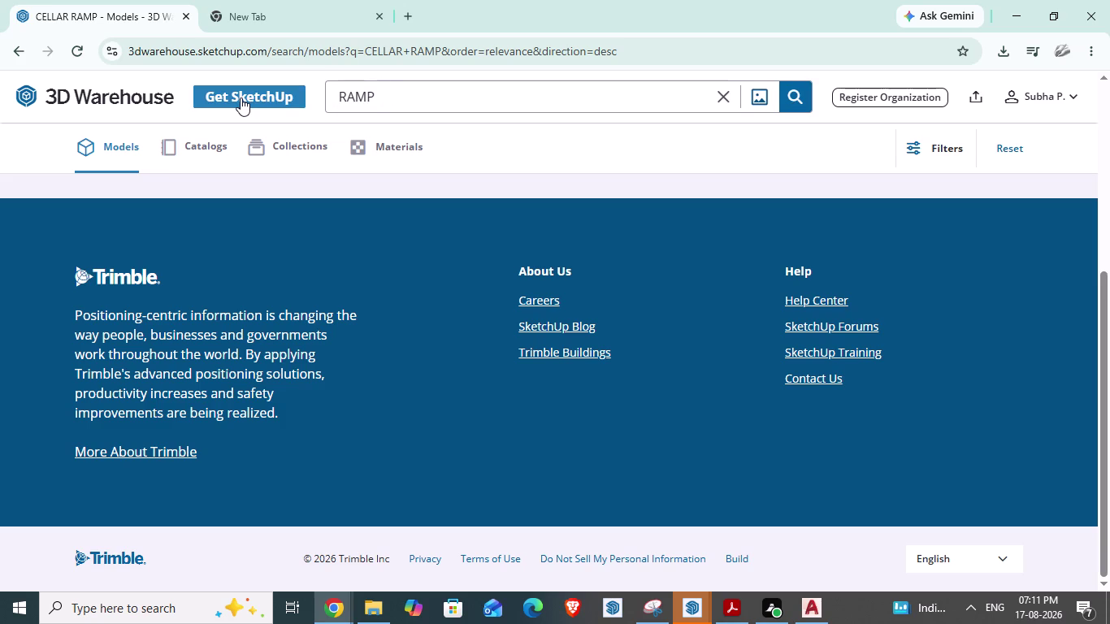
key(Delete)
key(Return)
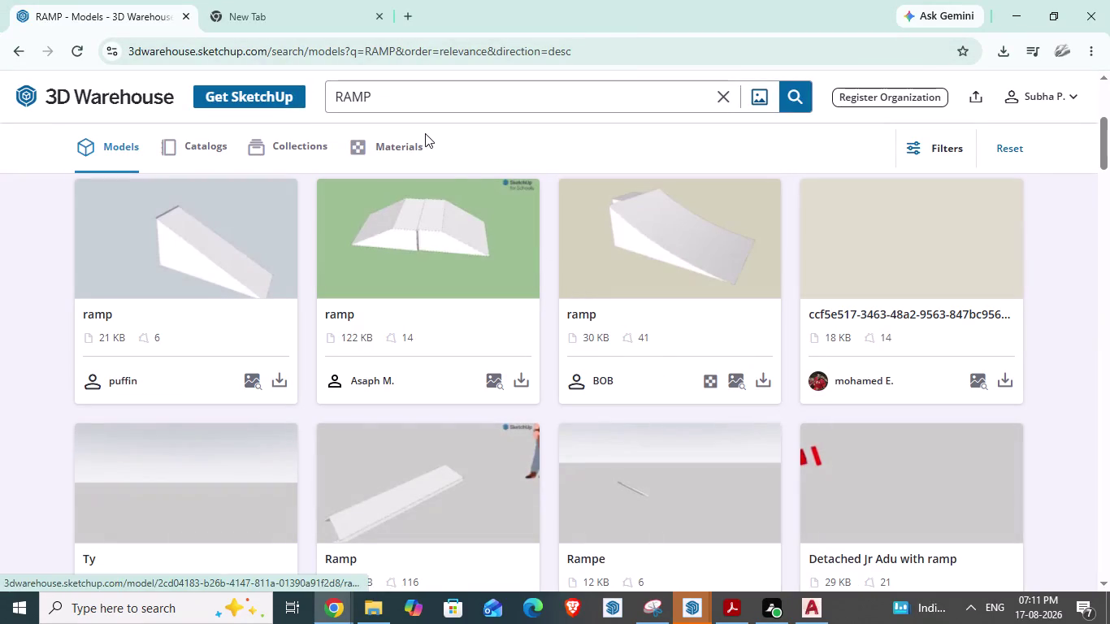
Add a space after 'RAMP' in the search box to extend the query.
click(409, 106)
key(space)
text(B)
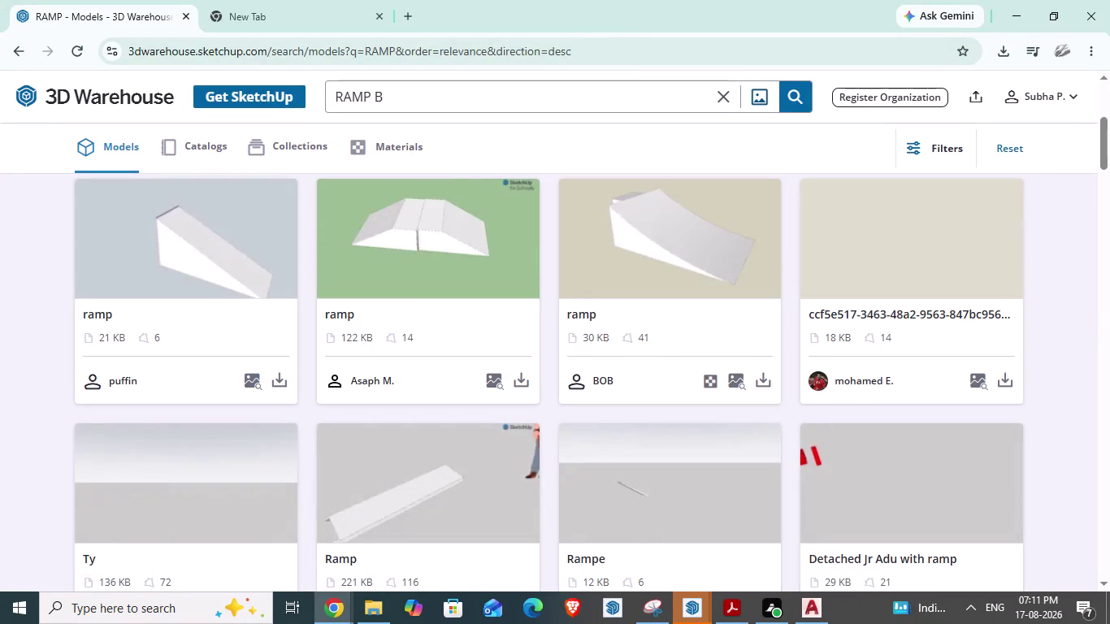
key(BackSpace)
Search 3D Warehouse for 'RAMP CAR' and scroll through the car ramp results.
text(CAR)
key(Return)
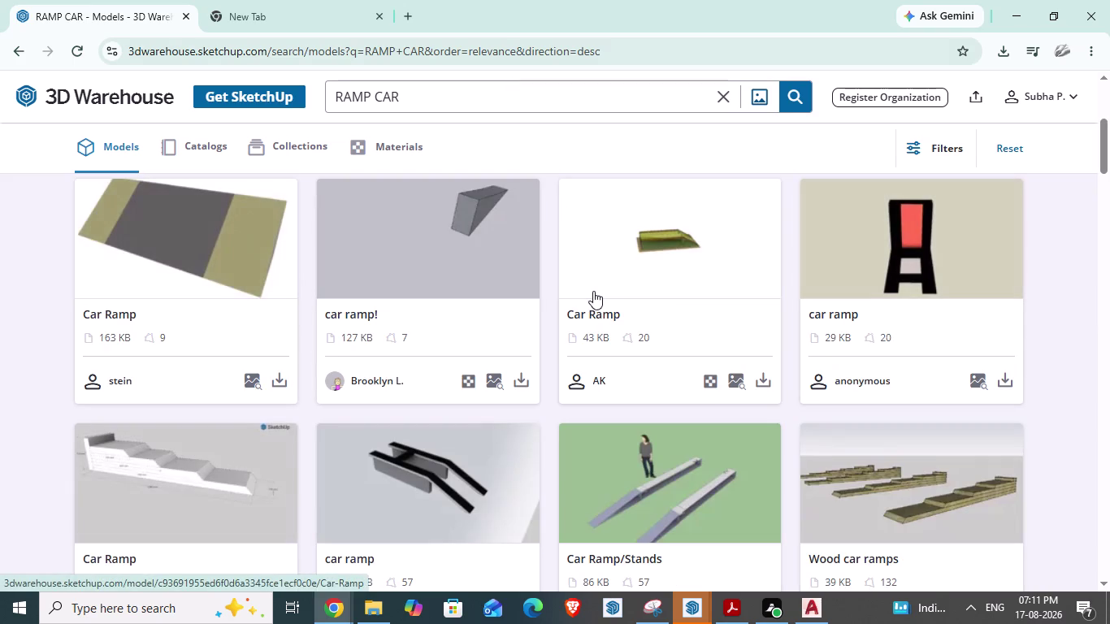
scroll(down, 3)
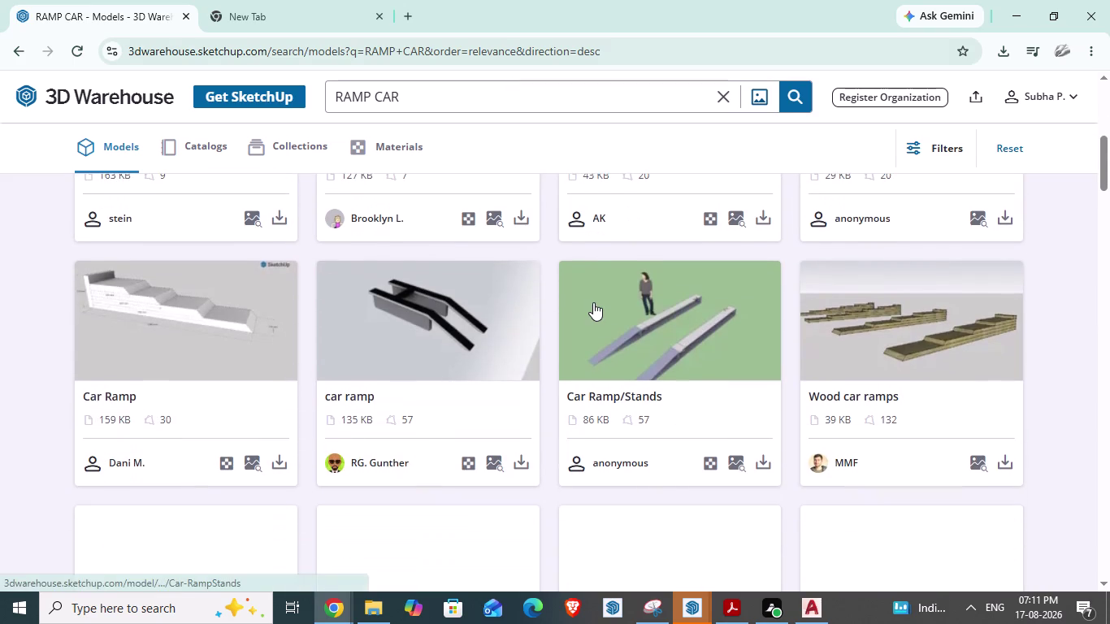
scroll(down, 3)
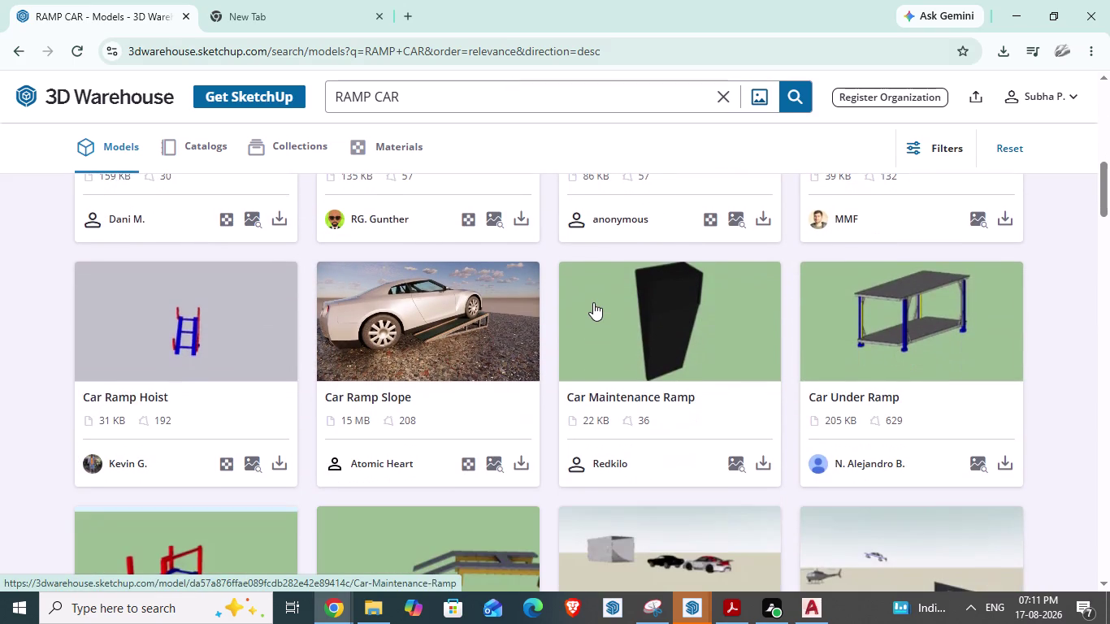
scroll(down, 3)
scroll(down, 3)
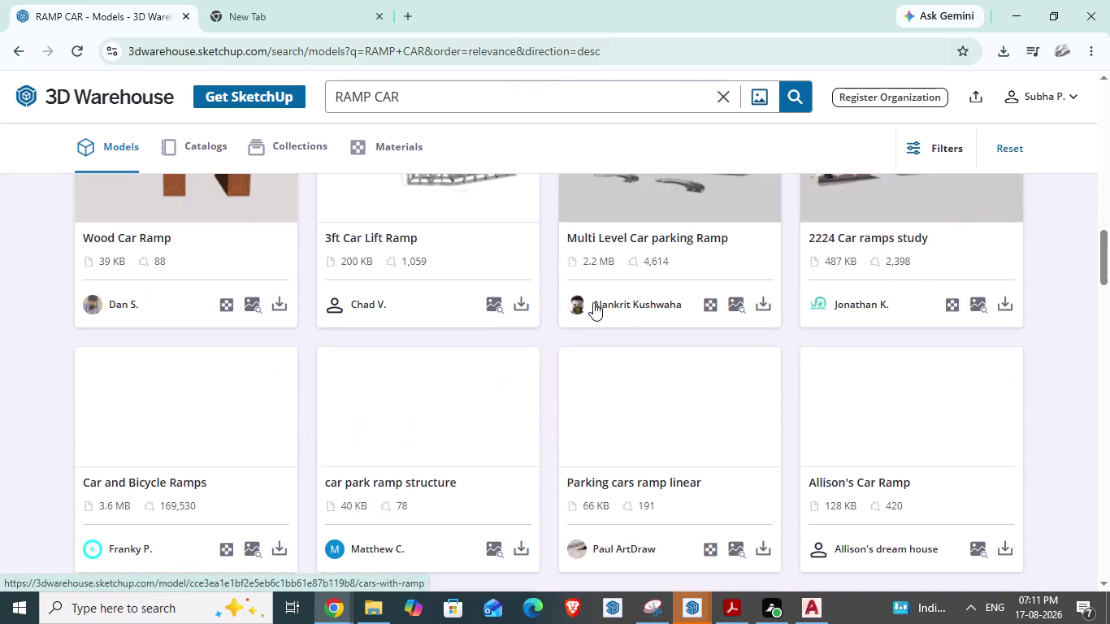
scroll(down, 3)
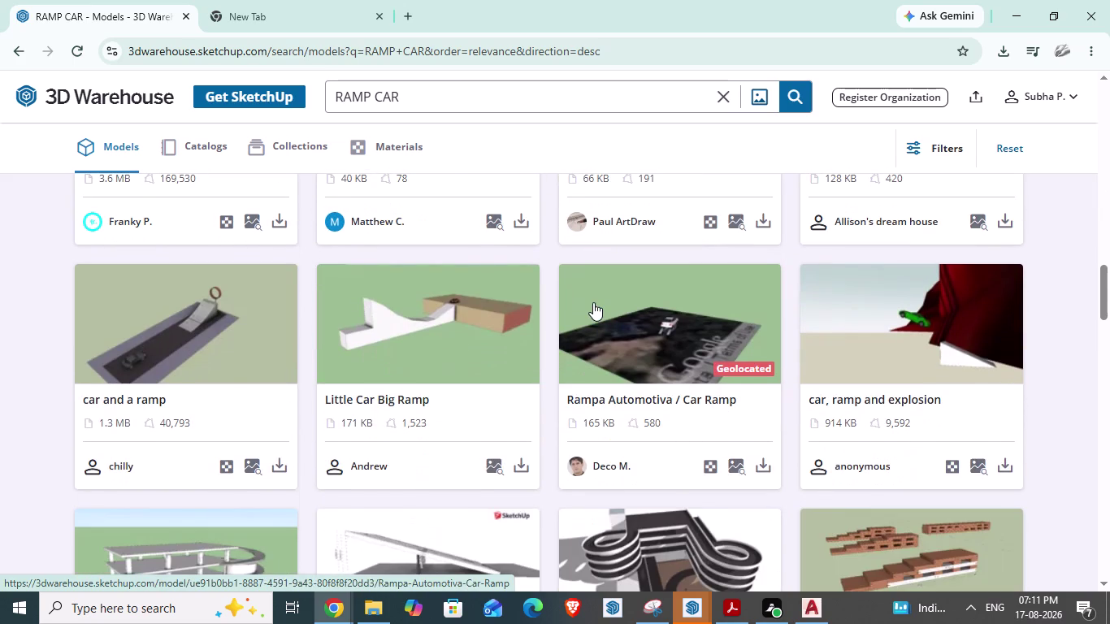
scroll(down, 3)
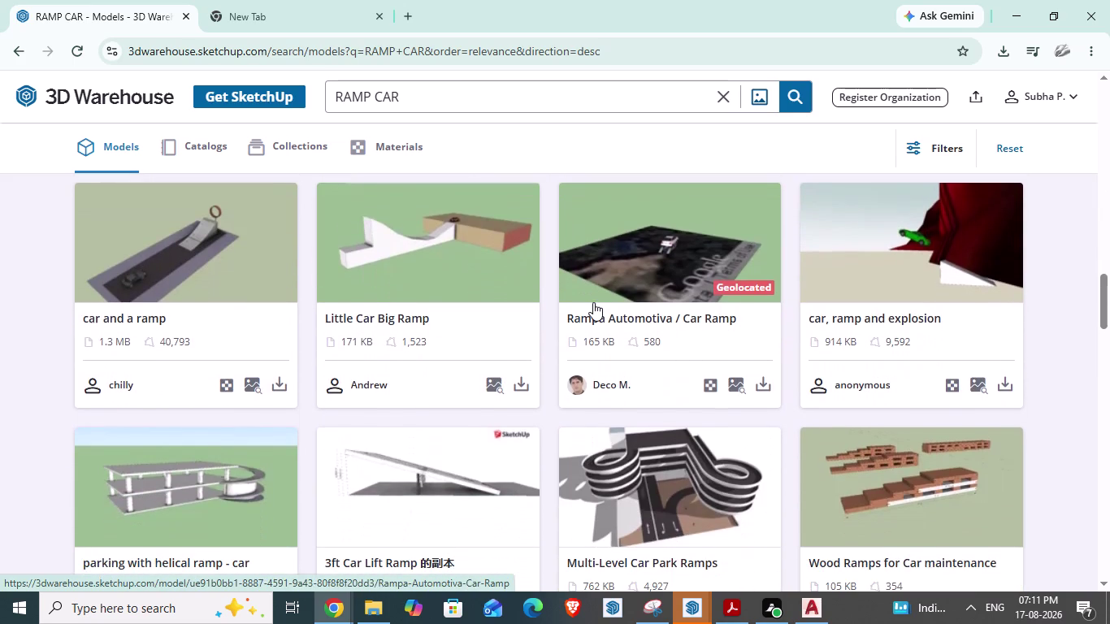
scroll(down, 3)
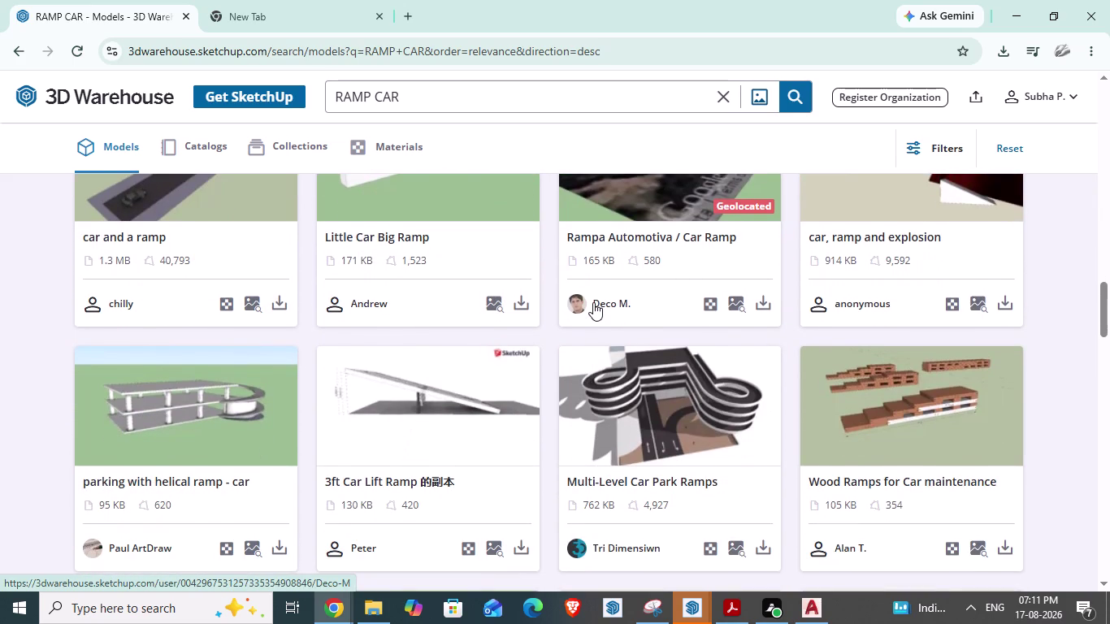
scroll(up, 3)
scroll(down, 3)
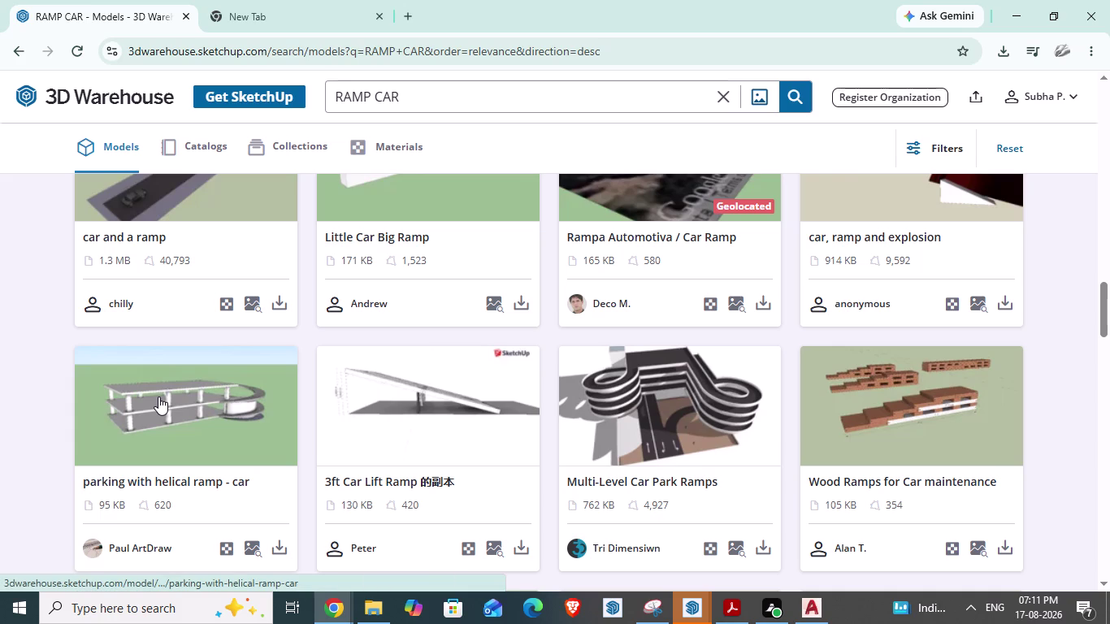
scroll(down, 3)
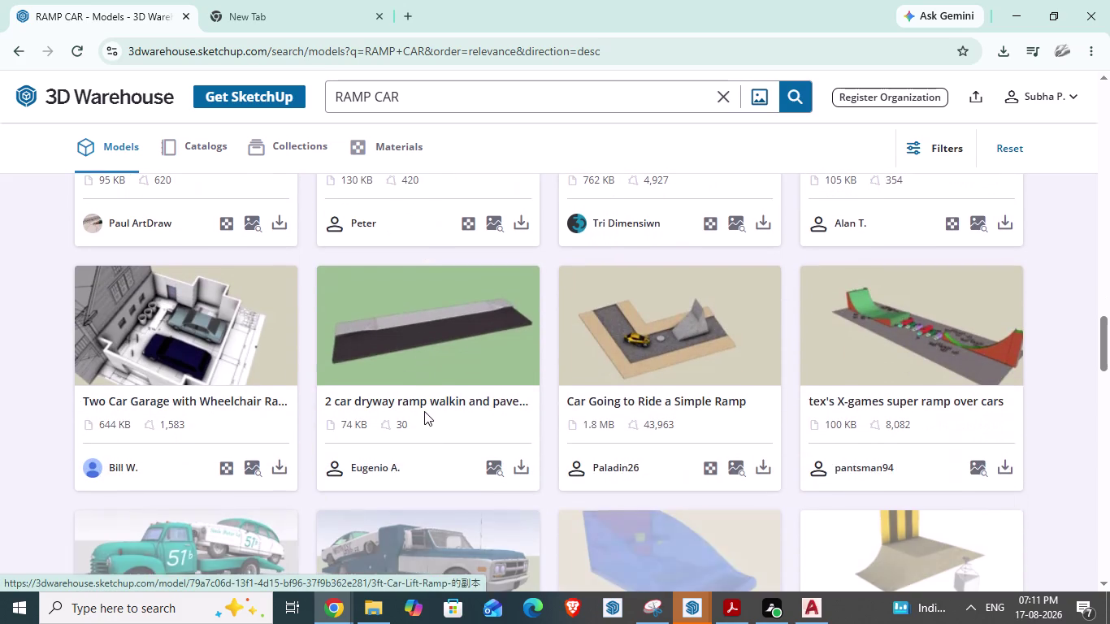
scroll(down, 3)
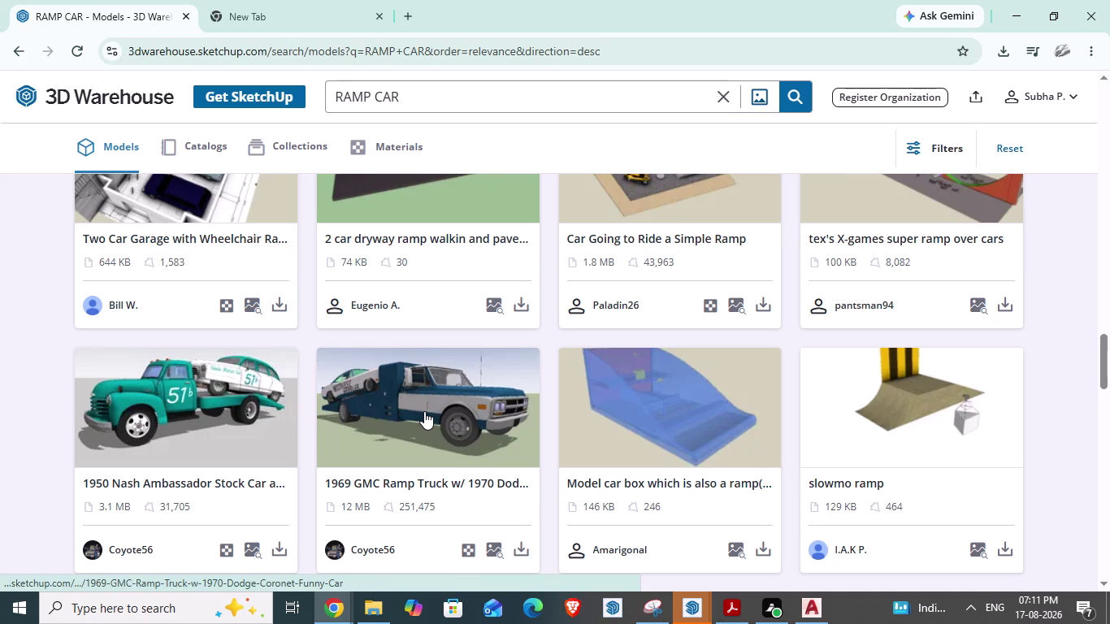
scroll(down, 3)
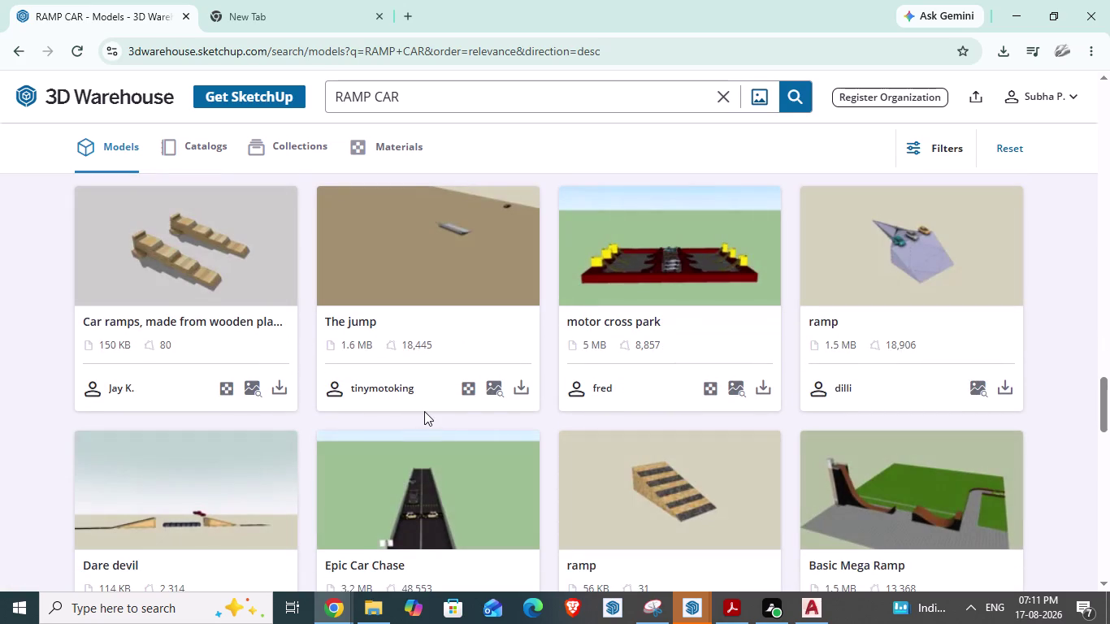
scroll(down, 3)
scroll(down, 3)
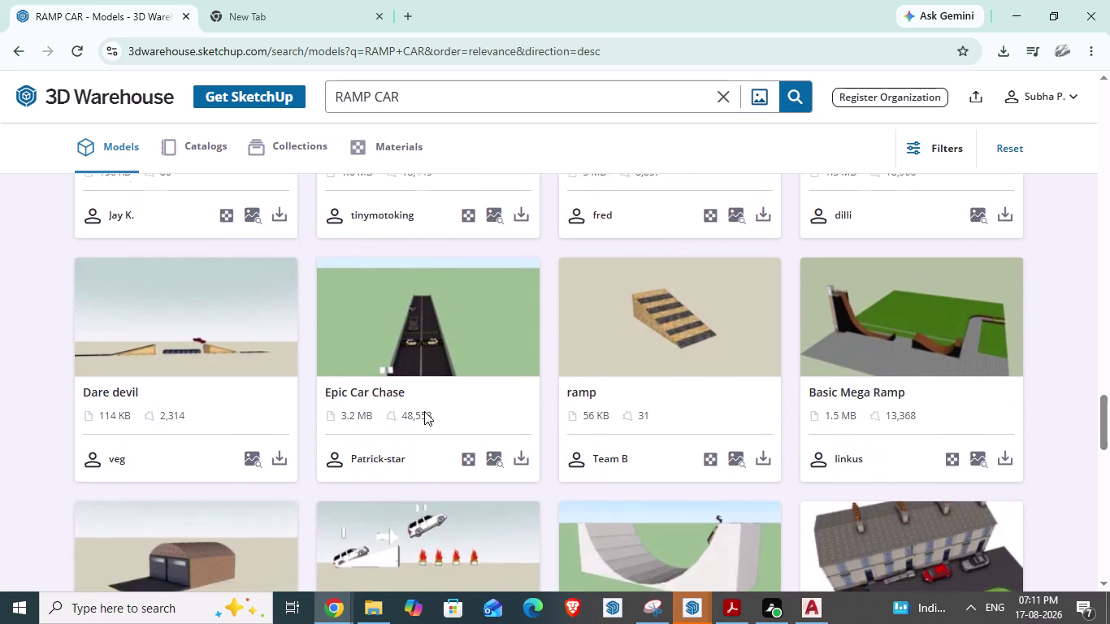
scroll(down, 3)
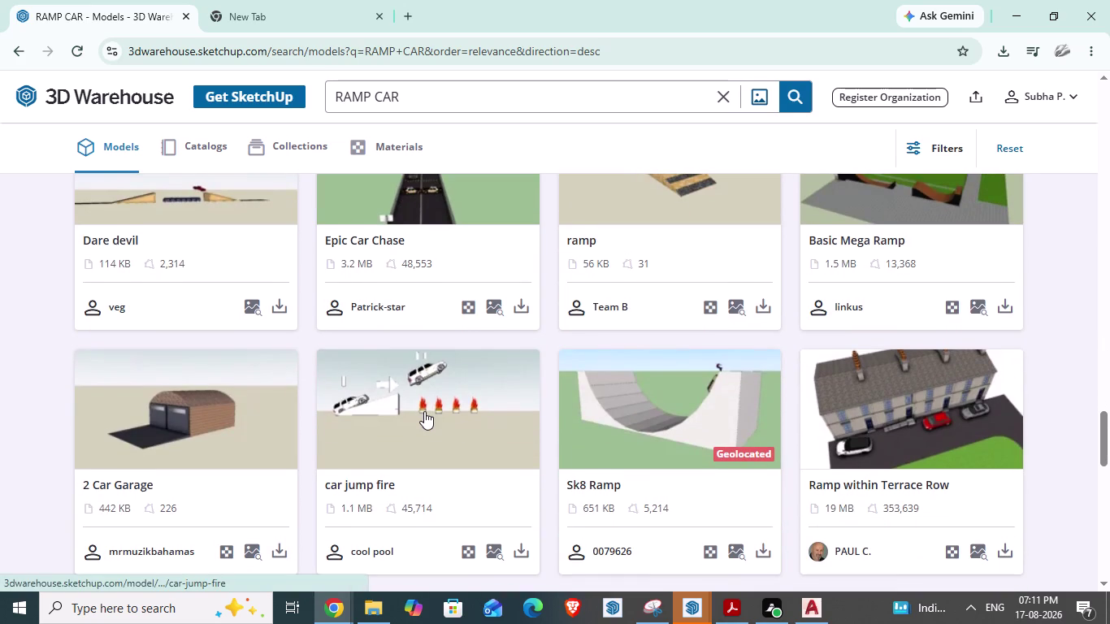
scroll(down, 3)
scroll(down, 3)
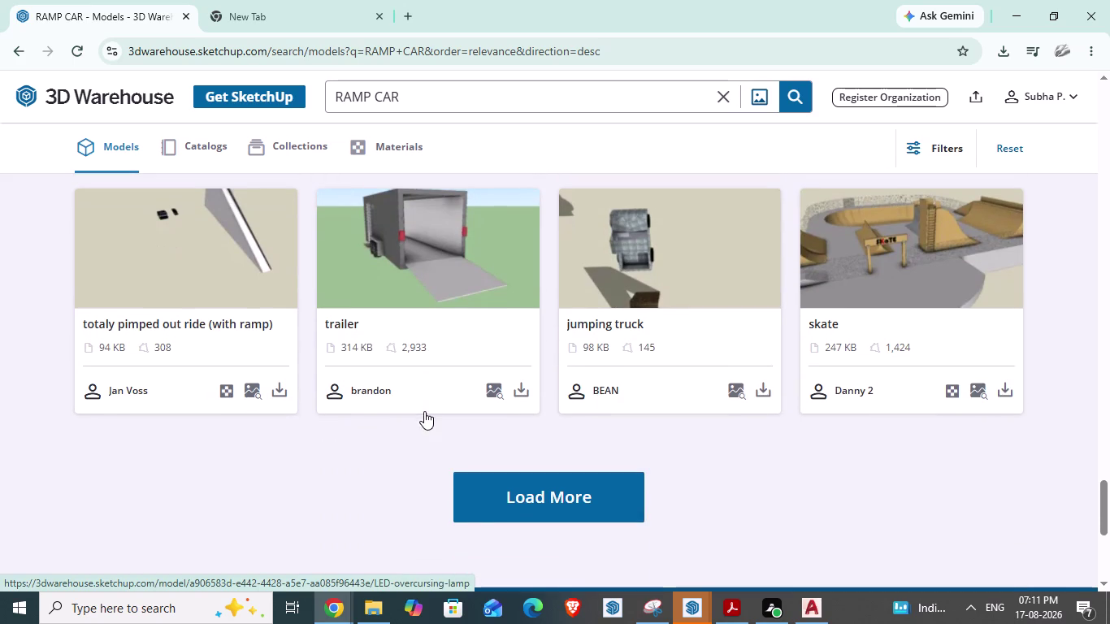
Load more RAMP CAR results and browse them.
click(492, 492)
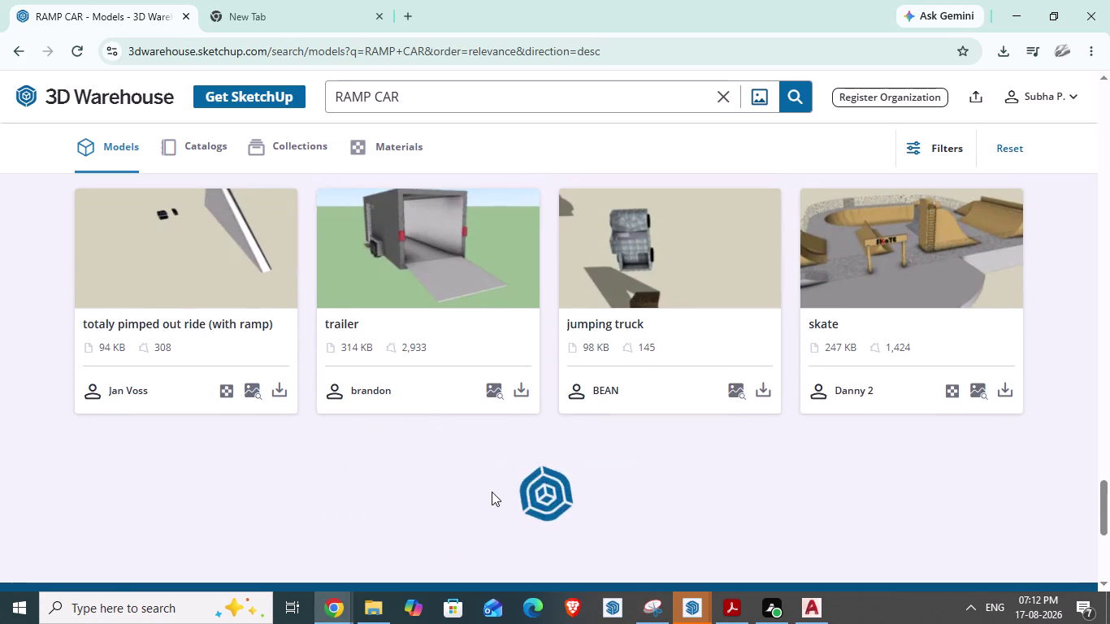
scroll(down, 3)
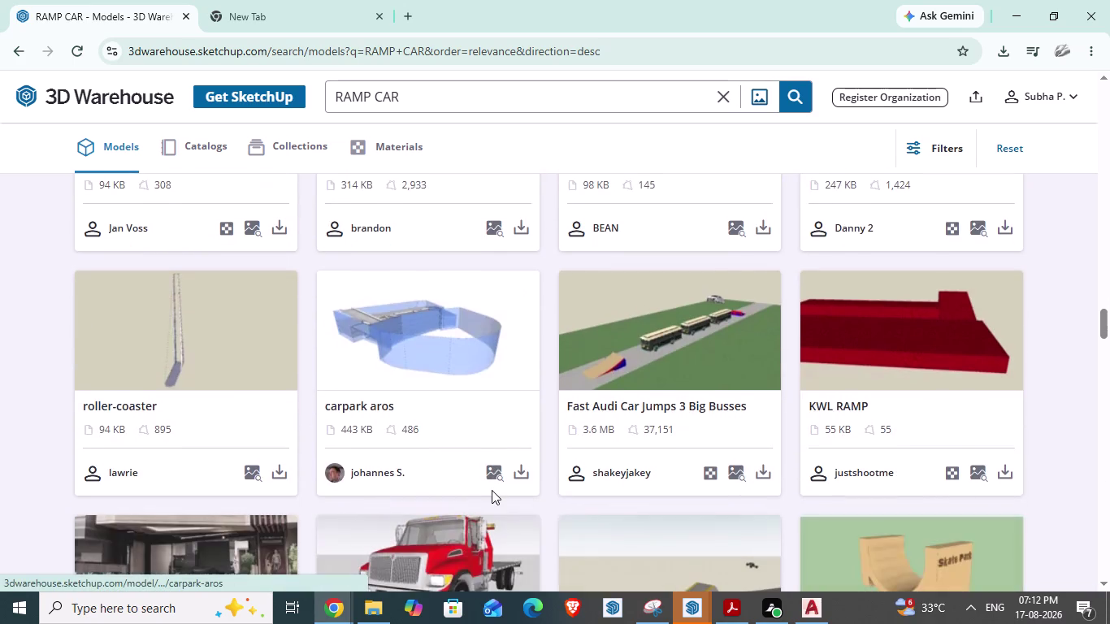
scroll(down, 3)
scroll(up, 3)
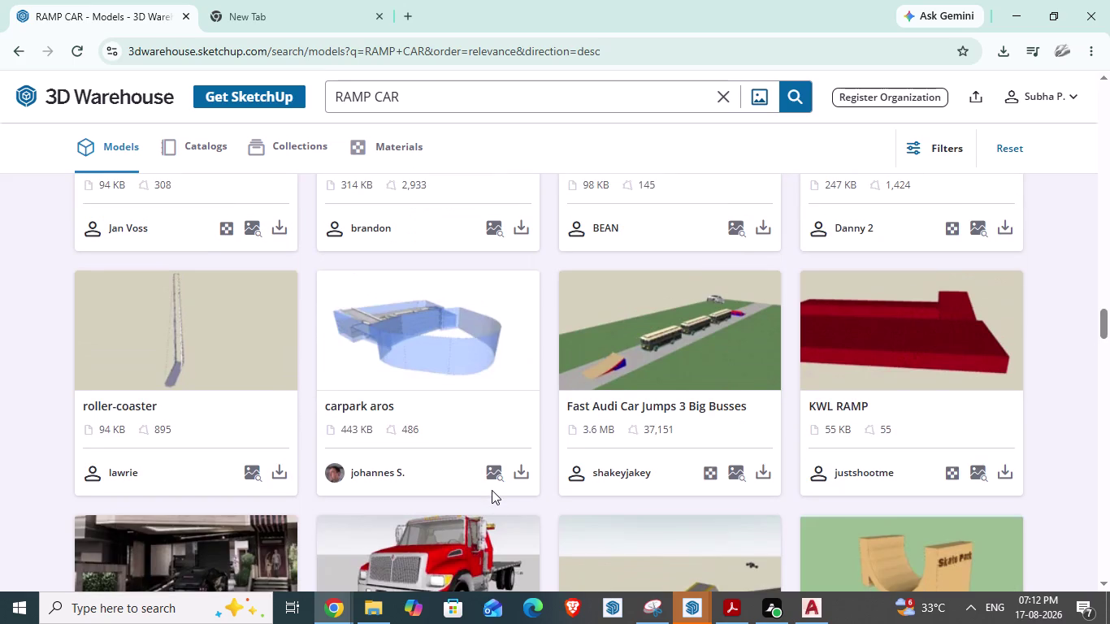
scroll(up, 3)
scroll(down, 3)
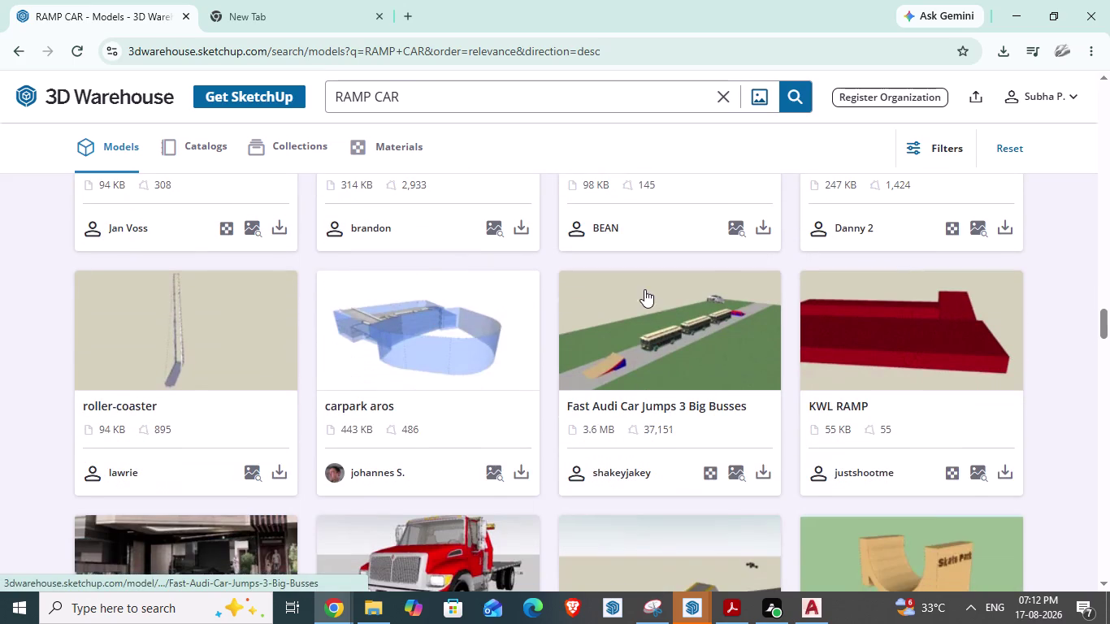
Change the query to 'RAMPcement' and run the search.
drag(372, 97, 451, 83)
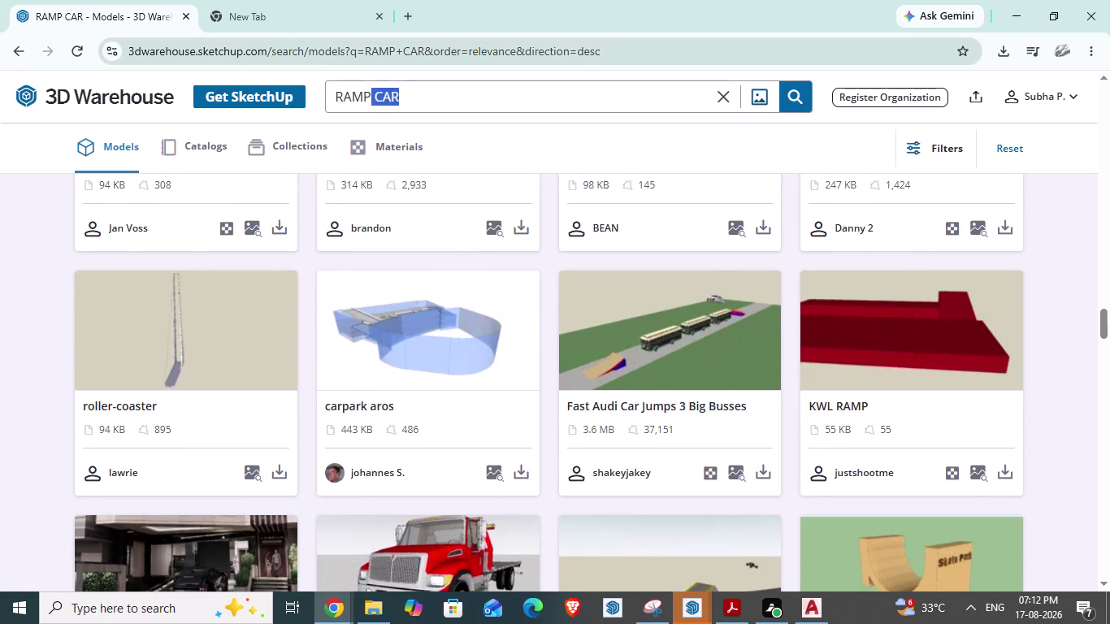
key(Delete)
text(cemen)
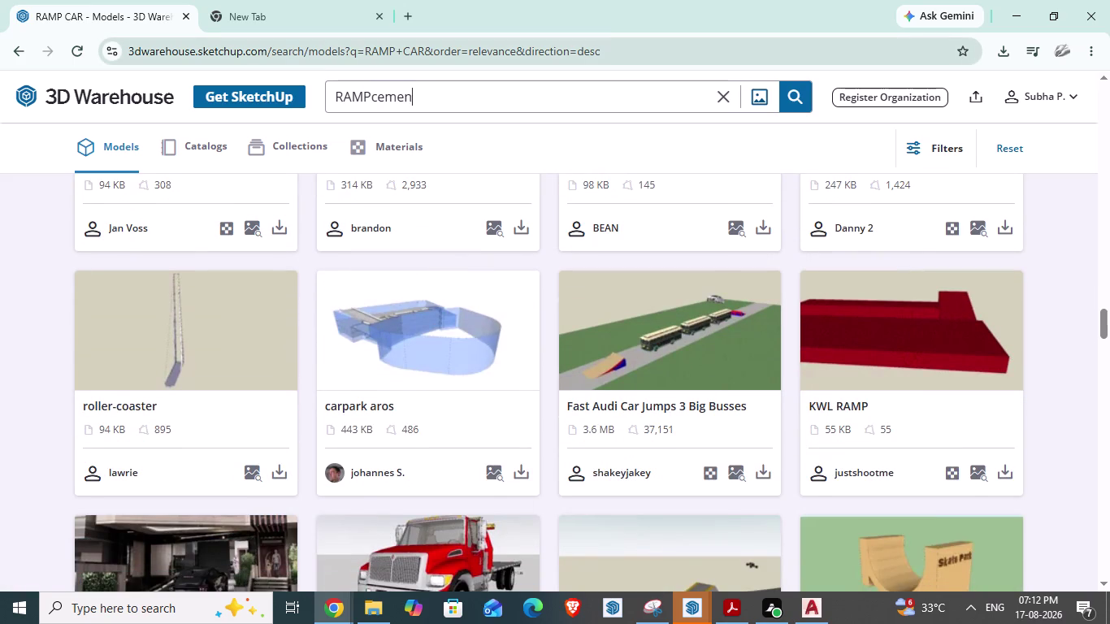
text(t)
key(Return)
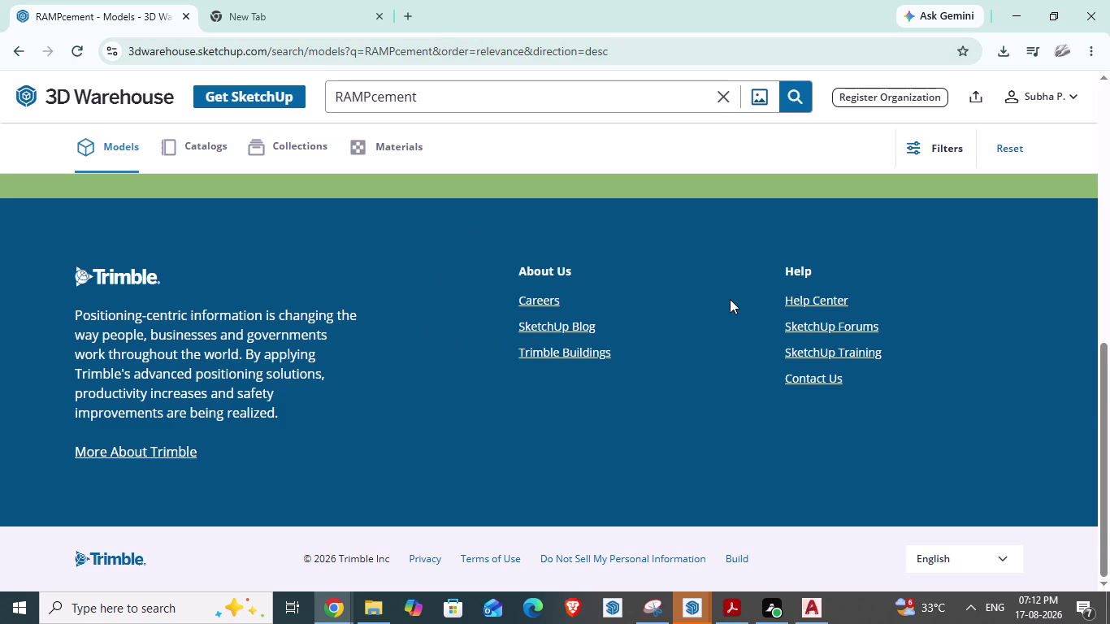
After no matches, remove 'cement' and search 'RAMP' again for 6,159 models.
scroll(down, 3)
scroll(up, 3)
scroll(up, 3)
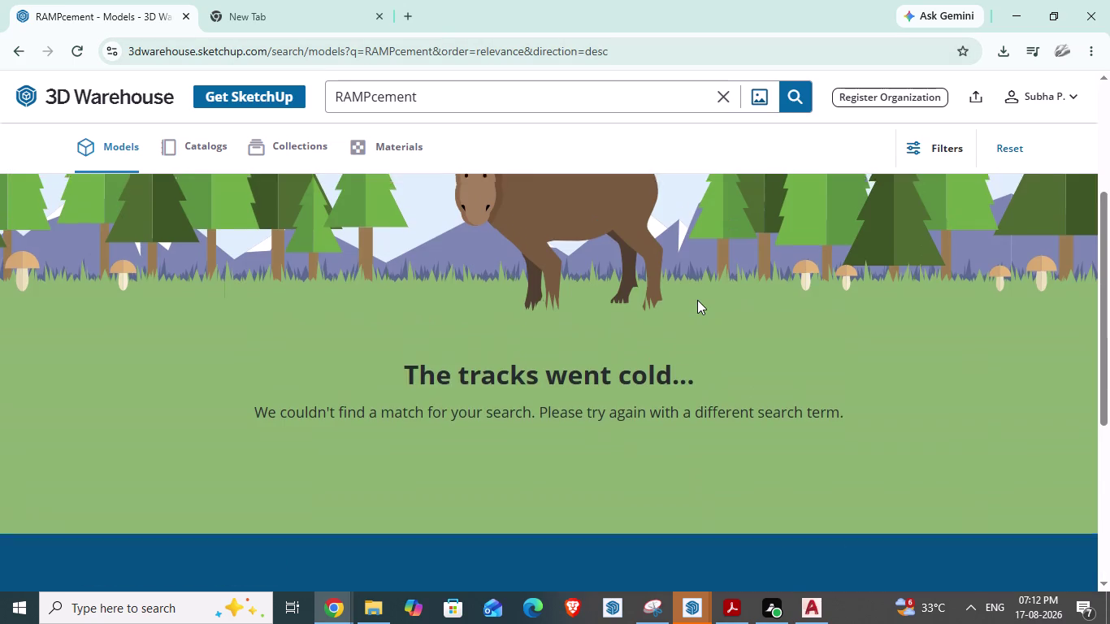
scroll(up, 3)
drag(370, 96, 468, 91)
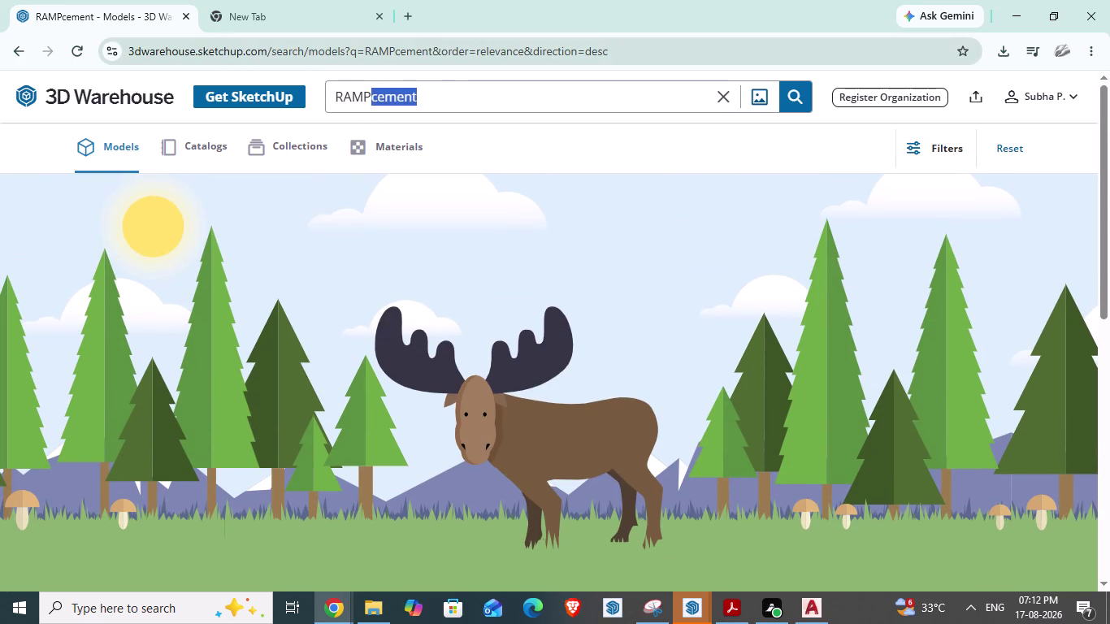
key(Delete)
key(Return)
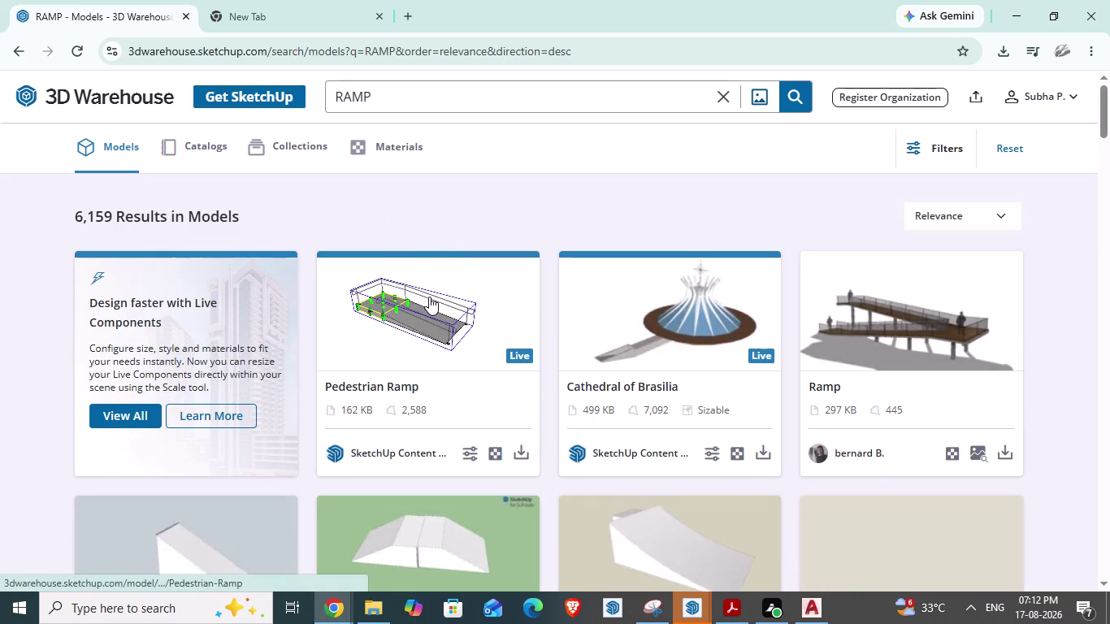
Download the 21 KB ramp model as a SketchUp file.
scroll(down, 3)
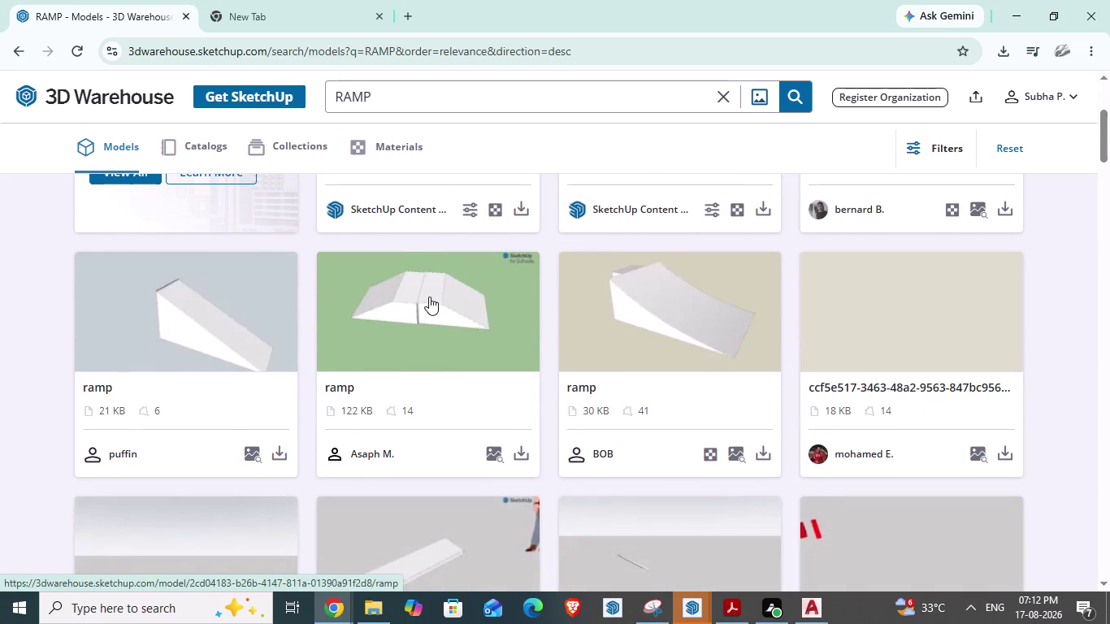
scroll(down, 3)
scroll(down, 3)
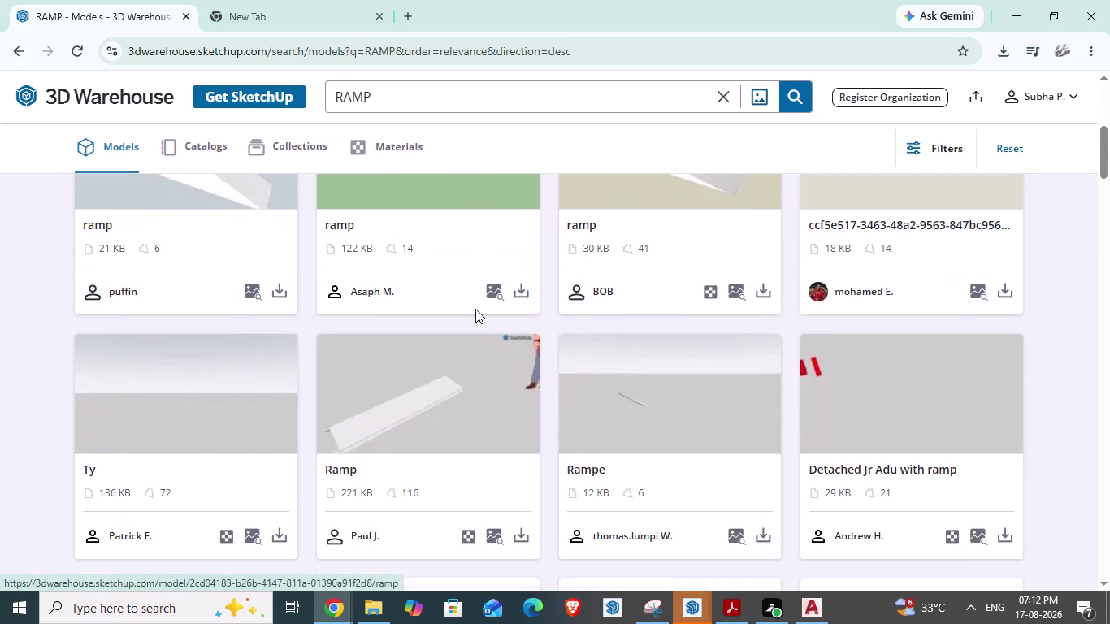
click(282, 290)
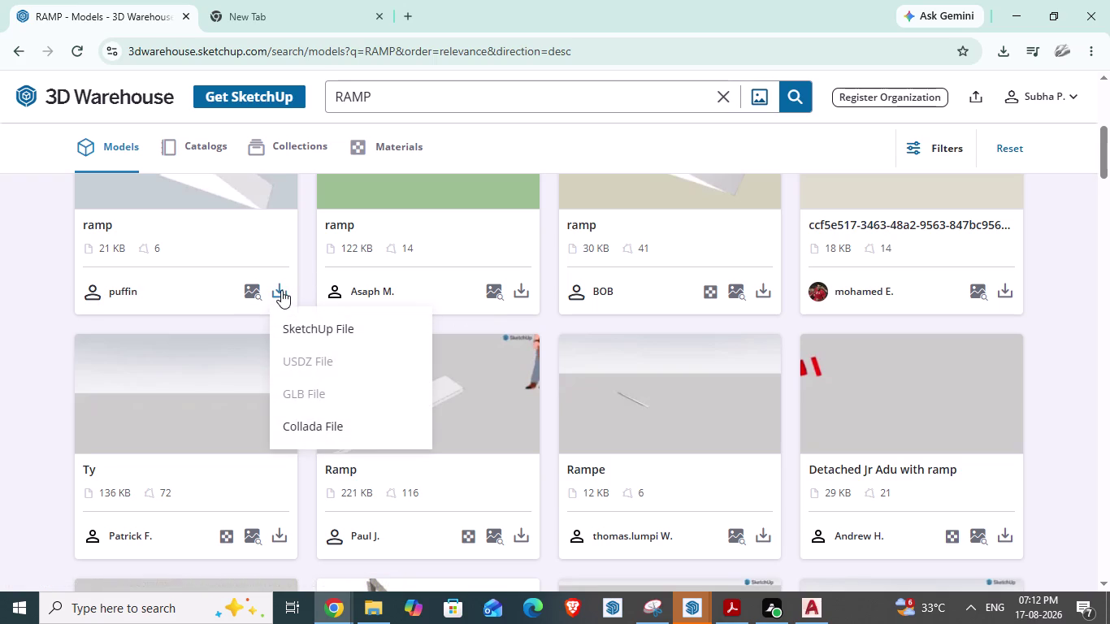
click(312, 342)
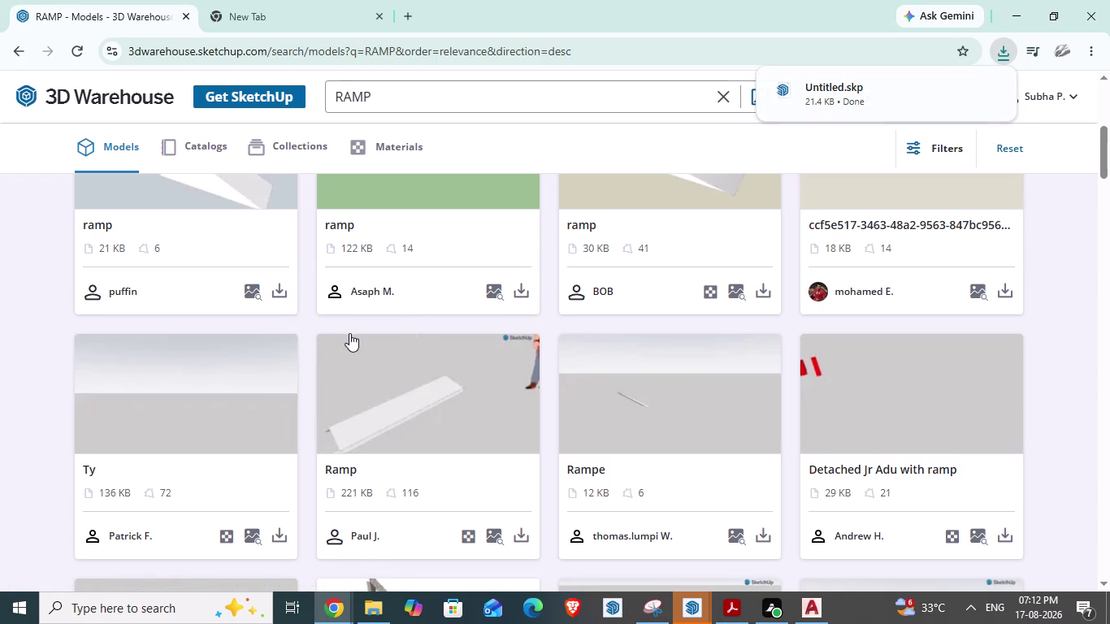
Return to the SketchUp window showing the empty Packard1948 model.
scroll(down, 3)
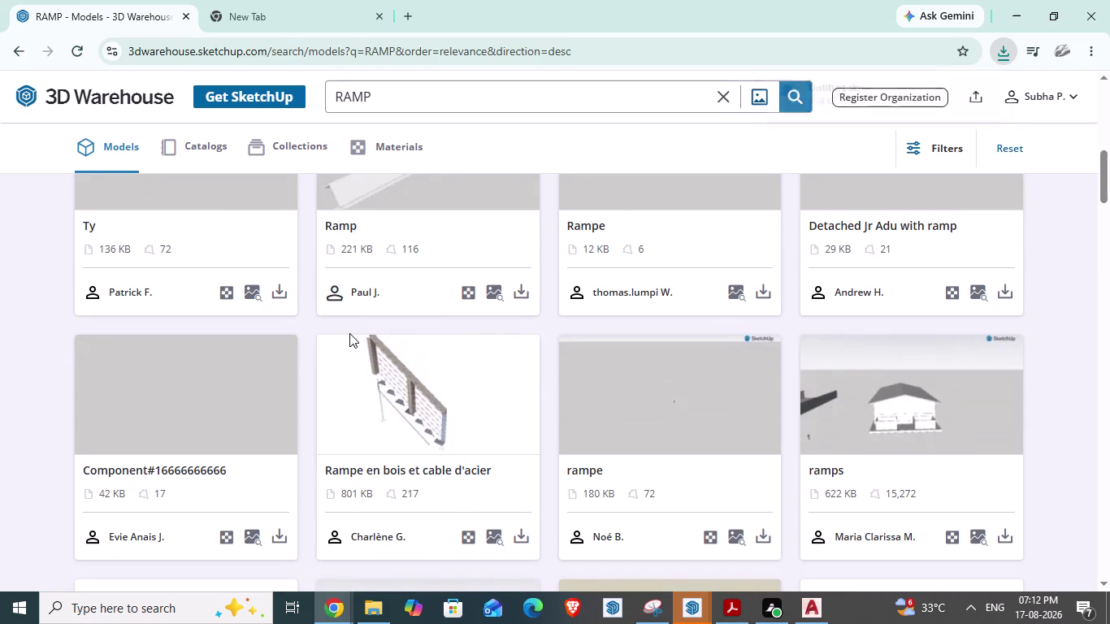
scroll(down, 3)
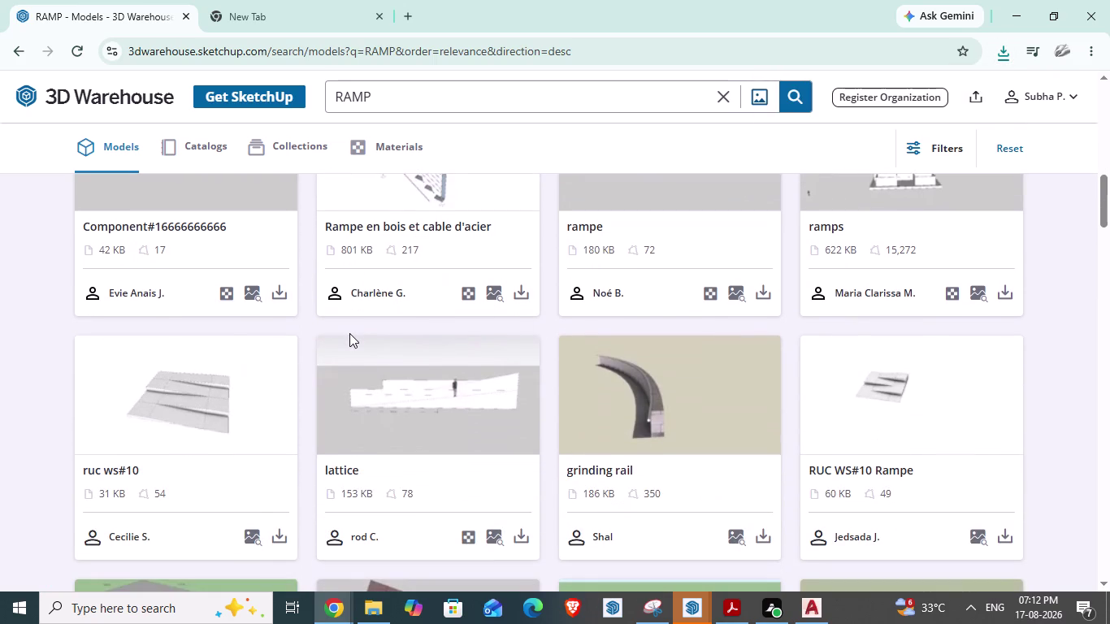
scroll(down, 3)
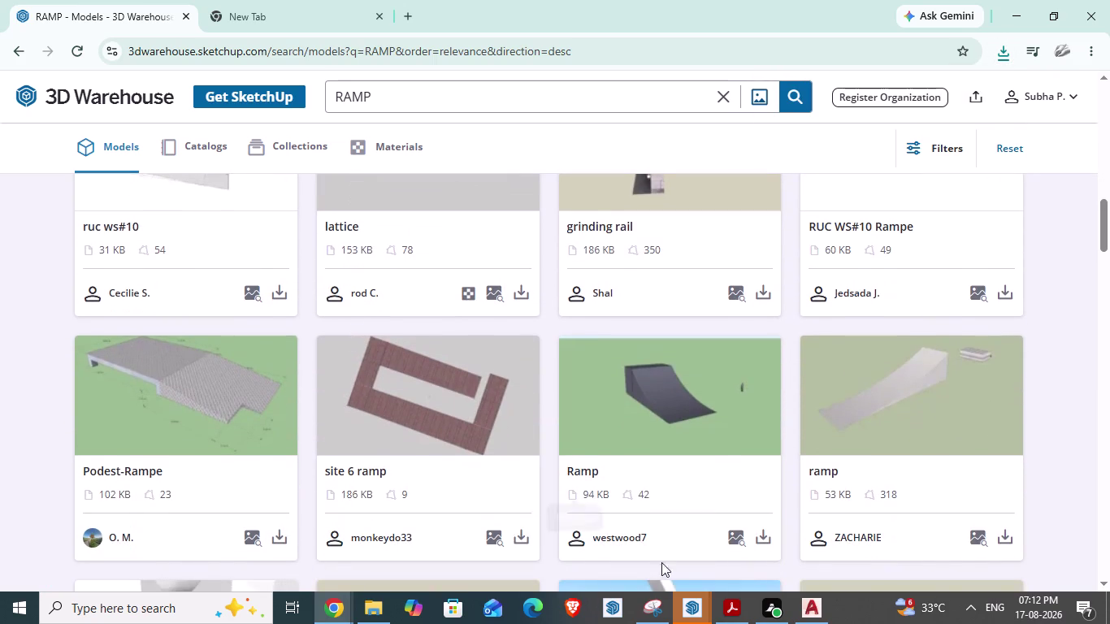
click(693, 598)
click(877, 538)
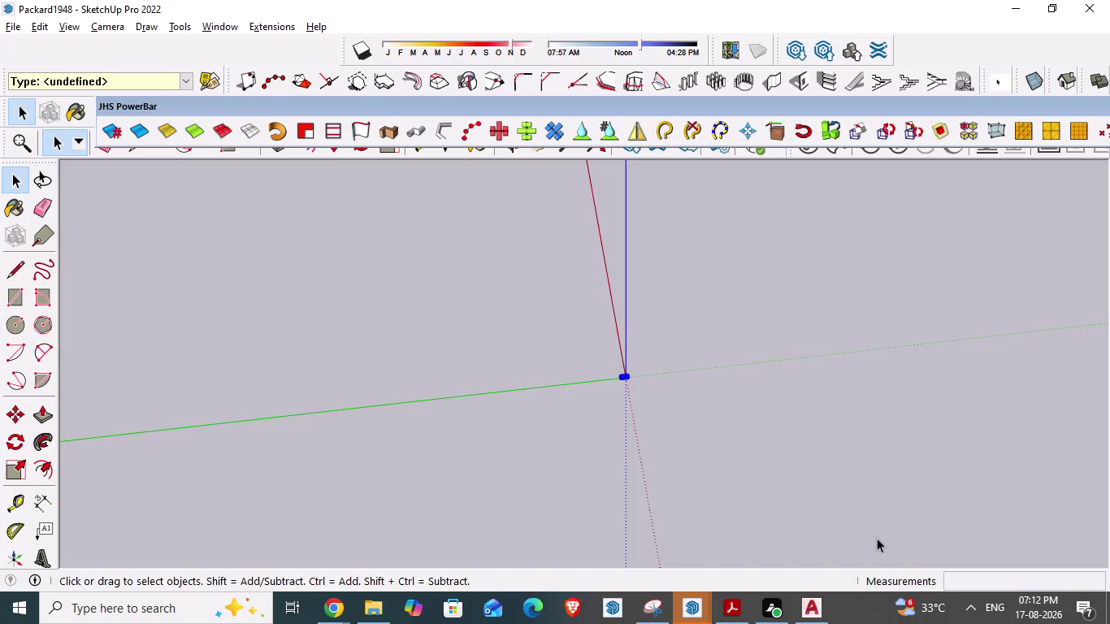
Open the downloaded Untitled ramp model through the File open dialog.
click(8, 27)
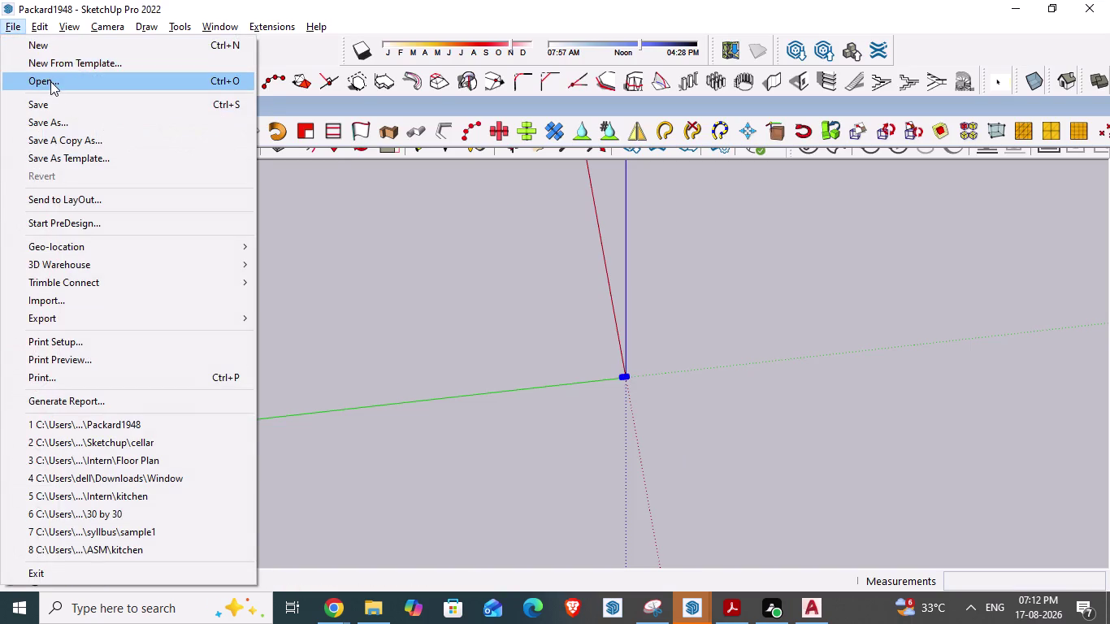
click(50, 82)
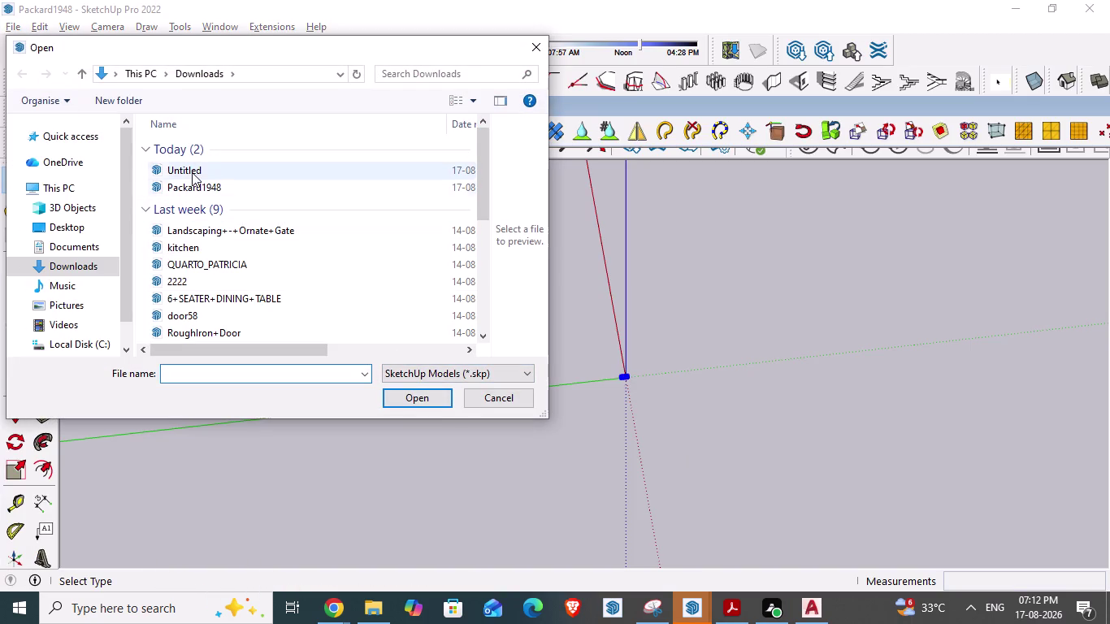
scroll(up, 3)
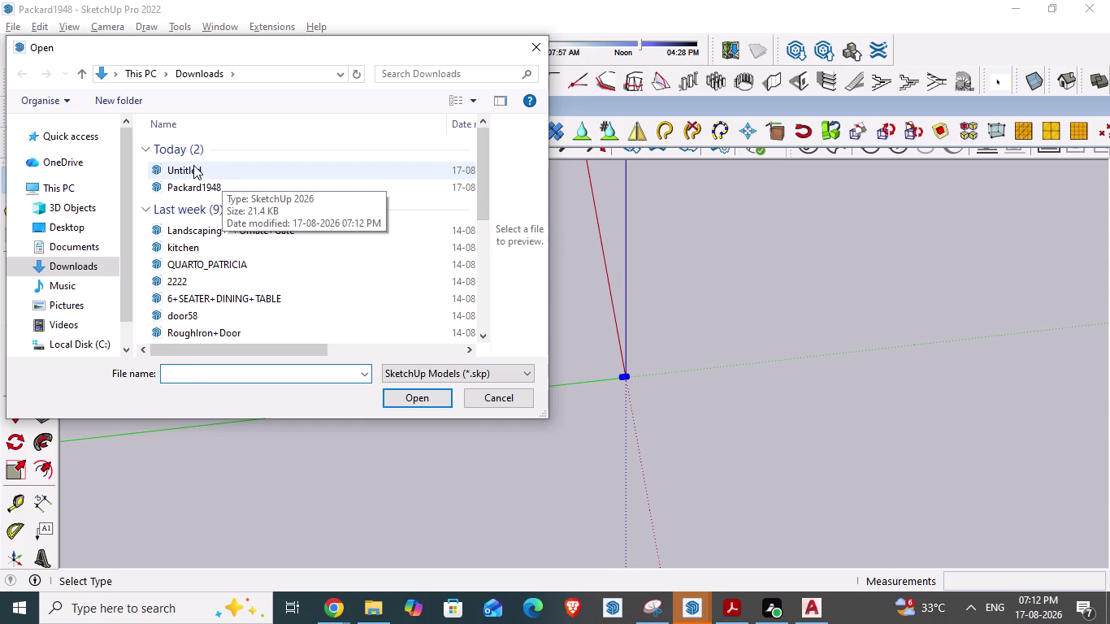
double_click(194, 165)
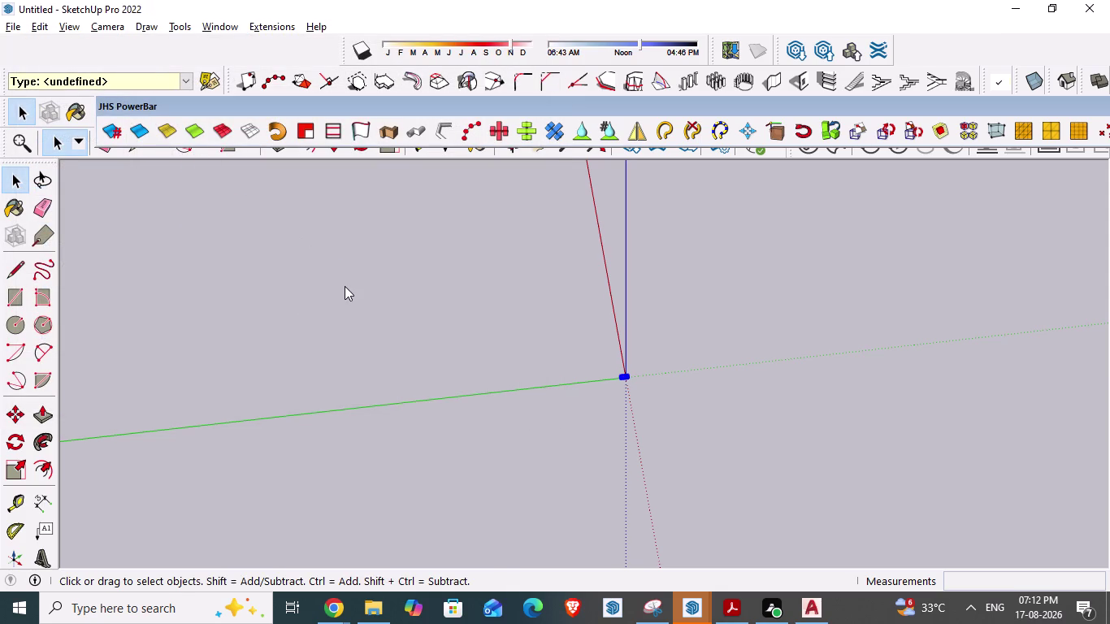
Fit the ramp into view, select the whole wedge, and orbit to inspect it.
scroll(down, 3)
click(572, 424)
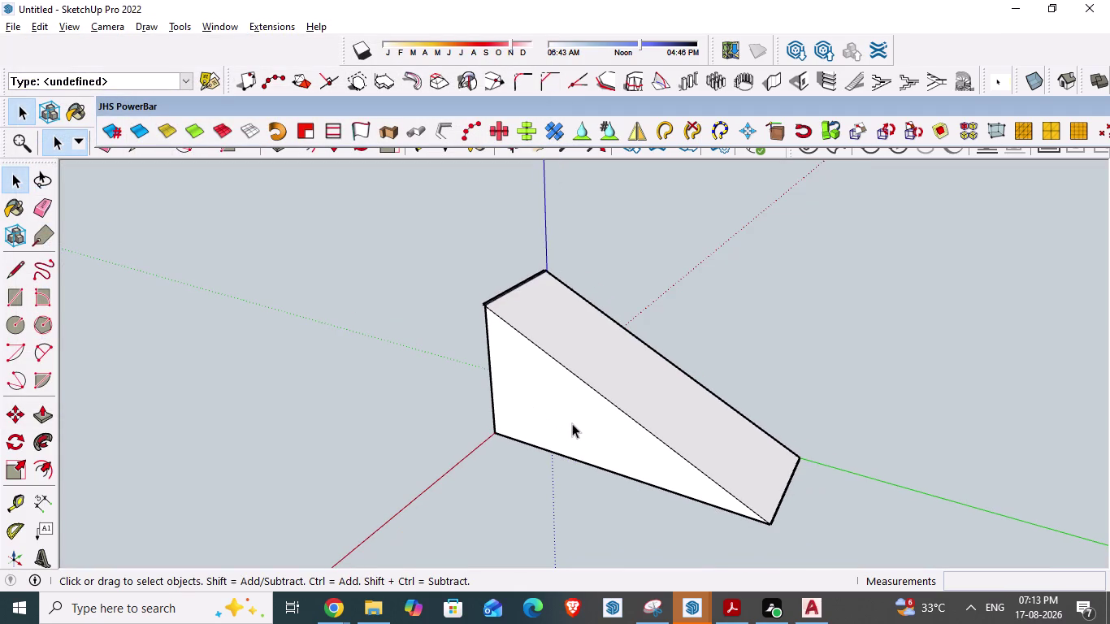
click(633, 363)
click(798, 327)
drag(335, 211, 553, 421)
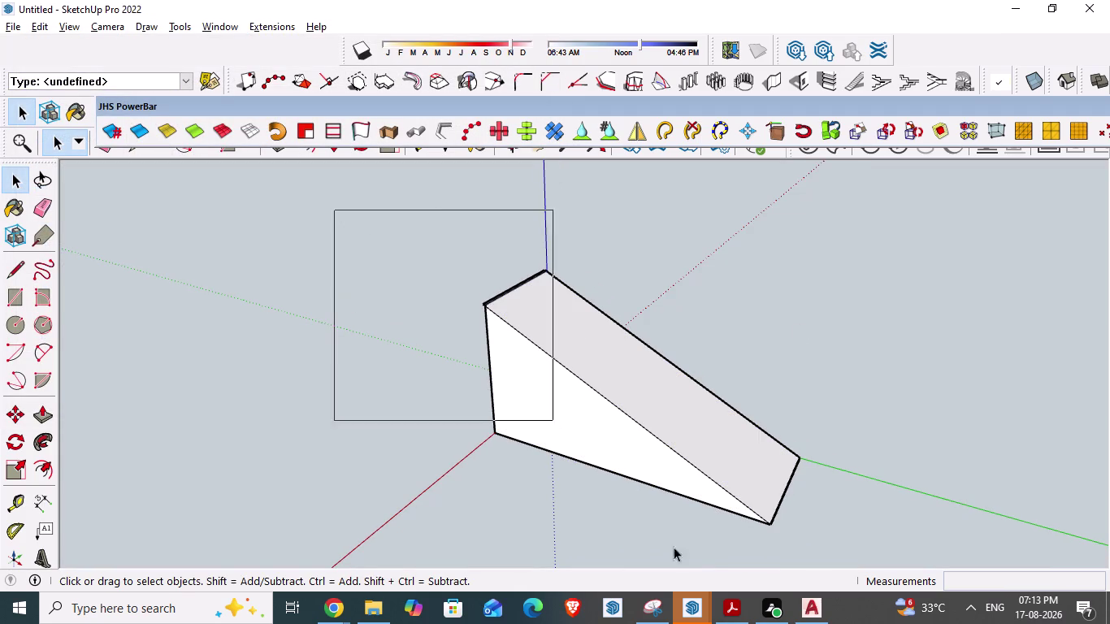
drag(553, 421, 831, 535)
middle_drag(358, 383, 788, 407)
scroll(up, 3)
scroll(down, 3)
scroll(up, 3)
scroll(down, 3)
middle_drag(669, 435, 282, 386)
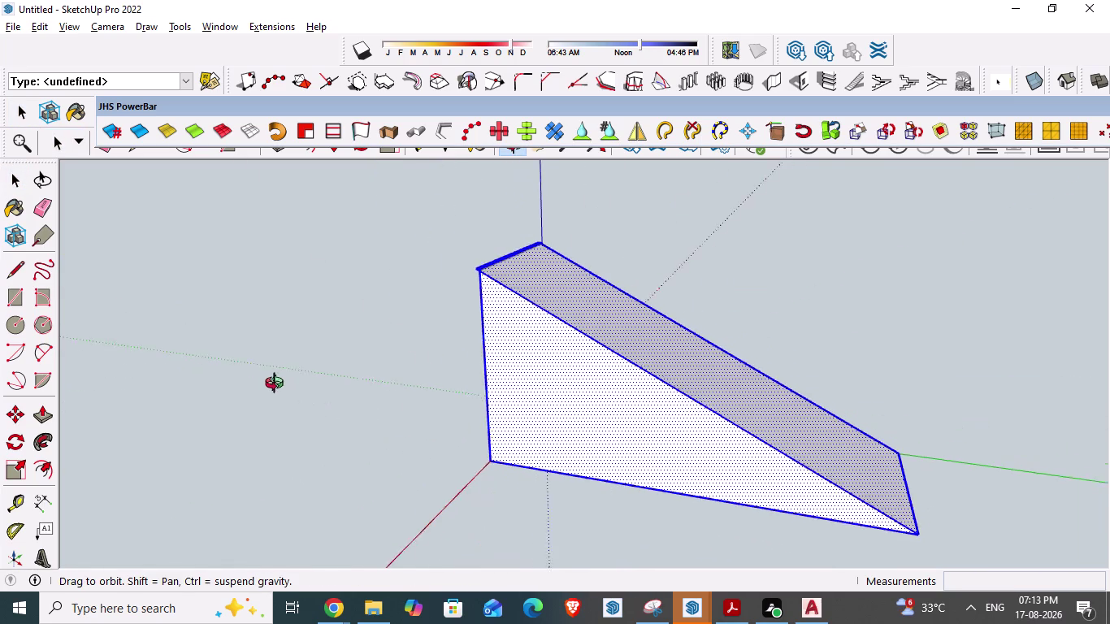
middle_drag(282, 386, 266, 379)
key(ctrl+c)
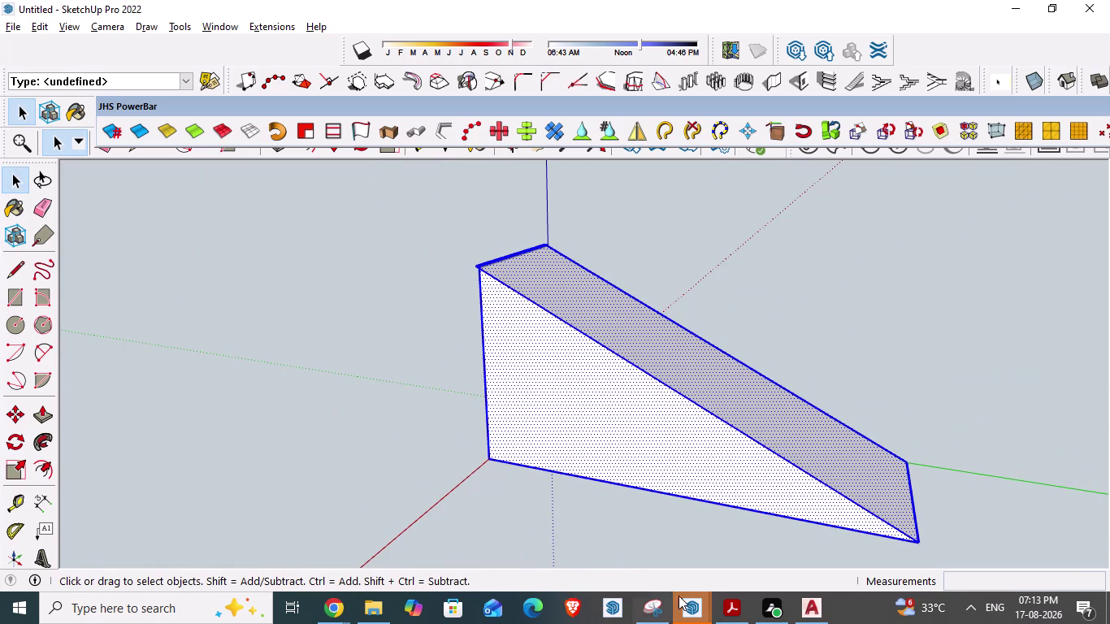
Make the wedge a component, copy it, and switch to the cellar parking model.
right_click(543, 352)
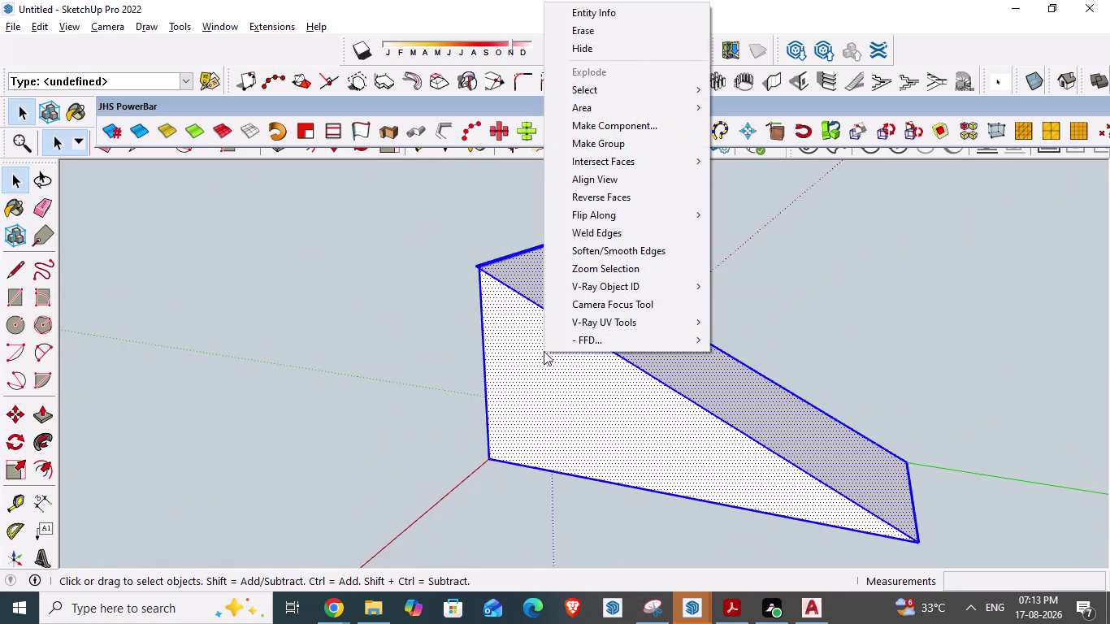
click(594, 128)
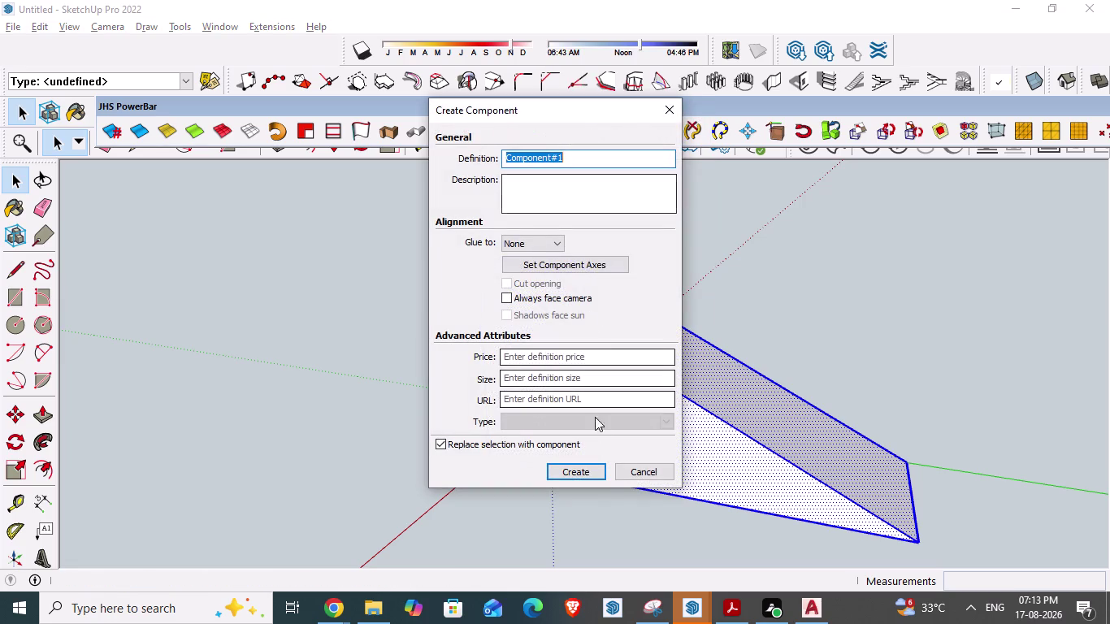
click(578, 476)
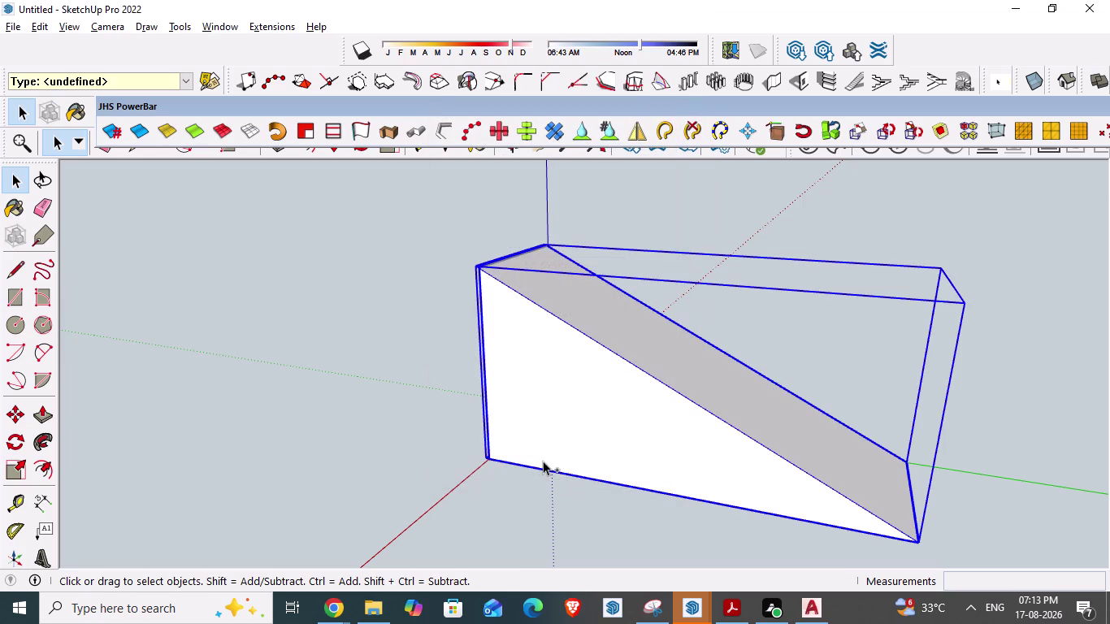
key(ctrl+c)
click(683, 603)
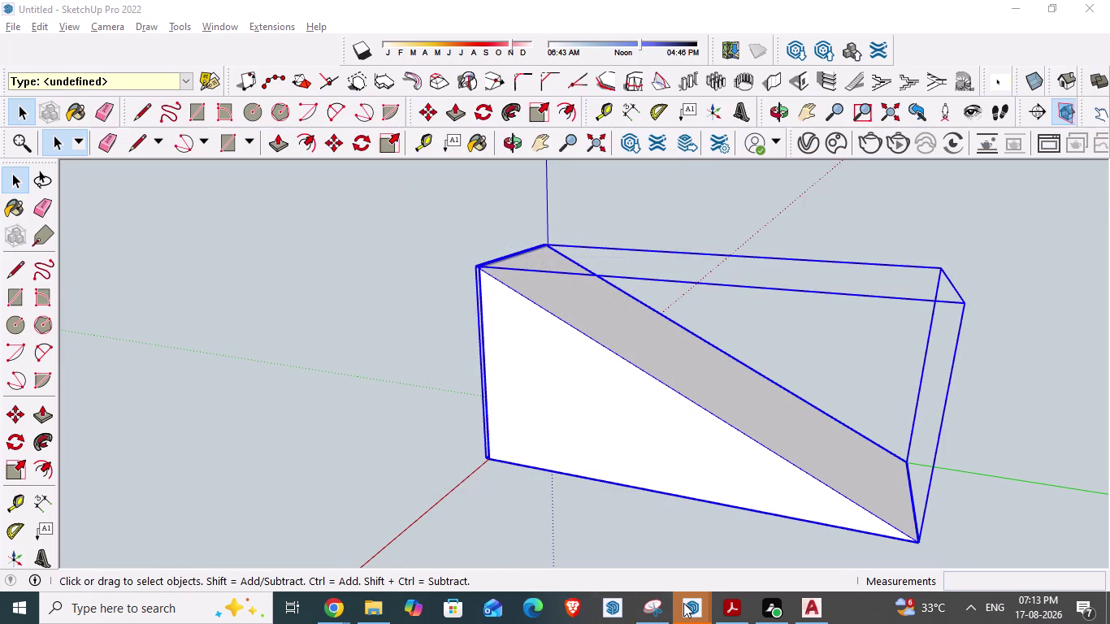
click(533, 536)
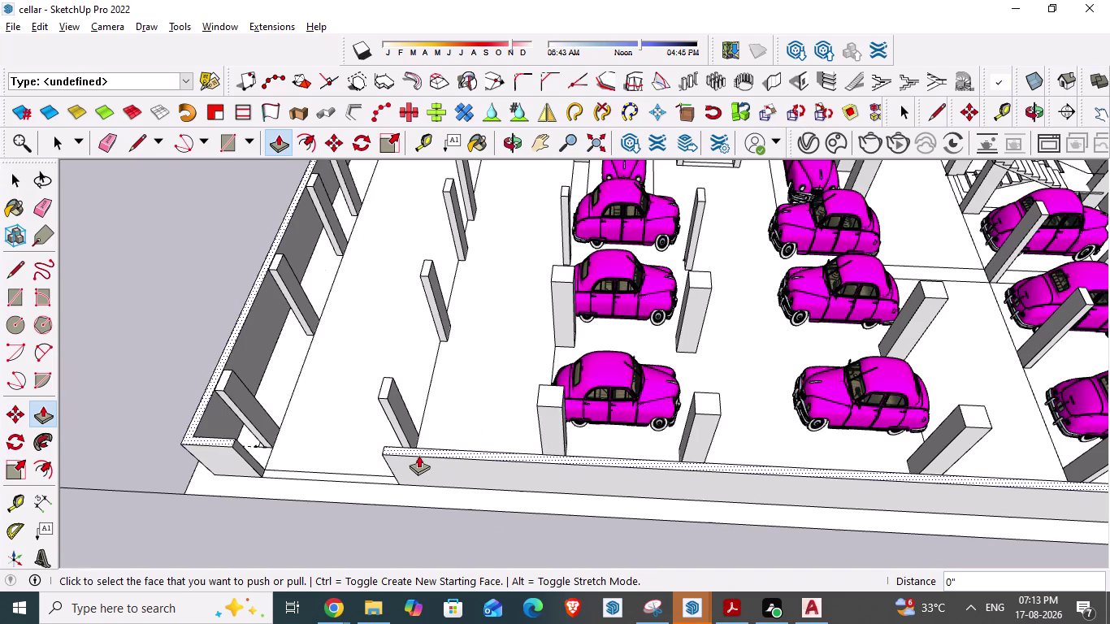
Paste the wedge component into the cellar model beside the wall.
key(ctrl+v)
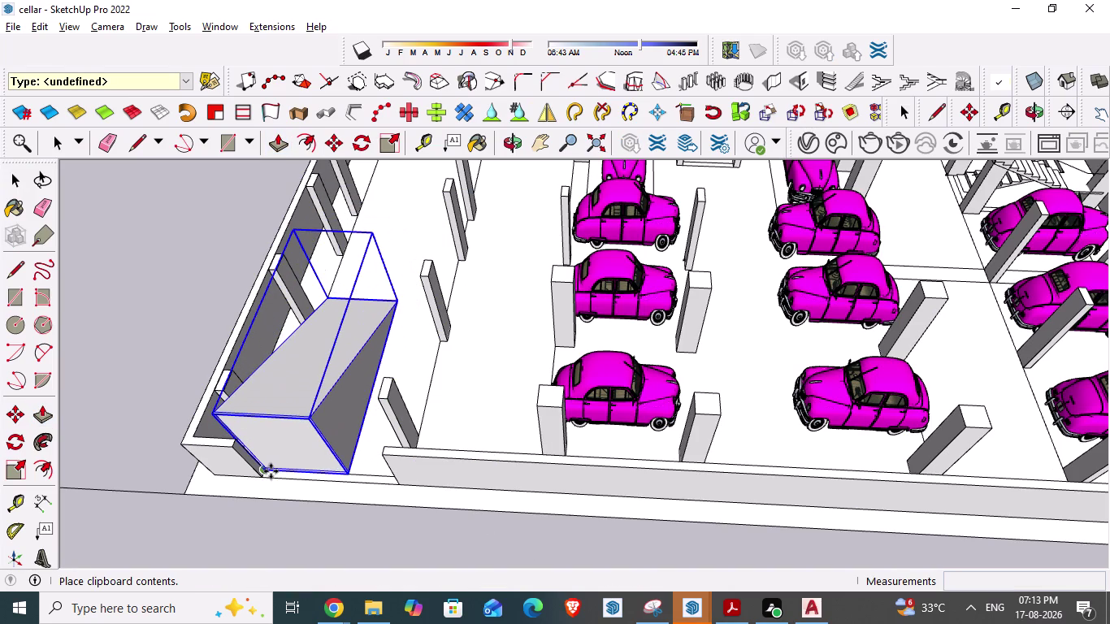
click(270, 472)
middle_drag(366, 464, 92, 445)
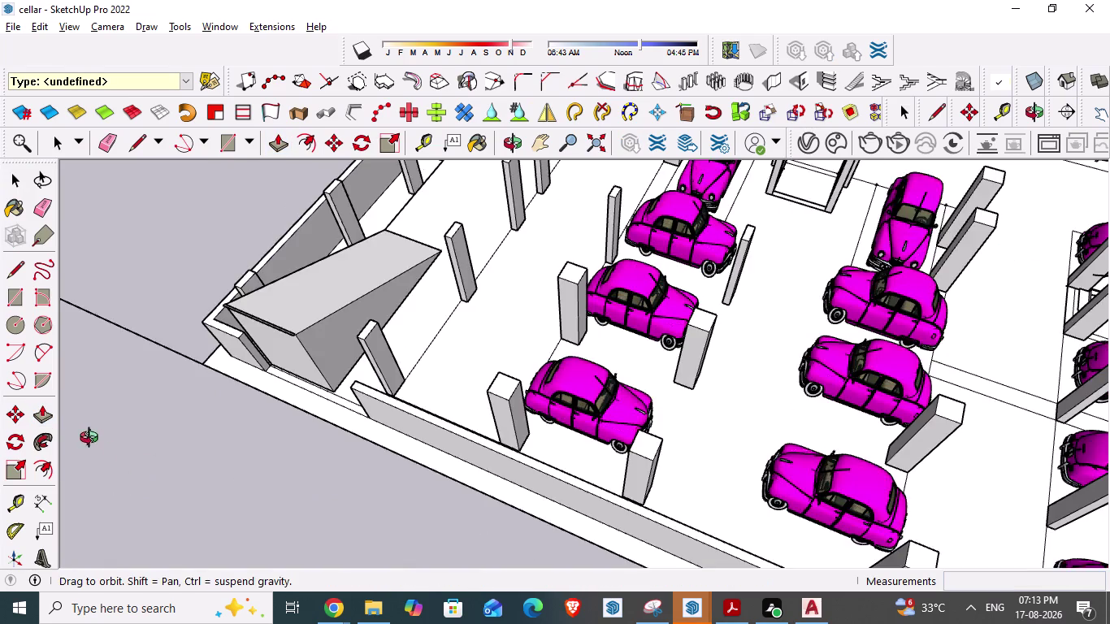
scroll(down, 3)
scroll(up, 3)
scroll(up, 3)
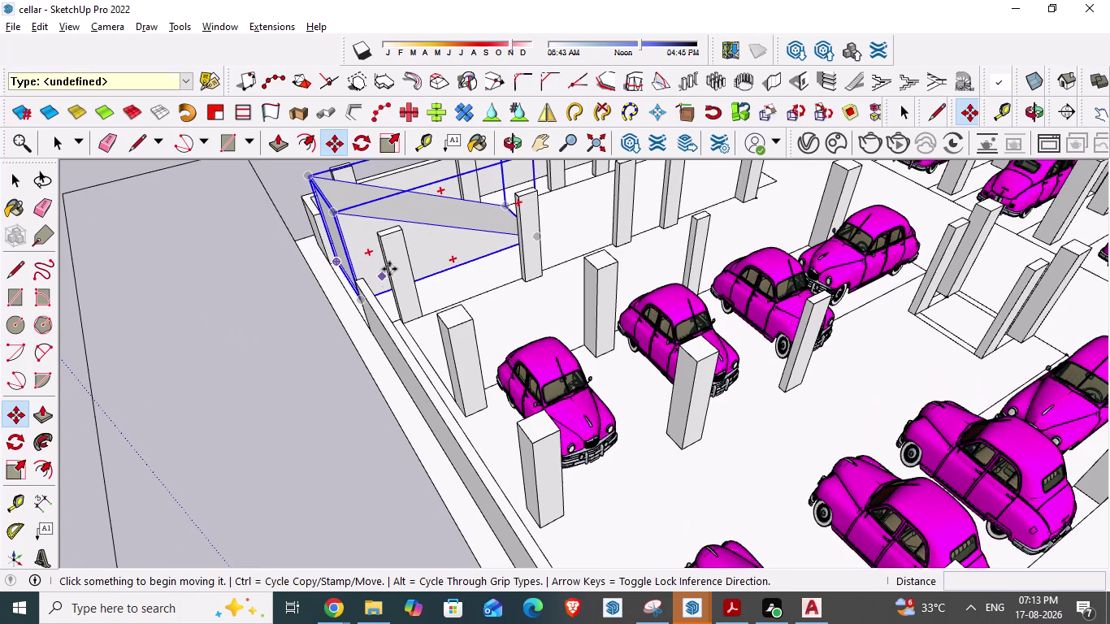
Rotate the ramp 180 degrees about its base corner.
click(359, 148)
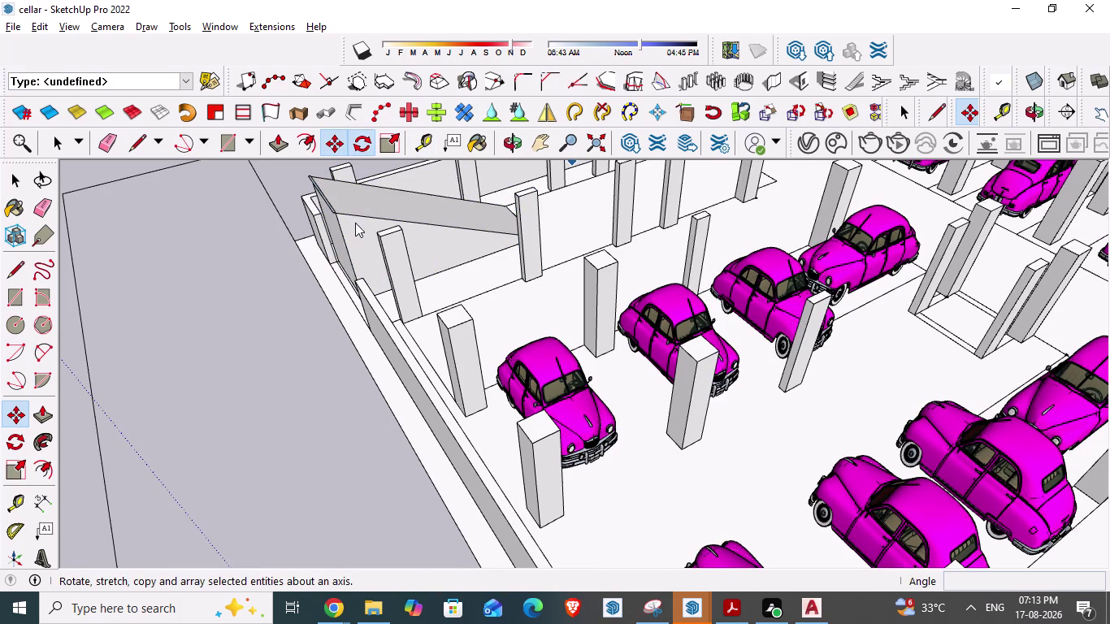
scroll(up, 3)
scroll(up, 3)
scroll(up, 3)
scroll(up, 3)
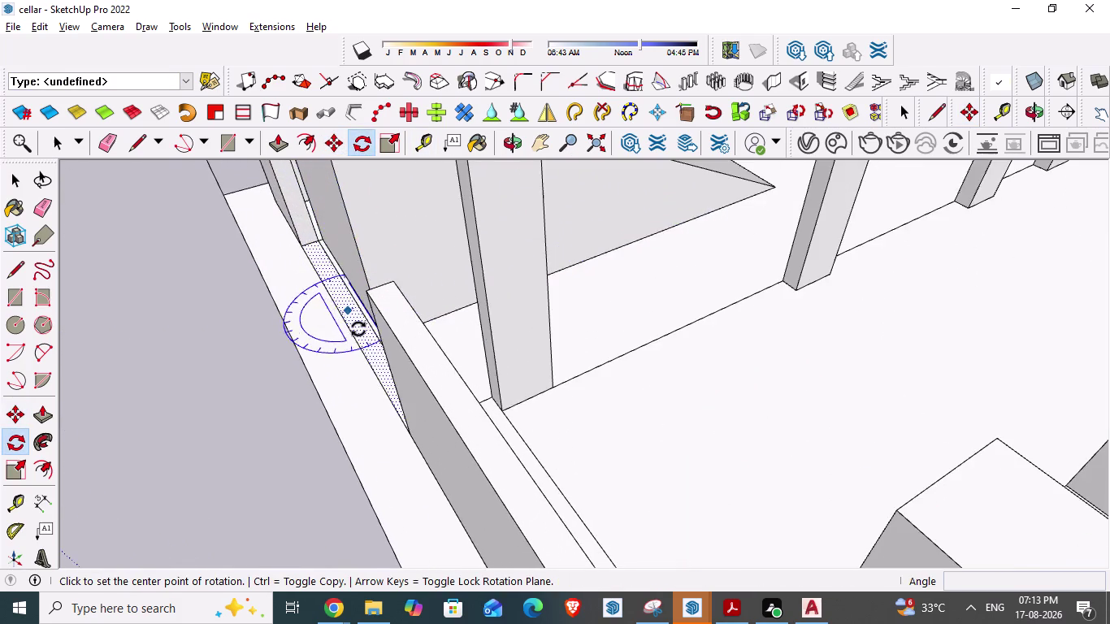
middle_drag(377, 345, 402, 440)
click(375, 363)
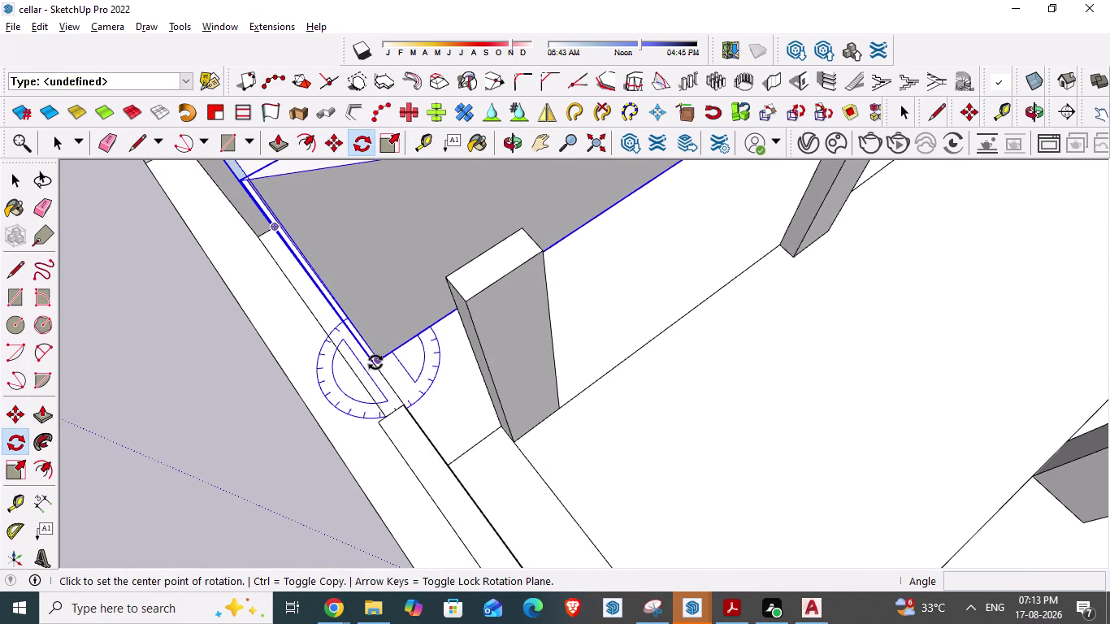
scroll(down, 3)
scroll(down, 3)
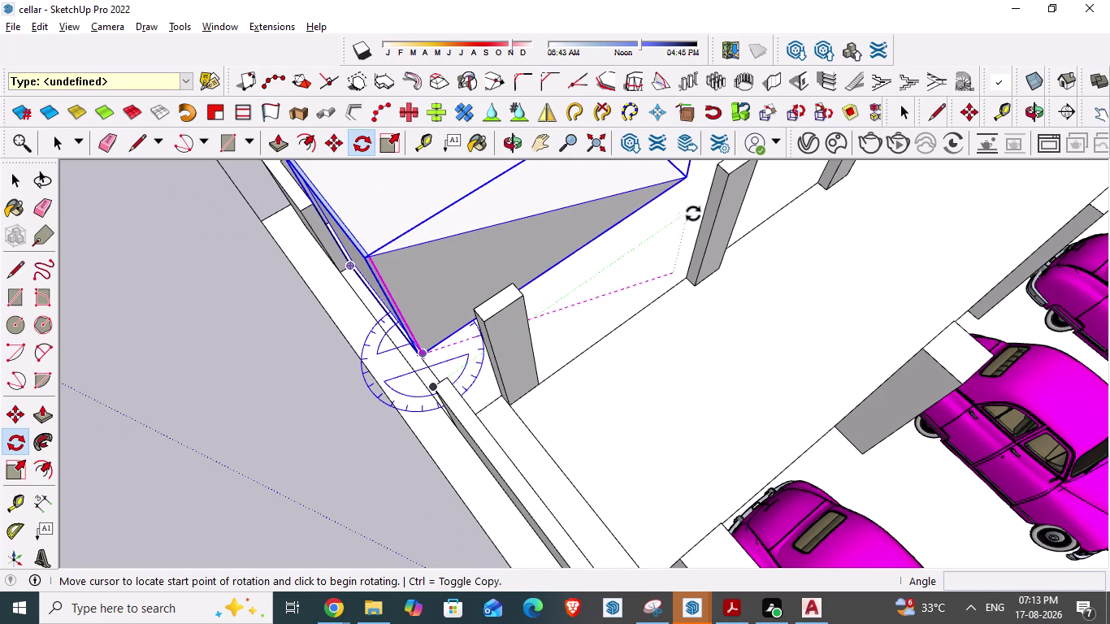
click(687, 179)
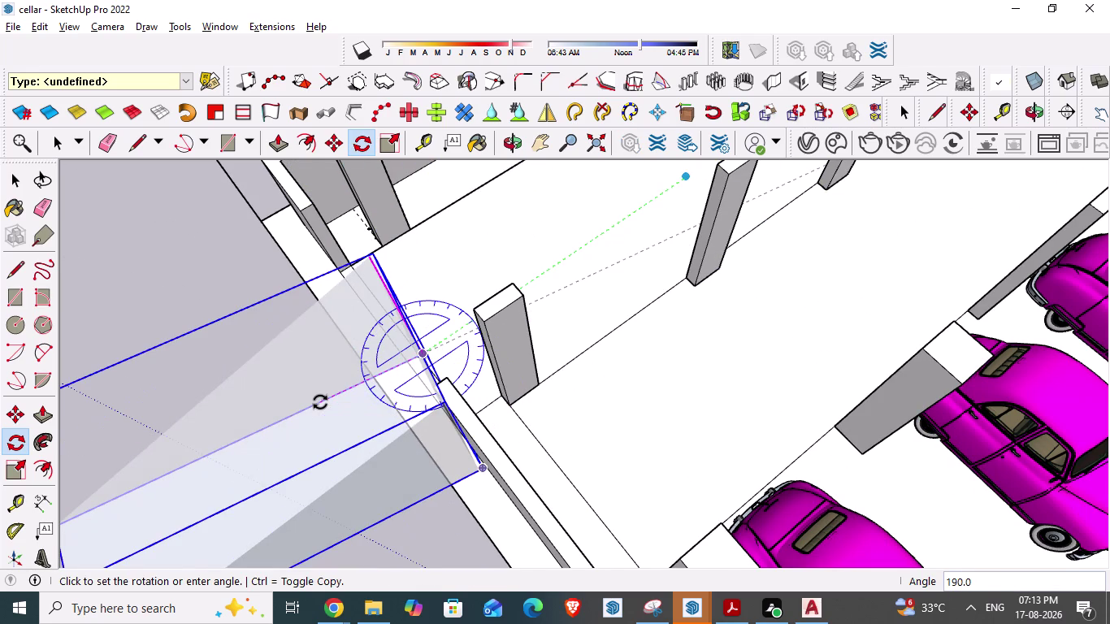
text(180)
key(Return)
View the turned ramp beside the wall and start repositioning it with Move.
scroll(down, 3)
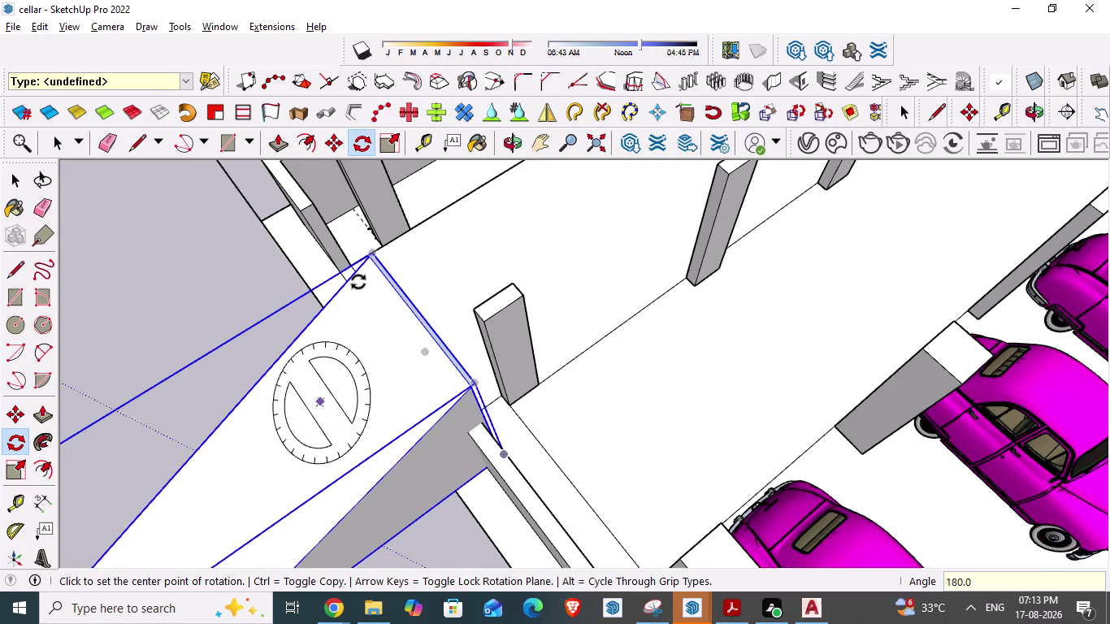
scroll(down, 3)
scroll(down, 3)
scroll(down, 3)
middle_drag(337, 517, 207, 417)
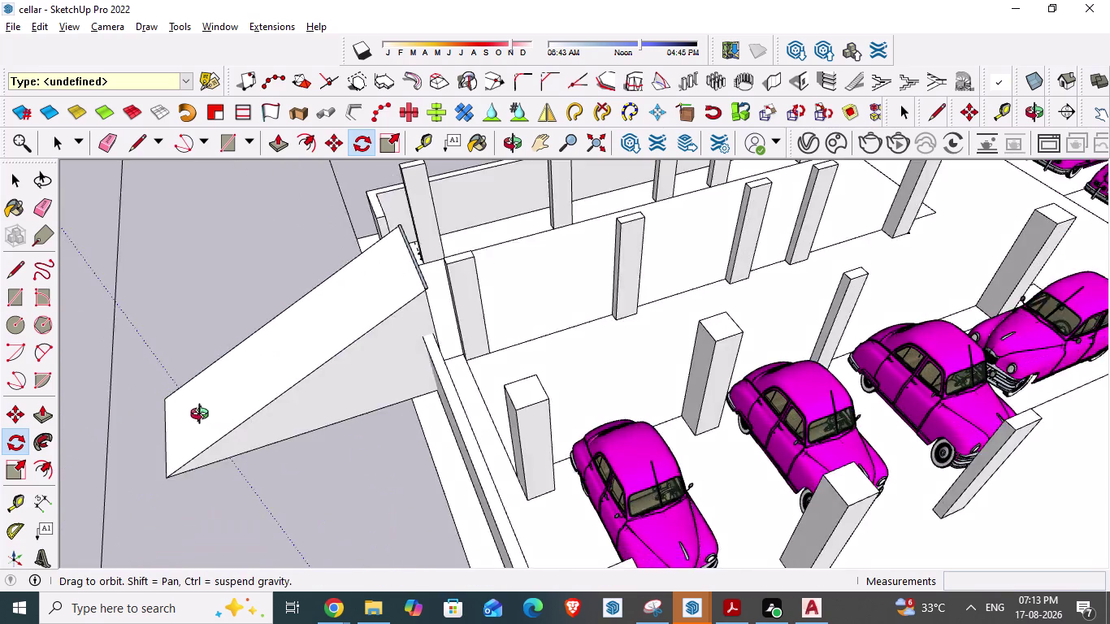
middle_drag(206, 417, 183, 401)
key(m)
scroll(up, 3)
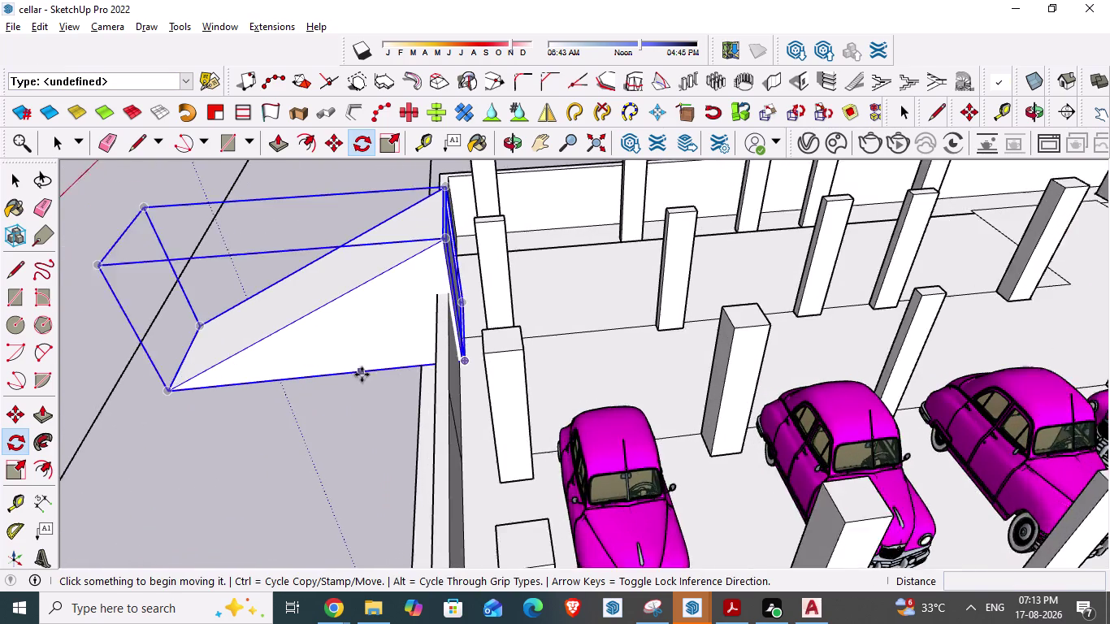
scroll(down, 3)
scroll(down, 3)
middle_drag(203, 322, 84, 373)
Move the ramp onto the cellar floor near the front wall.
scroll(up, 3)
middle_drag(502, 321, 450, 421)
drag(464, 267, 520, 270)
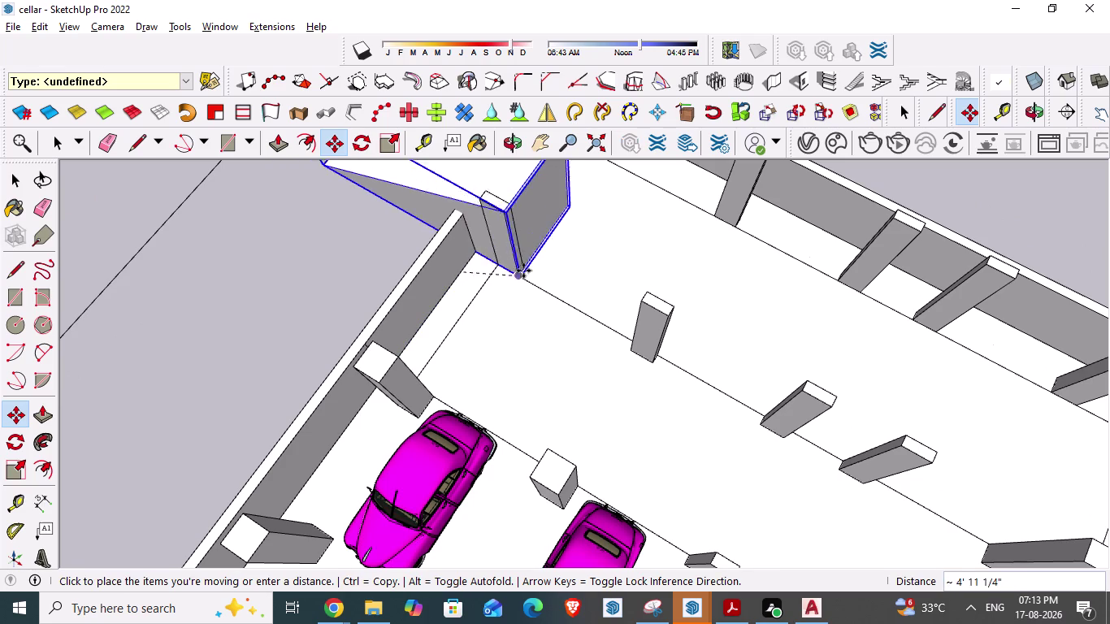
drag(520, 271, 725, 319)
scroll(down, 3)
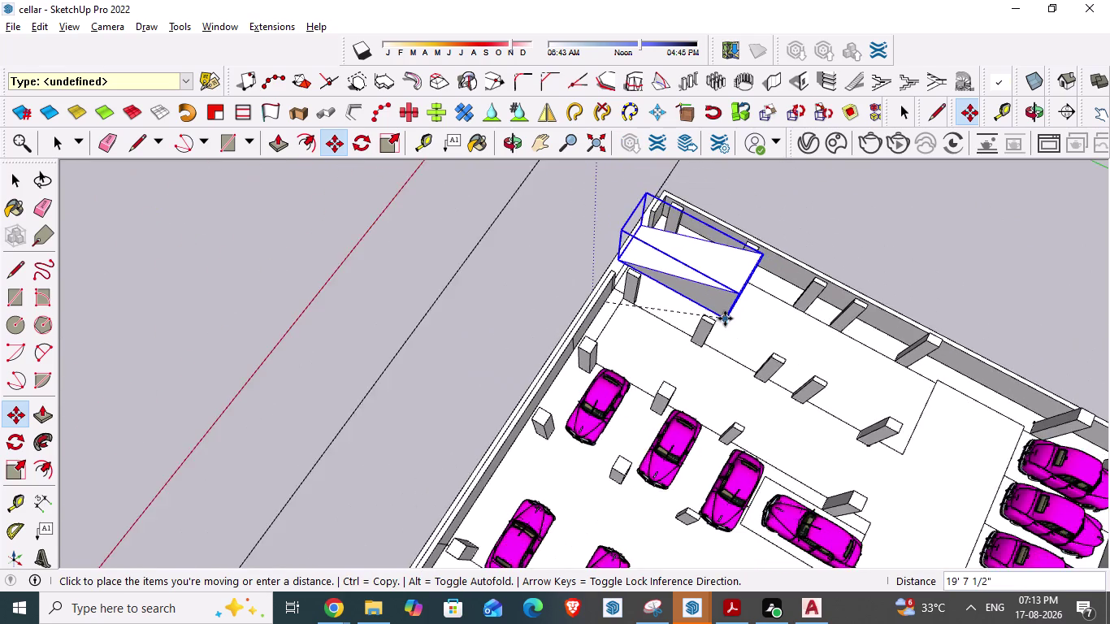
drag(725, 318, 888, 433)
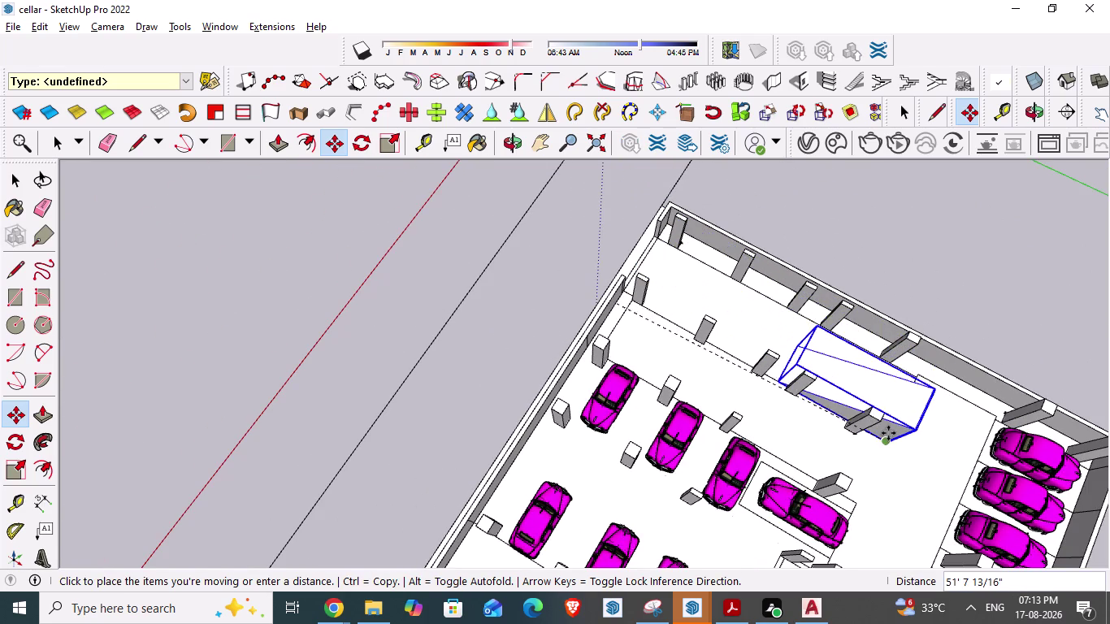
drag(889, 433, 888, 438)
click(889, 438)
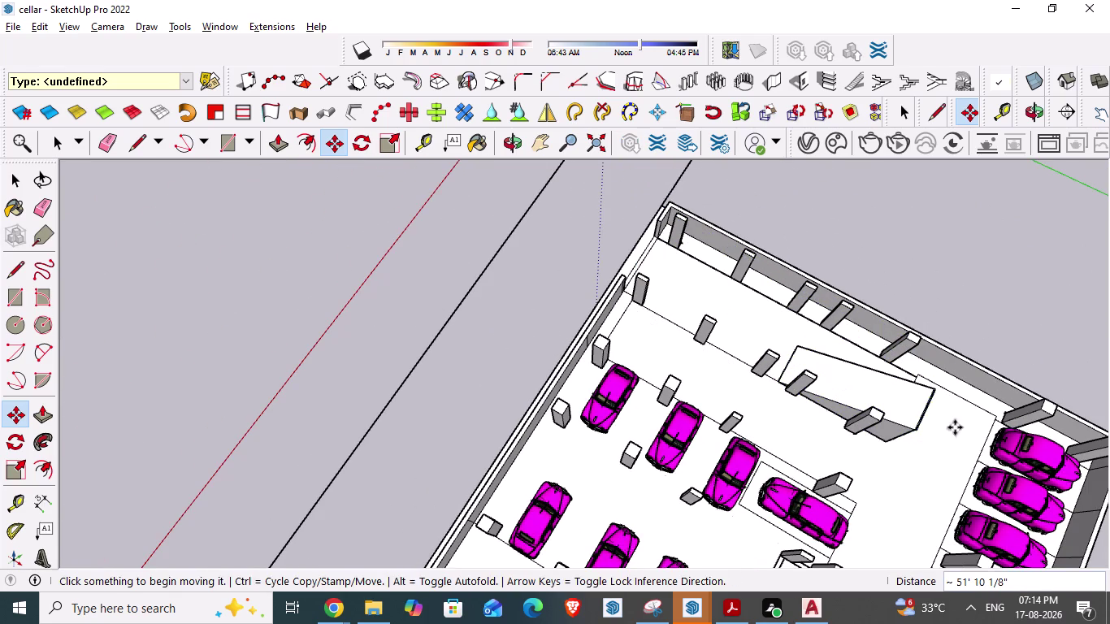
Orbit around the cellar to check the ramp's new position, then select the ramp.
scroll(up, 3)
middle_drag(886, 443, 404, 188)
scroll(down, 3)
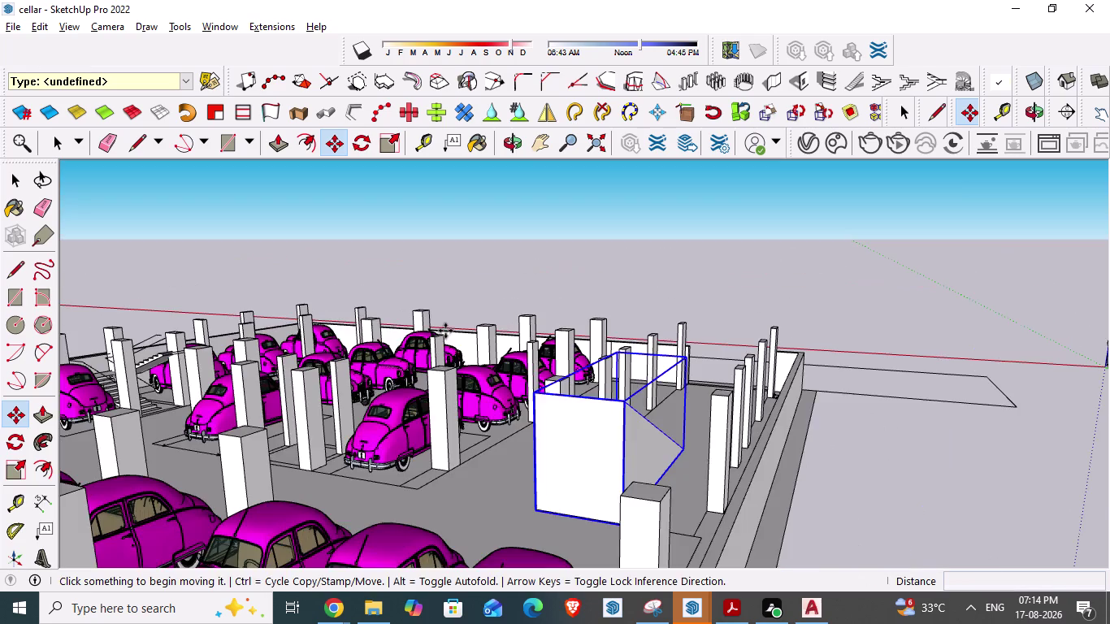
scroll(down, 3)
middle_drag(803, 475, 436, 601)
scroll(up, 3)
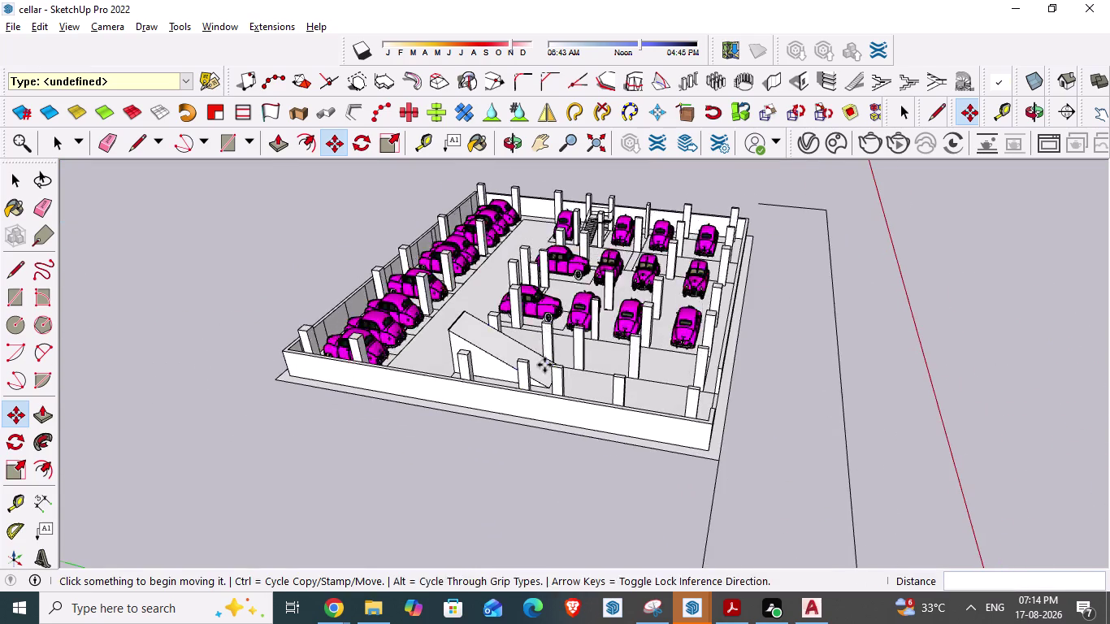
middle_drag(542, 371, 503, 500)
click(491, 412)
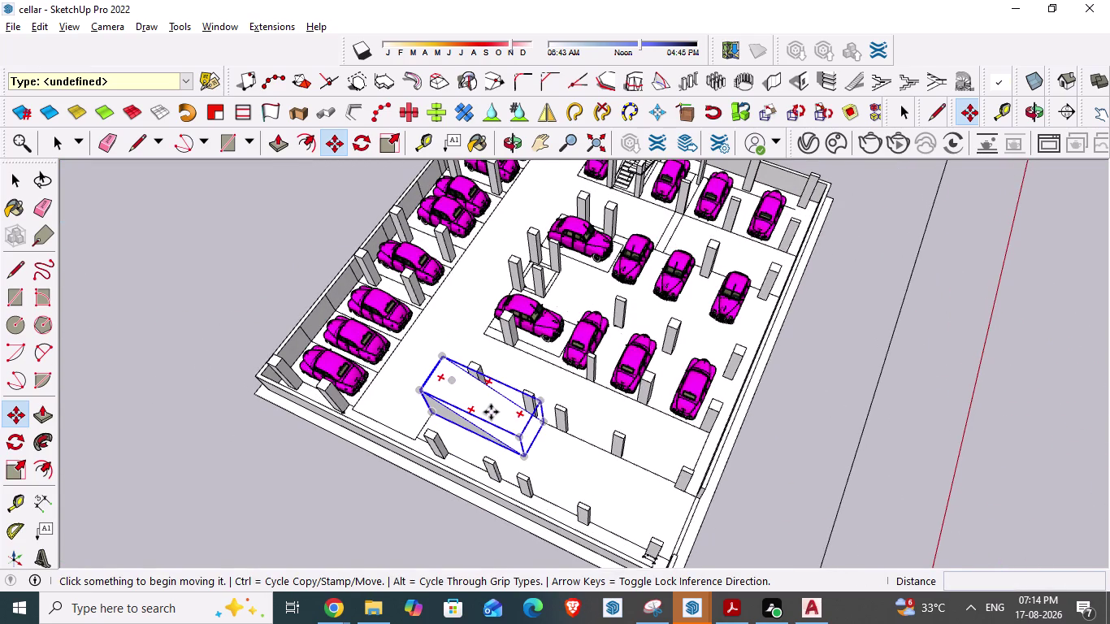
Back out of an early Scale attempt and select the ramp block.
key(s)
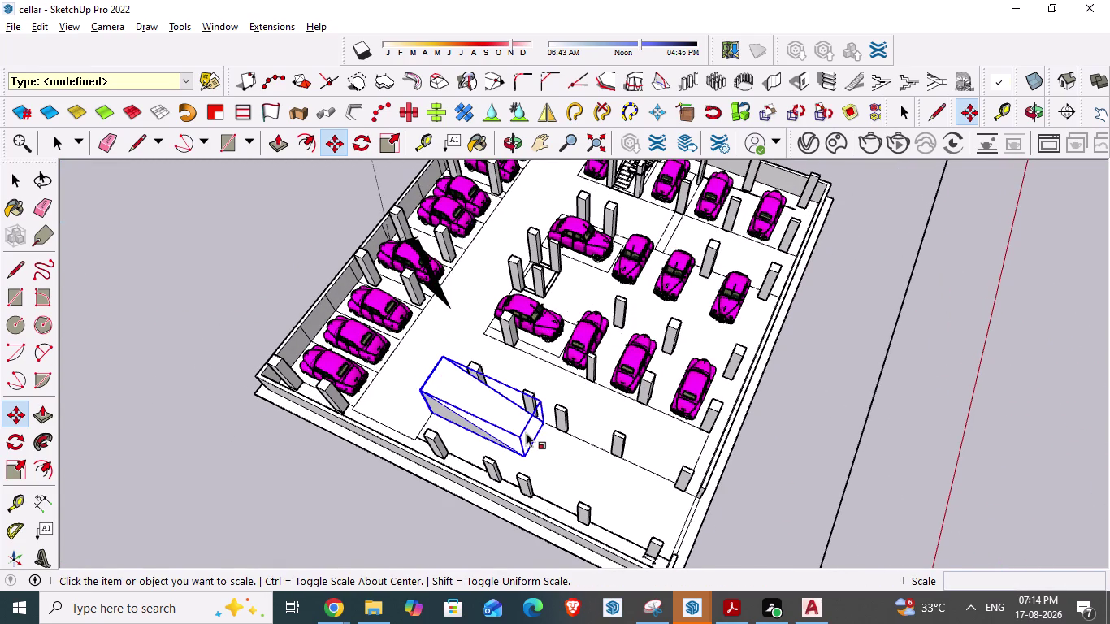
middle_drag(488, 437, 387, 327)
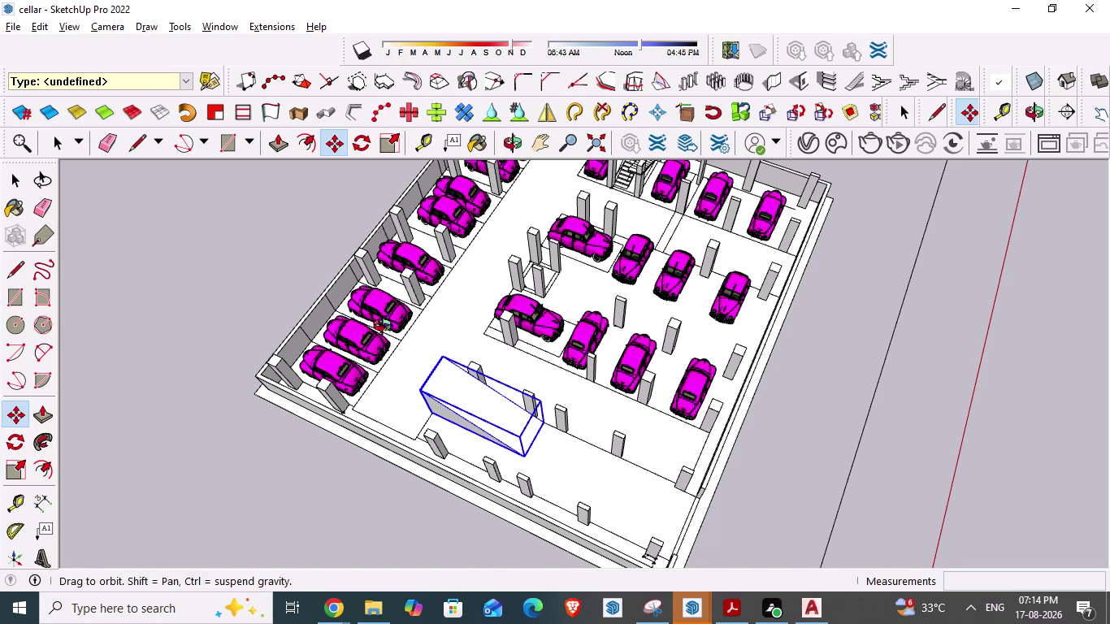
middle_drag(388, 328, 344, 299)
scroll(up, 3)
key(s)
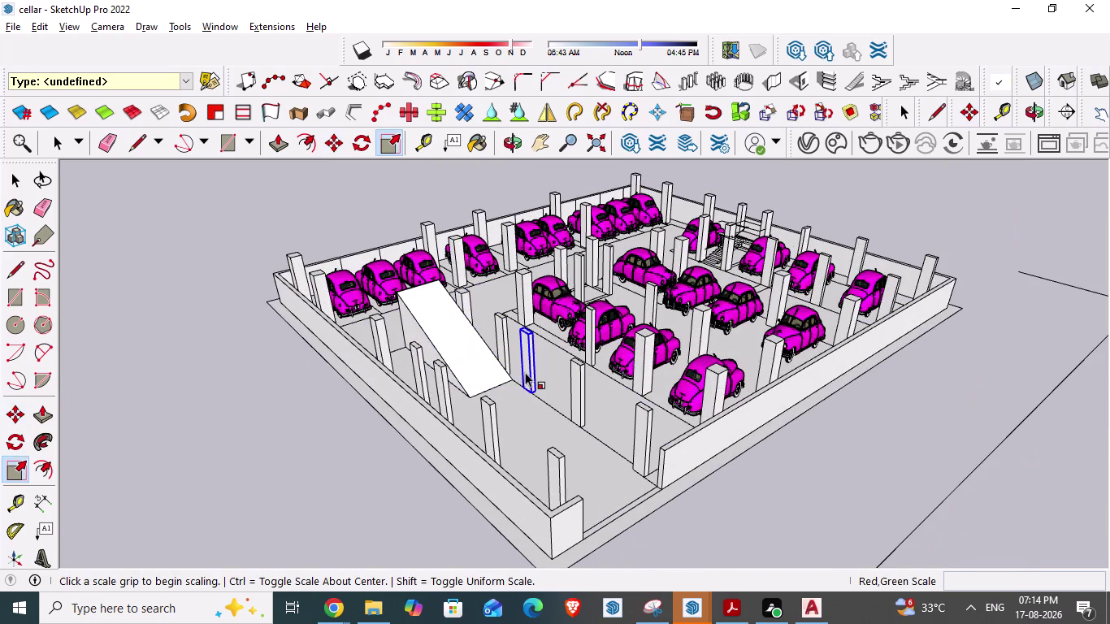
key(Escape)
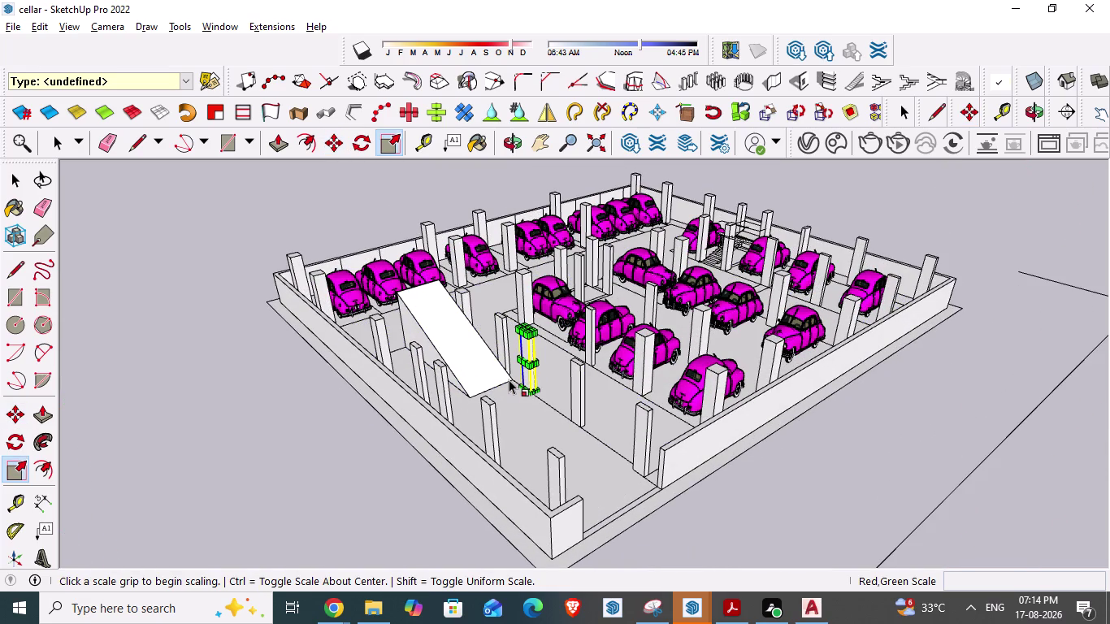
key(space)
scroll(up, 3)
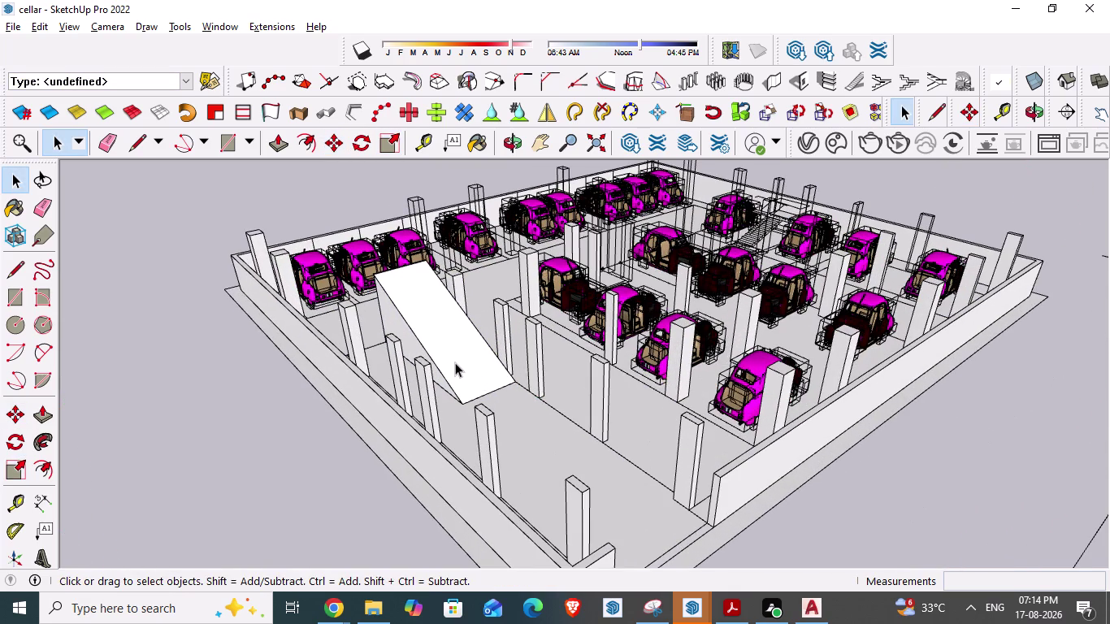
click(455, 363)
Scale the ramp lengthwise until it reaches the front wall.
key(s)
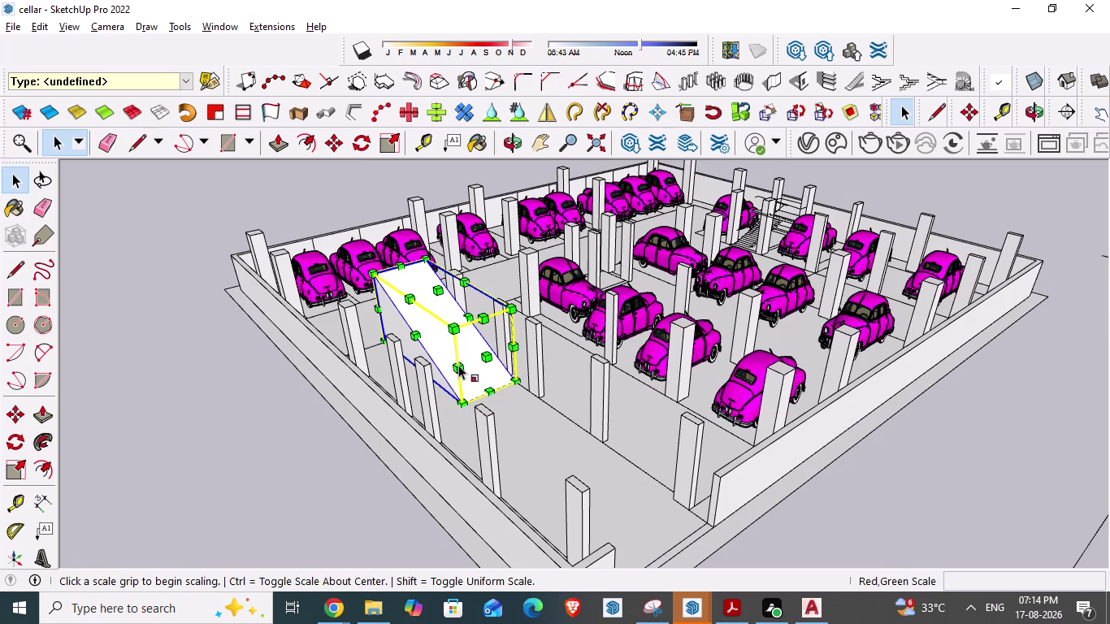
drag(484, 355, 606, 483)
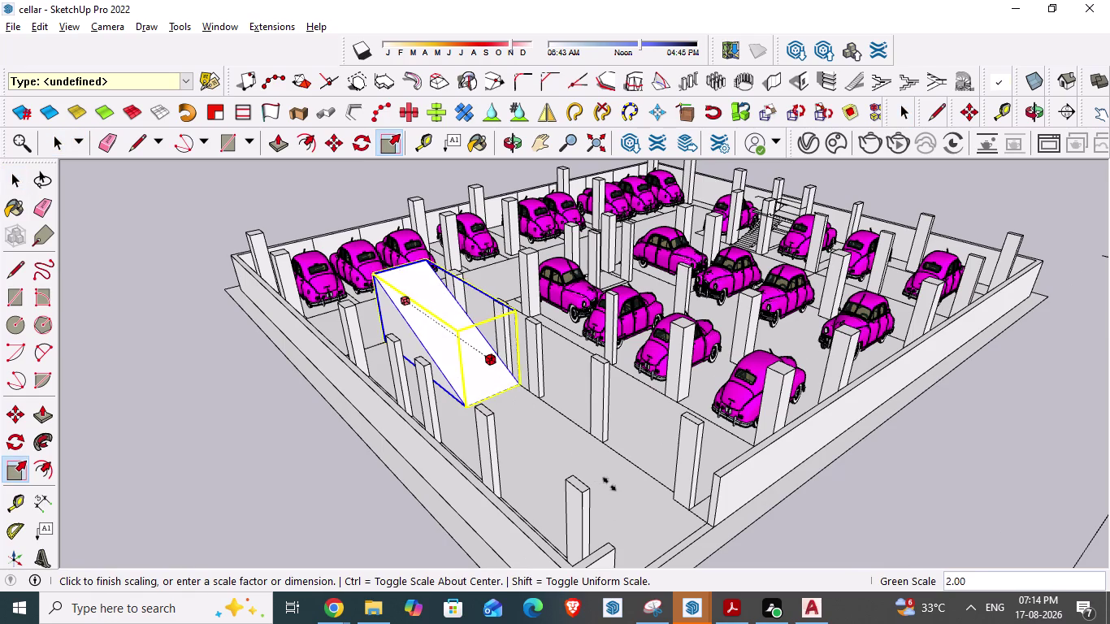
drag(606, 483, 724, 560)
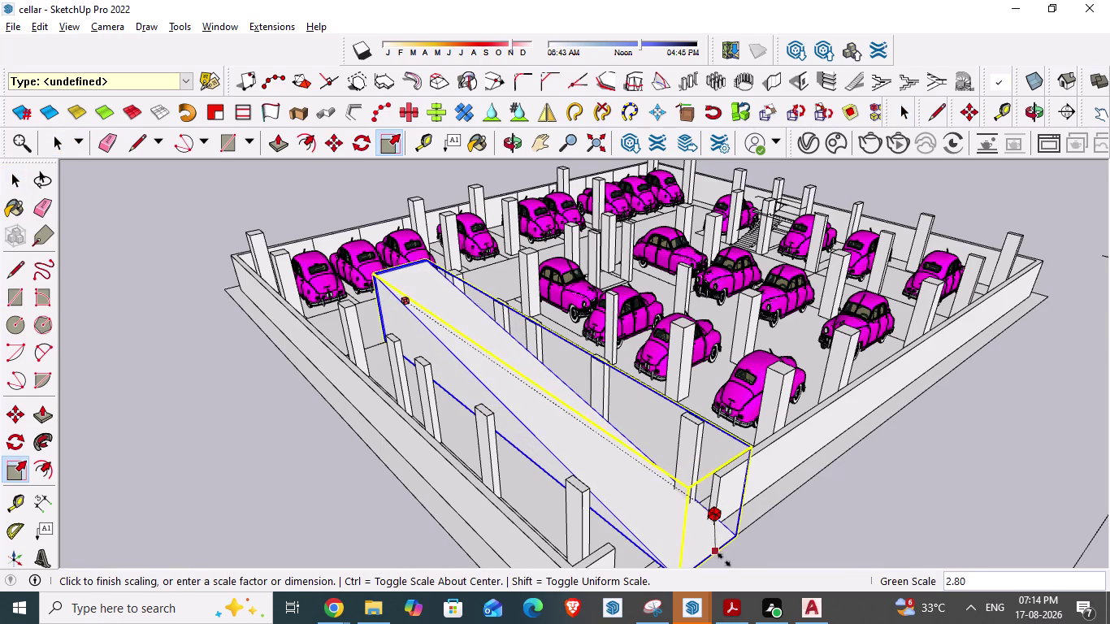
drag(725, 559, 687, 550)
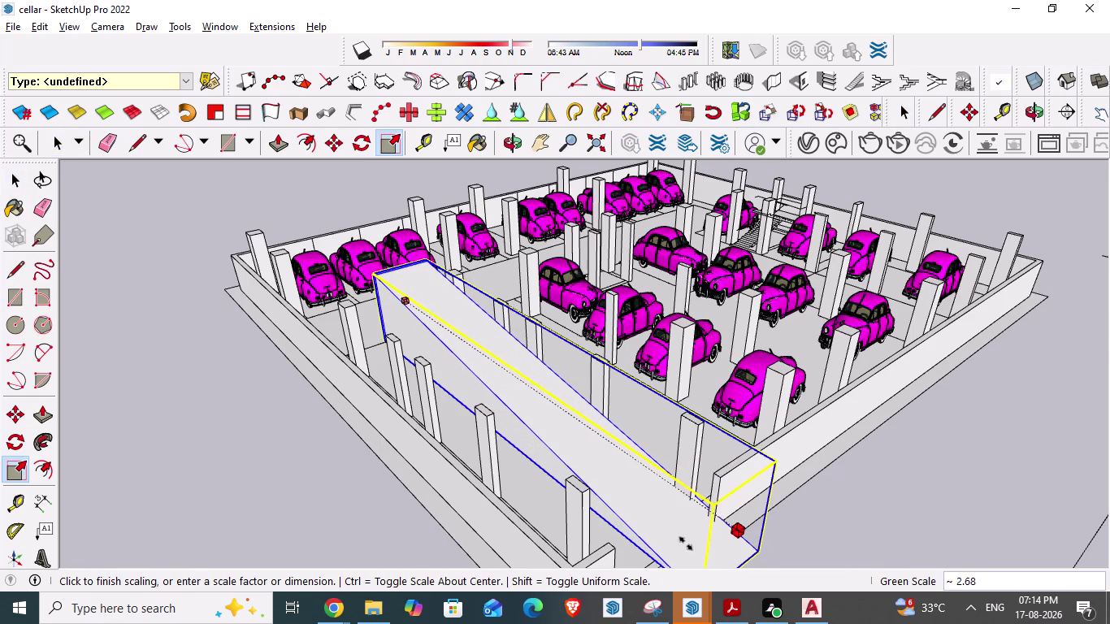
drag(686, 551, 659, 545)
scroll(down, 3)
scroll(down, 3)
click(659, 544)
middle_drag(599, 502, 395, 409)
middle_drag(445, 378, 609, 443)
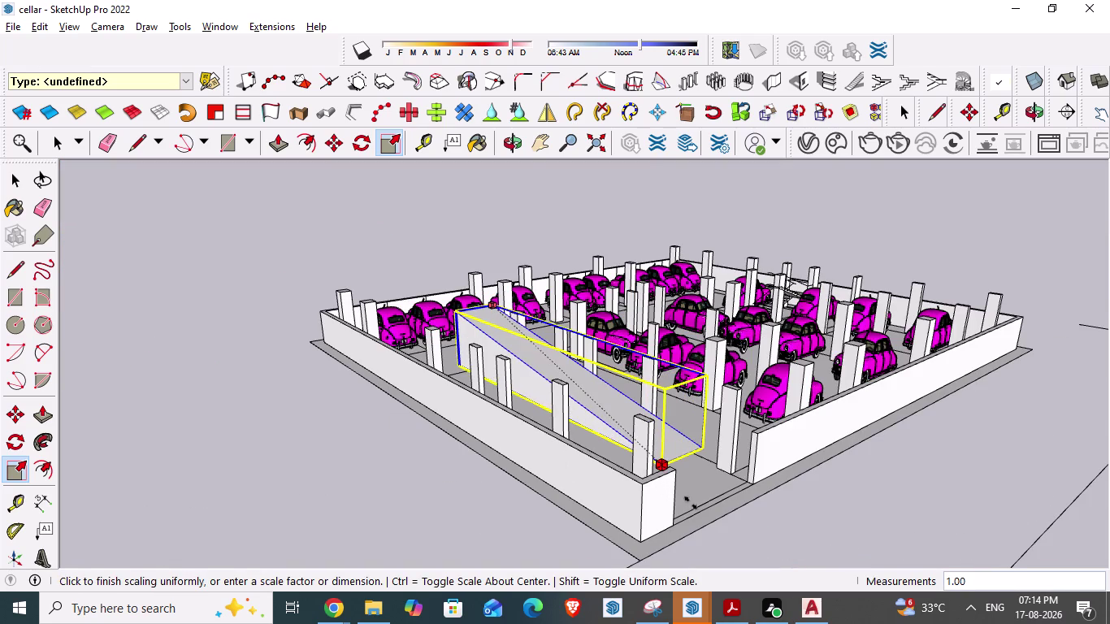
scroll(up, 3)
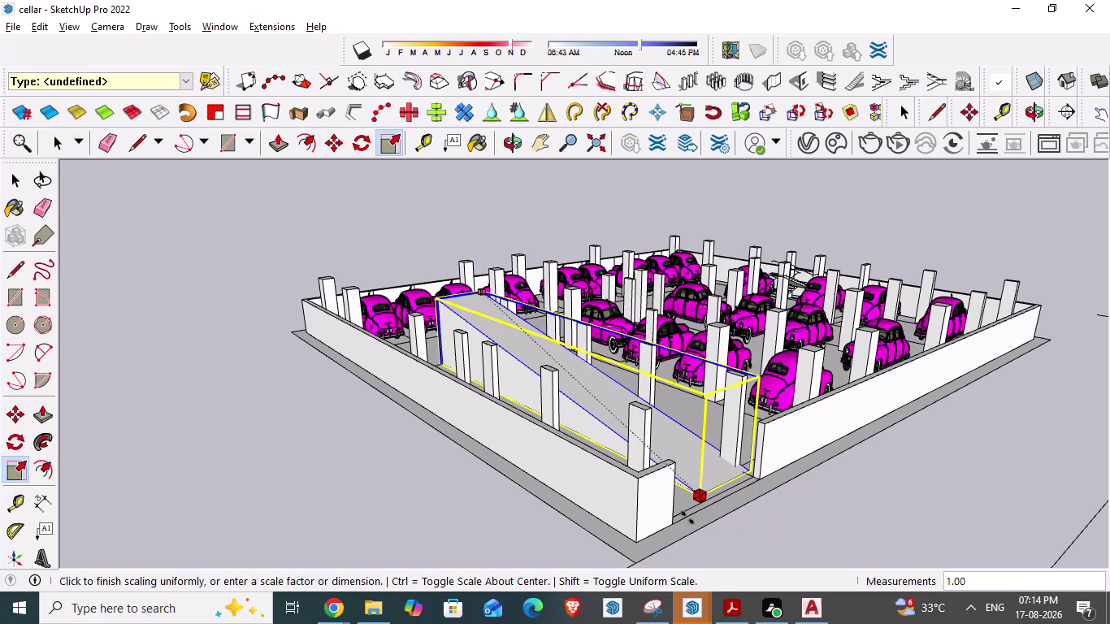
click(687, 518)
key(space)
Zoom in on the ramp's lower end and select the ramp block.
middle_drag(540, 486, 597, 511)
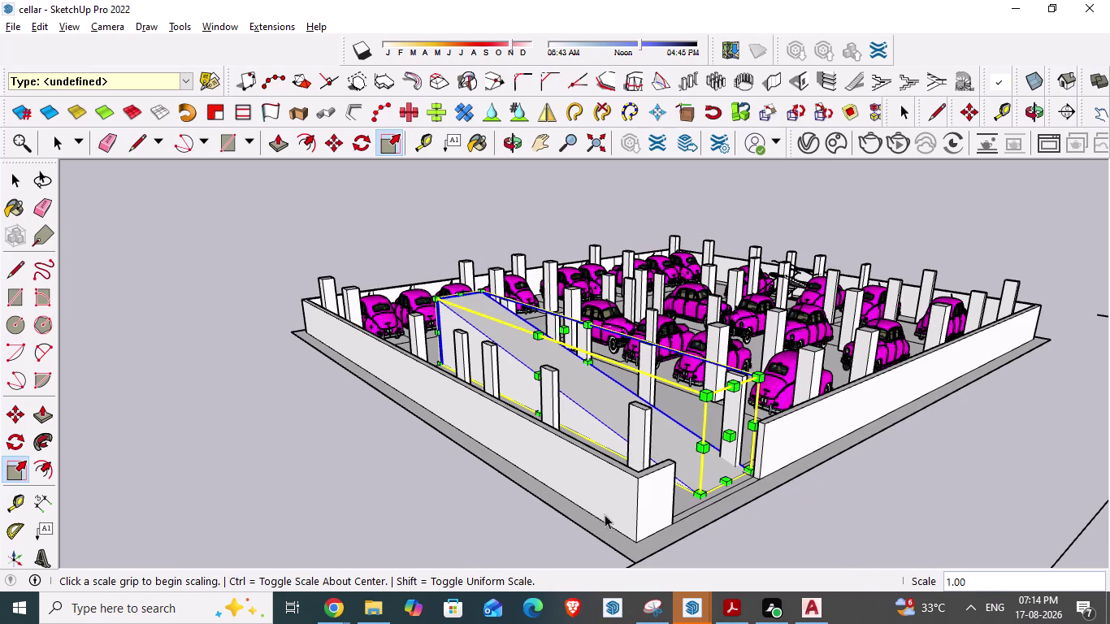
middle_drag(596, 511, 843, 567)
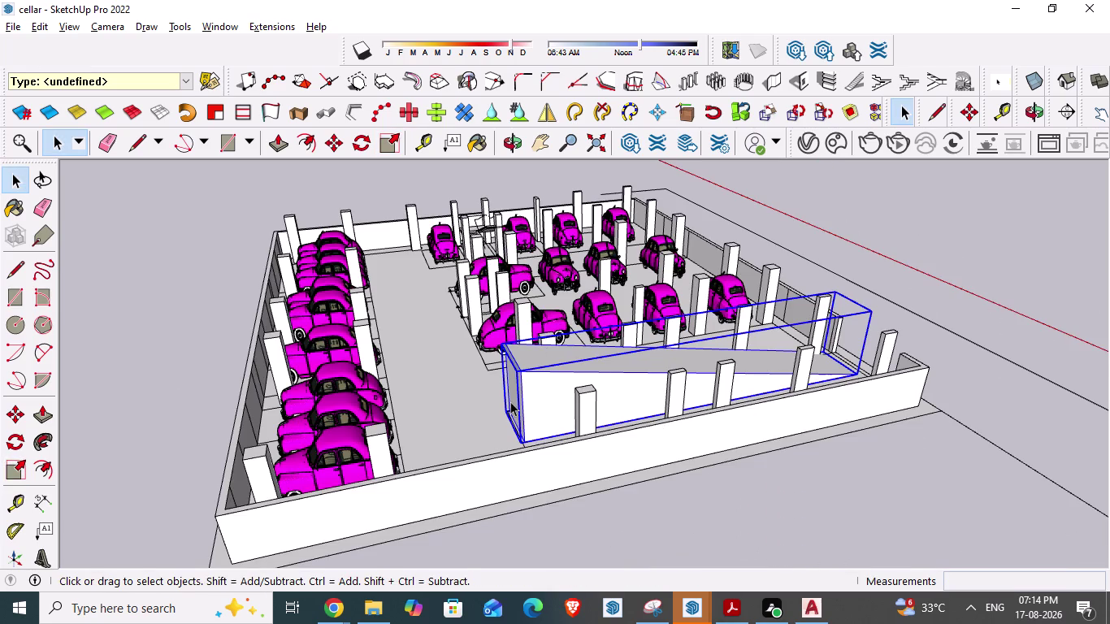
middle_drag(513, 415, 674, 511)
scroll(up, 3)
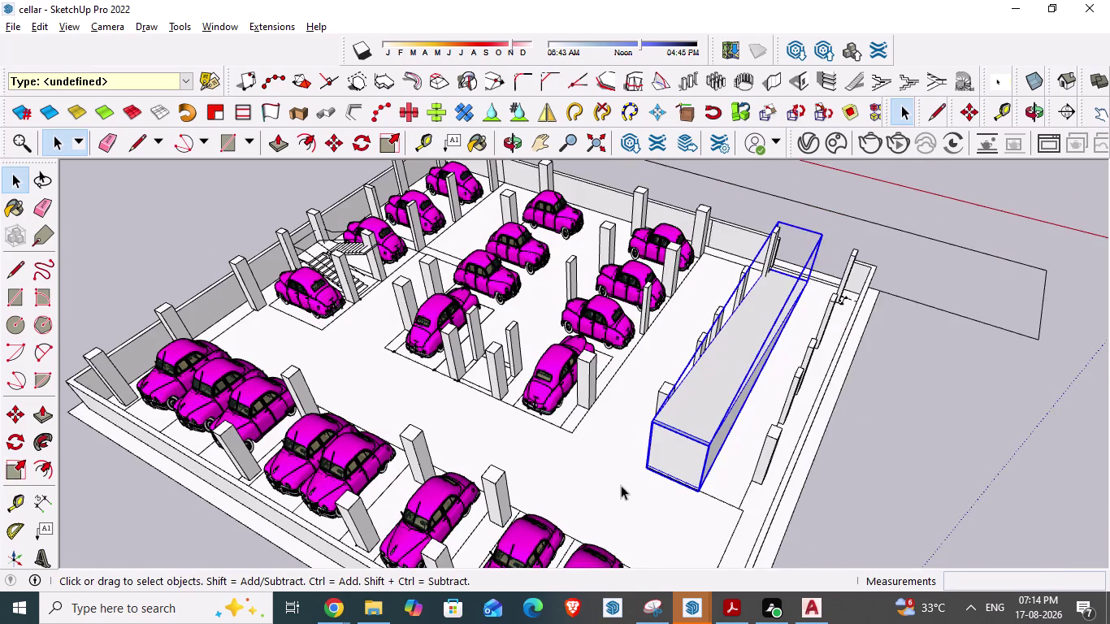
scroll(up, 3)
scroll(up, 3)
scroll(up, 3)
scroll(up, 3)
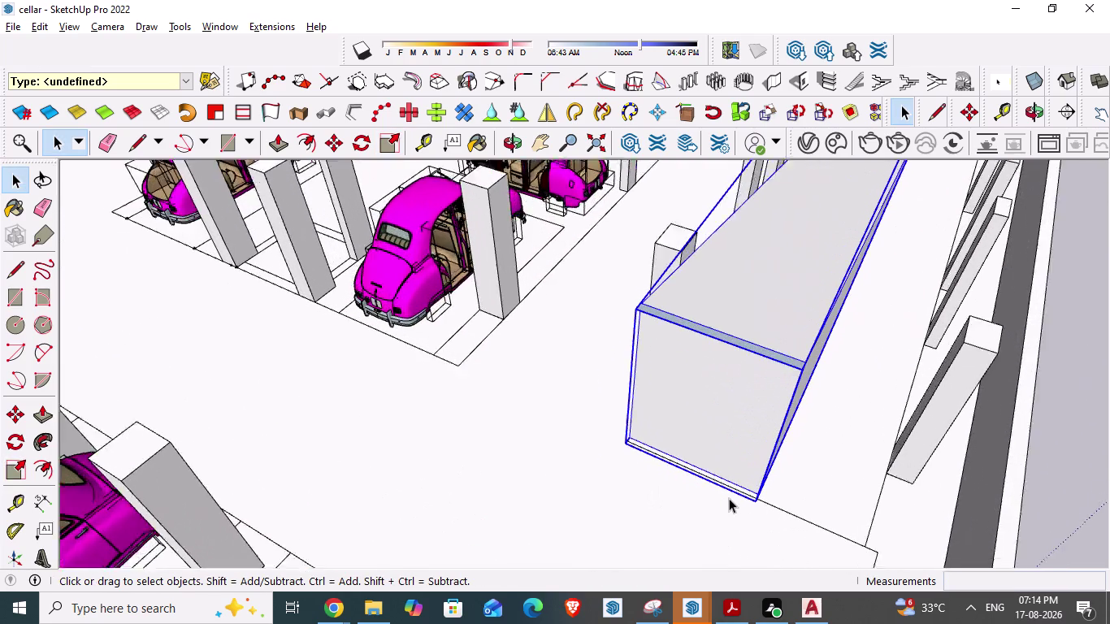
scroll(up, 3)
click(698, 394)
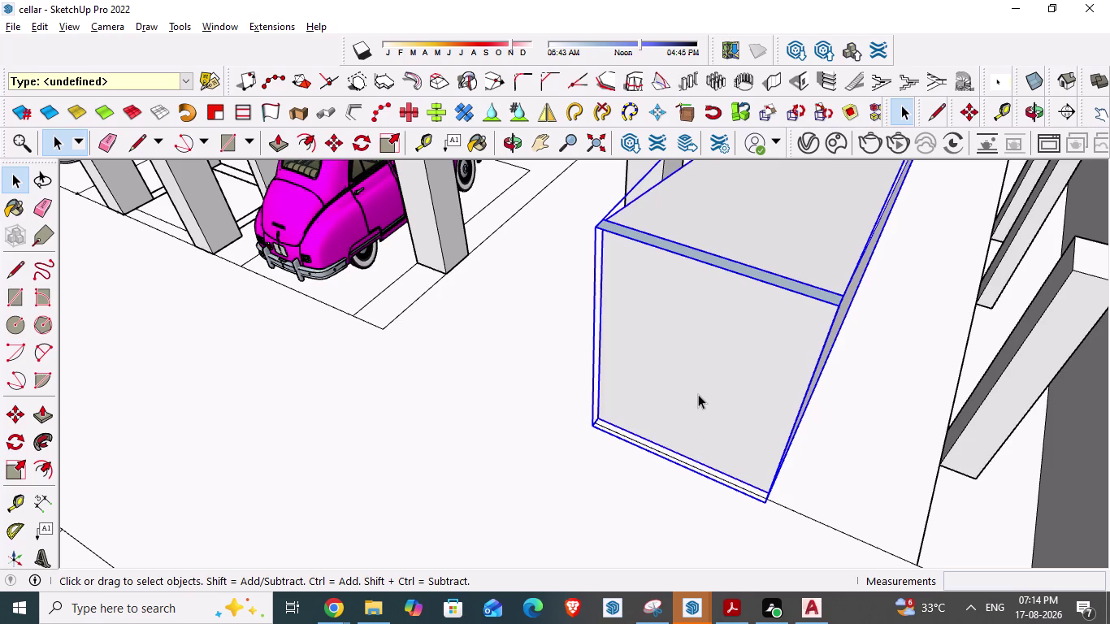
Move the ramp so its lower corner snaps to the floor line endpoint.
key(s)
scroll(up, 3)
scroll(up, 3)
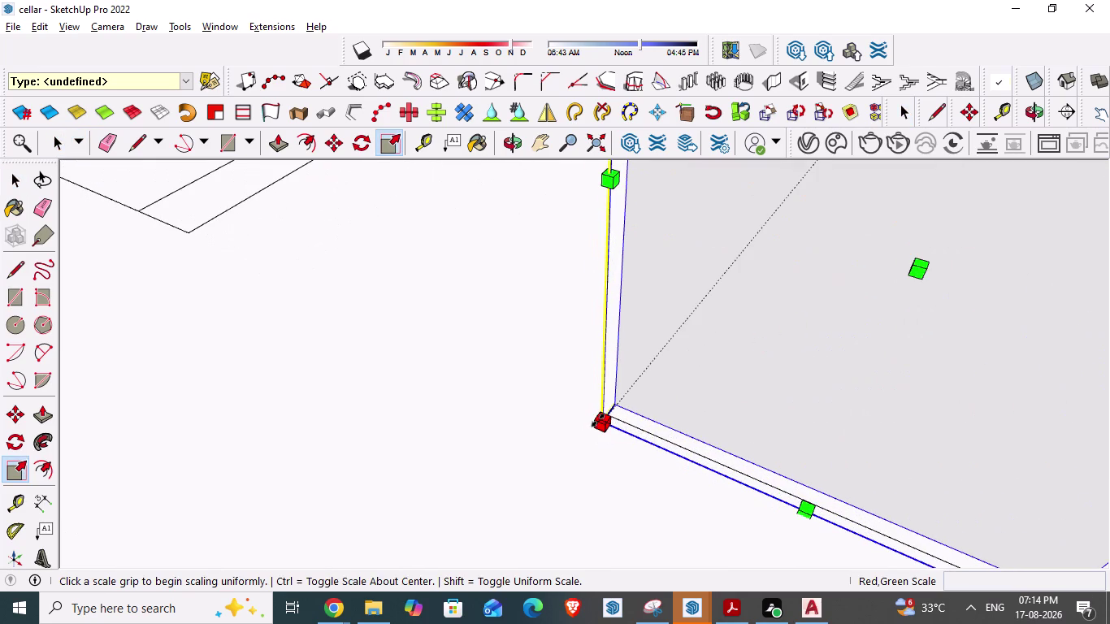
drag(598, 420, 614, 413)
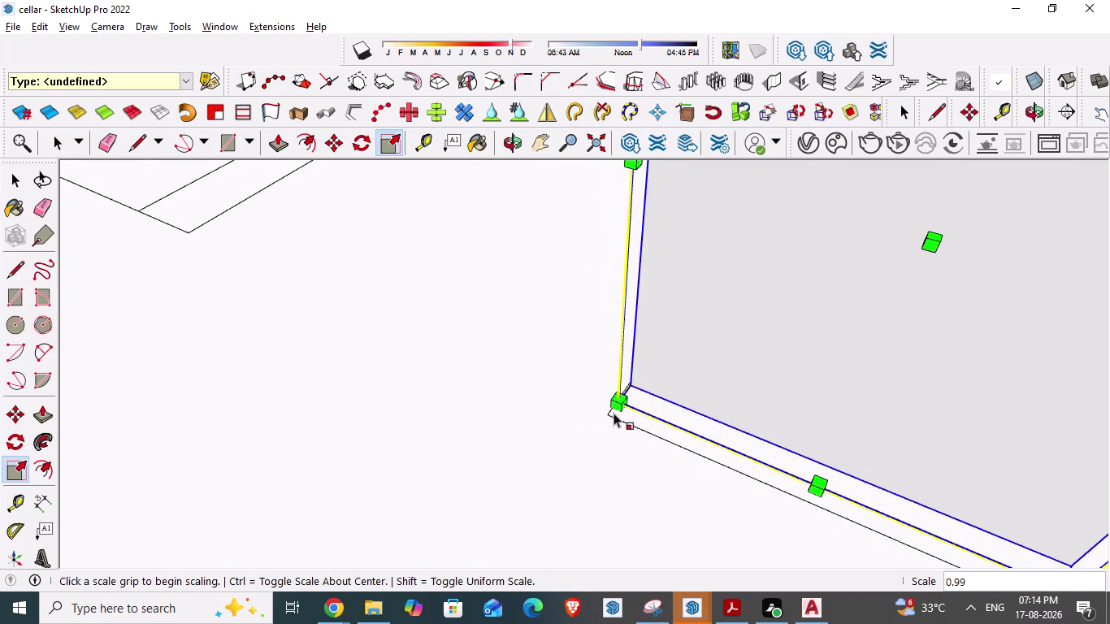
key(space)
click(760, 295)
key(m)
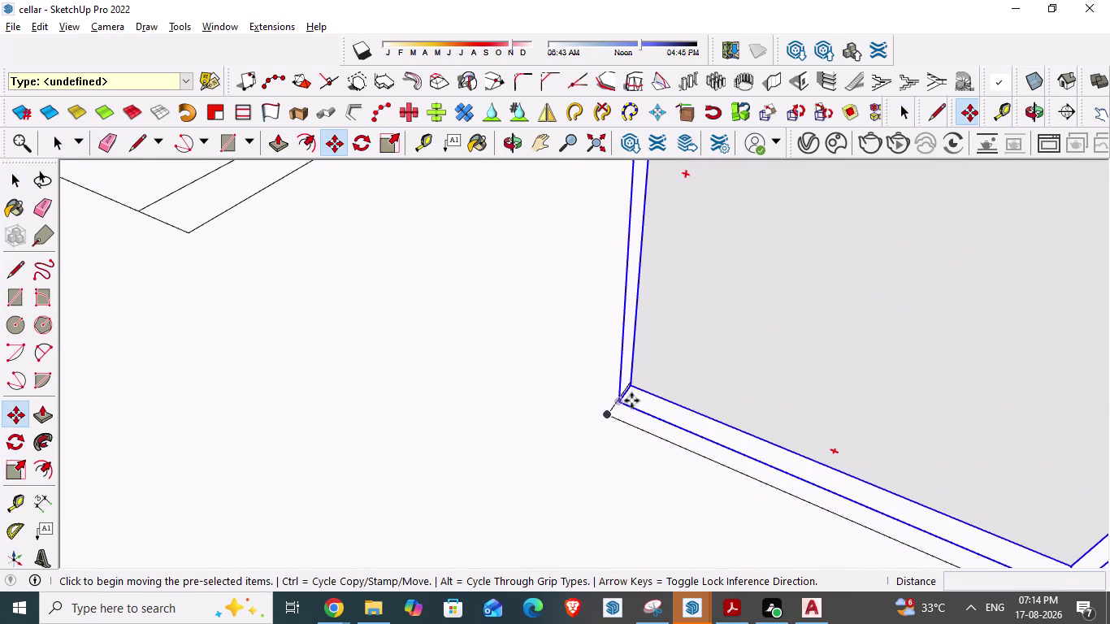
drag(617, 402, 612, 416)
click(613, 416)
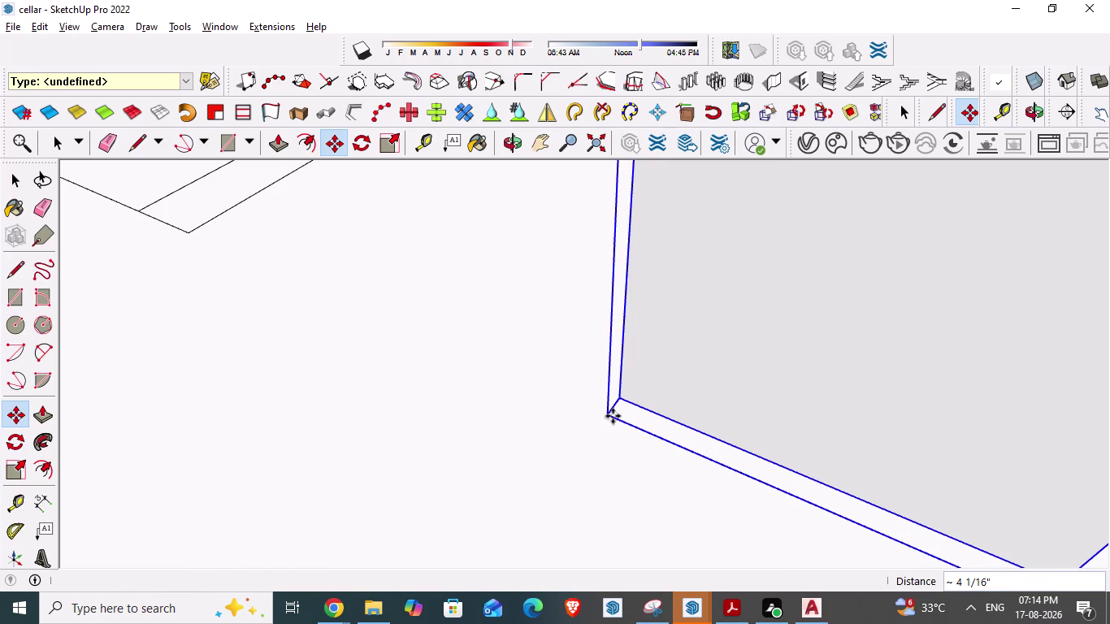
key(space)
Scale the ramp about 1.15 lengthwise toward the side wall.
scroll(down, 3)
scroll(down, 3)
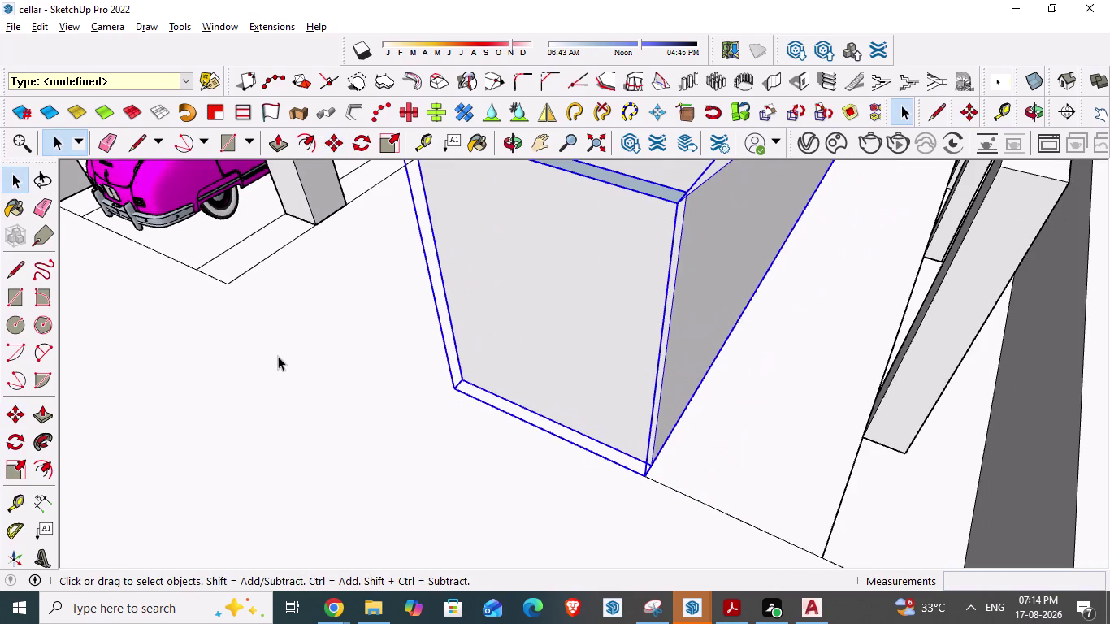
click(556, 350)
key(s)
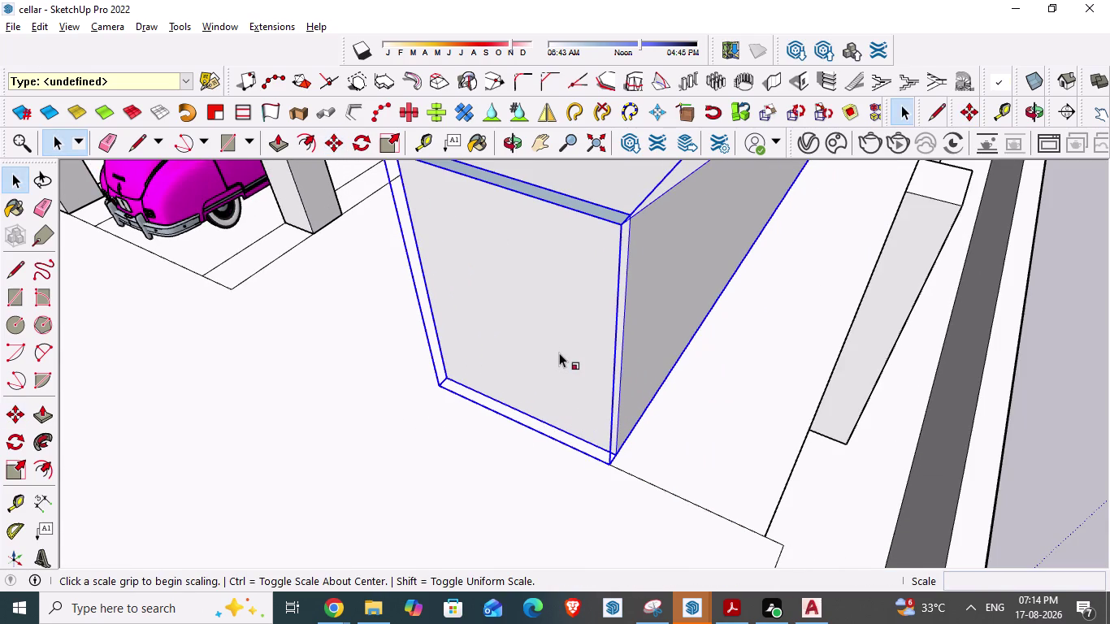
scroll(down, 3)
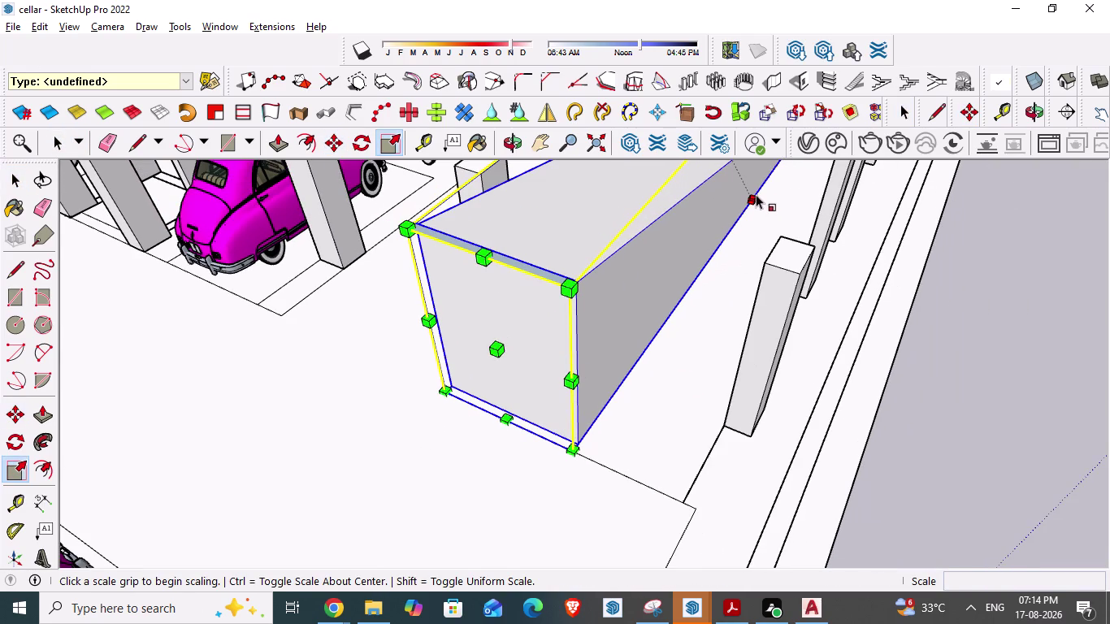
drag(755, 194, 715, 445)
click(715, 445)
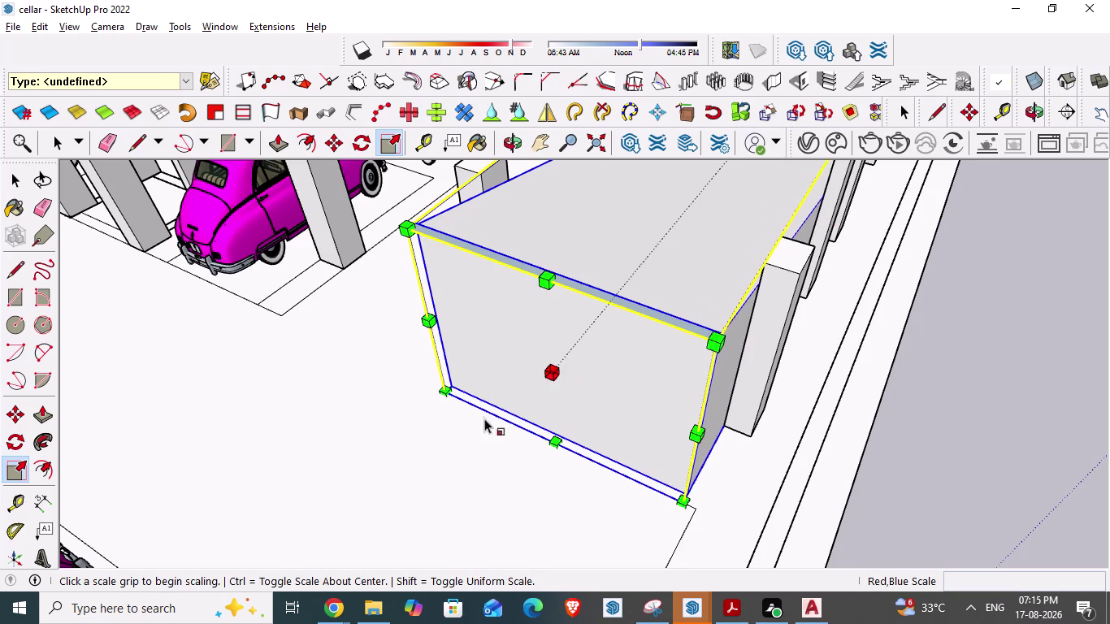
Orbit to look along the side wall at the stretched ramp.
scroll(down, 3)
middle_drag(594, 411, 193, 416)
scroll(down, 3)
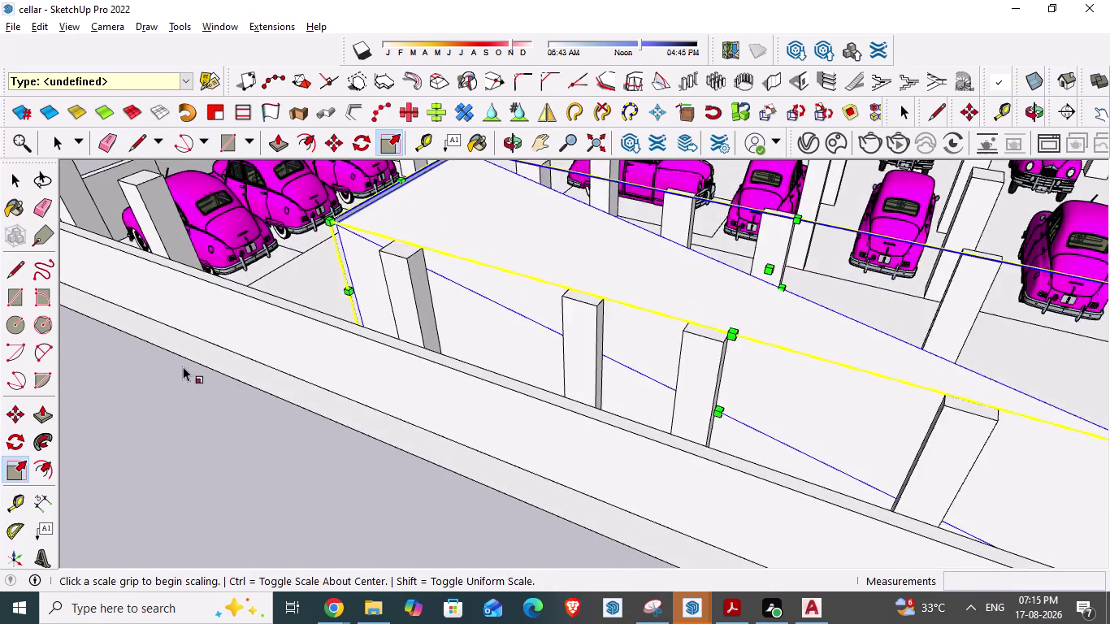
scroll(down, 3)
middle_drag(532, 363, 284, 359)
scroll(down, 3)
scroll(down, 3)
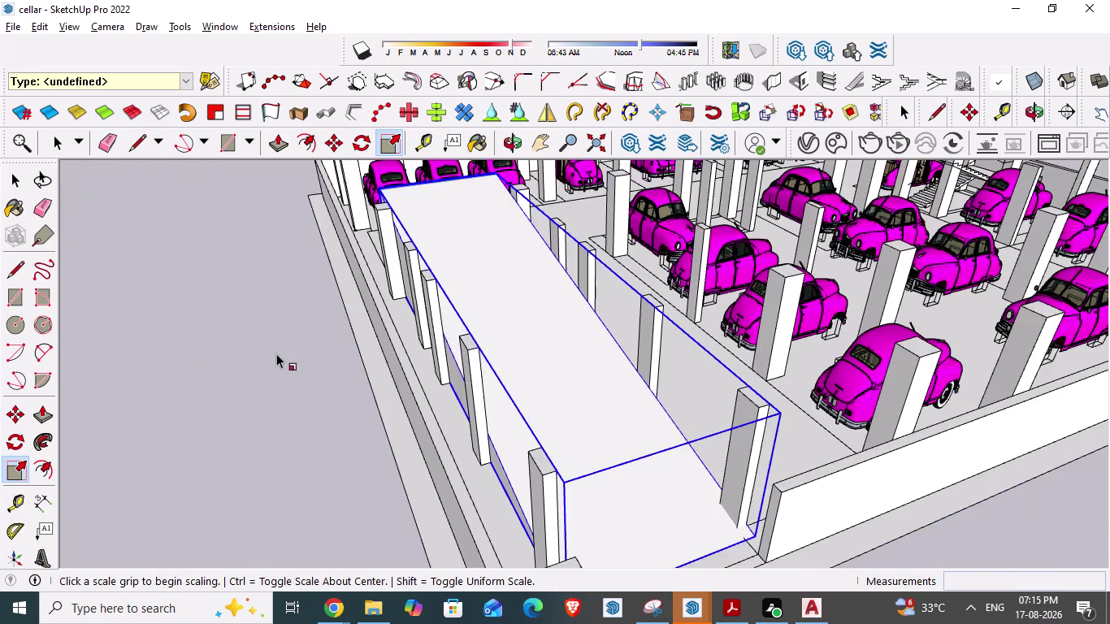
scroll(up, 3)
middle_drag(437, 451, 435, 430)
Lengthen the ramp a little more along the side wall.
drag(487, 435, 376, 534)
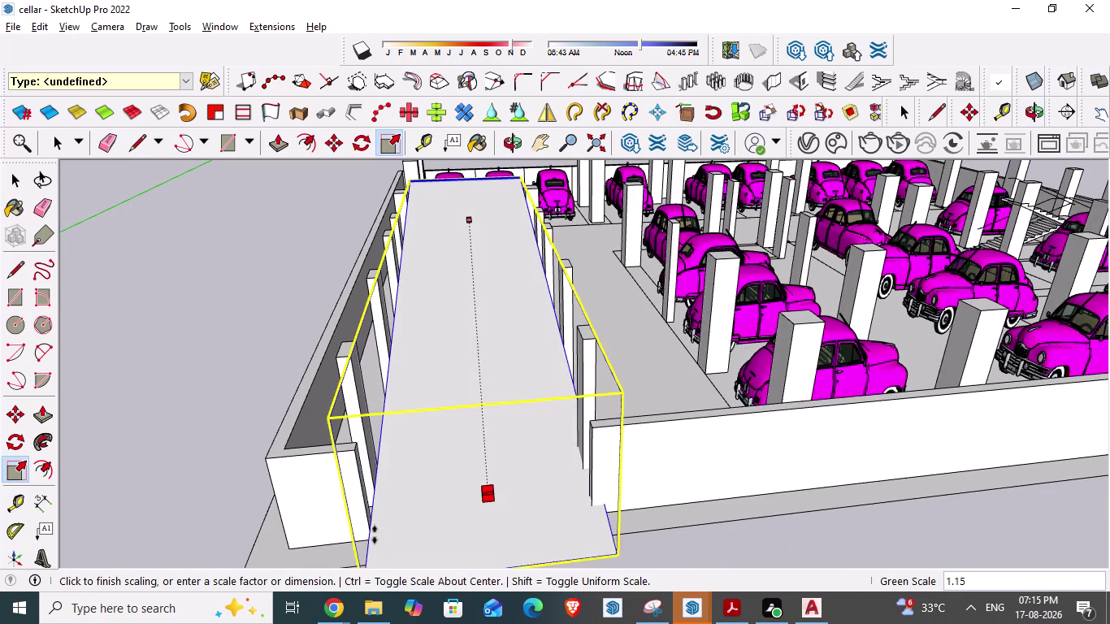
drag(376, 535, 302, 512)
click(302, 512)
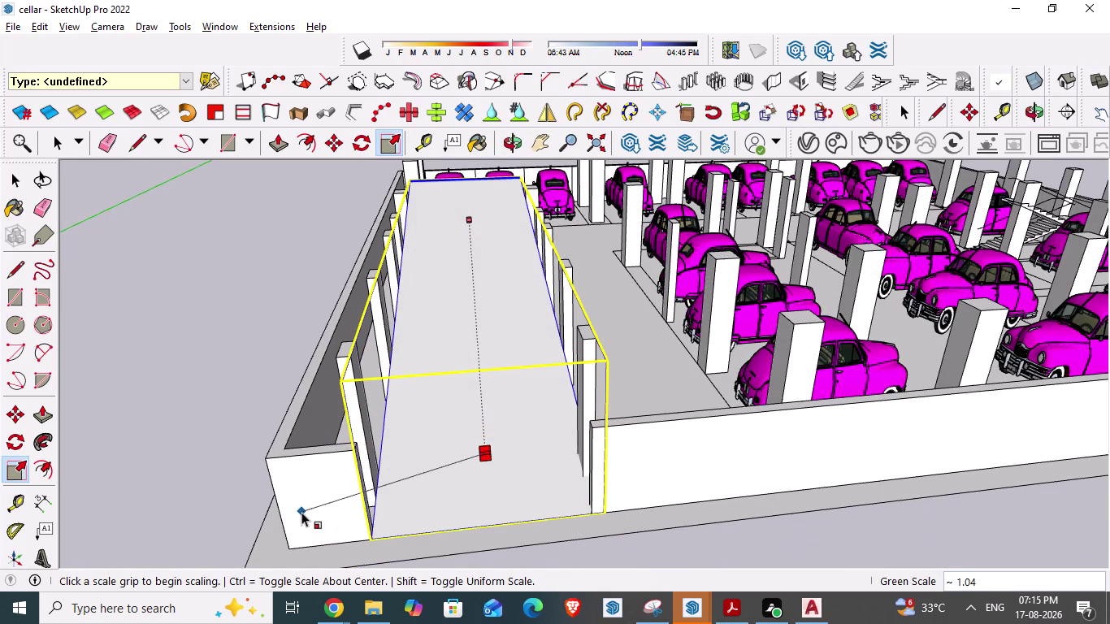
key(space)
Scale the ramp vertically to about a third of its height.
middle_drag(529, 432, 528, 450)
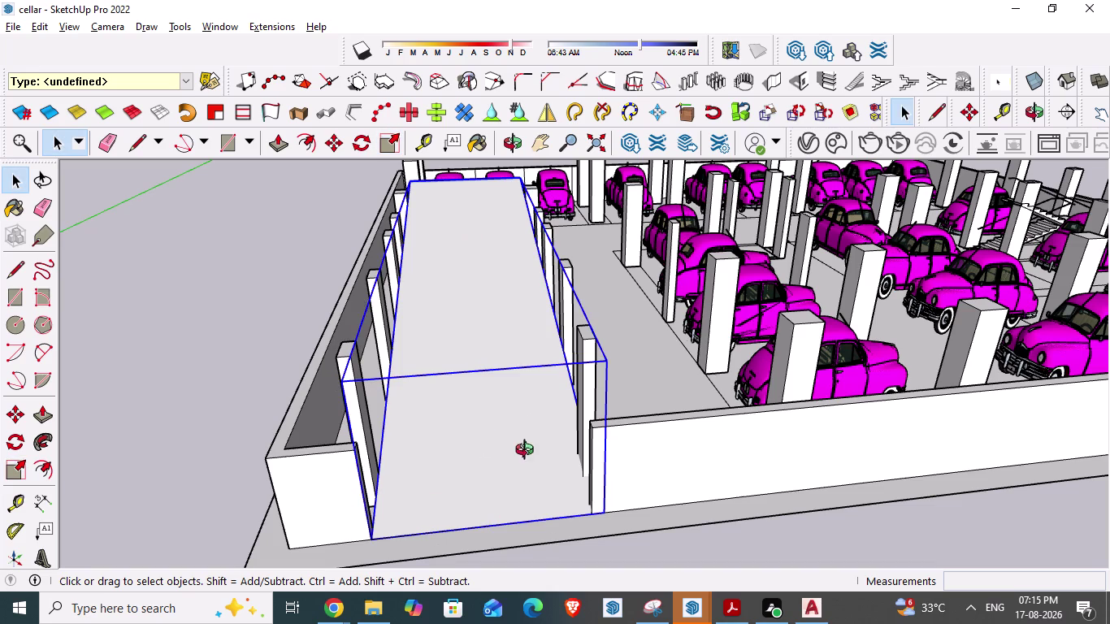
middle_drag(528, 450, 529, 528)
click(497, 345)
key(s)
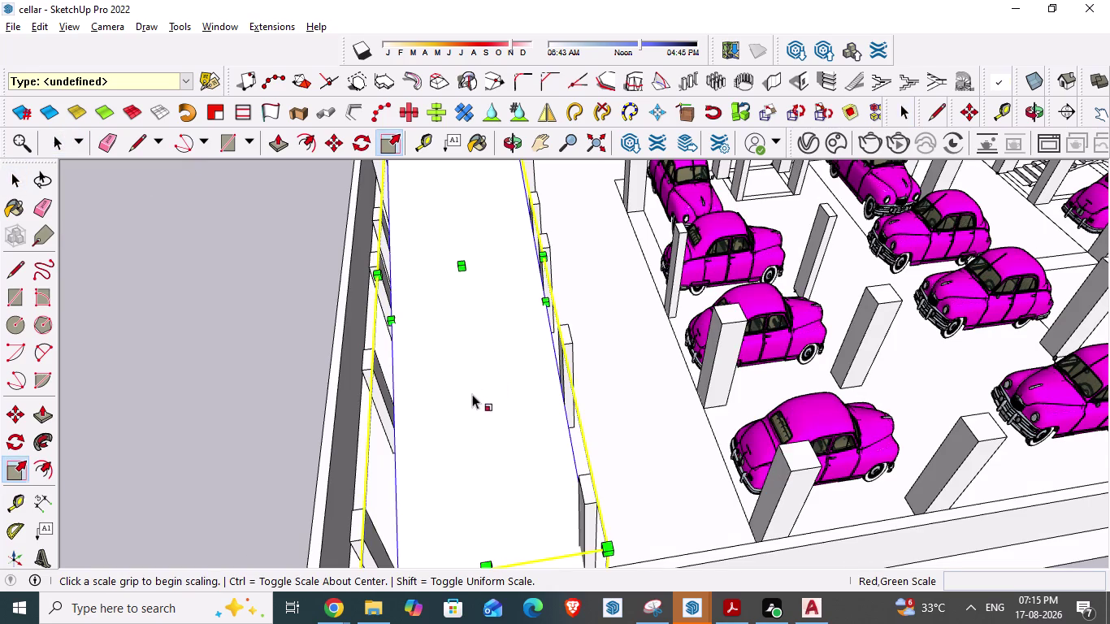
scroll(down, 3)
middle_drag(416, 409, 608, 502)
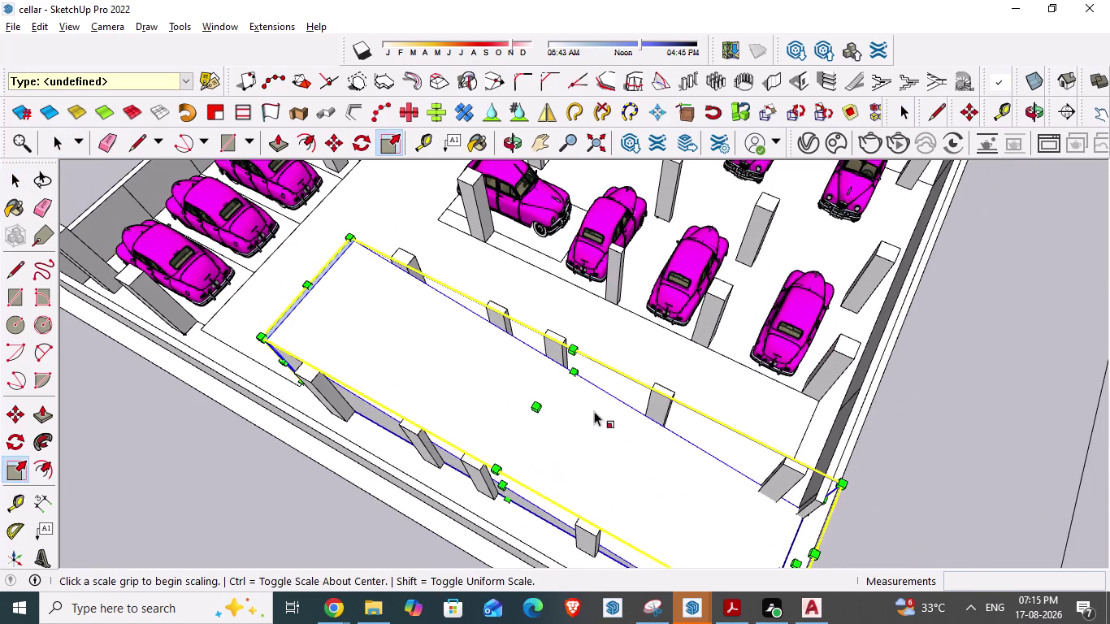
drag(538, 409, 488, 494)
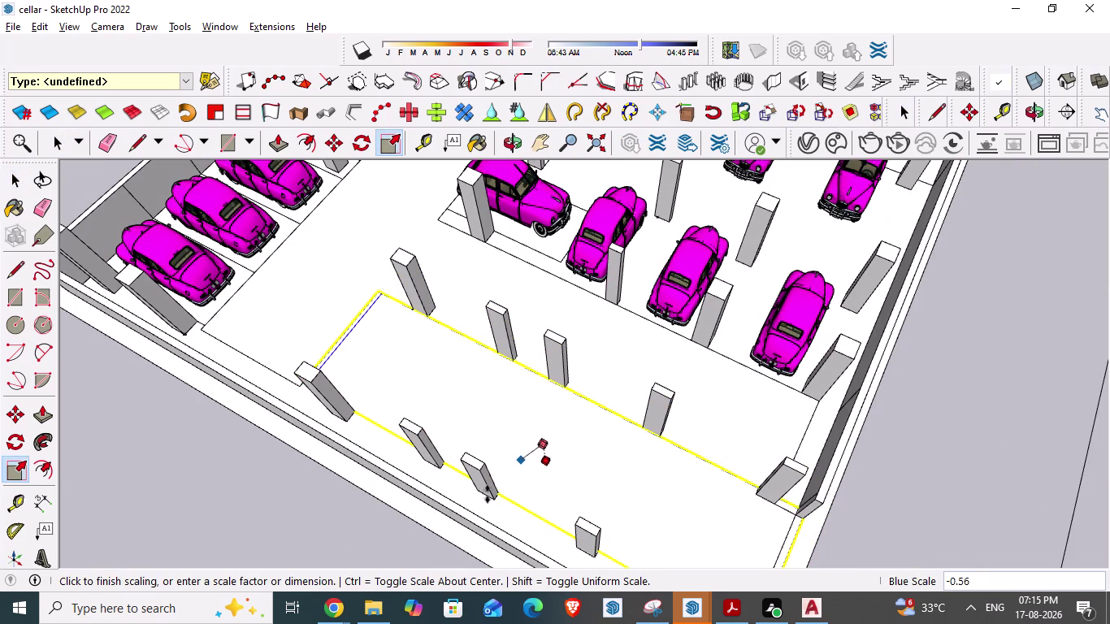
drag(489, 494, 428, 467)
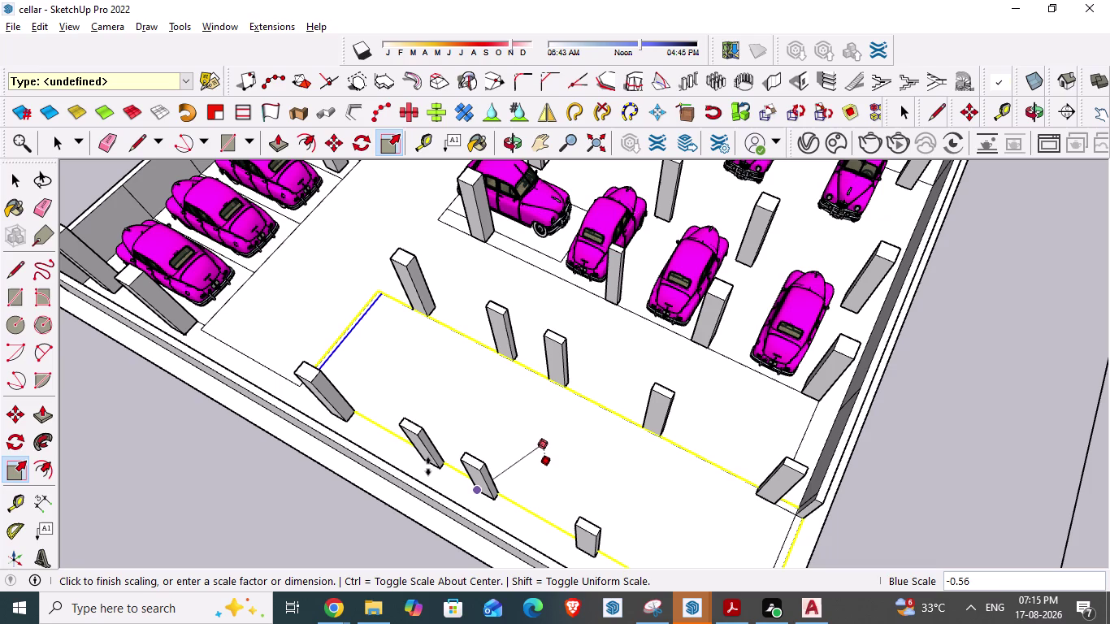
drag(428, 467, 466, 441)
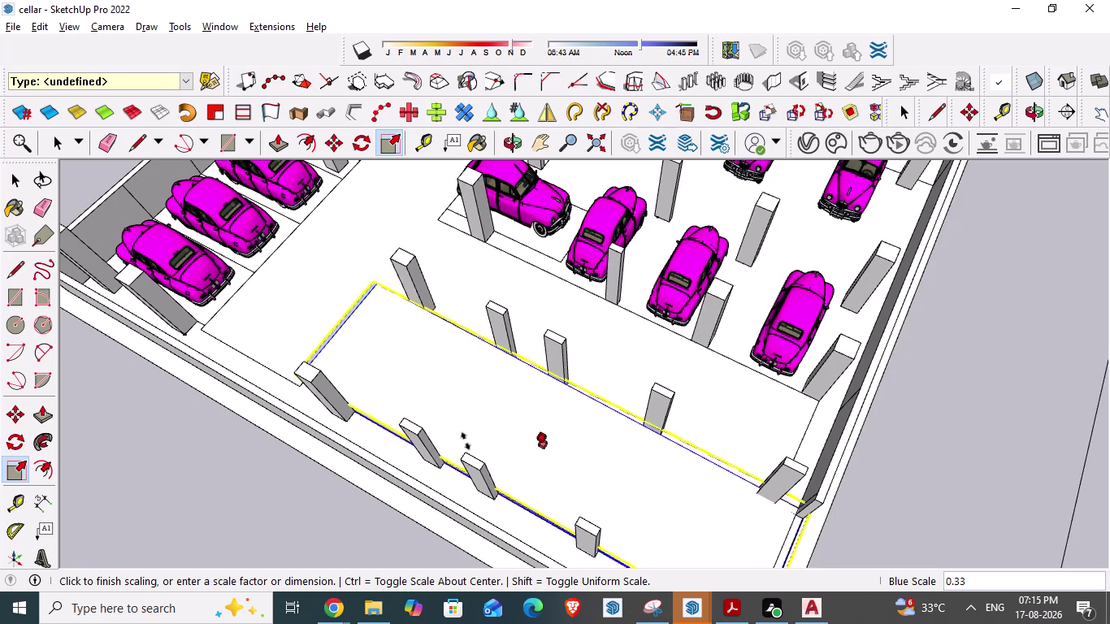
drag(465, 441, 478, 432)
click(479, 432)
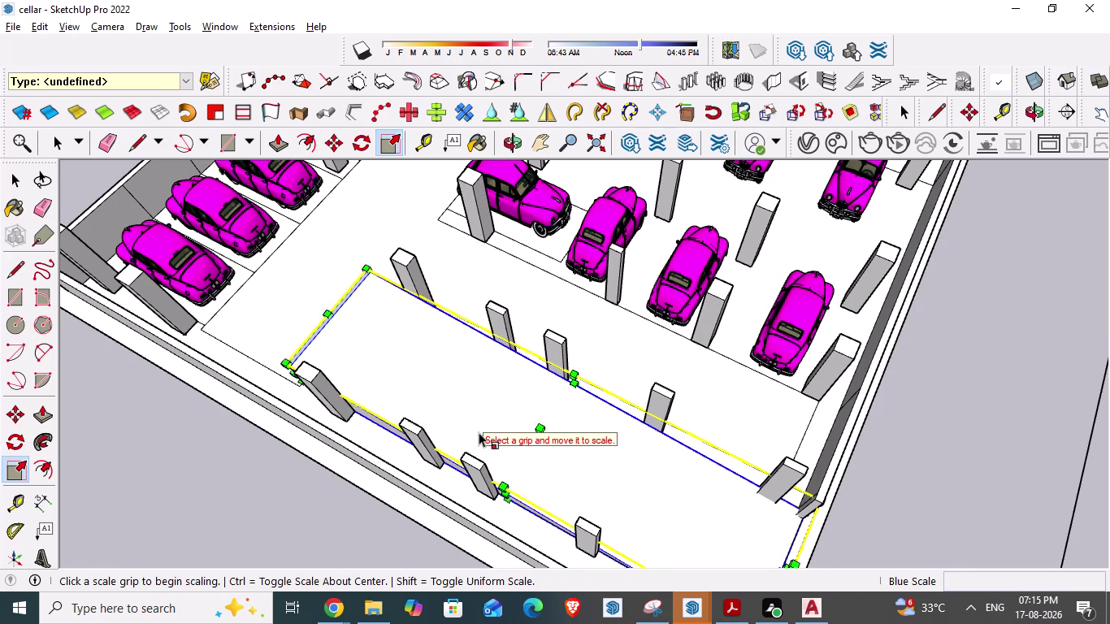
Zoom out over the cellar and start a line at the road outline's right corner.
scroll(down, 3)
scroll(down, 3)
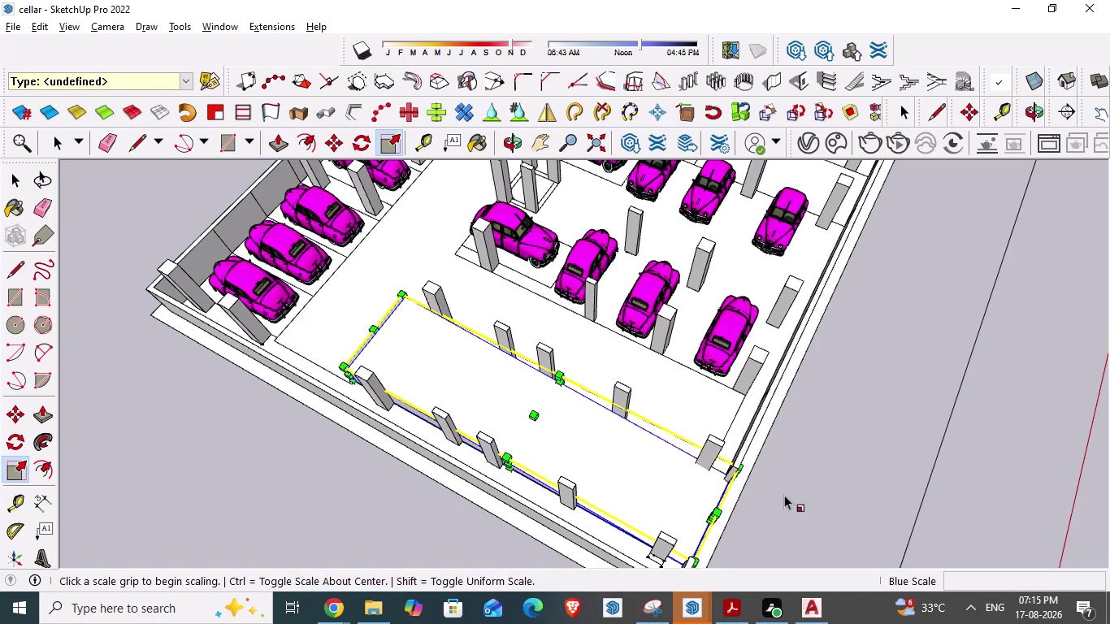
scroll(down, 3)
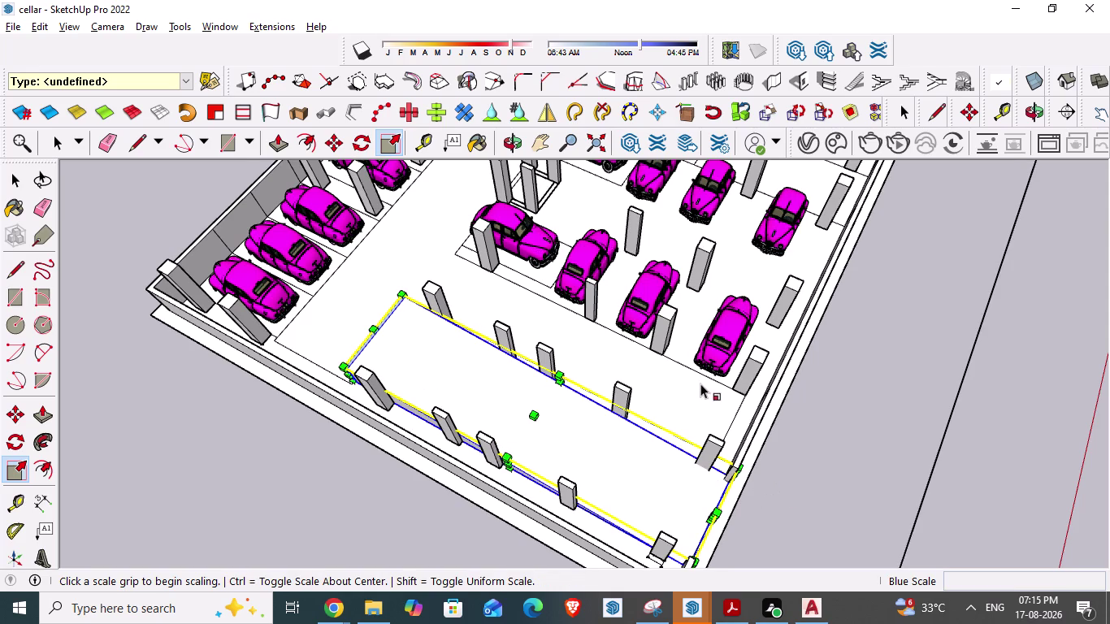
scroll(down, 3)
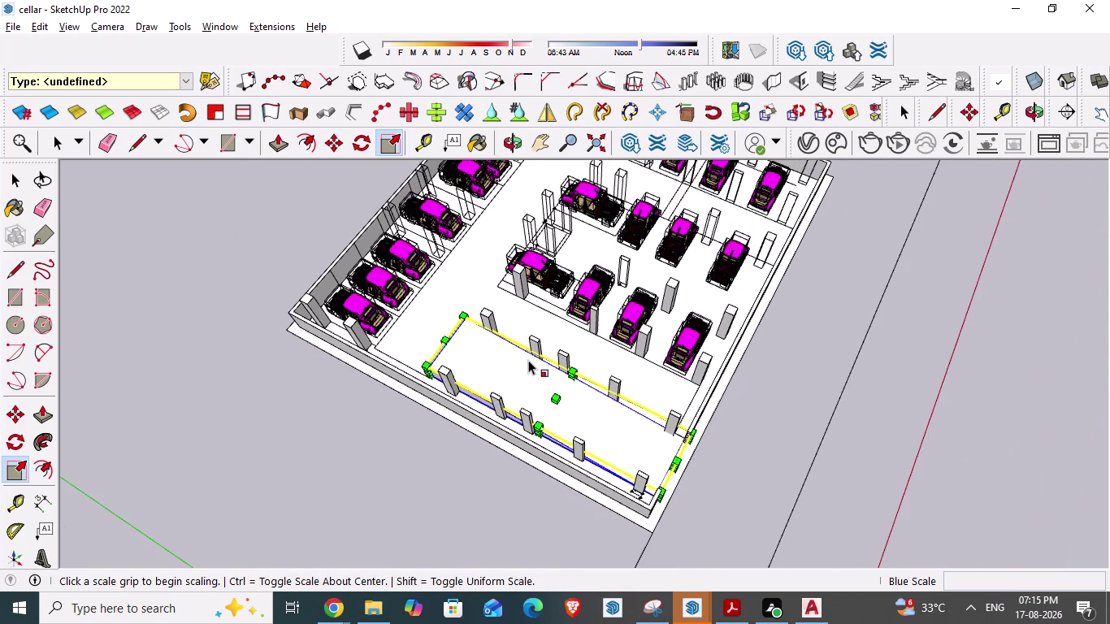
scroll(down, 3)
key(Escape)
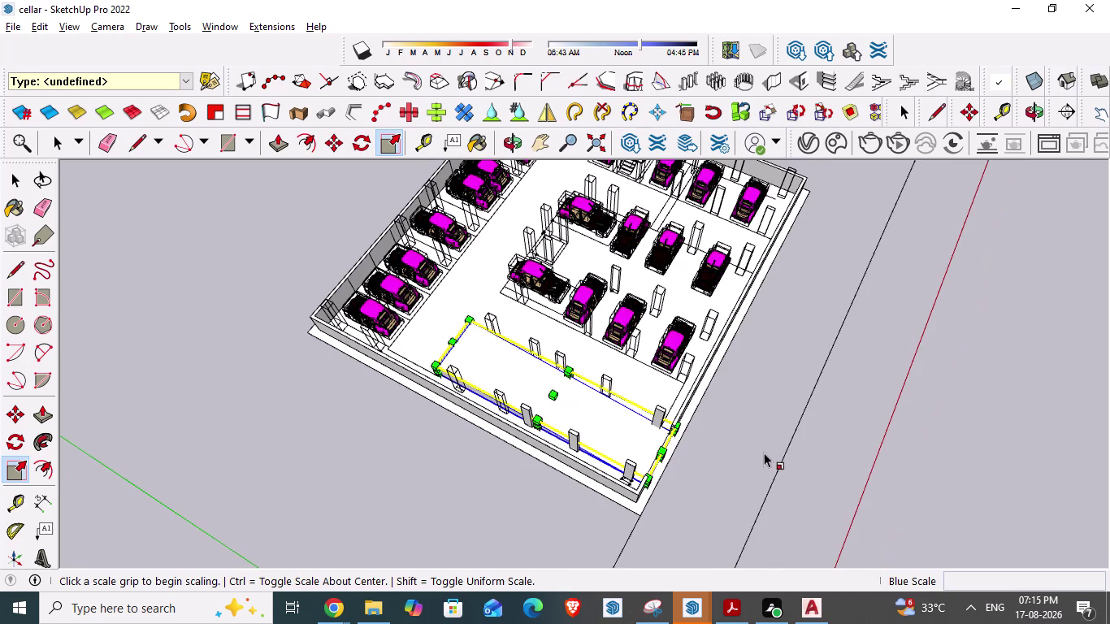
key(space)
scroll(down, 3)
middle_drag(713, 466, 537, 471)
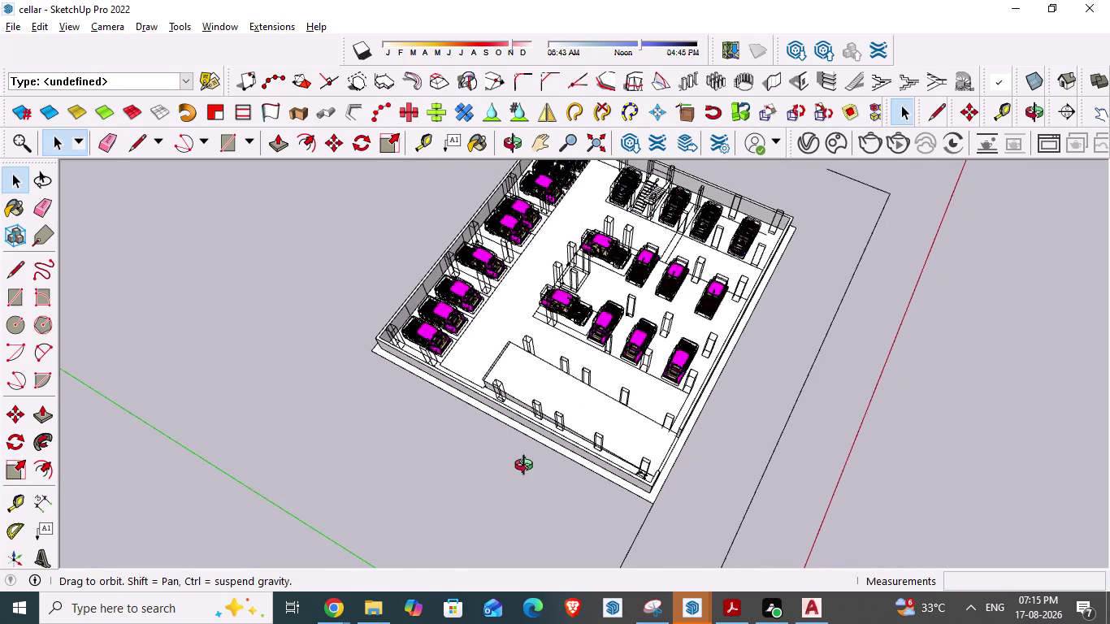
middle_drag(538, 472, 421, 411)
scroll(up, 3)
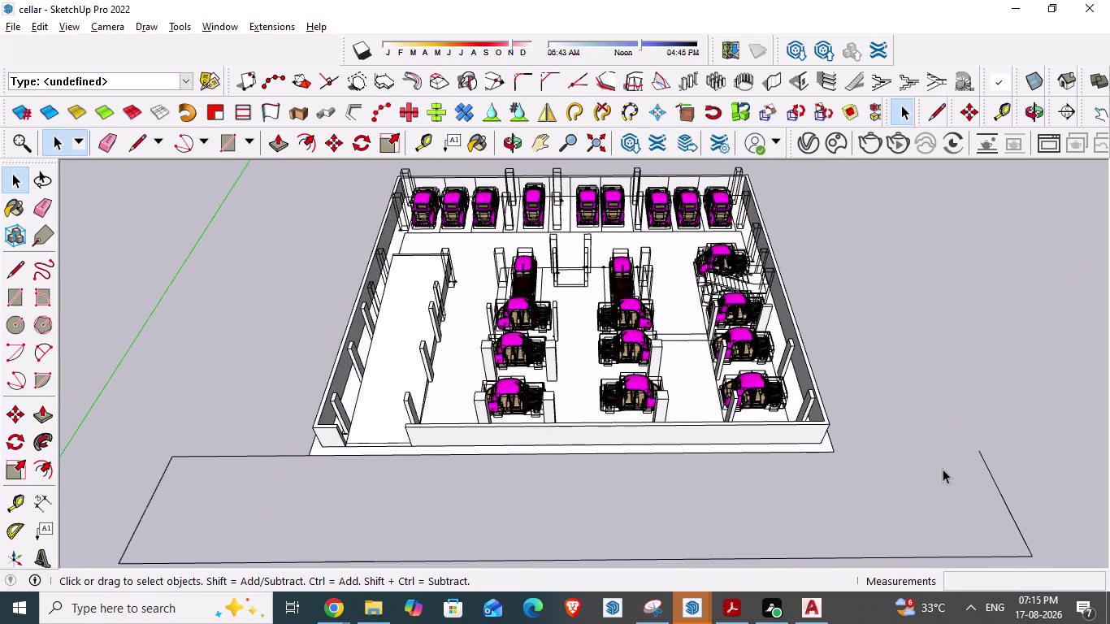
key(l)
click(979, 452)
Draw the closing edge of the front road outline to form a face.
key(space)
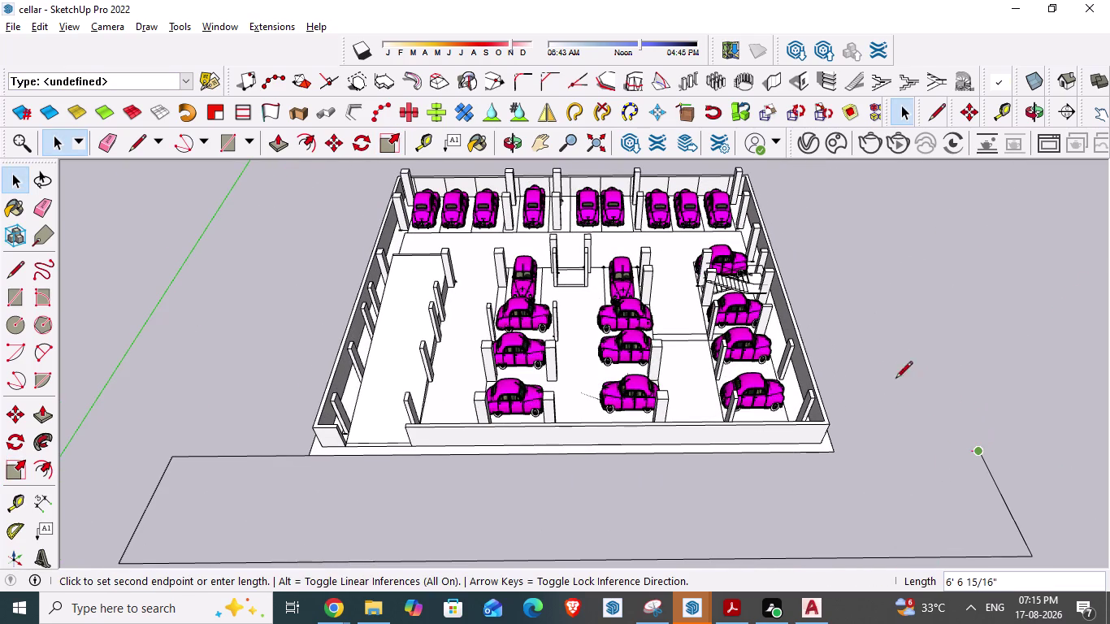
scroll(up, 3)
scroll(up, 3)
key(l)
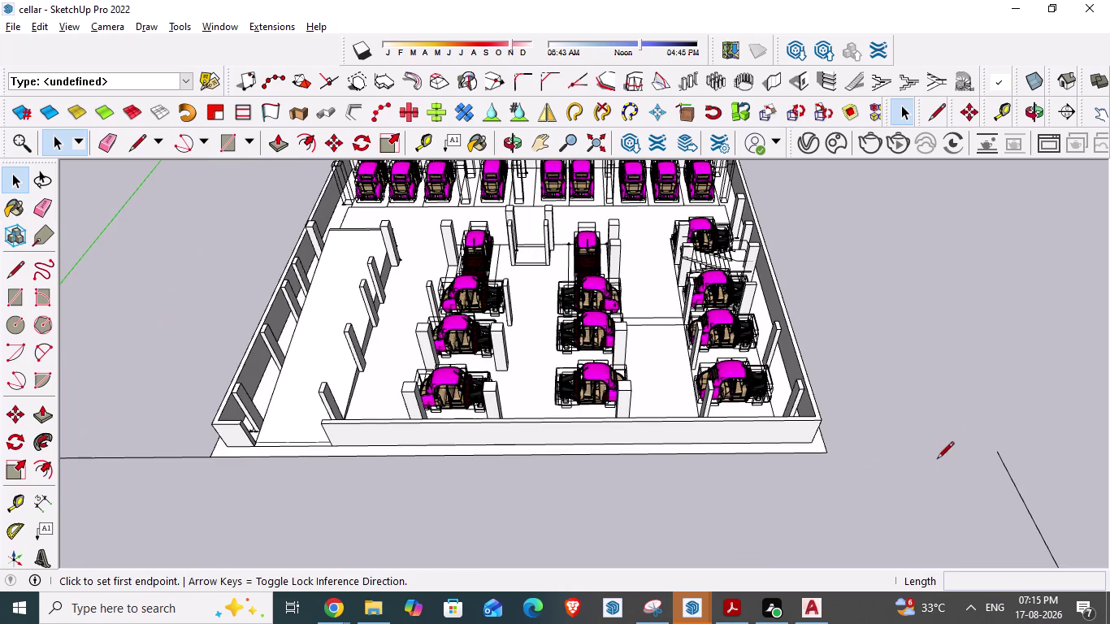
click(996, 451)
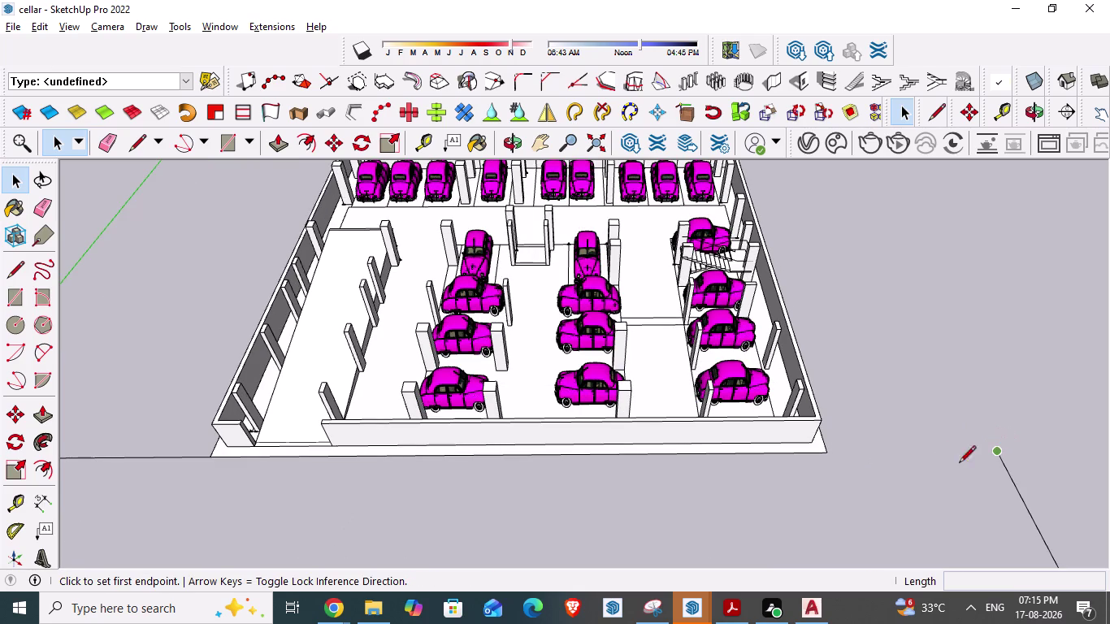
click(826, 453)
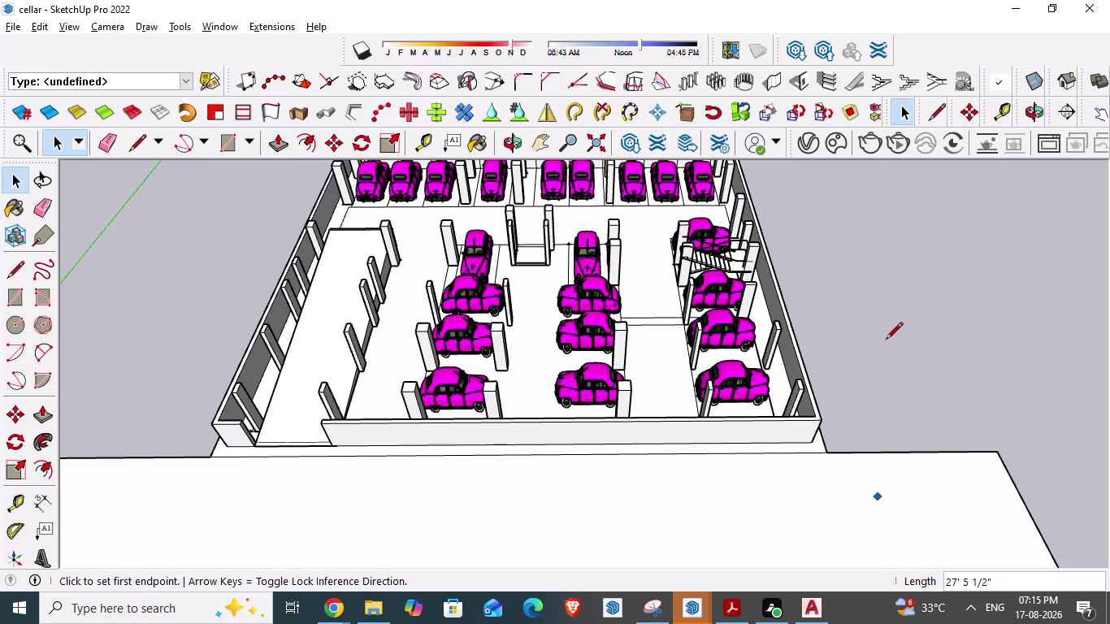
key(Escape)
key(space)
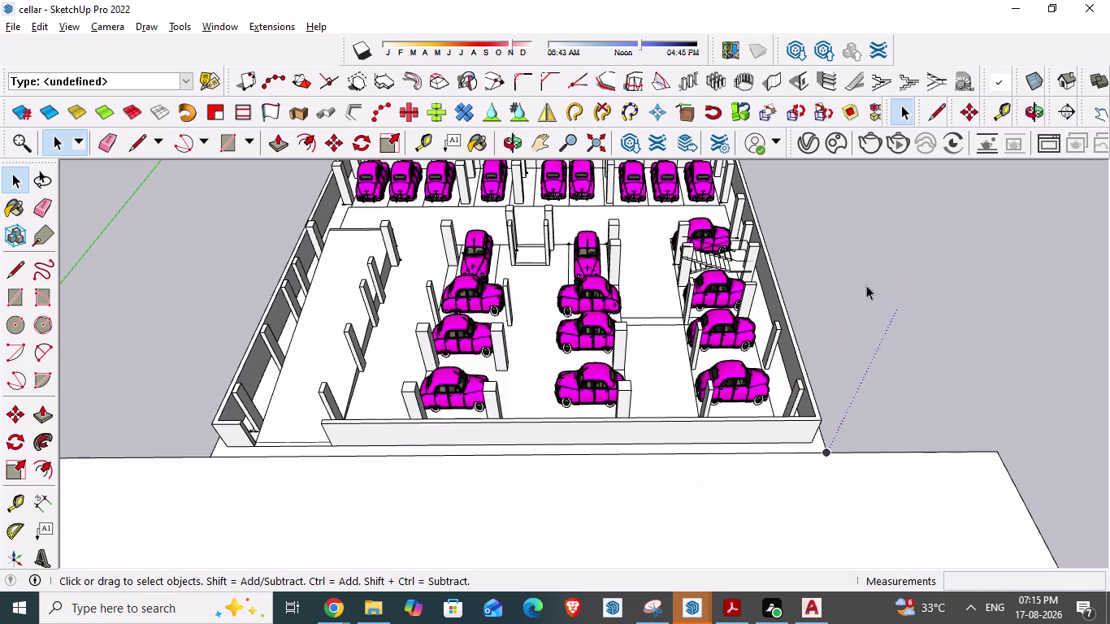
Select the road face and start pulling it upward with Push/Pull.
scroll(down, 3)
scroll(down, 3)
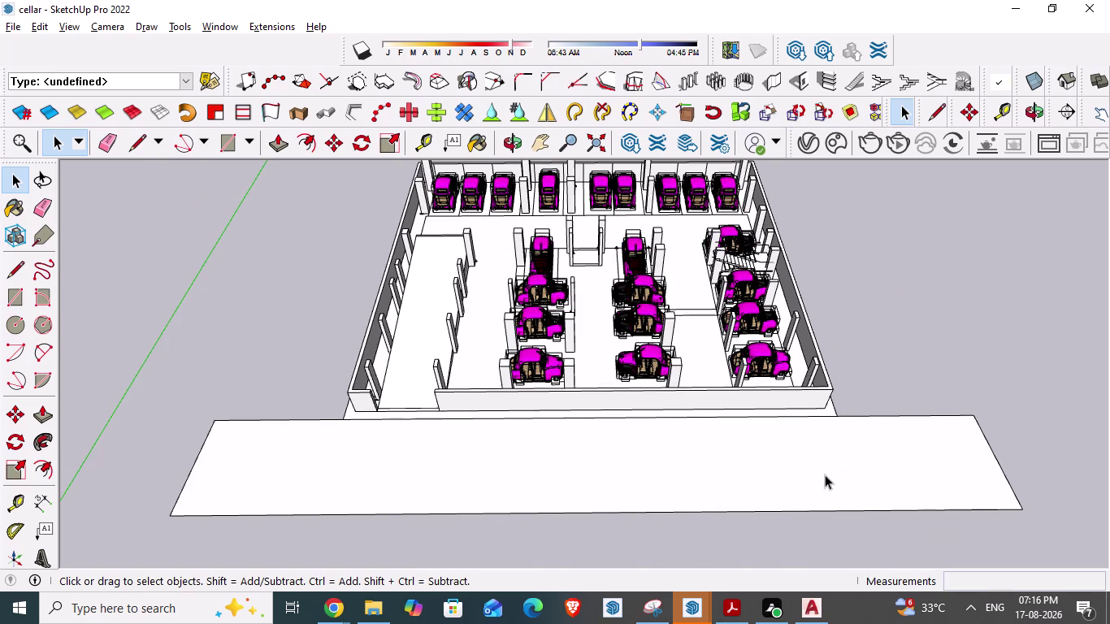
click(824, 475)
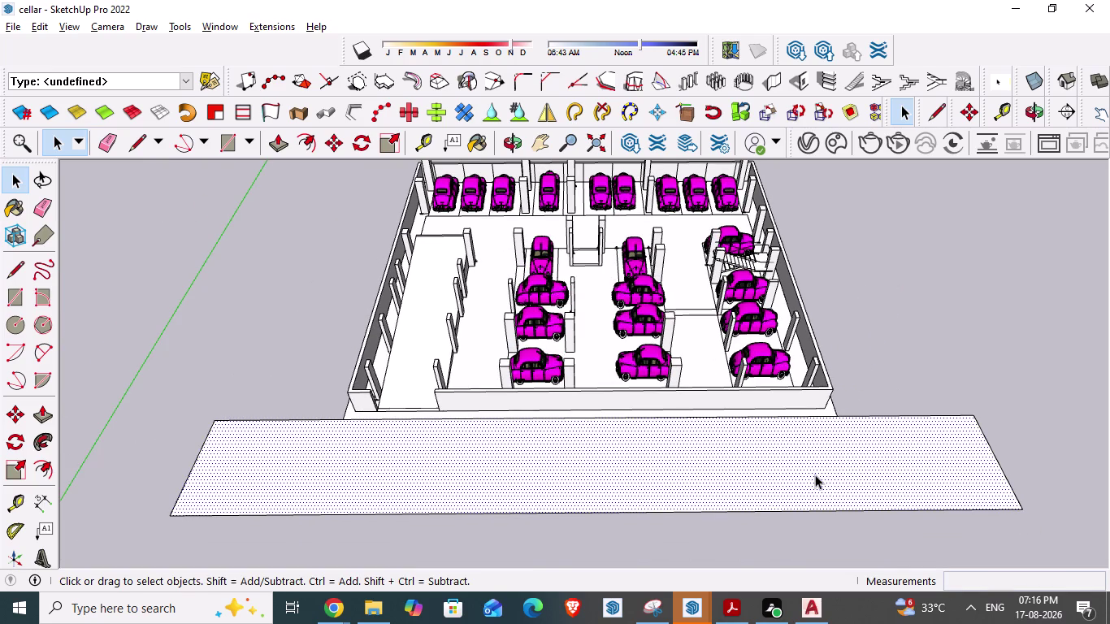
key(p)
click(814, 475)
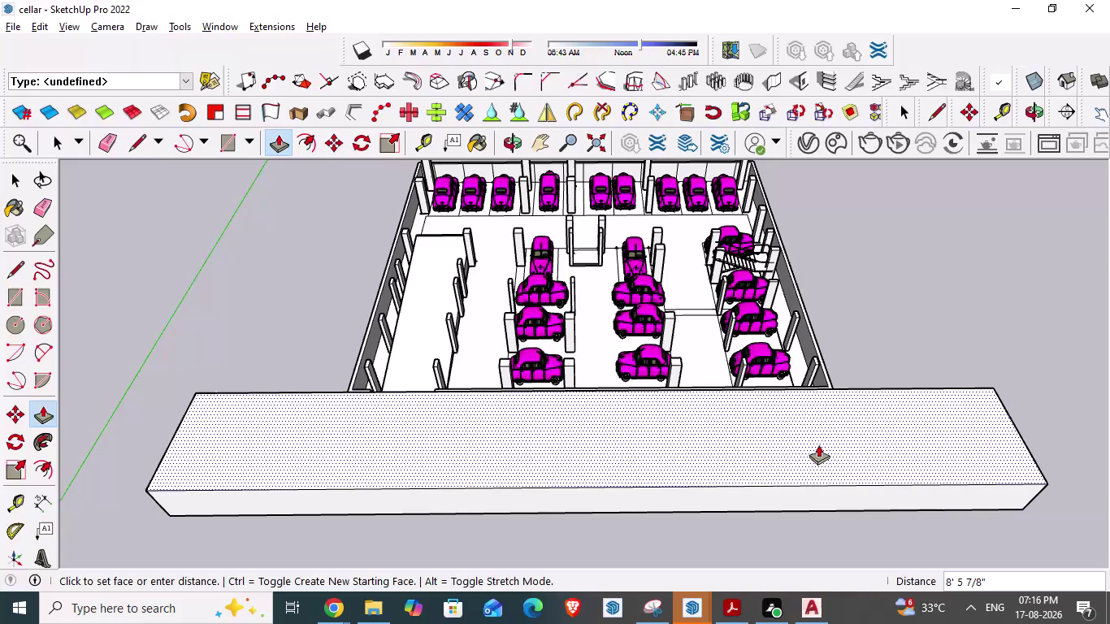
Raise the road slab to 6 feet and orbit around to inspect it.
text(6')
key(Return)
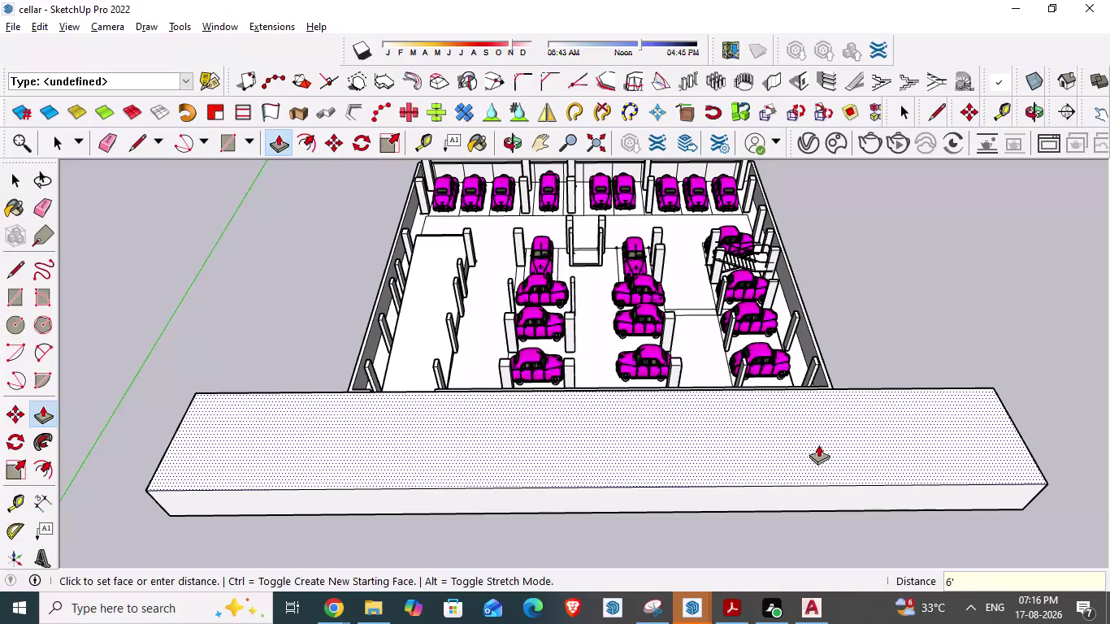
middle_drag(611, 493, 403, 580)
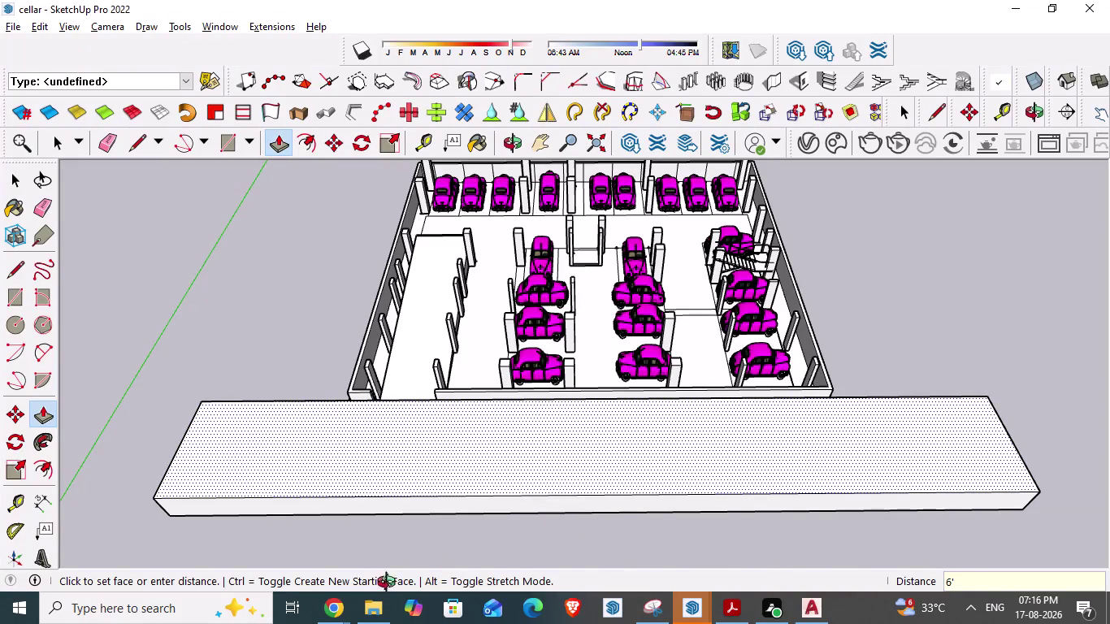
middle_drag(403, 580, 360, 593)
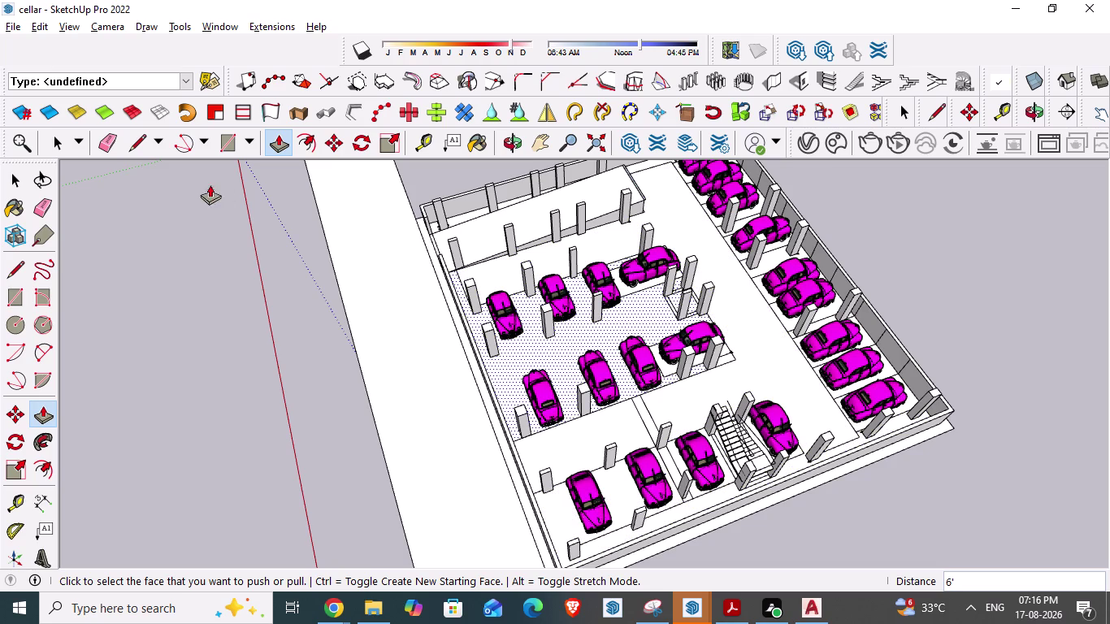
scroll(down, 3)
scroll(down, 3)
middle_drag(408, 381, 309, 387)
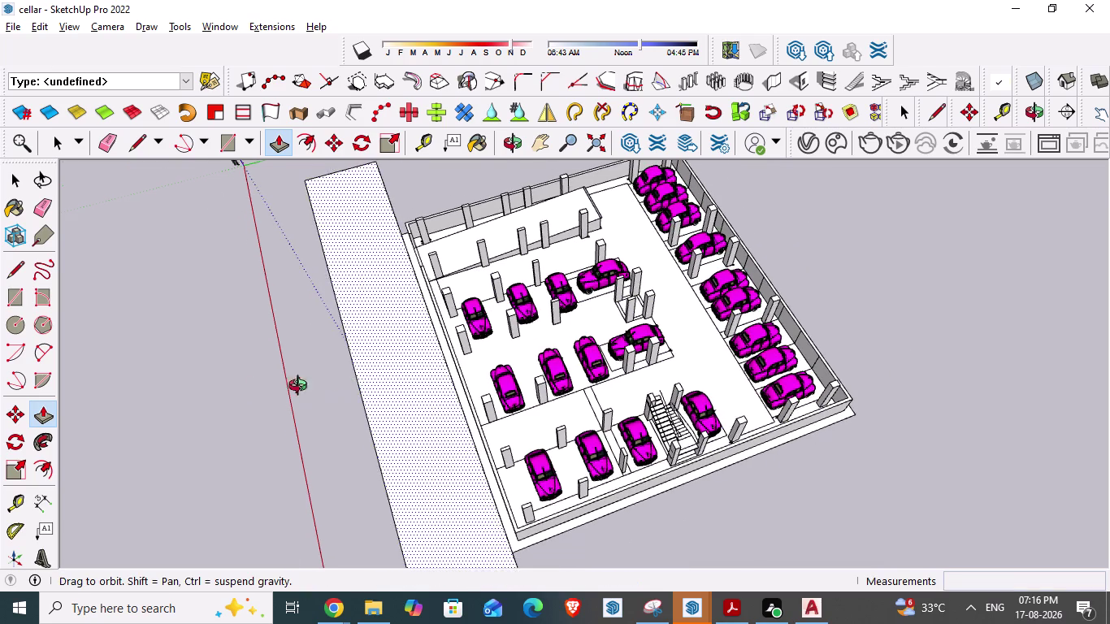
middle_drag(309, 388, 113, 360)
scroll(up, 3)
middle_drag(422, 362, 421, 363)
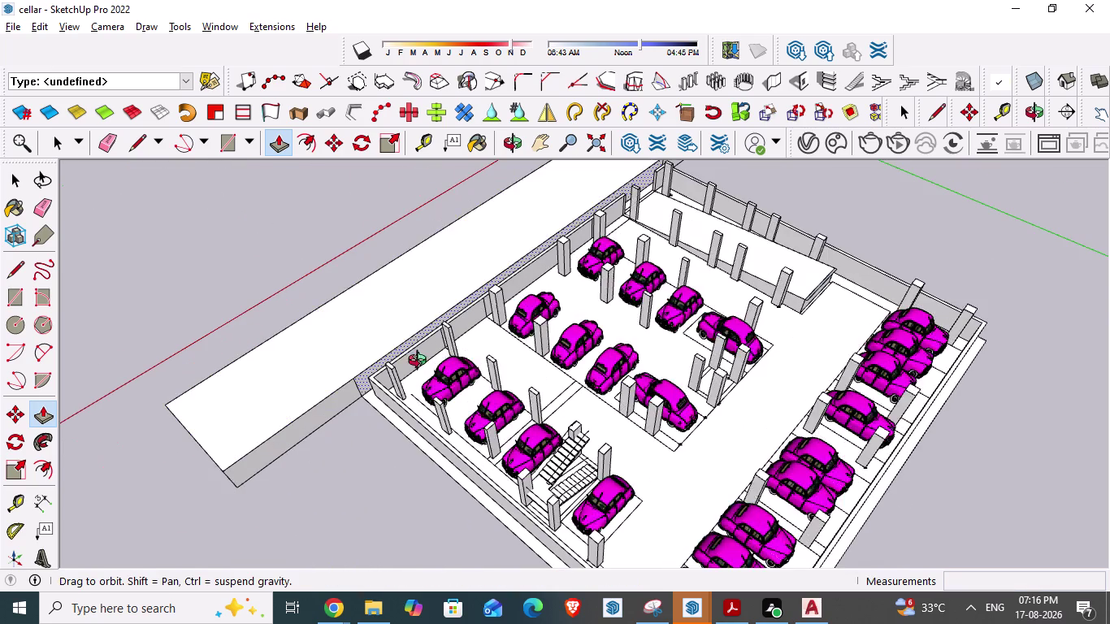
middle_drag(421, 363, 401, 295)
Undo the slab extrusion and the edge that closed the road outline.
key(Escape)
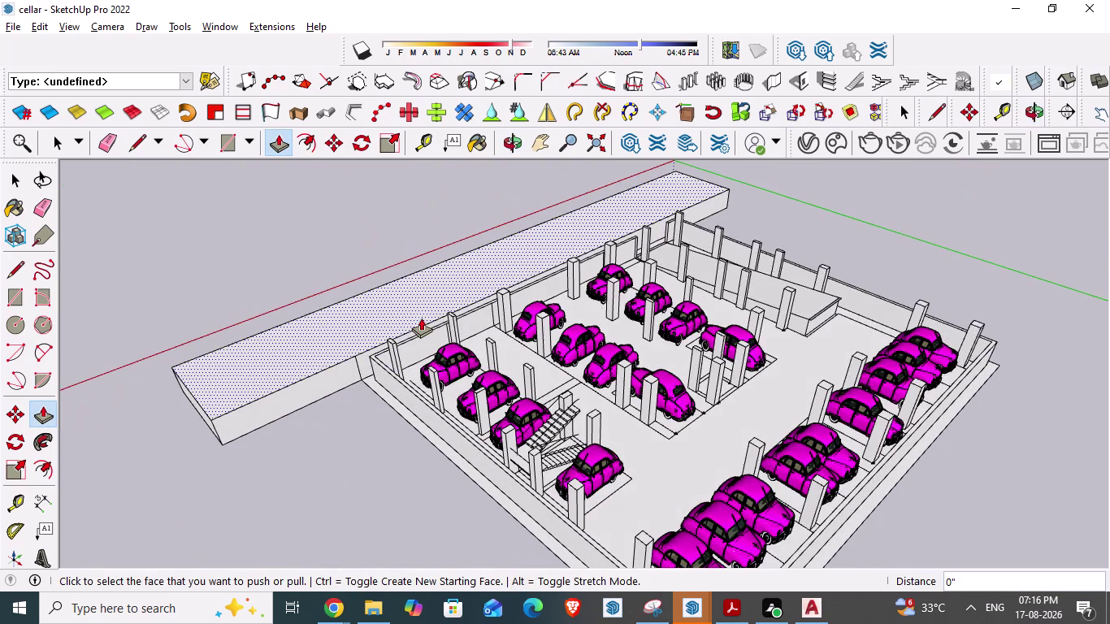
middle_drag(310, 507, 361, 559)
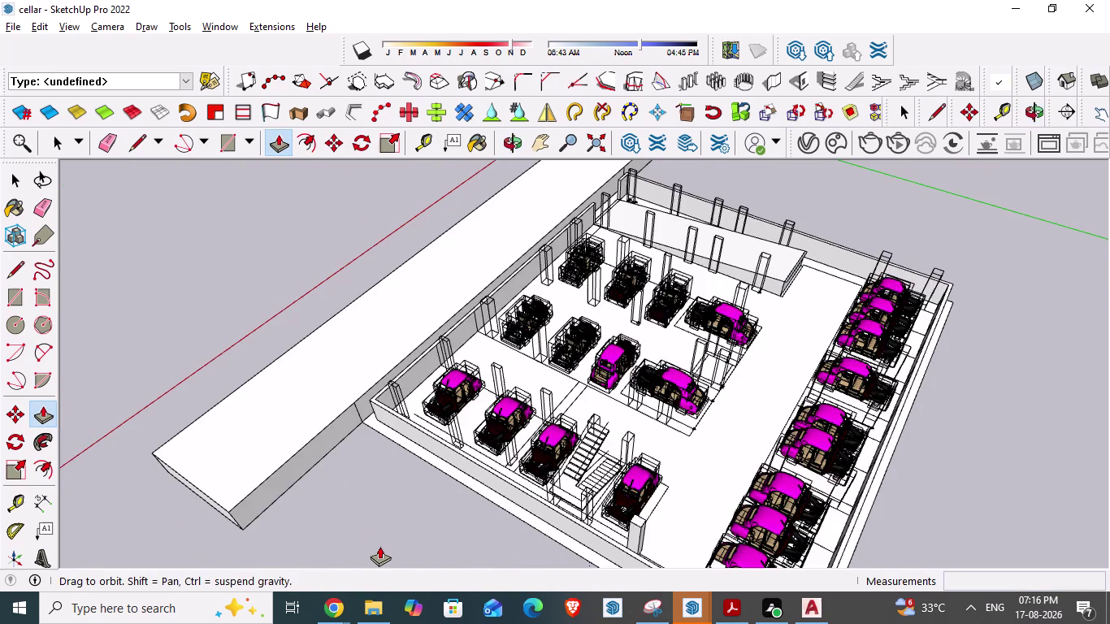
key(ctrl+z)
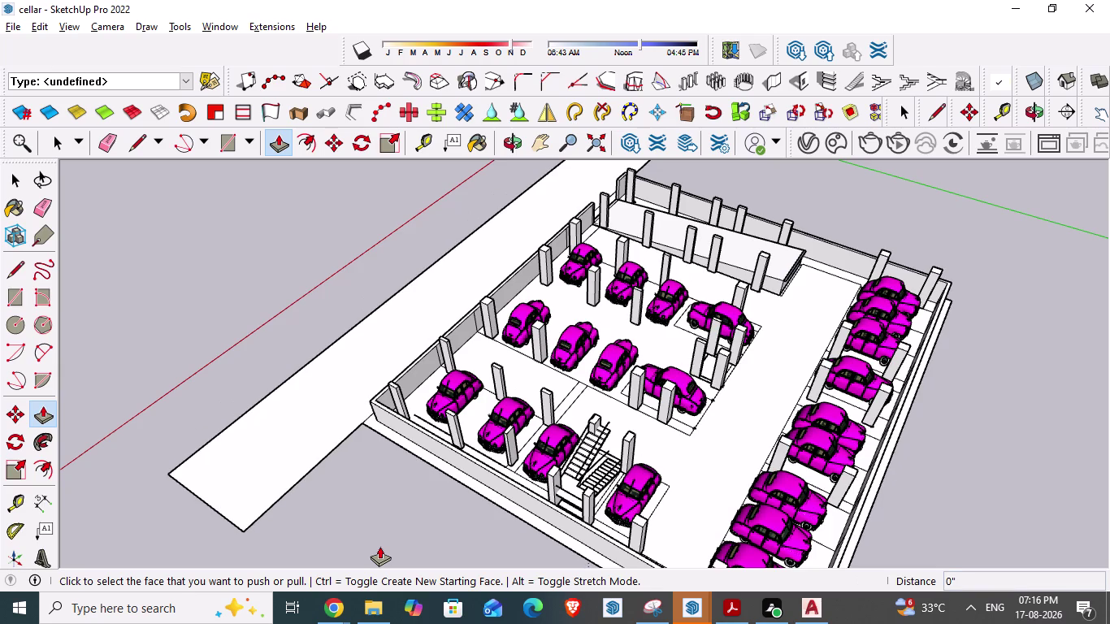
key(ctrl+z)
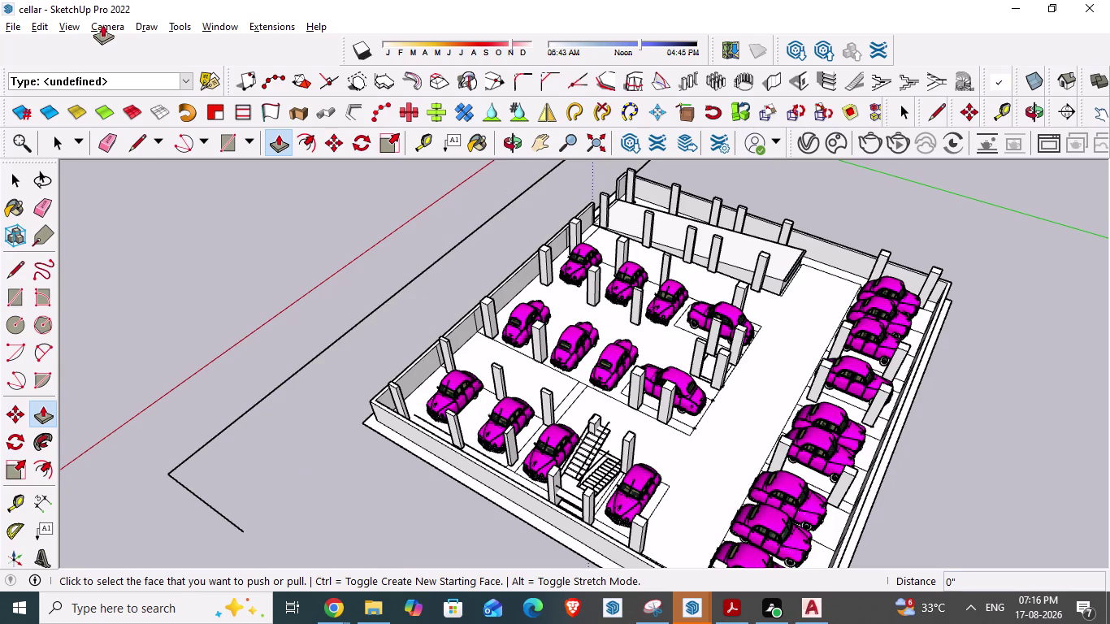
Redo the line closing the road outline to restore the road face, and select it.
click(42, 23)
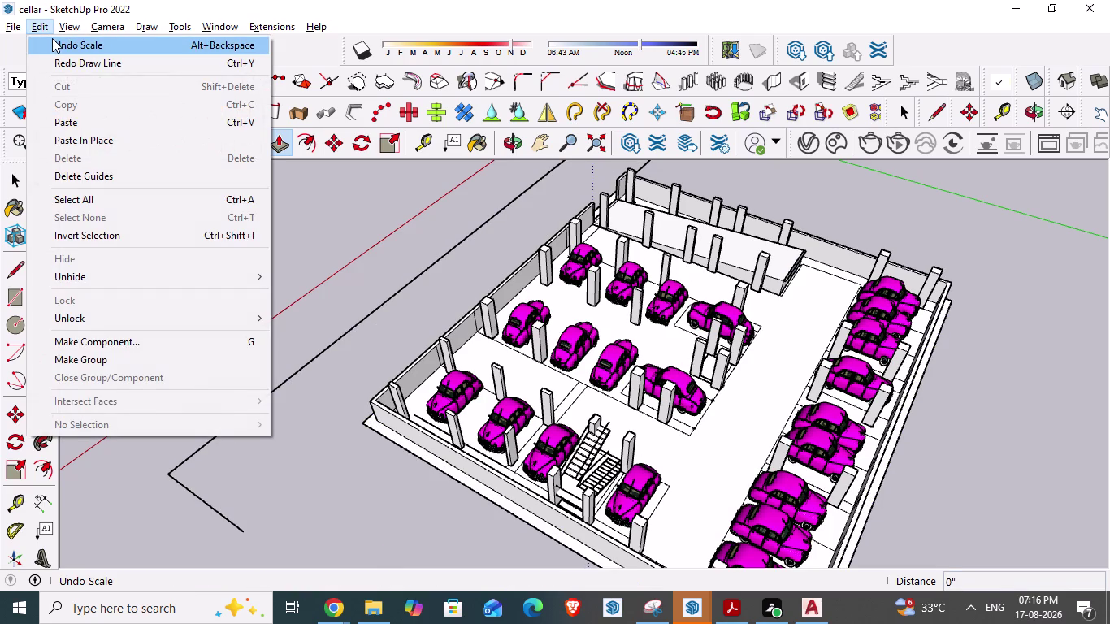
click(72, 61)
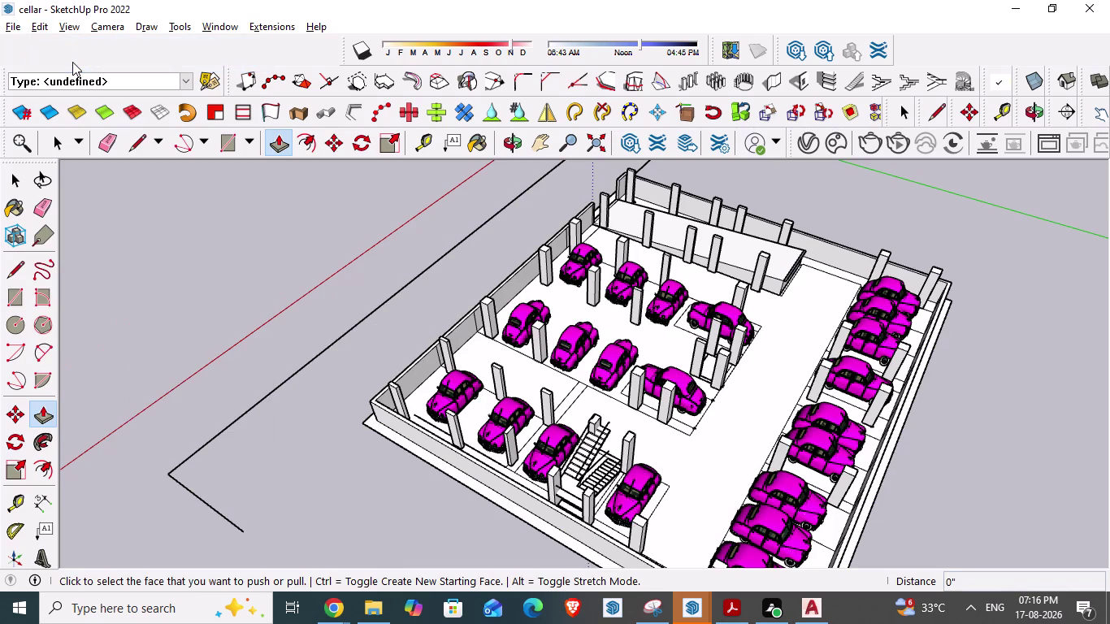
key(space)
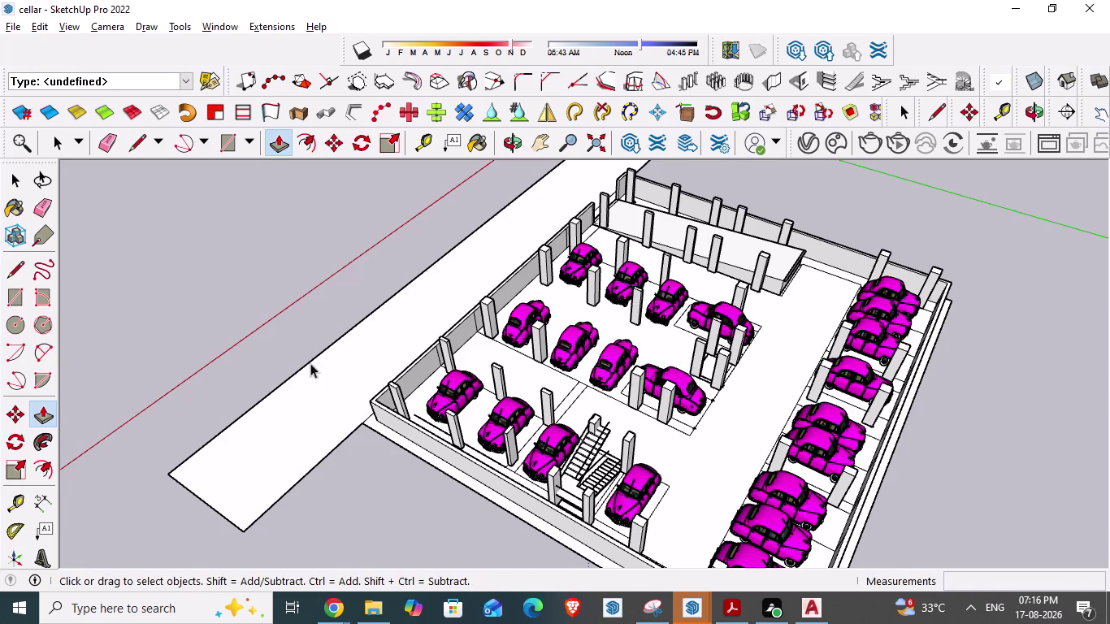
drag(326, 399, 330, 414)
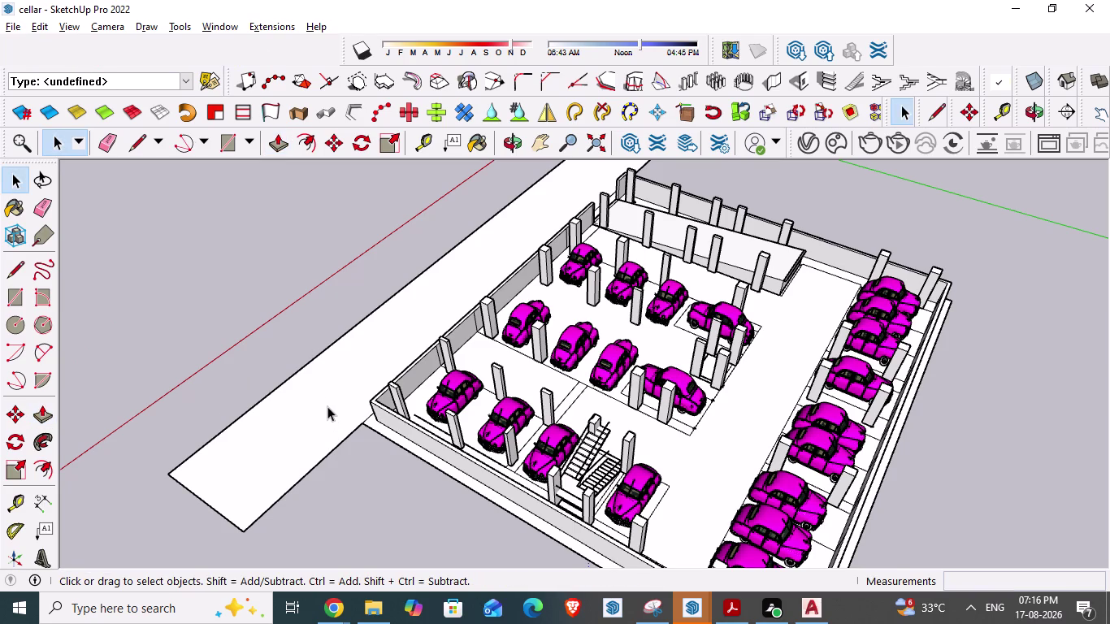
click(327, 407)
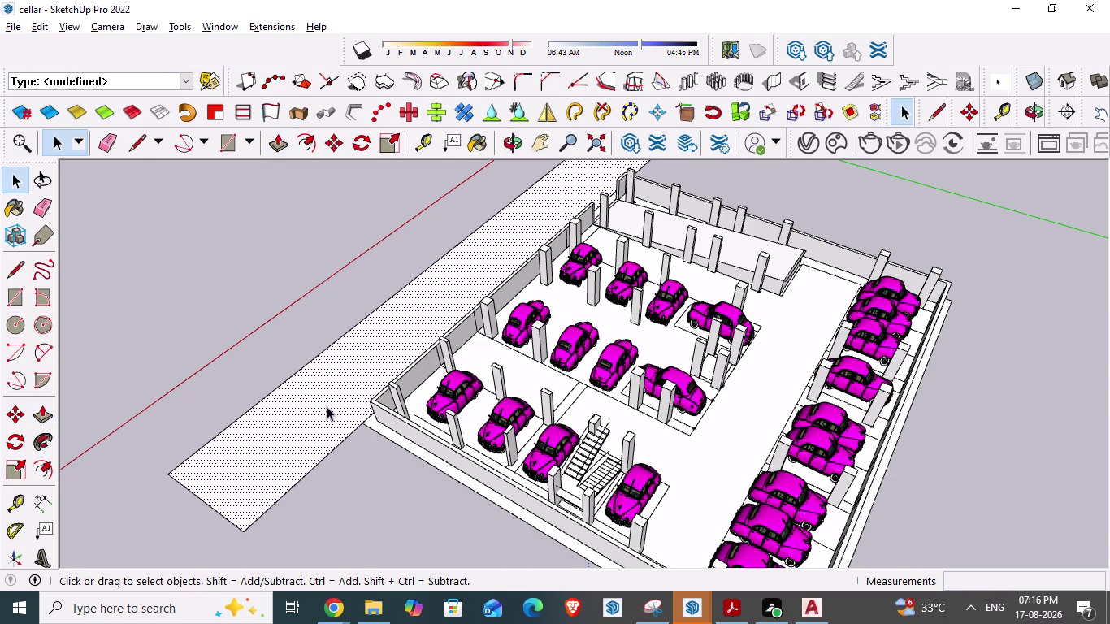
Push/pull the road face up 8' into a slab.
key(p)
click(326, 406)
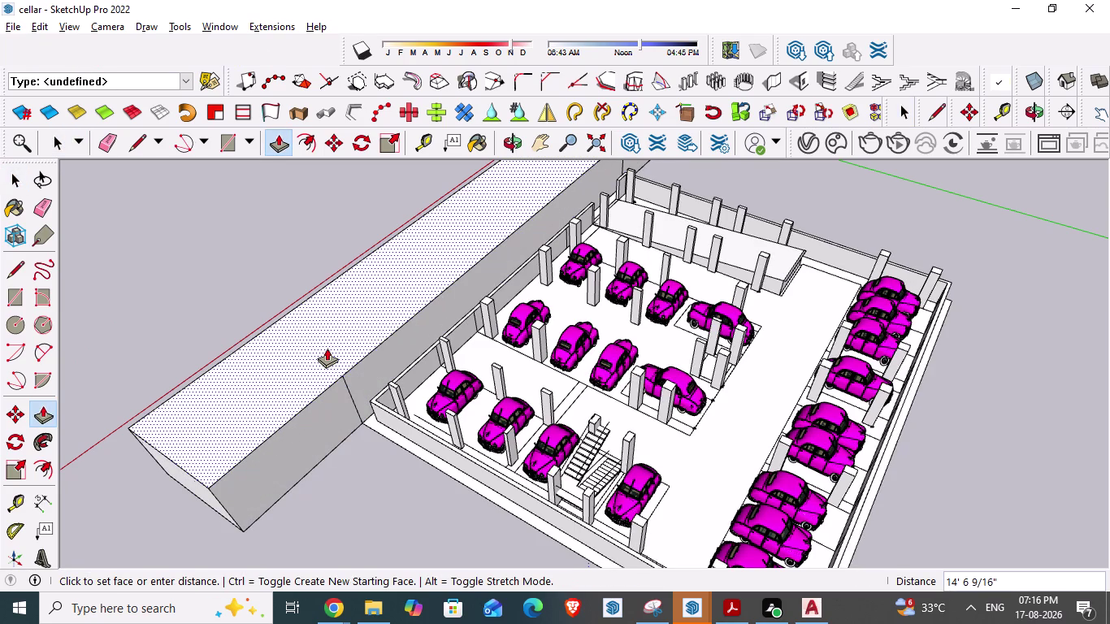
text(8')
key(Return)
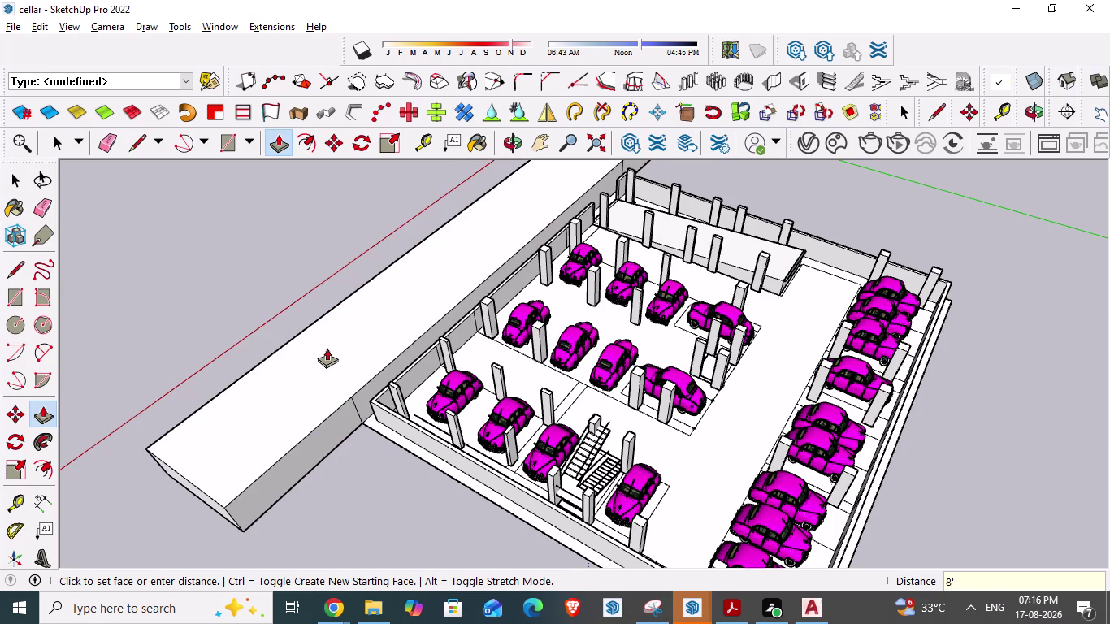
scroll(down, 3)
middle_drag(457, 468, 394, 481)
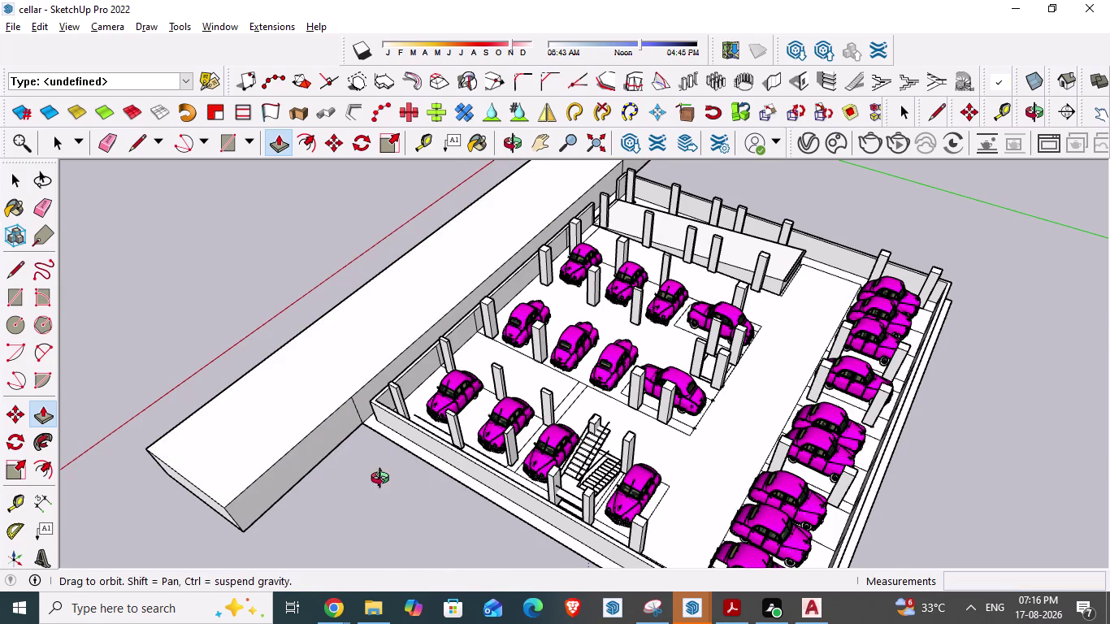
middle_drag(394, 481, 224, 452)
middle_drag(698, 366, 489, 388)
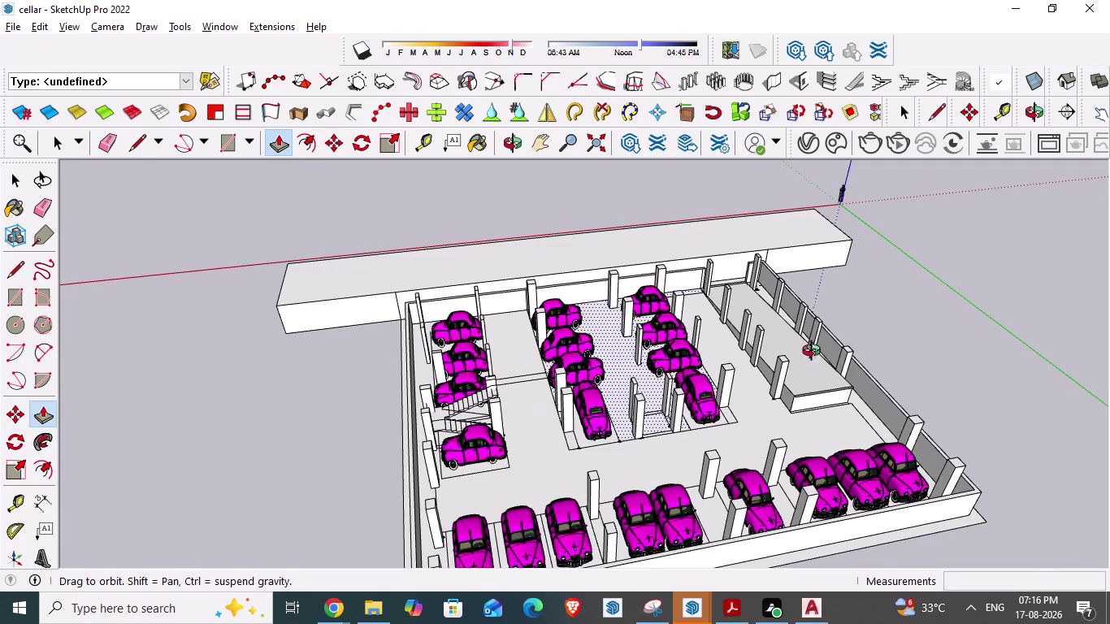
scroll(up, 3)
key(space)
scroll(up, 3)
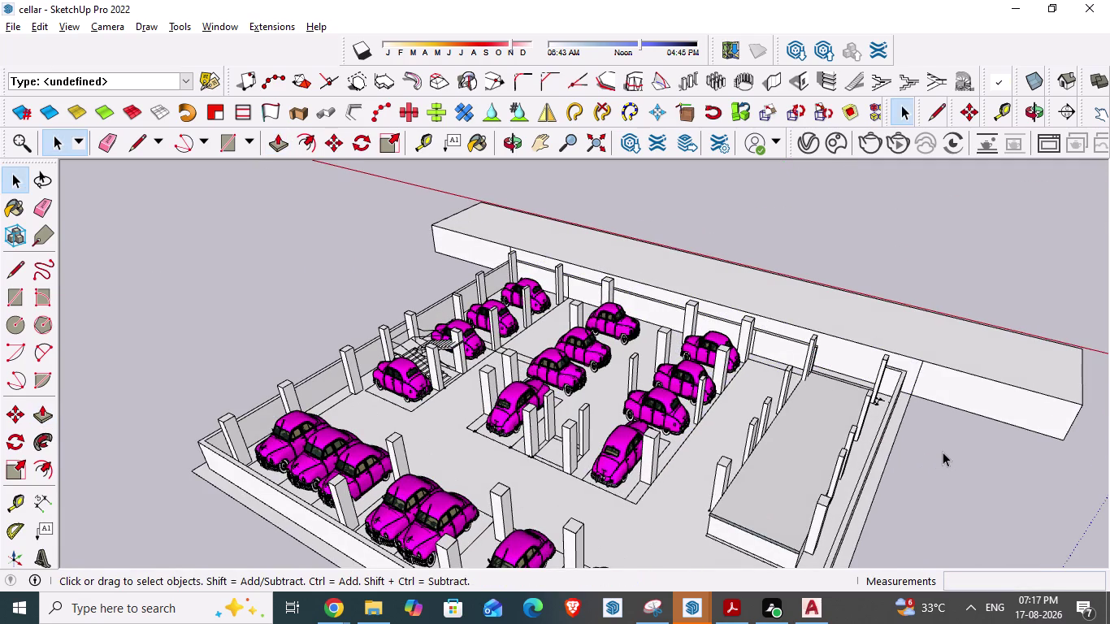
scroll(up, 3)
scroll(down, 3)
scroll(up, 3)
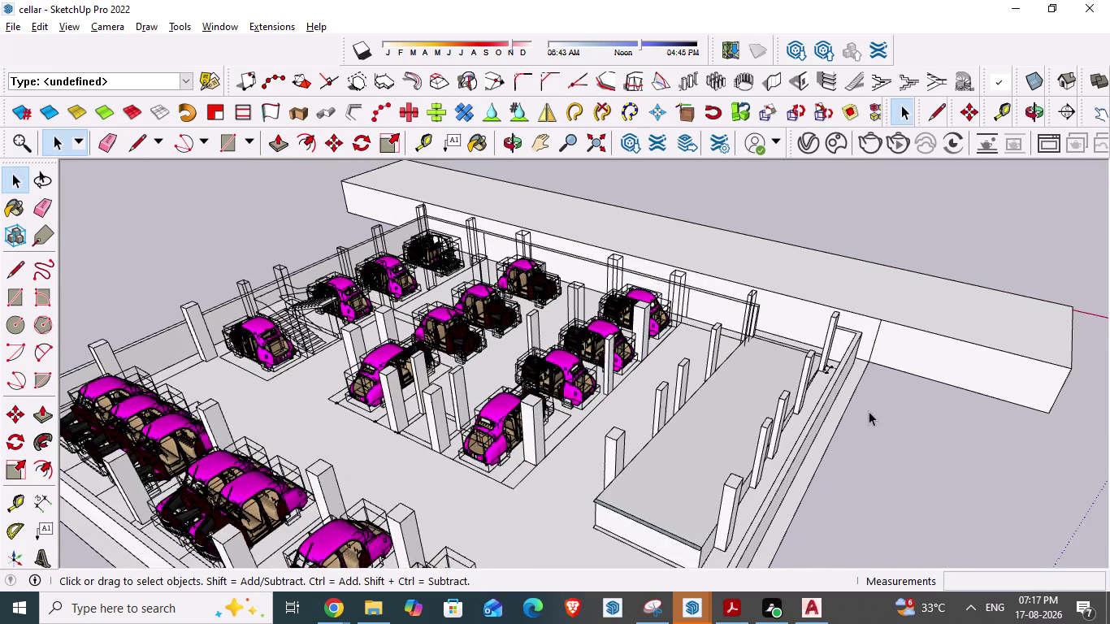
scroll(up, 3)
click(651, 473)
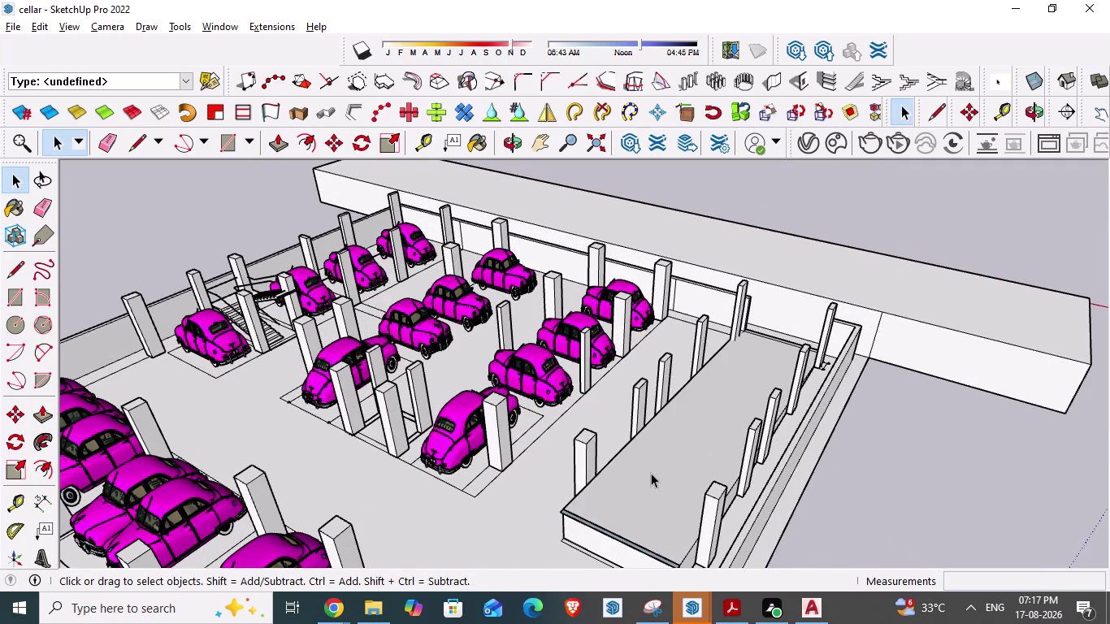
scroll(down, 3)
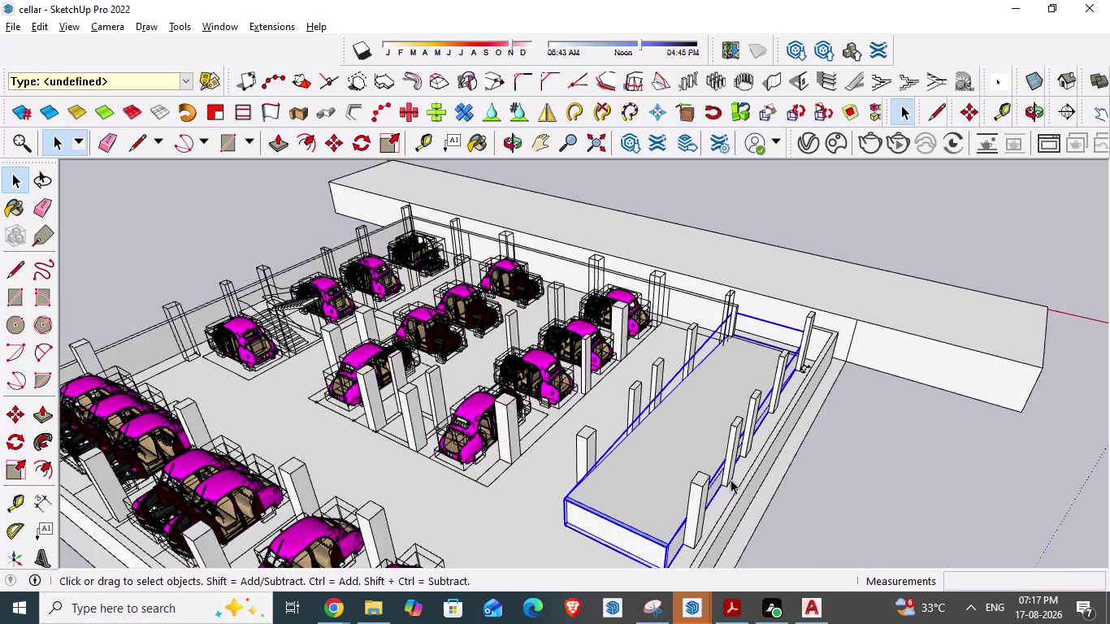
scroll(up, 3)
scroll(down, 3)
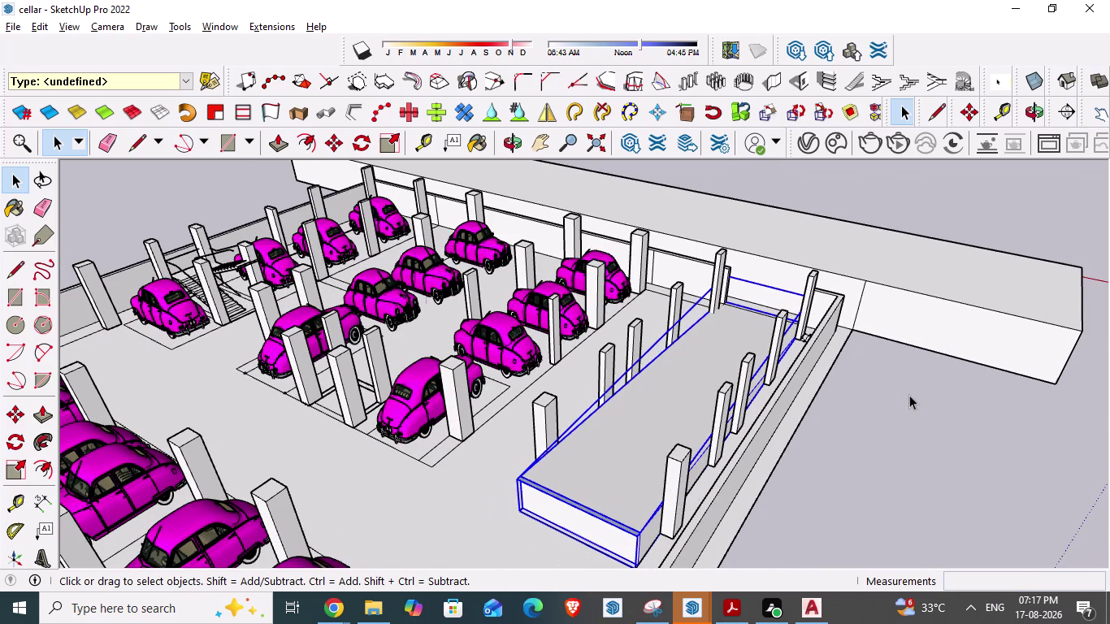
scroll(down, 3)
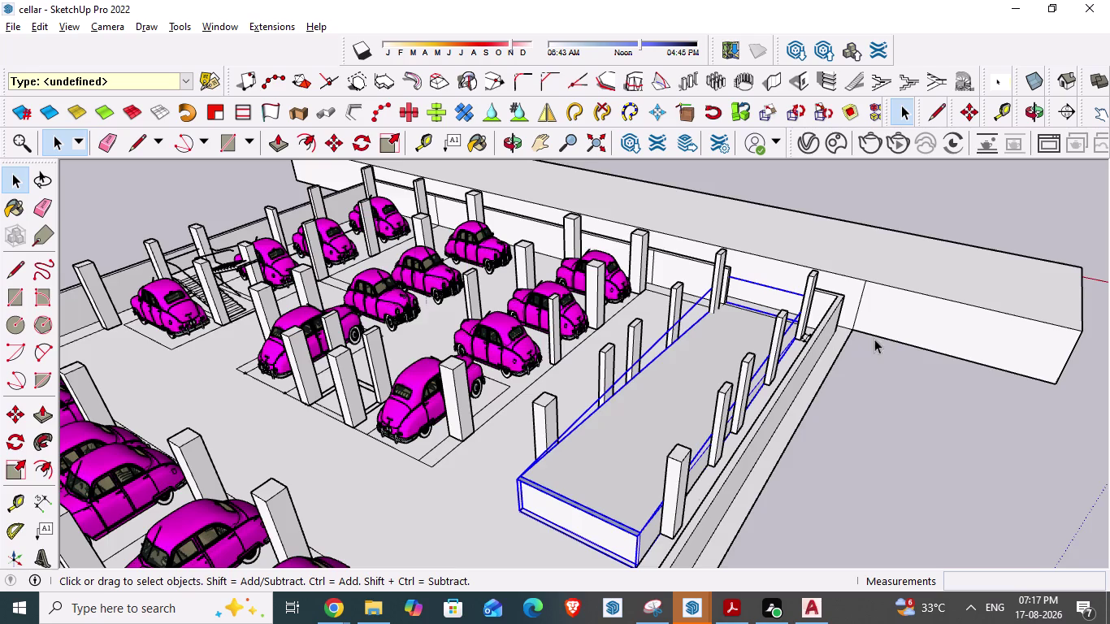
scroll(down, 3)
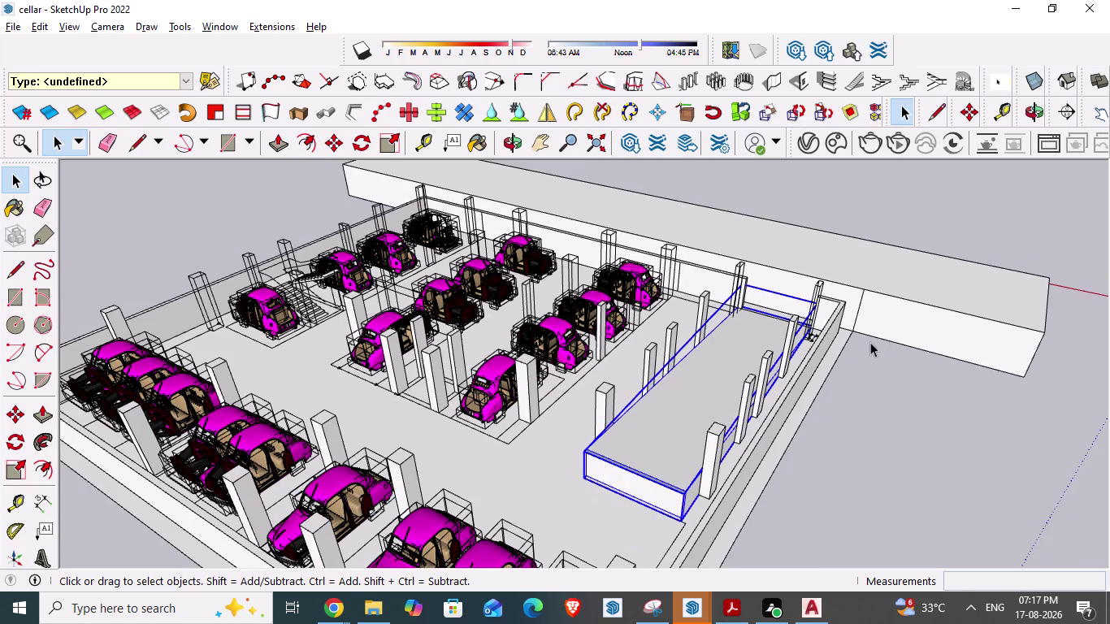
middle_drag(871, 347, 585, 390)
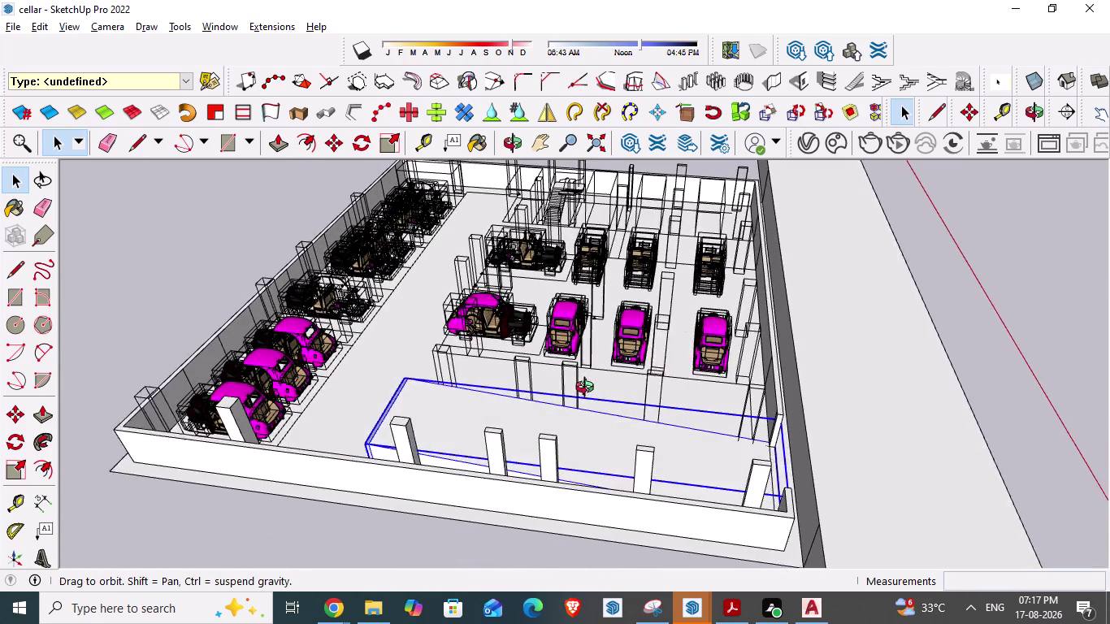
middle_drag(585, 389, 588, 389)
scroll(down, 3)
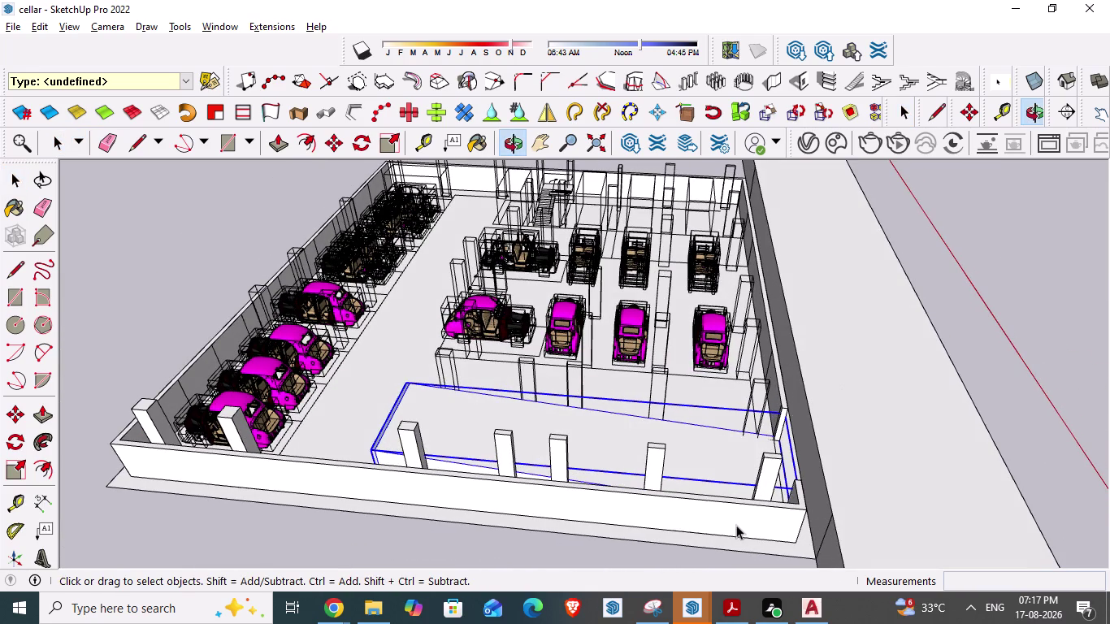
middle_drag(613, 544, 664, 453)
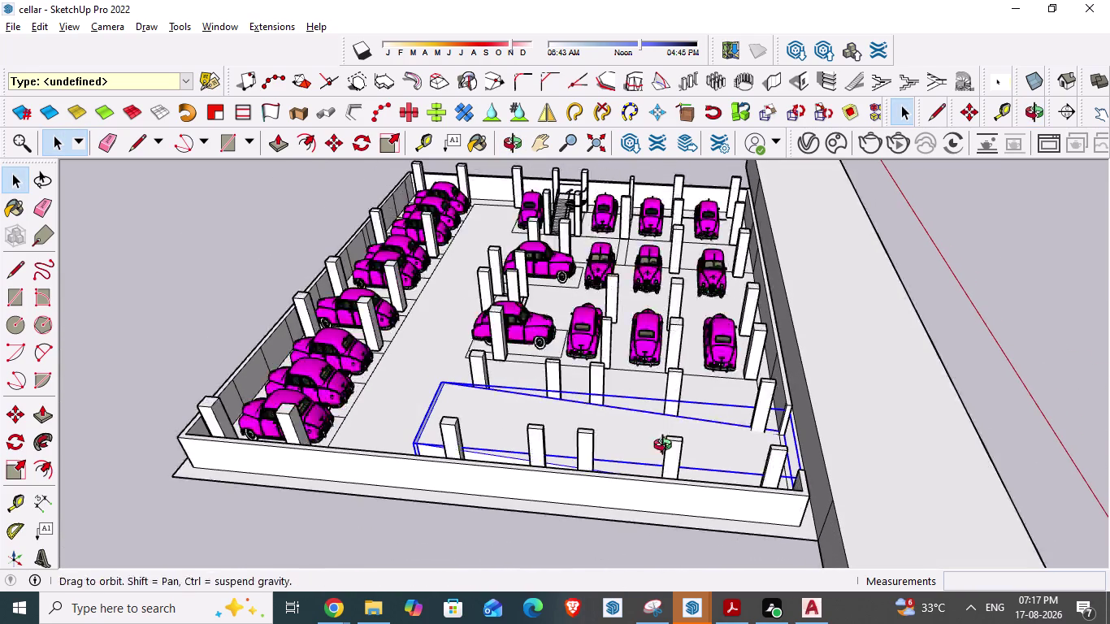
middle_drag(664, 454, 532, 348)
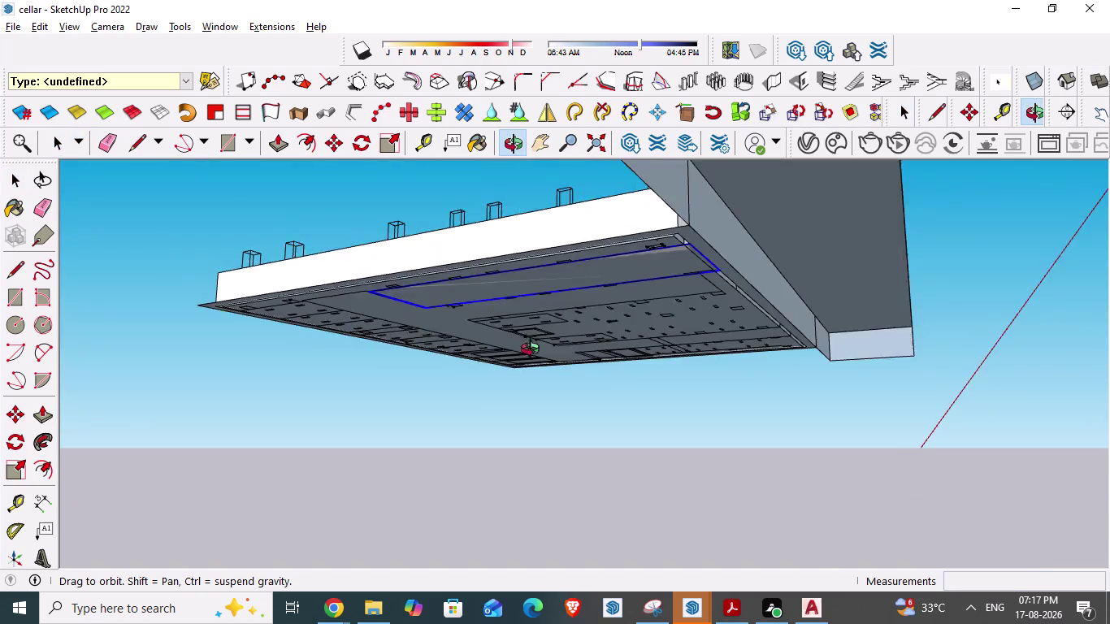
middle_drag(532, 348, 543, 375)
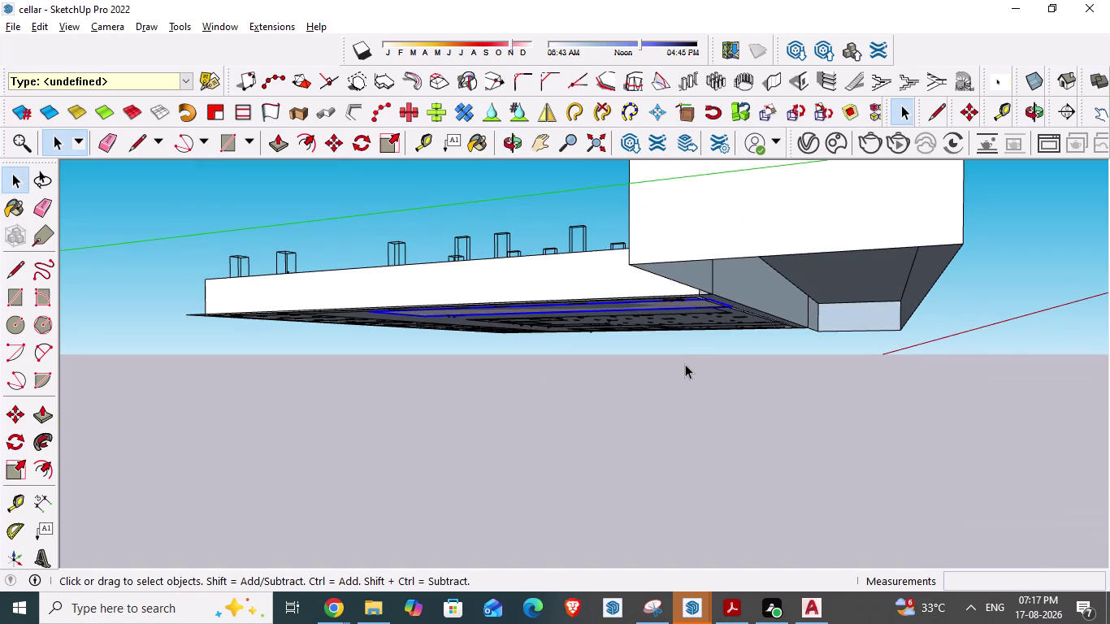
click(812, 268)
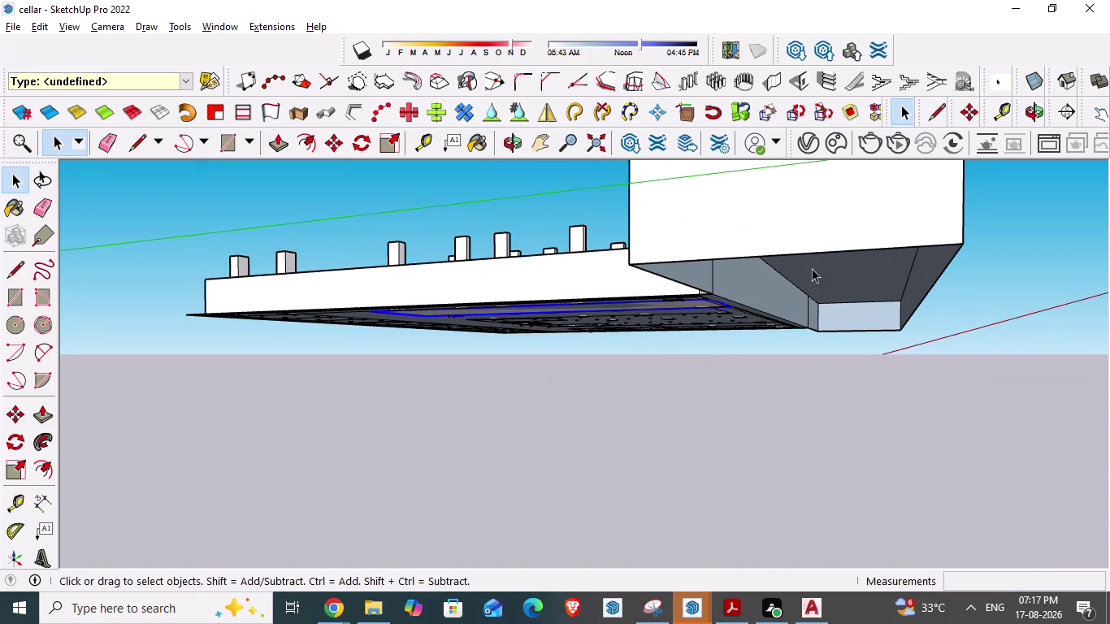
middle_drag(810, 317, 710, 266)
scroll(down, 3)
scroll(down, 3)
middle_drag(677, 317, 676, 273)
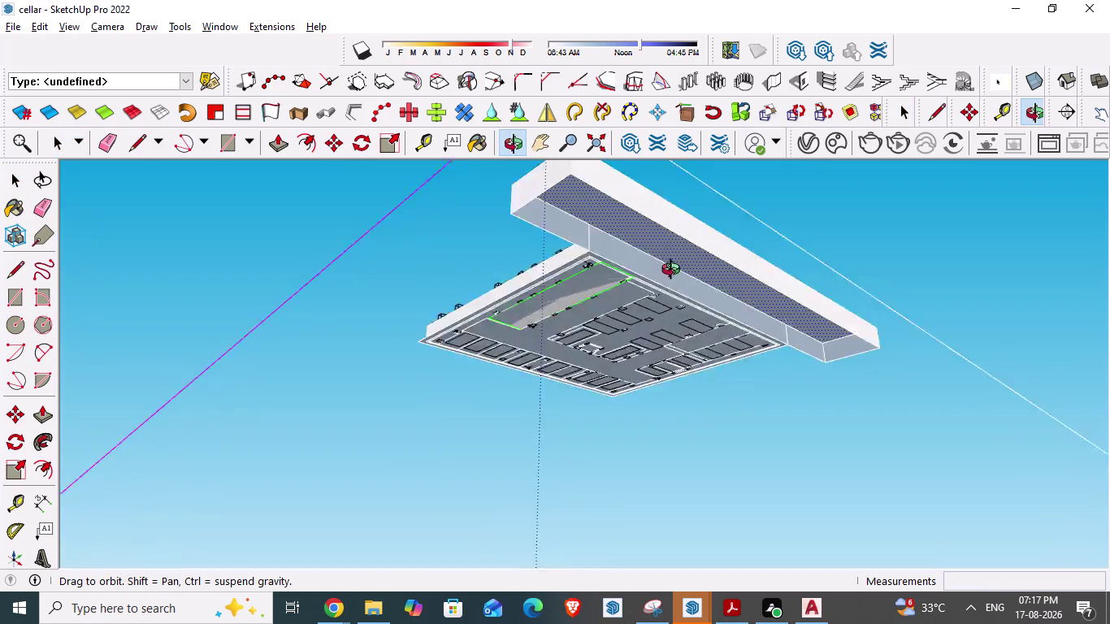
middle_drag(676, 273, 664, 263)
key(space)
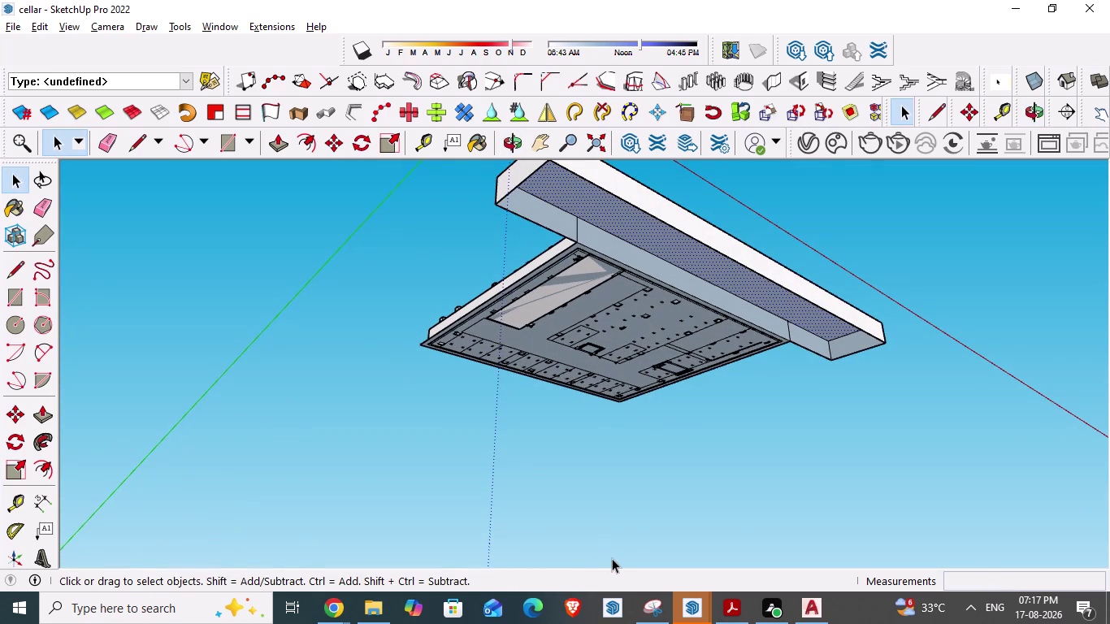
key(r)
scroll(down, 3)
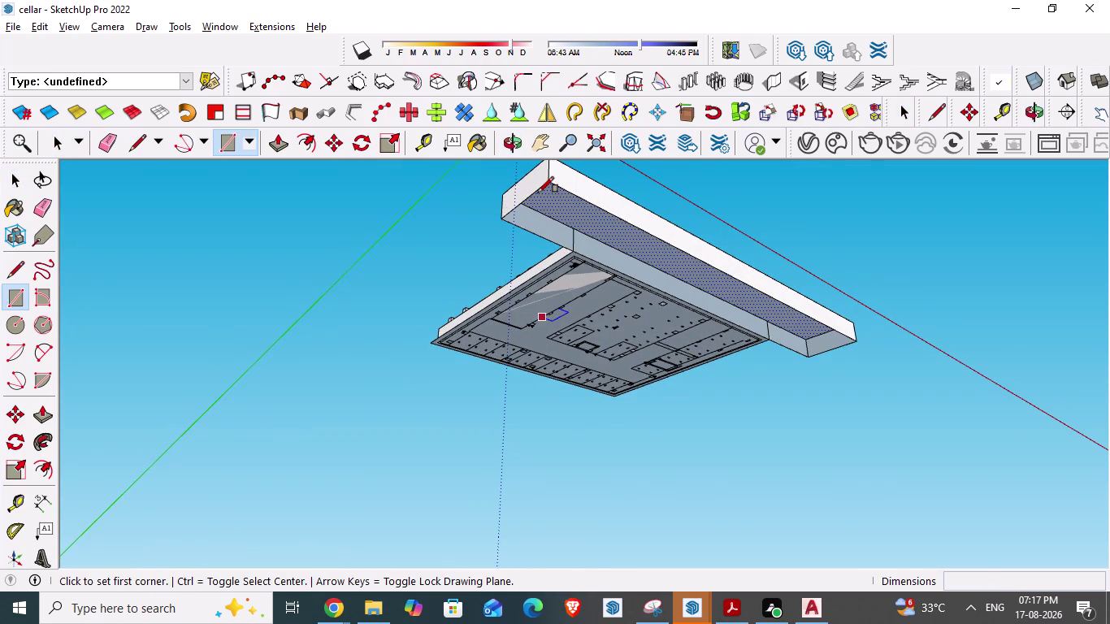
Draw a rectangle across the road block's underside and select the new face.
click(551, 179)
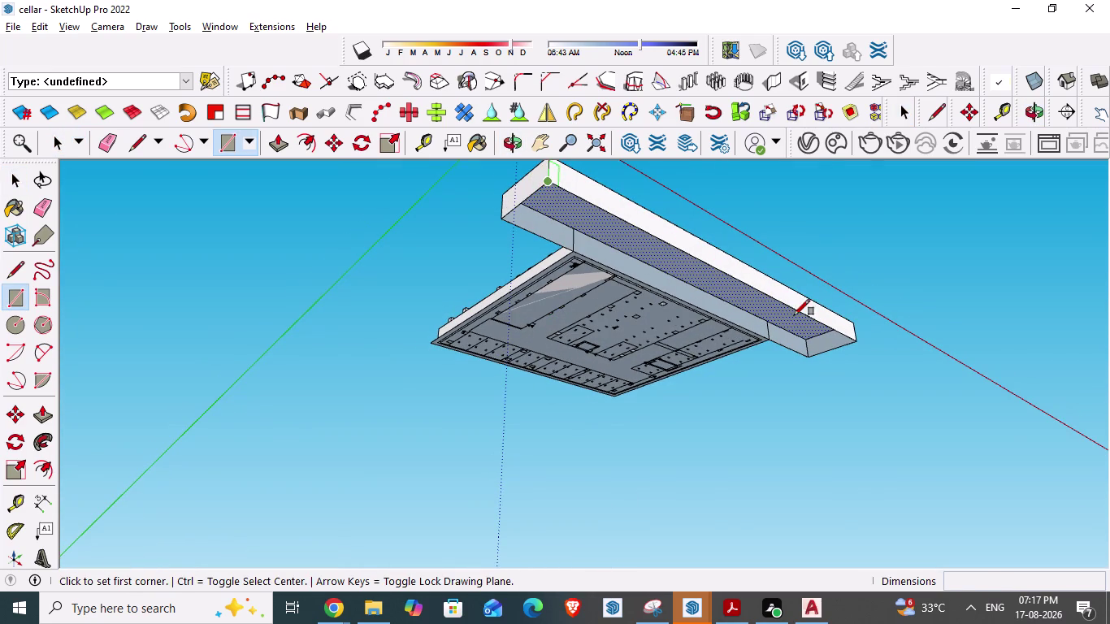
click(811, 357)
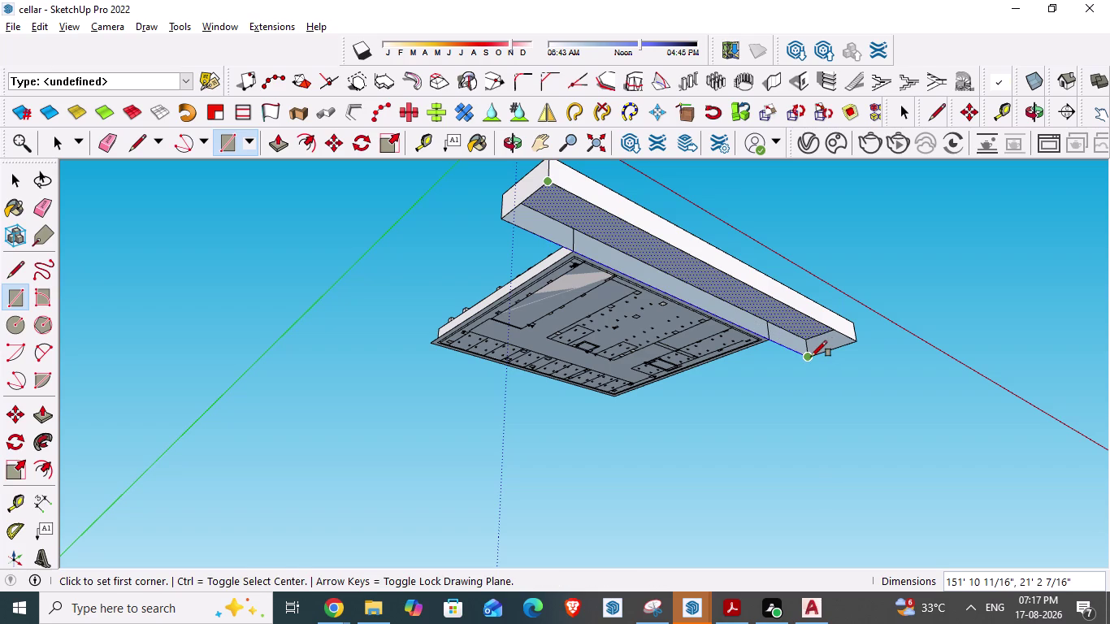
key(space)
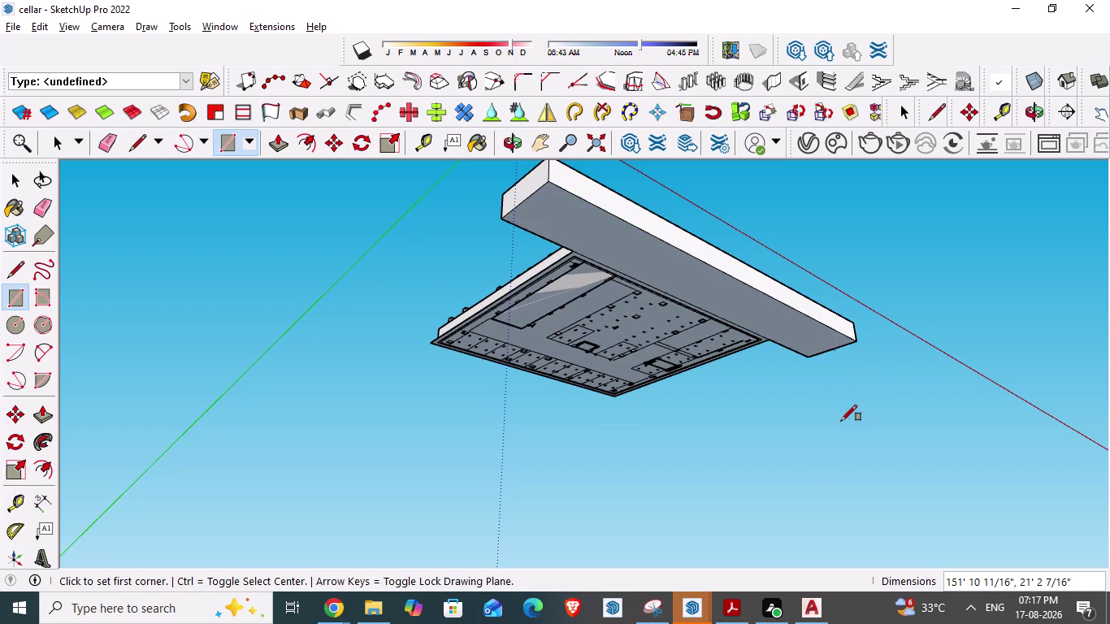
click(841, 421)
click(758, 316)
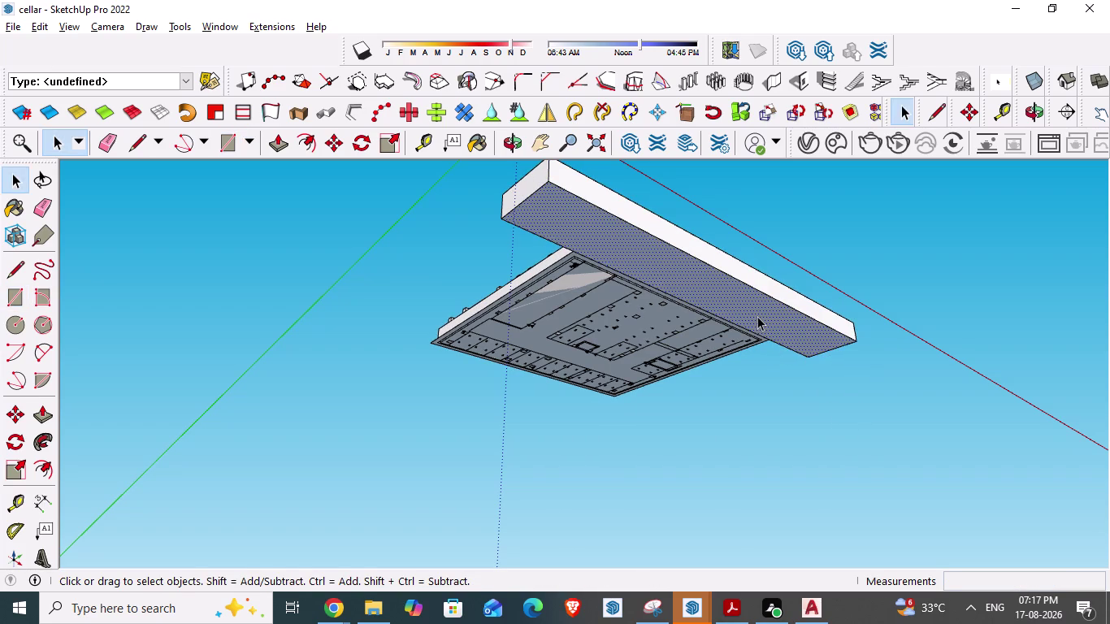
Push the underside face 1 foot.
key(p)
click(757, 316)
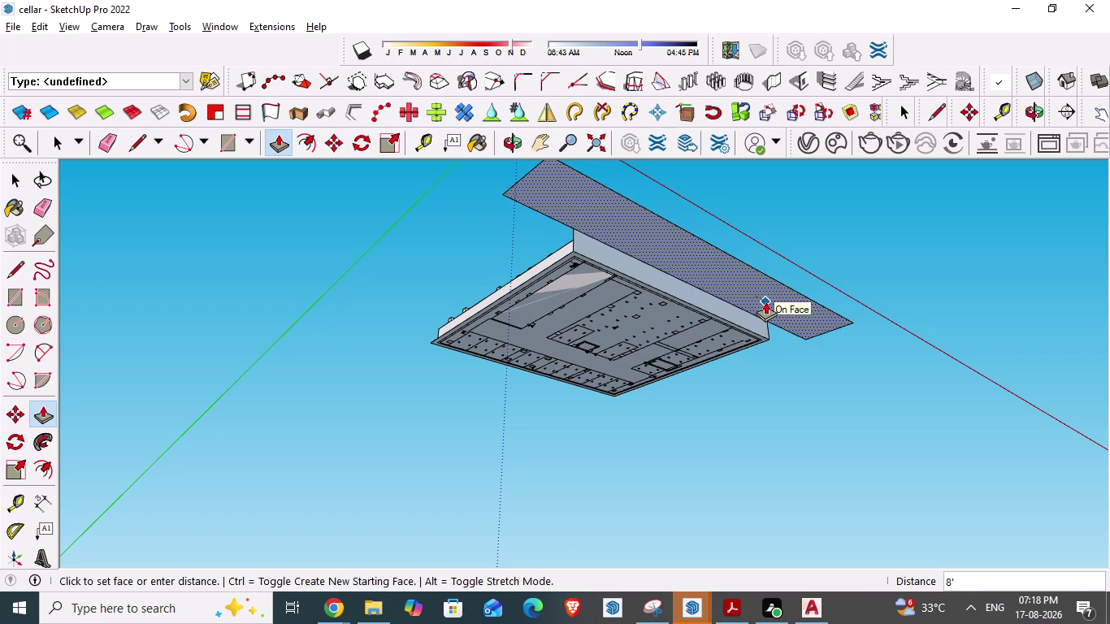
text(1')
key(Return)
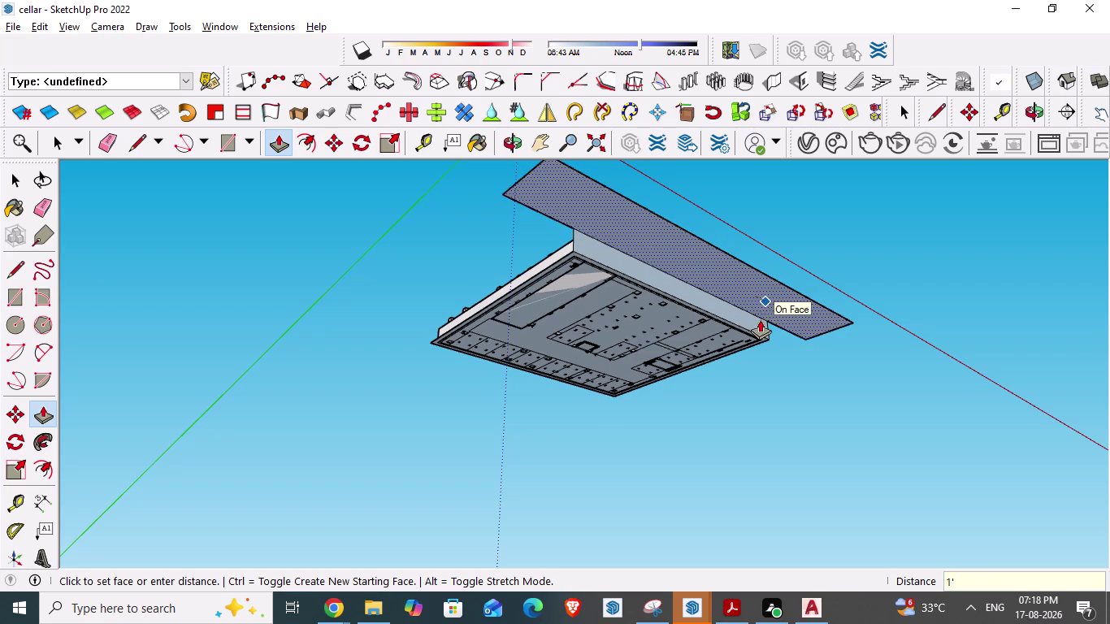
scroll(down, 3)
middle_drag(587, 304, 869, 447)
scroll(down, 3)
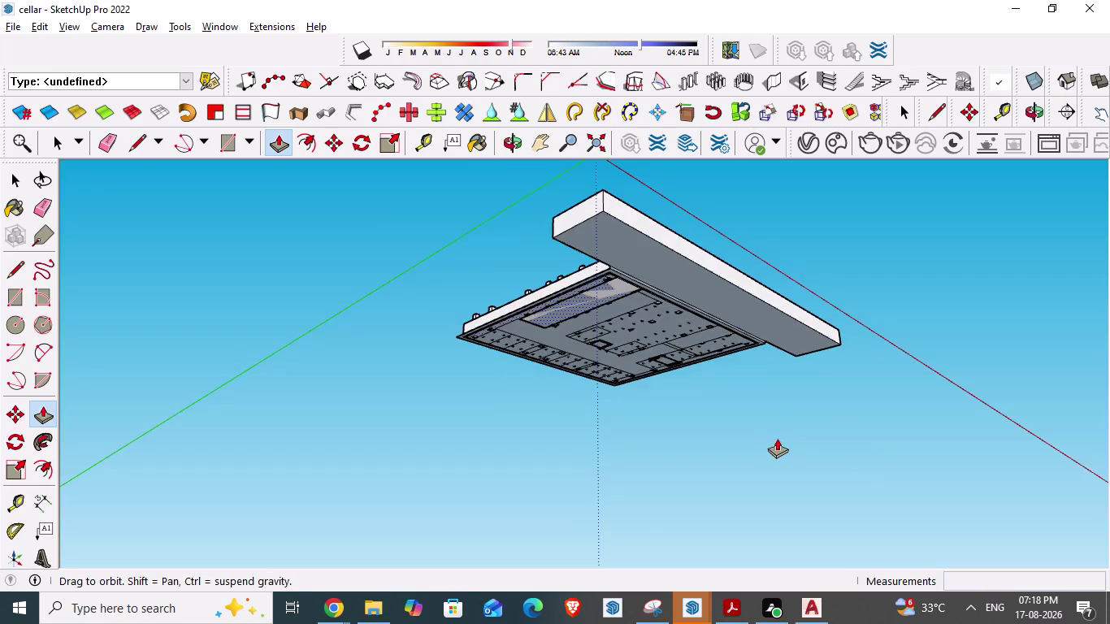
Orbit and zoom around the cellar to inspect the road block from above and below.
scroll(down, 3)
middle_drag(512, 412, 563, 423)
scroll(up, 3)
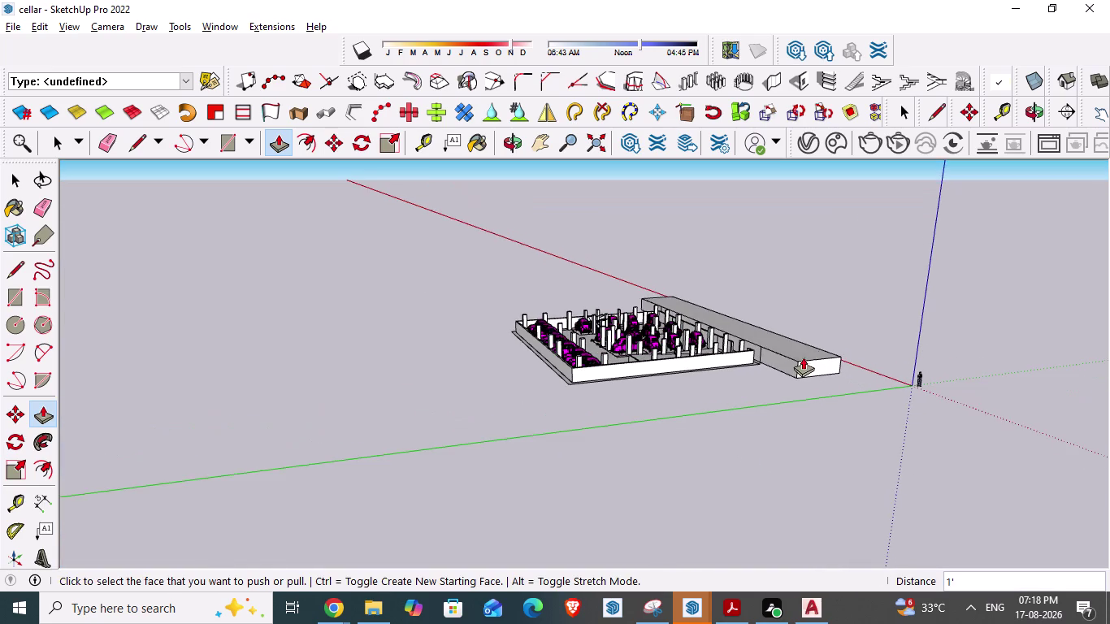
scroll(up, 3)
key(space)
scroll(up, 3)
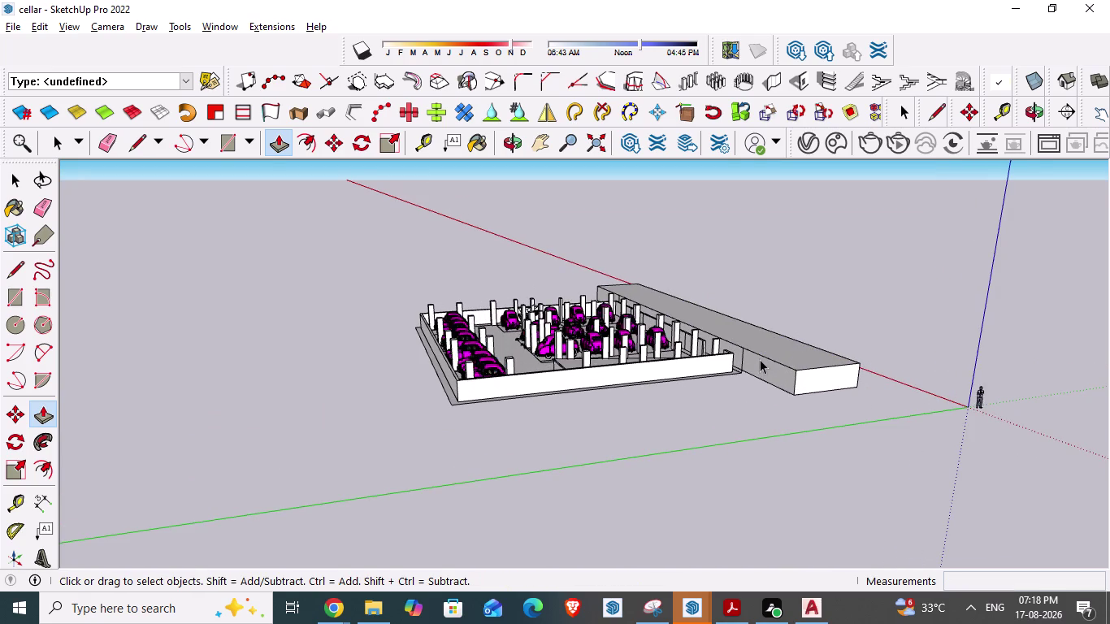
middle_drag(763, 383, 753, 490)
scroll(up, 3)
middle_drag(842, 497, 840, 497)
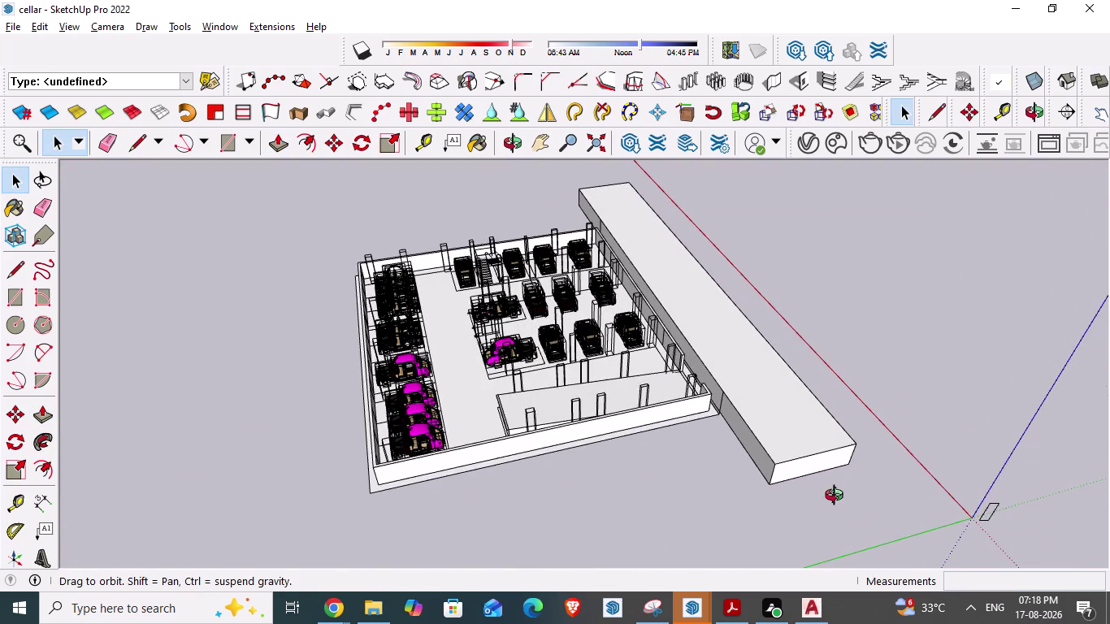
middle_drag(840, 498, 635, 272)
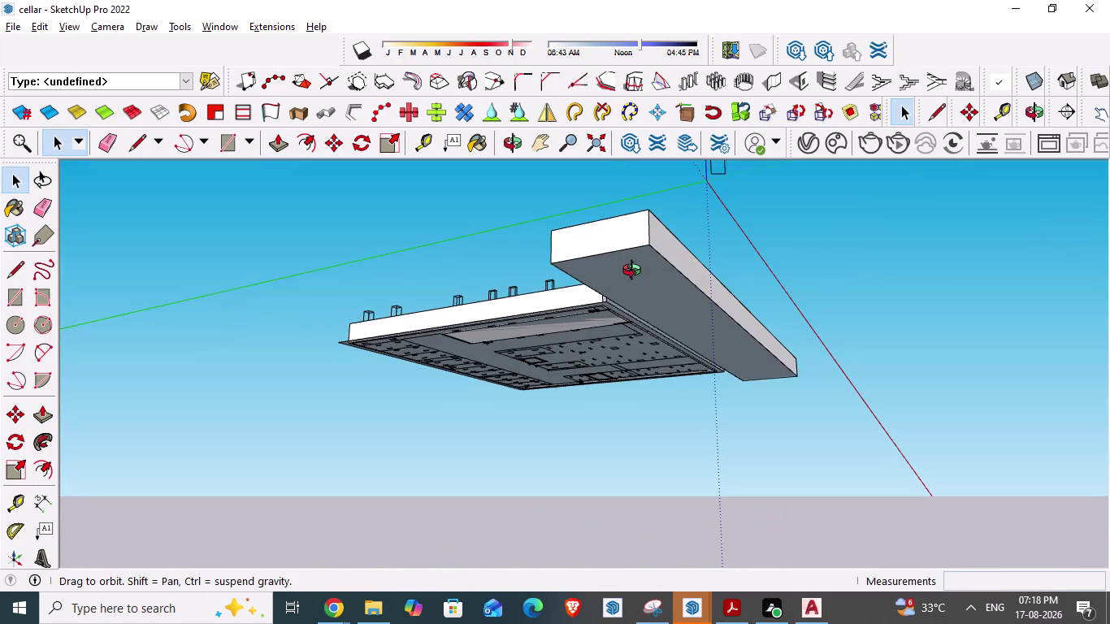
middle_drag(636, 272, 588, 297)
scroll(up, 3)
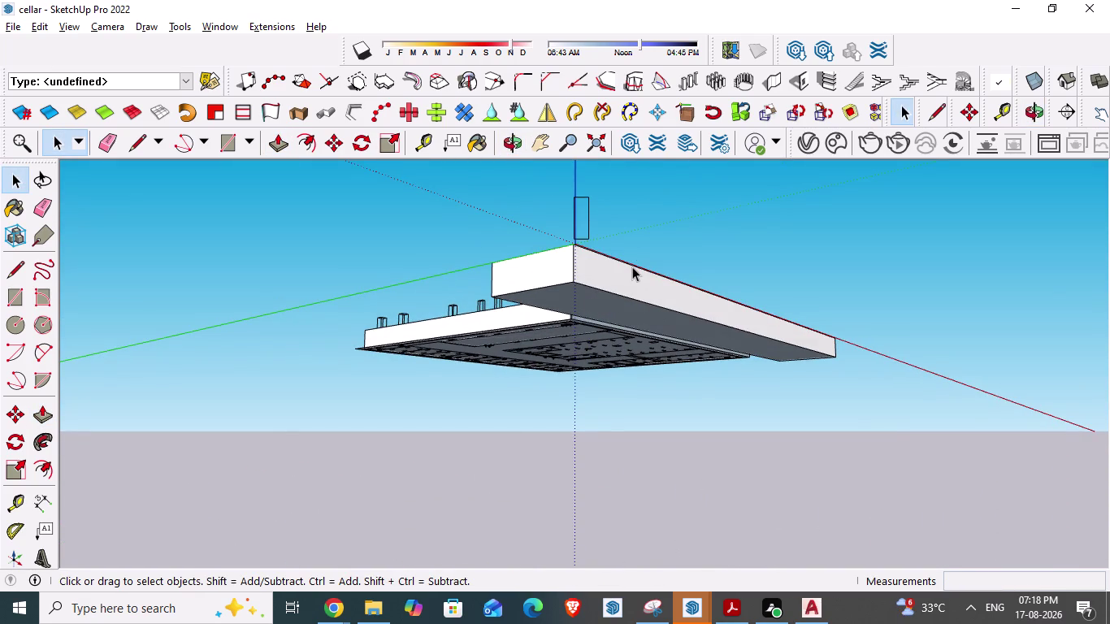
scroll(up, 3)
Place a Tape Measure guide 7 feet down from the road block's top edge.
key(t)
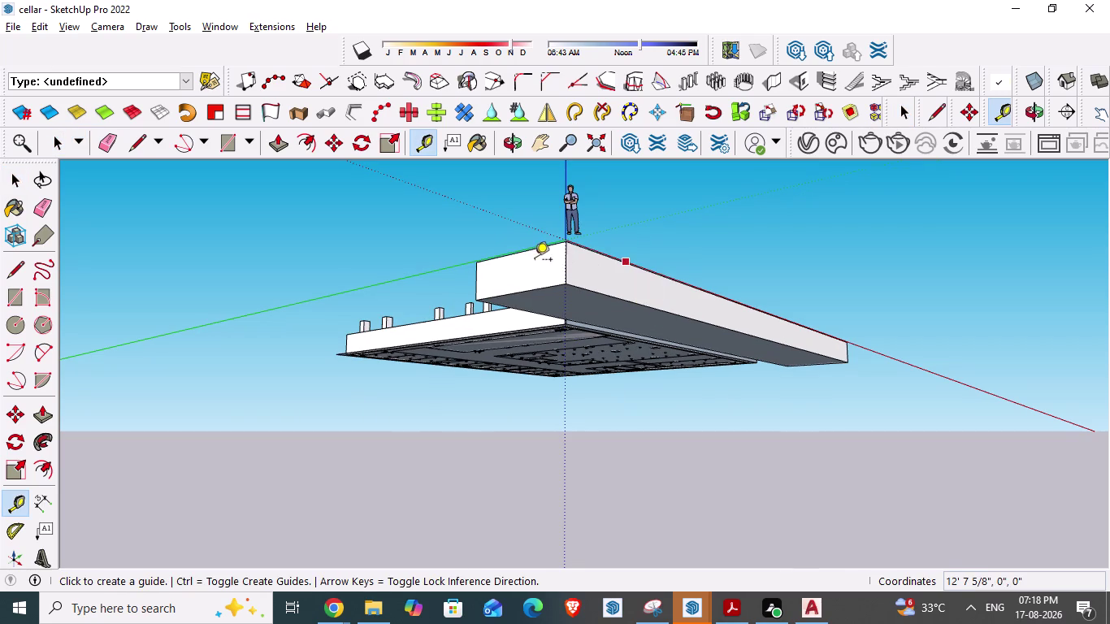
click(526, 251)
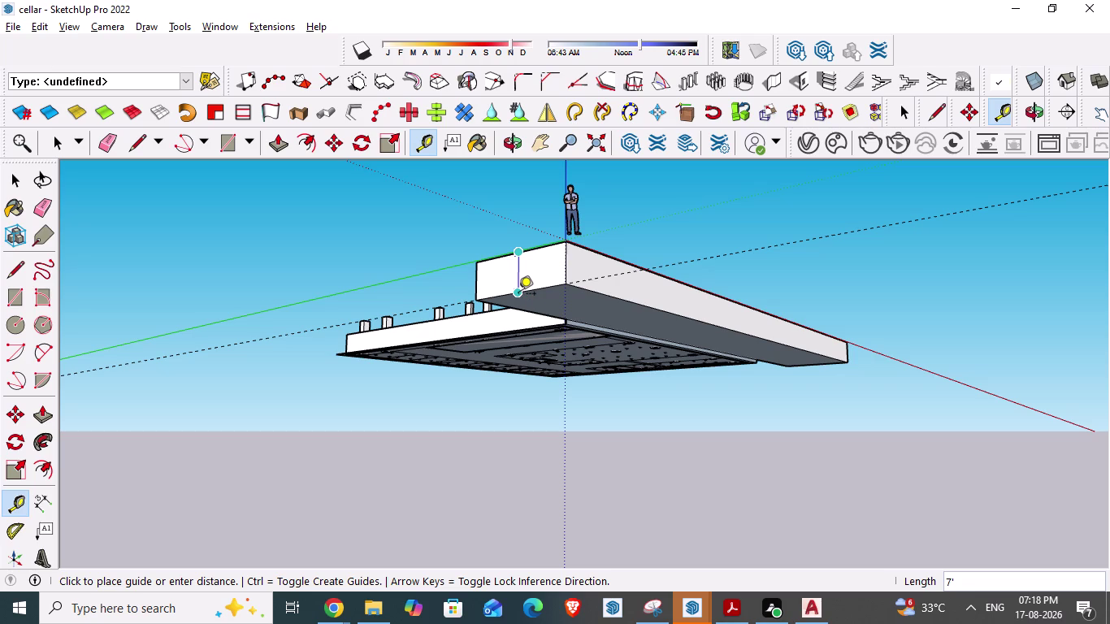
key(Escape)
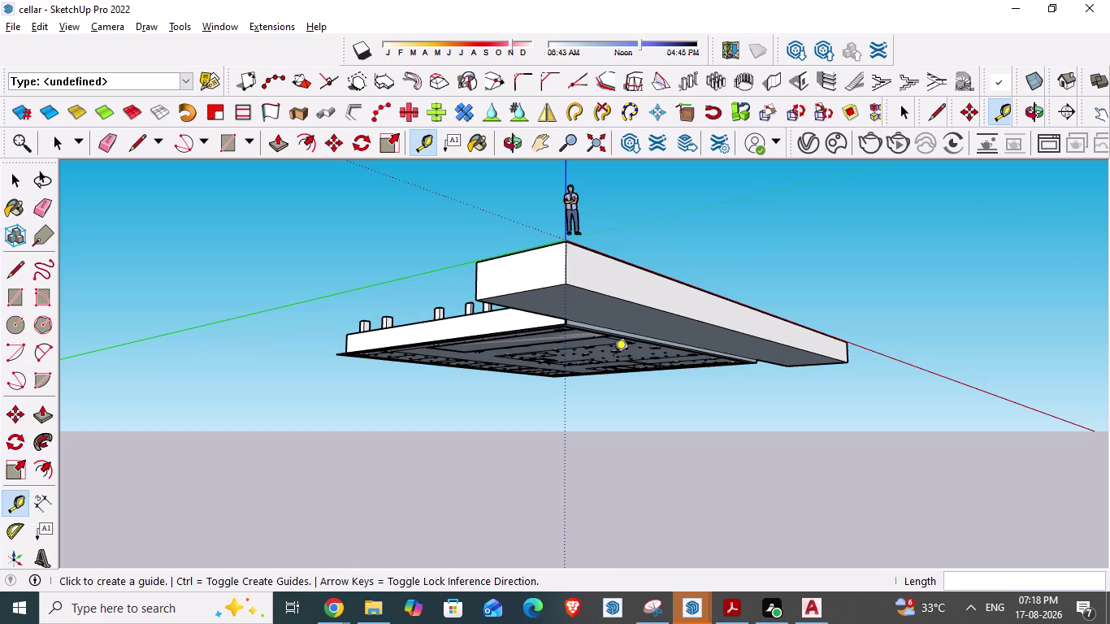
key(space)
Push the road block's face 5 feet to leave a thin road slab.
key(p)
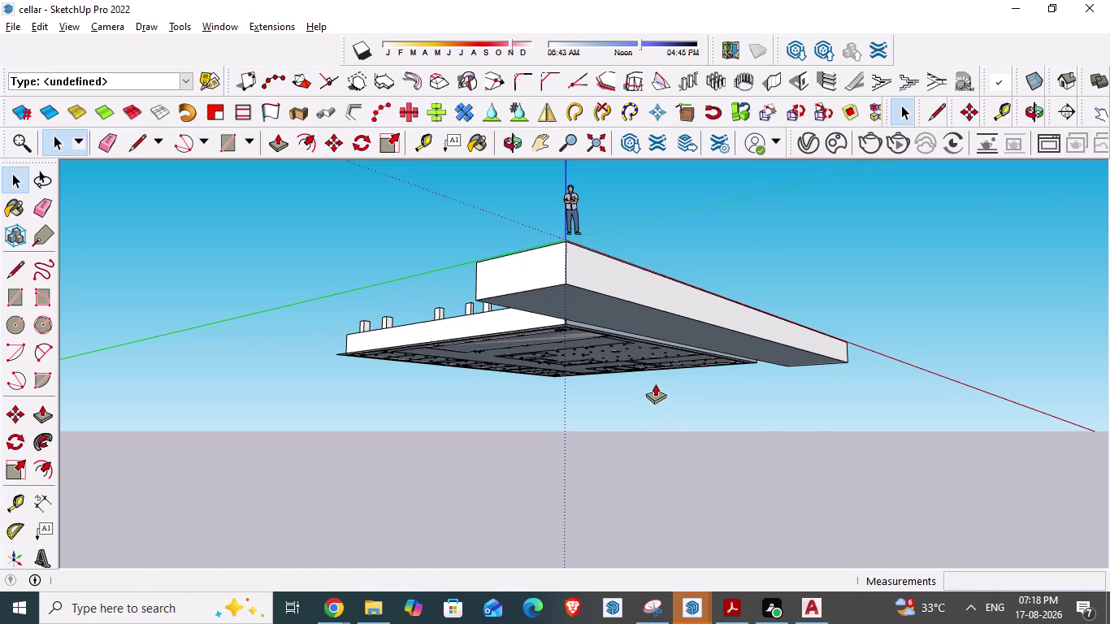
click(656, 321)
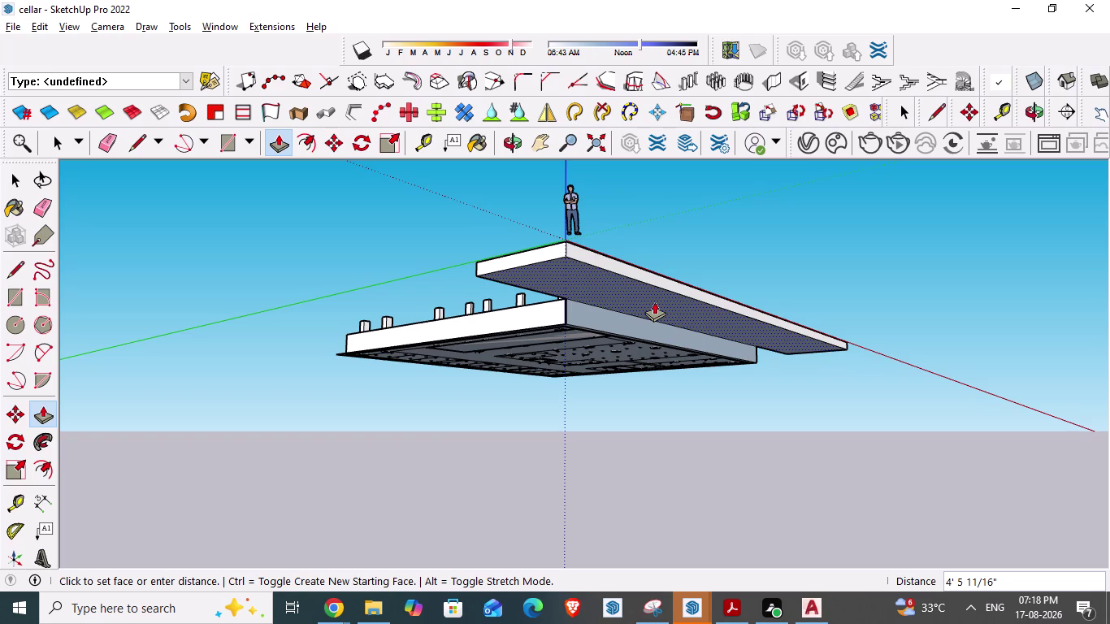
text(5')
key(Return)
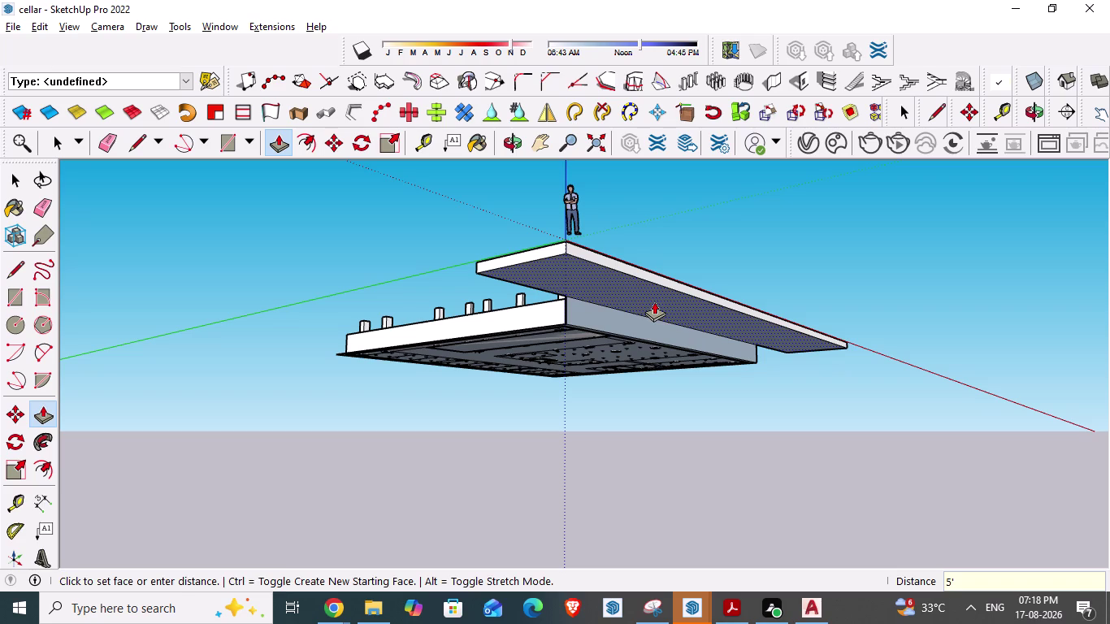
key(space)
scroll(down, 3)
middle_drag(583, 395, 800, 506)
scroll(down, 3)
scroll(down, 3)
scroll(up, 3)
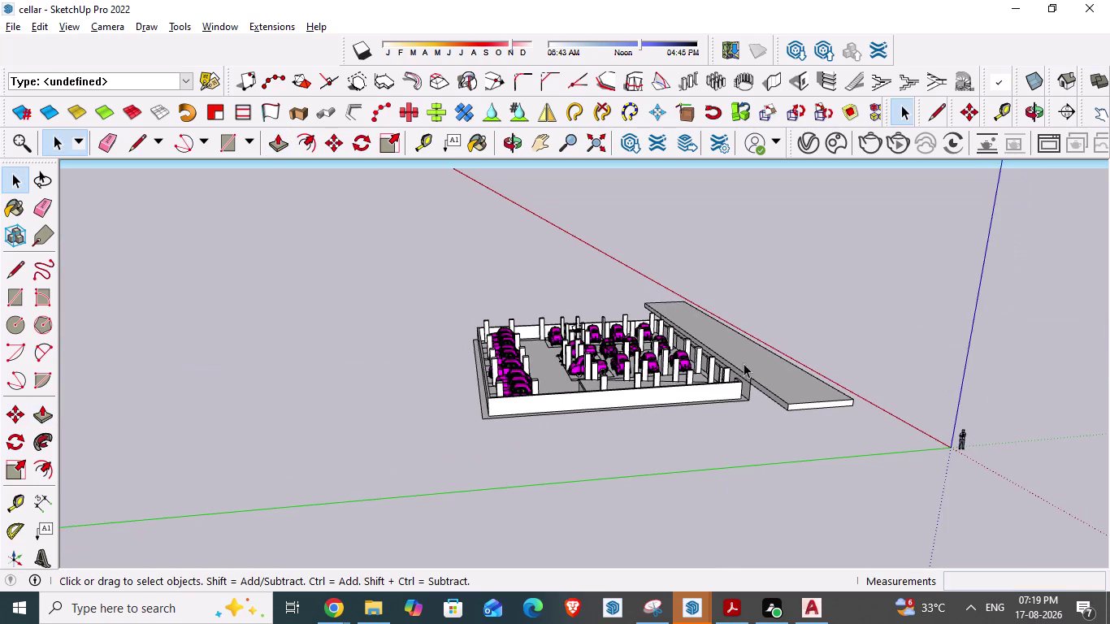
Orbit down into the cellar and select the ramp block at its front.
scroll(up, 3)
scroll(up, 3)
scroll(up, 3)
scroll(up, 3)
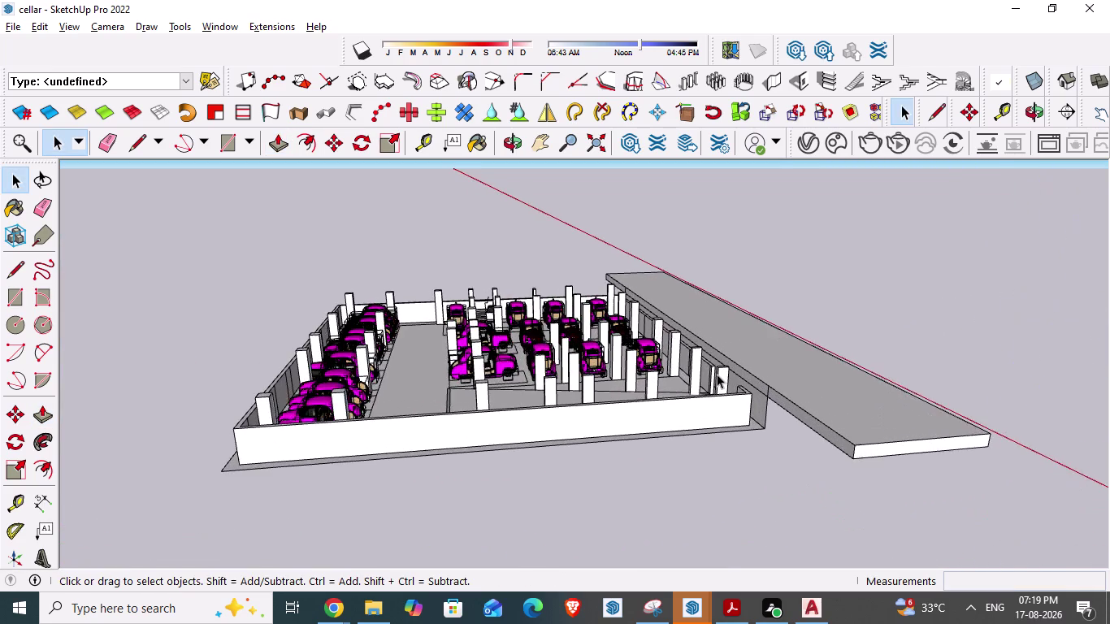
scroll(up, 3)
scroll(up, 3)
middle_drag(666, 402, 645, 519)
scroll(down, 3)
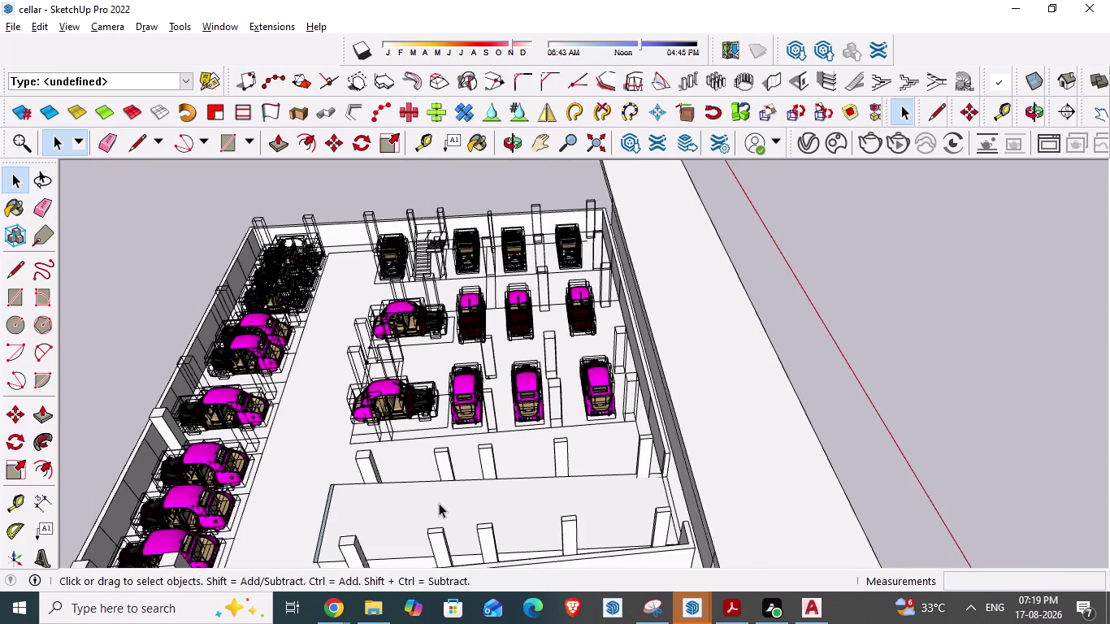
click(438, 503)
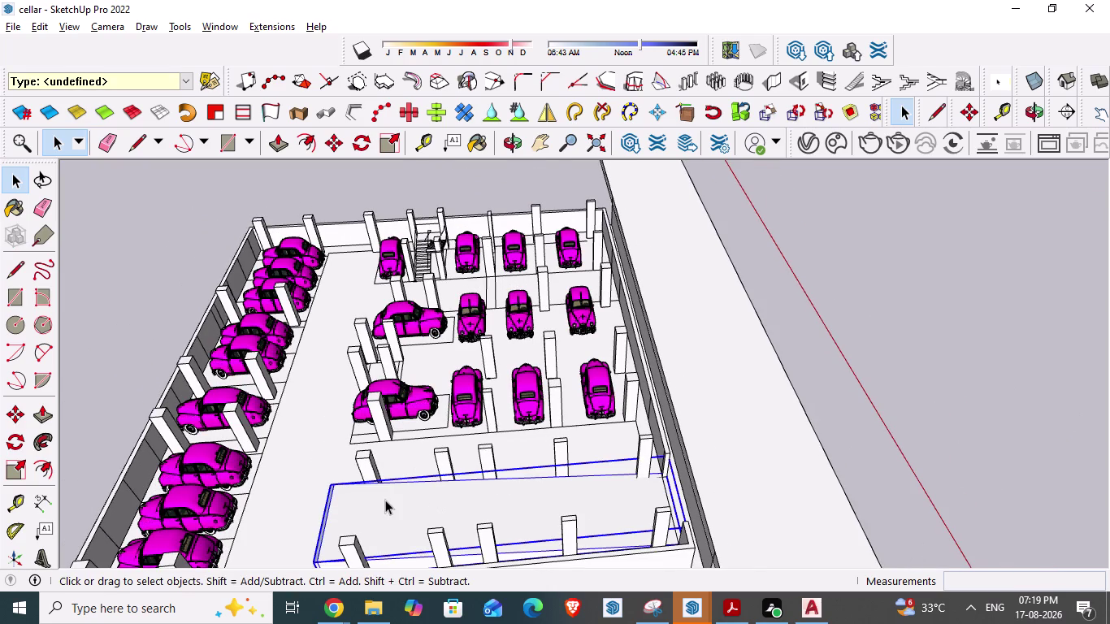
Move the ramp block about 108 feet out to open ground beyond the road slab.
key(m)
drag(382, 512, 488, 464)
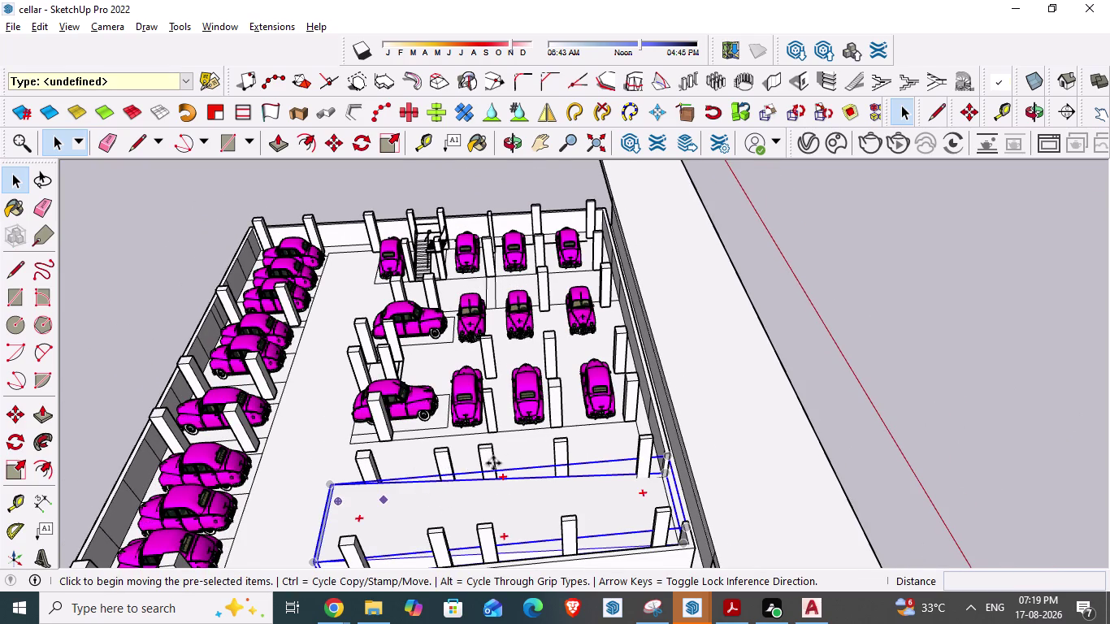
drag(488, 465, 914, 226)
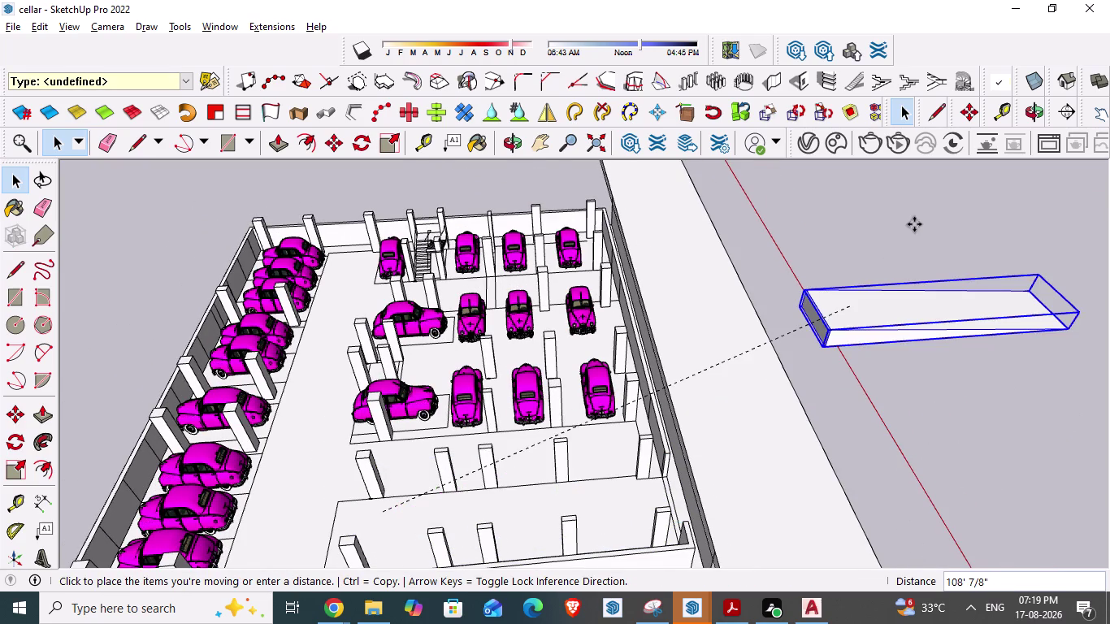
drag(913, 226, 912, 224)
click(908, 226)
scroll(down, 3)
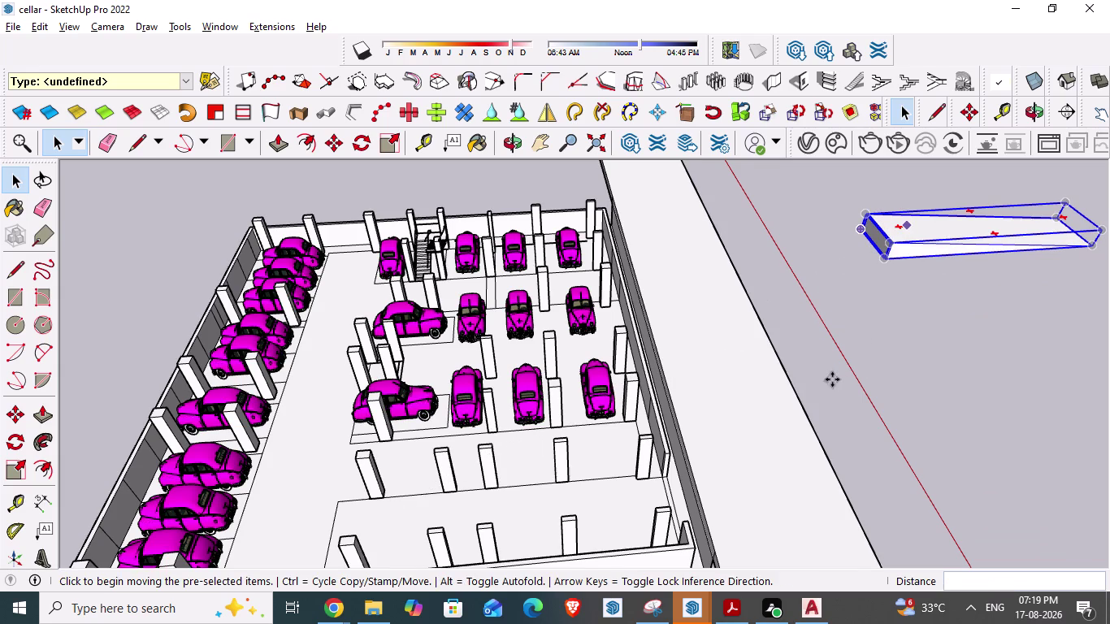
scroll(down, 3)
scroll(down, 3)
scroll(down, 3)
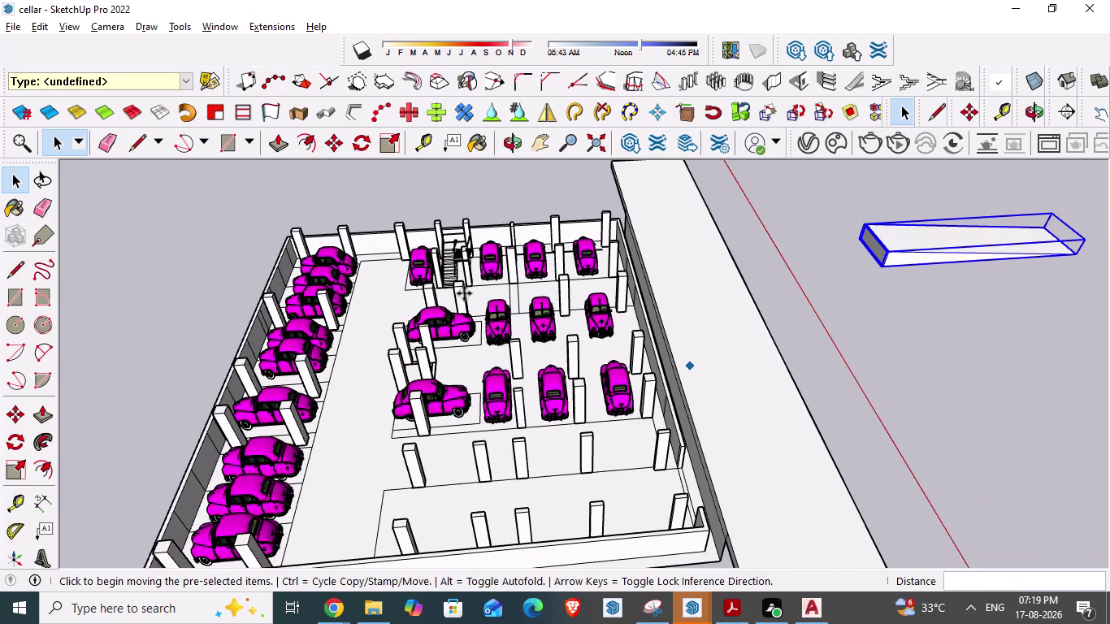
scroll(down, 3)
scroll(down, 3)
scroll(down, 3)
scroll(up, 3)
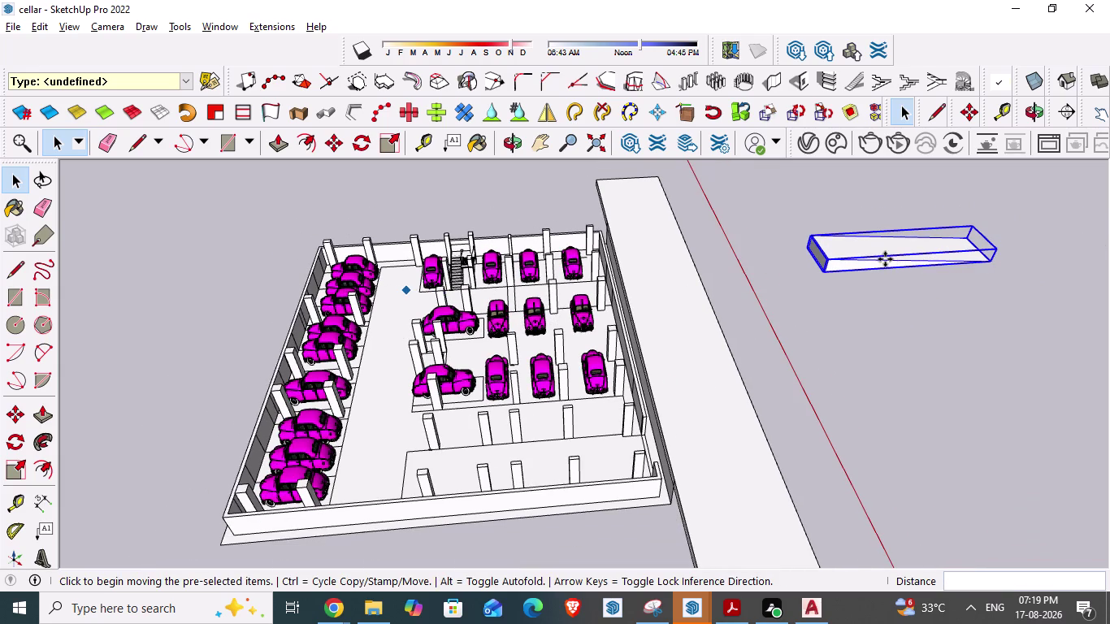
click(877, 255)
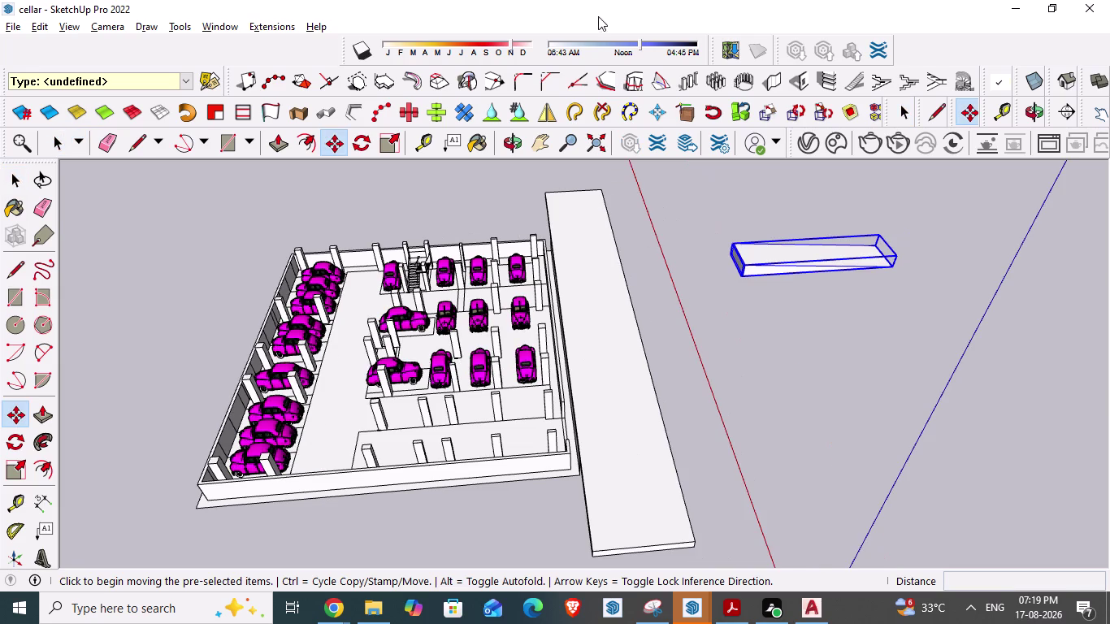
Try placing rotation pivots on the ramp block's corners, cancelling both attempts.
click(359, 144)
scroll(up, 3)
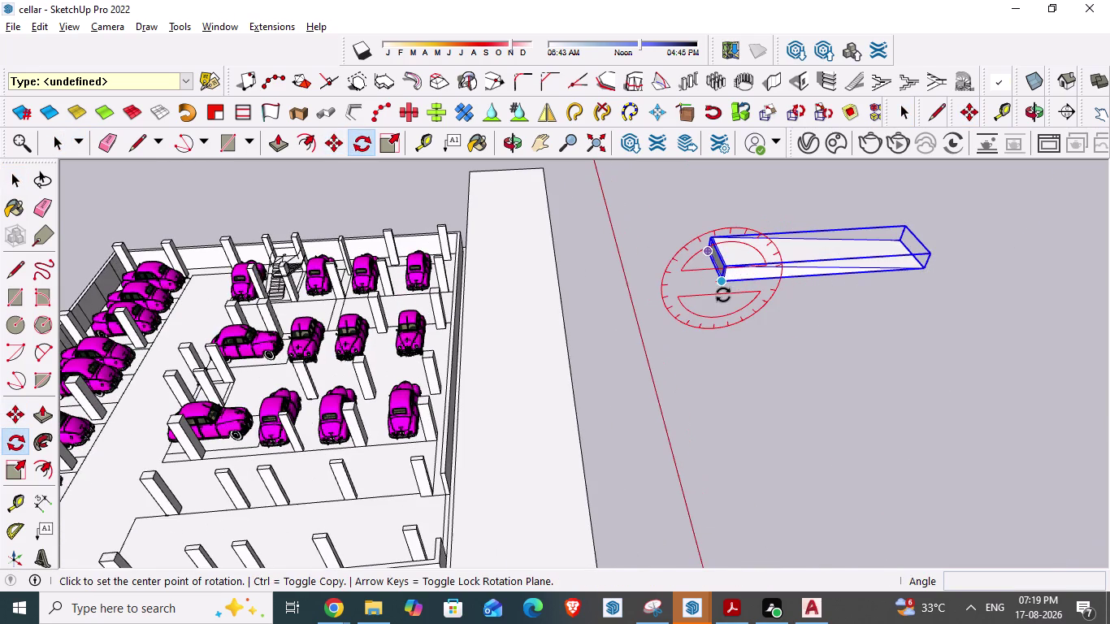
click(722, 282)
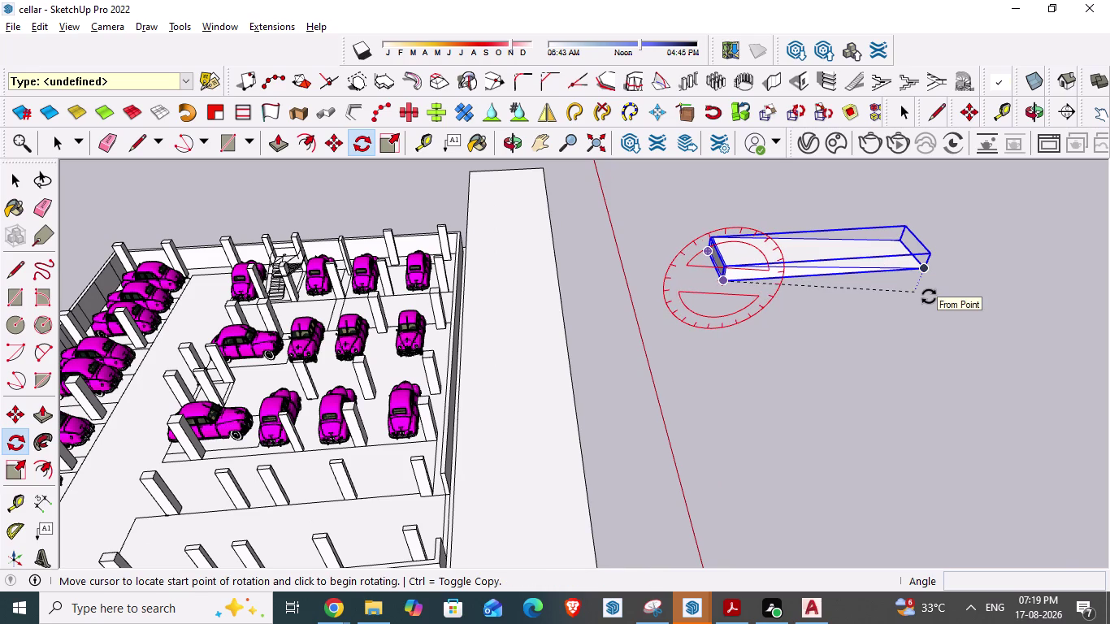
key(Escape)
key(space)
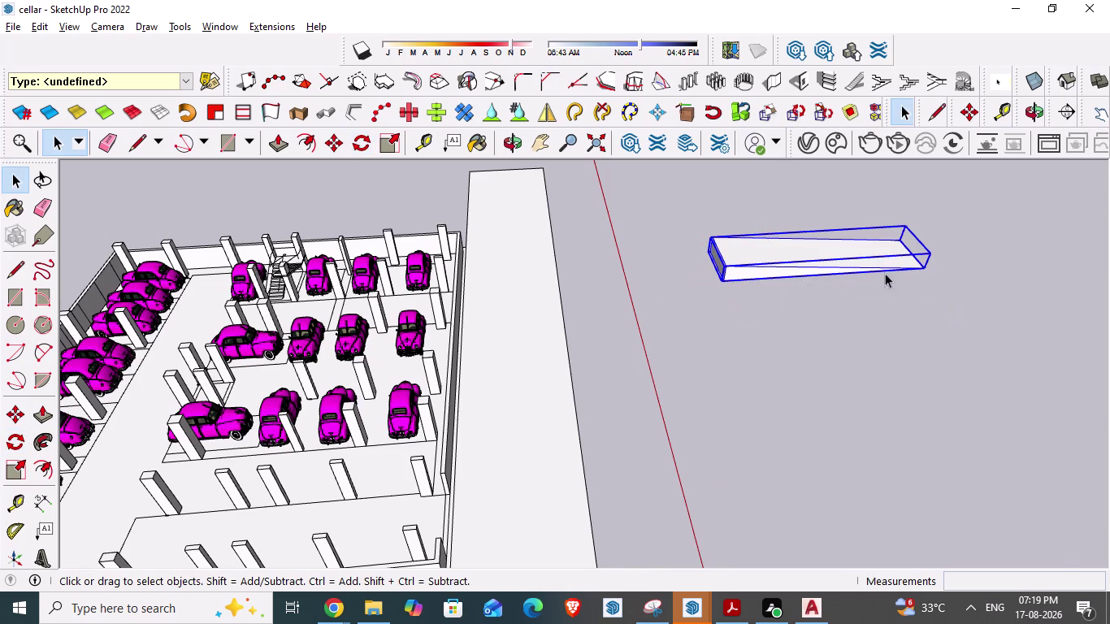
scroll(up, 3)
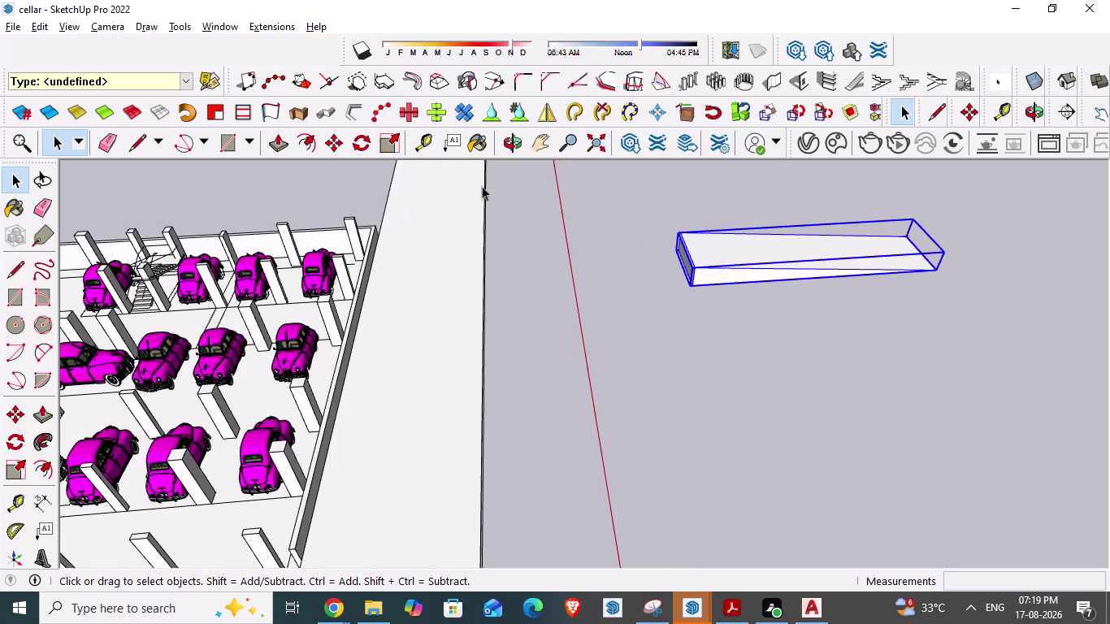
click(357, 141)
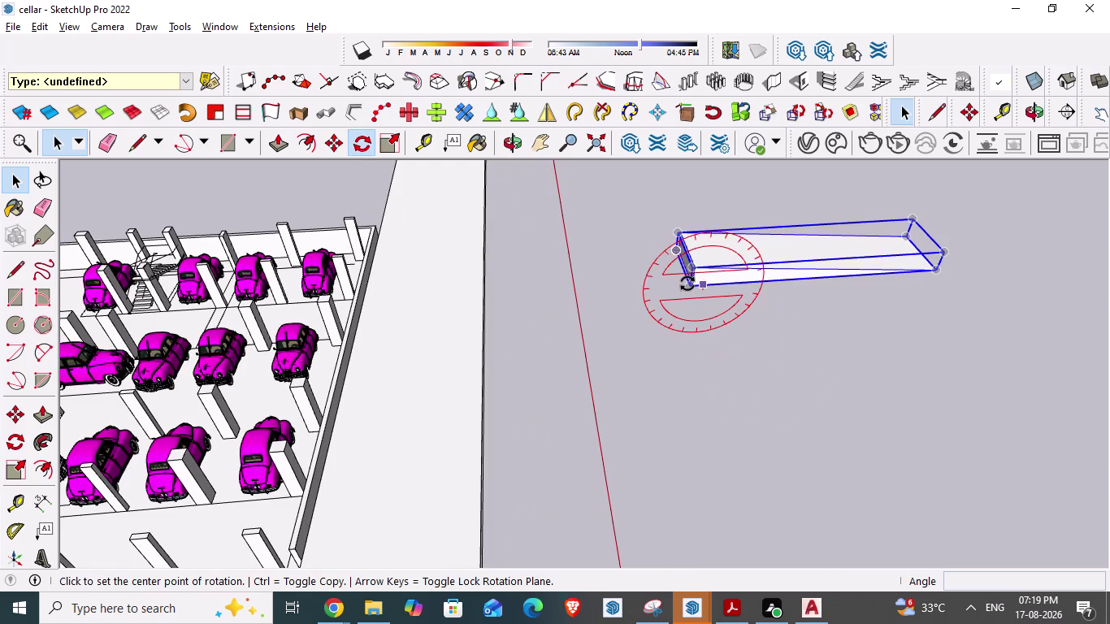
click(687, 283)
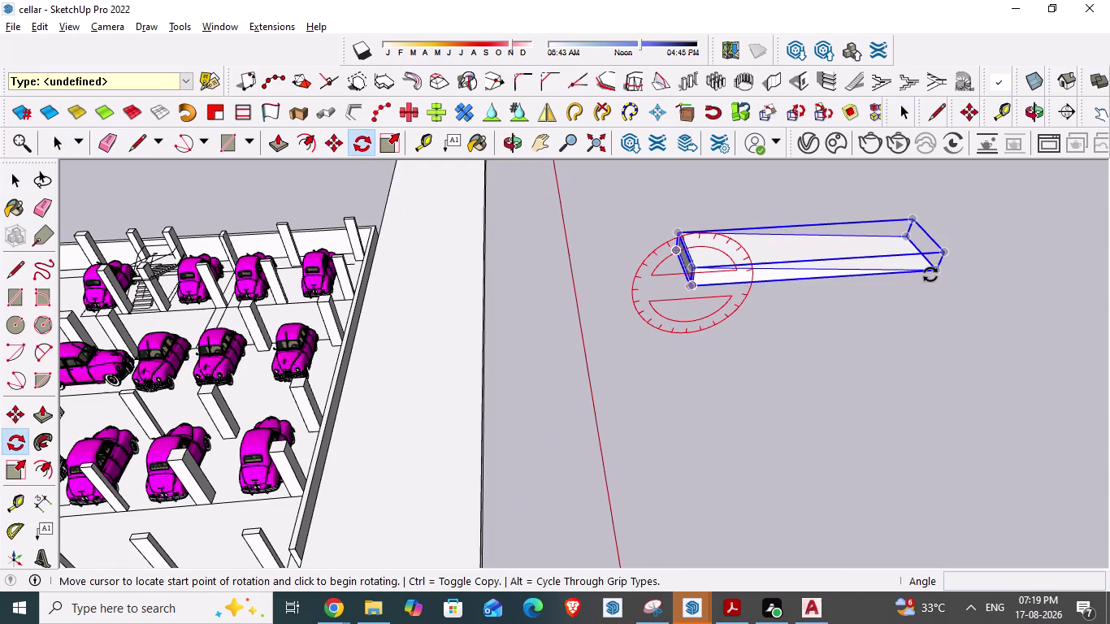
click(939, 272)
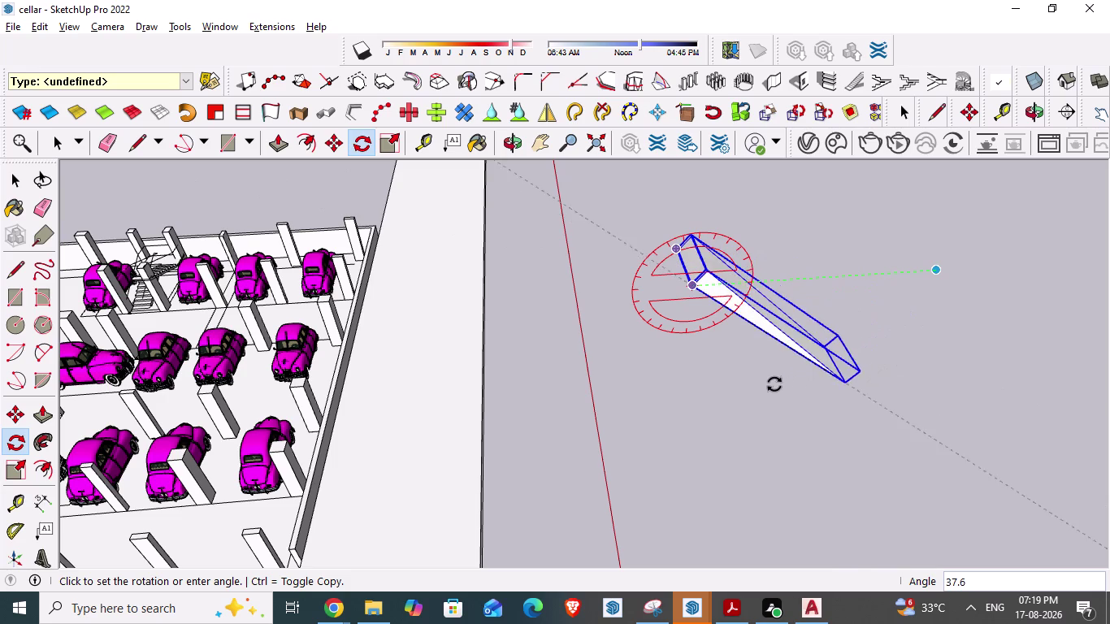
key(space)
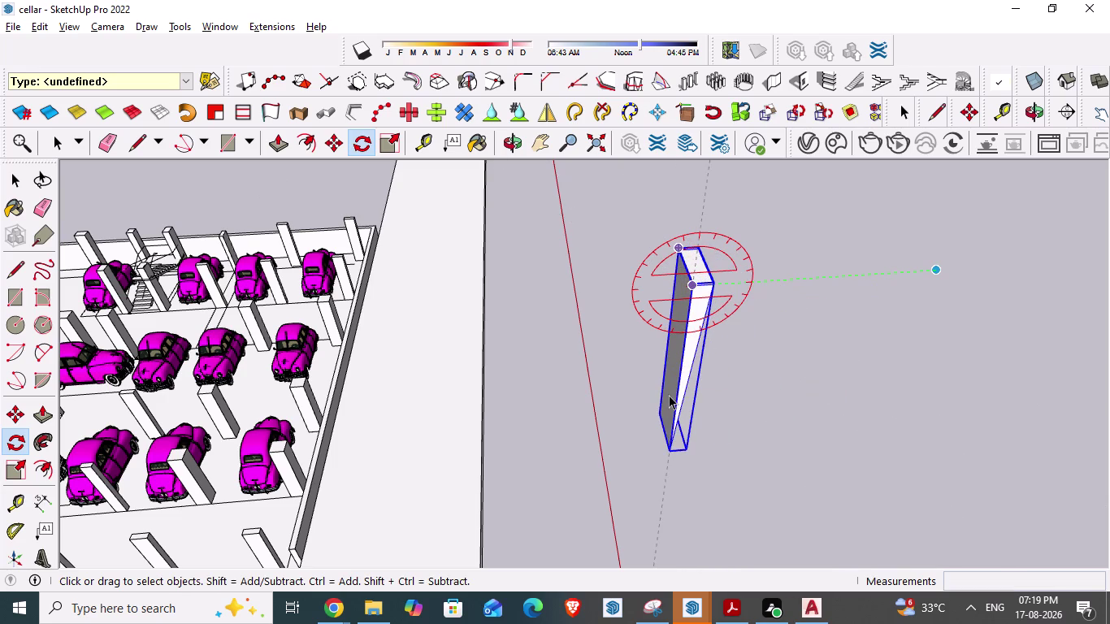
scroll(up, 3)
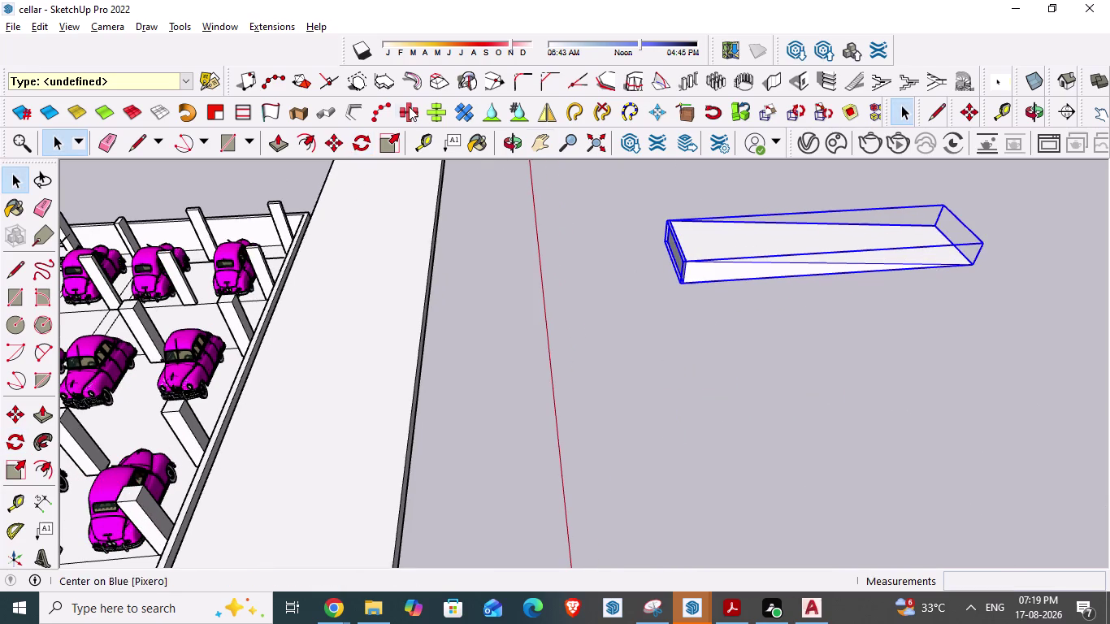
Rotate the ramp block 18 degrees about its near corner.
click(362, 147)
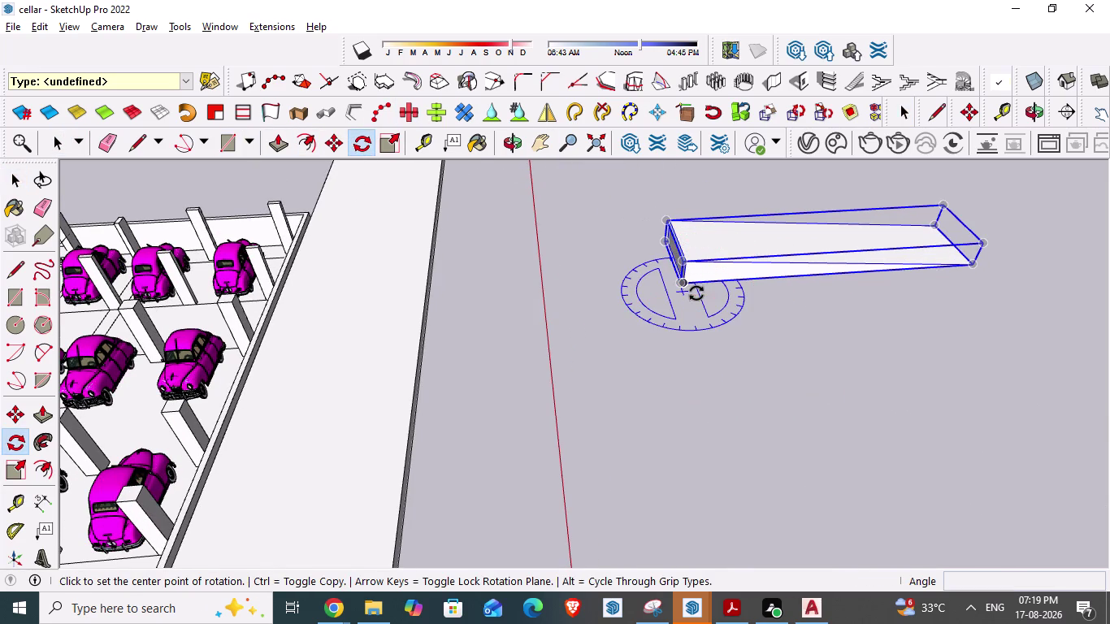
click(708, 290)
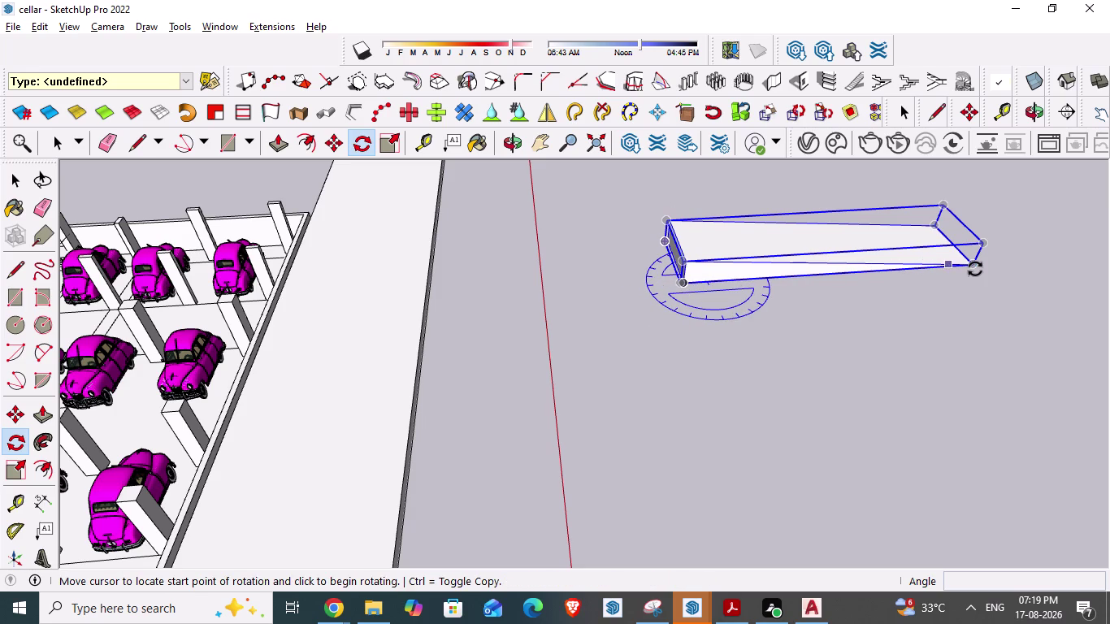
click(975, 269)
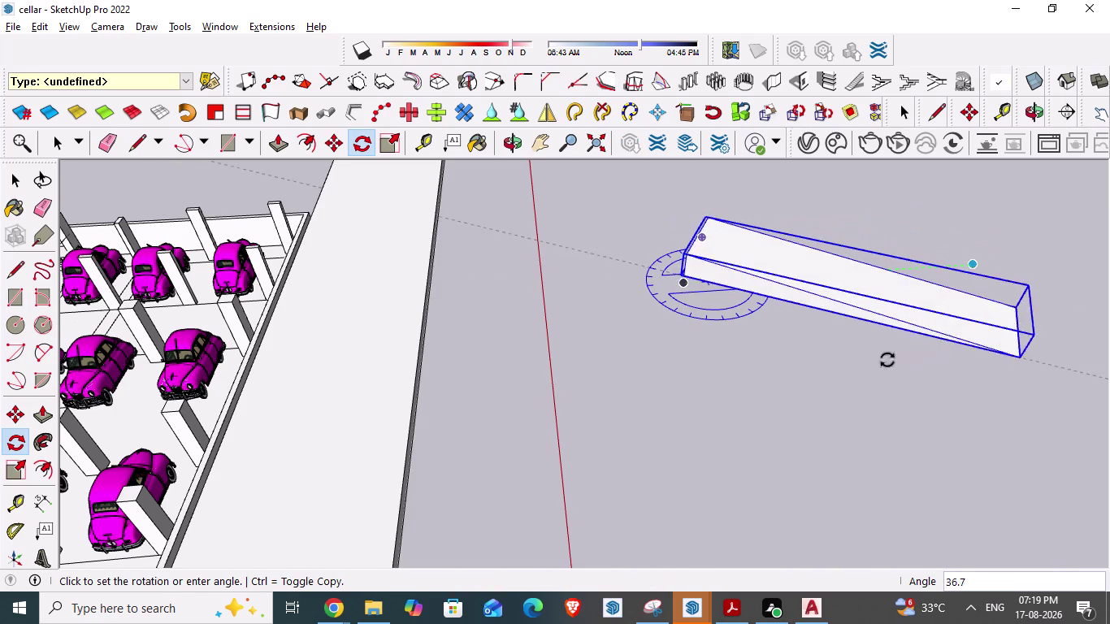
text(18)
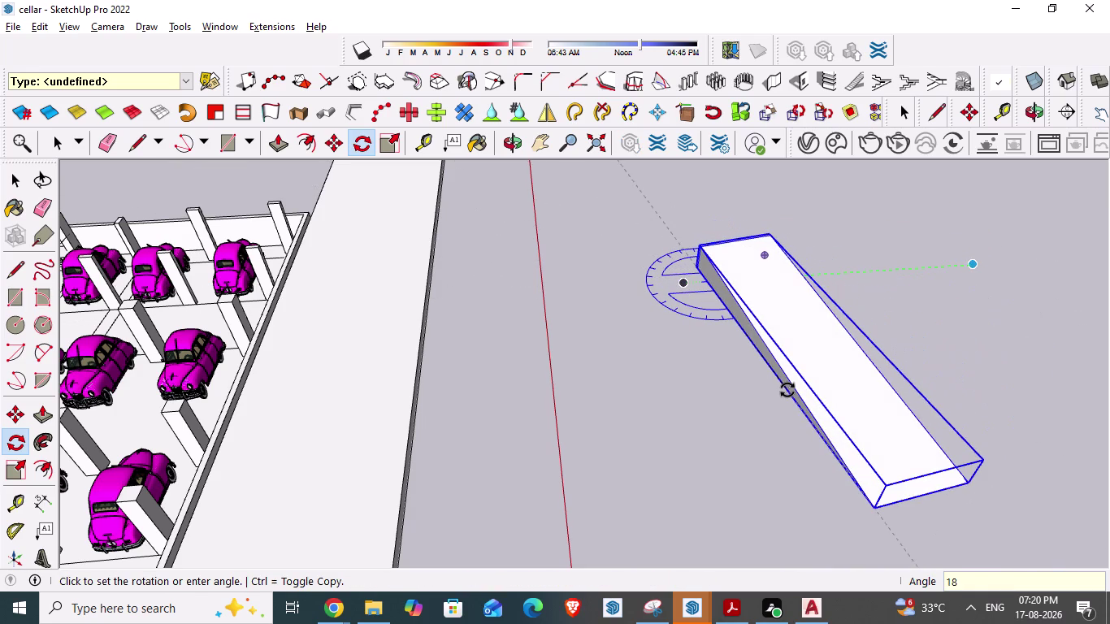
text(0)
key(Return)
scroll(down, 3)
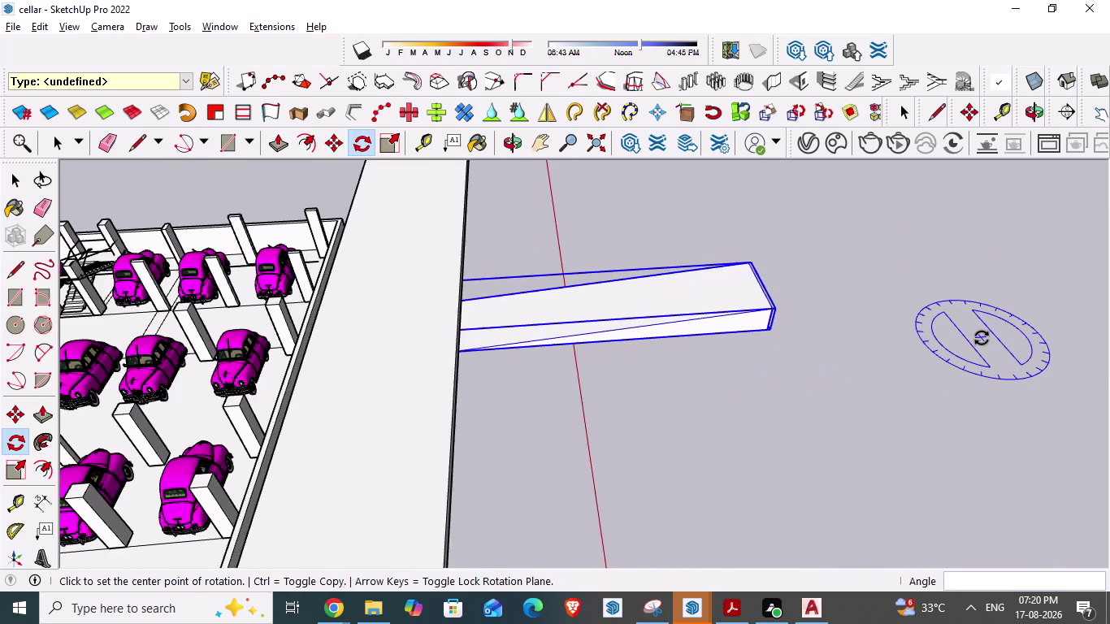
key(Escape)
scroll(down, 3)
key(space)
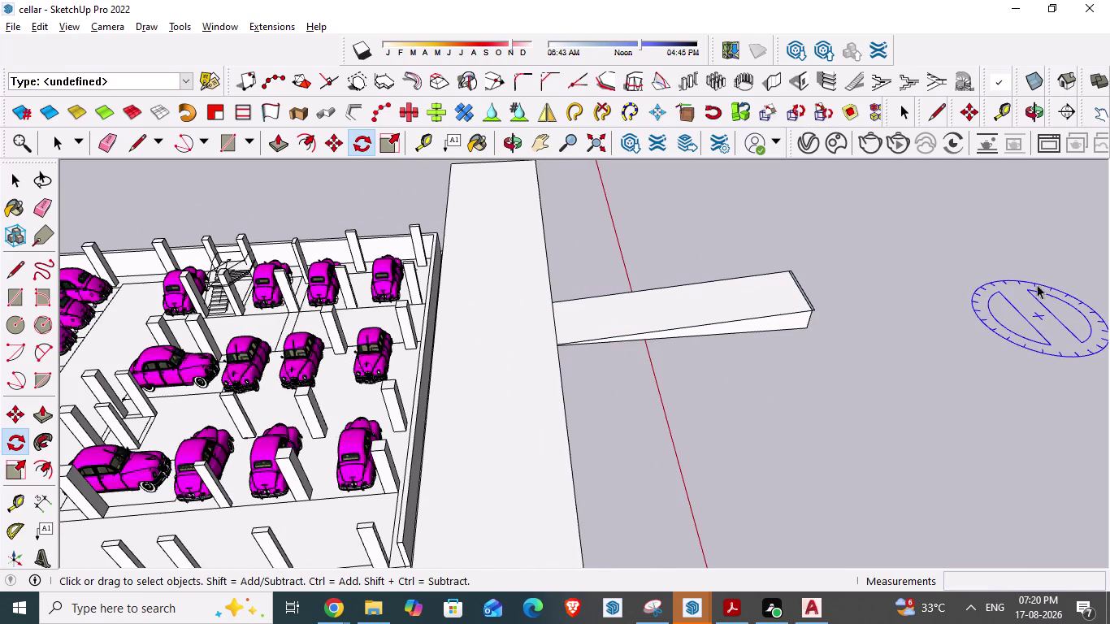
Select the sloped ramp block and move it across the road slab to the cellar front.
click(774, 313)
key(m)
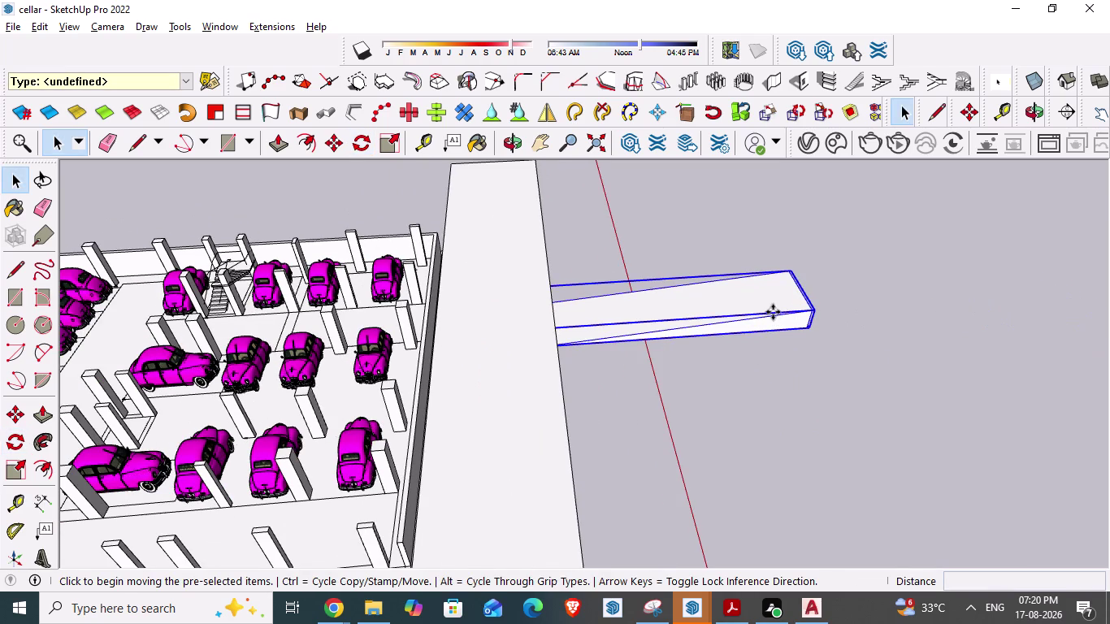
drag(812, 328, 753, 390)
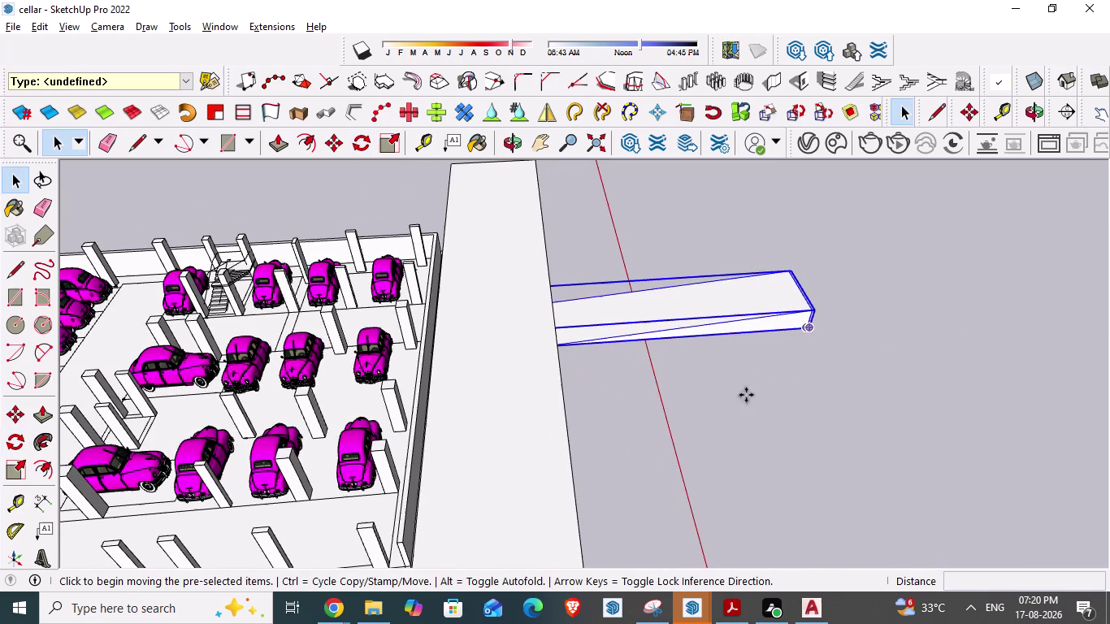
drag(753, 389, 633, 348)
scroll(down, 3)
scroll(down, 3)
scroll(down, 3)
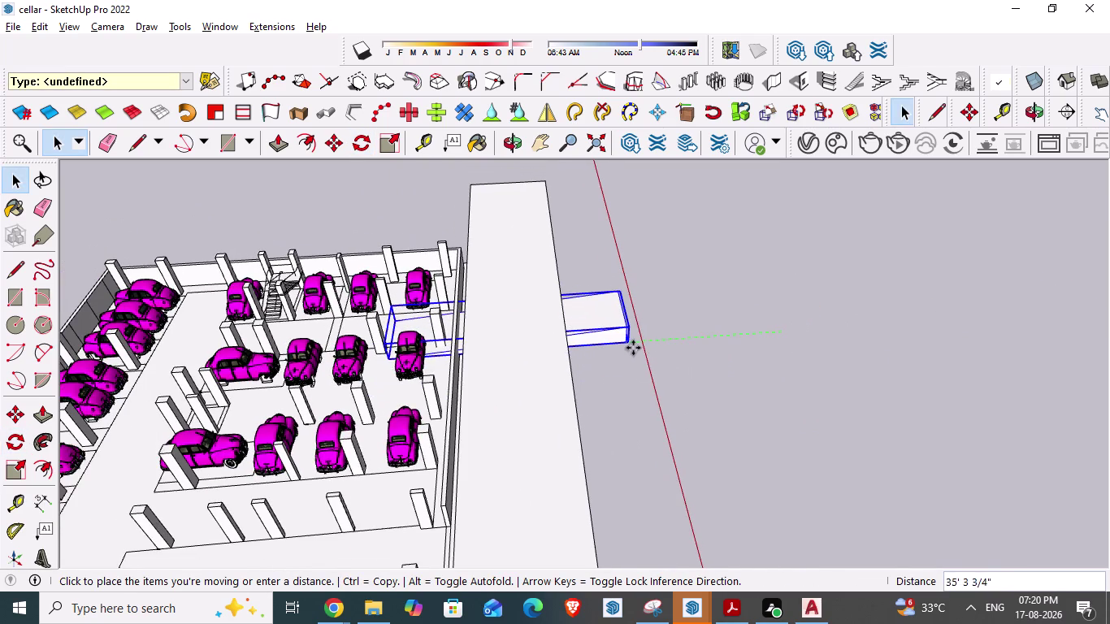
drag(633, 347, 572, 407)
scroll(down, 3)
middle_drag(560, 415, 572, 407)
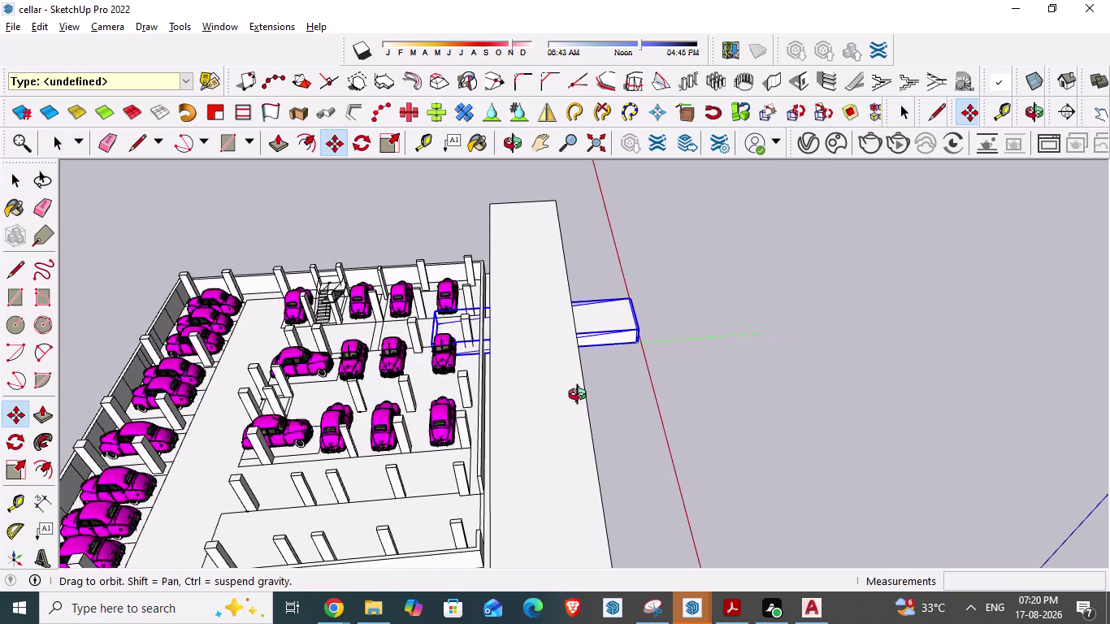
middle_drag(572, 407, 649, 284)
drag(572, 408, 590, 408)
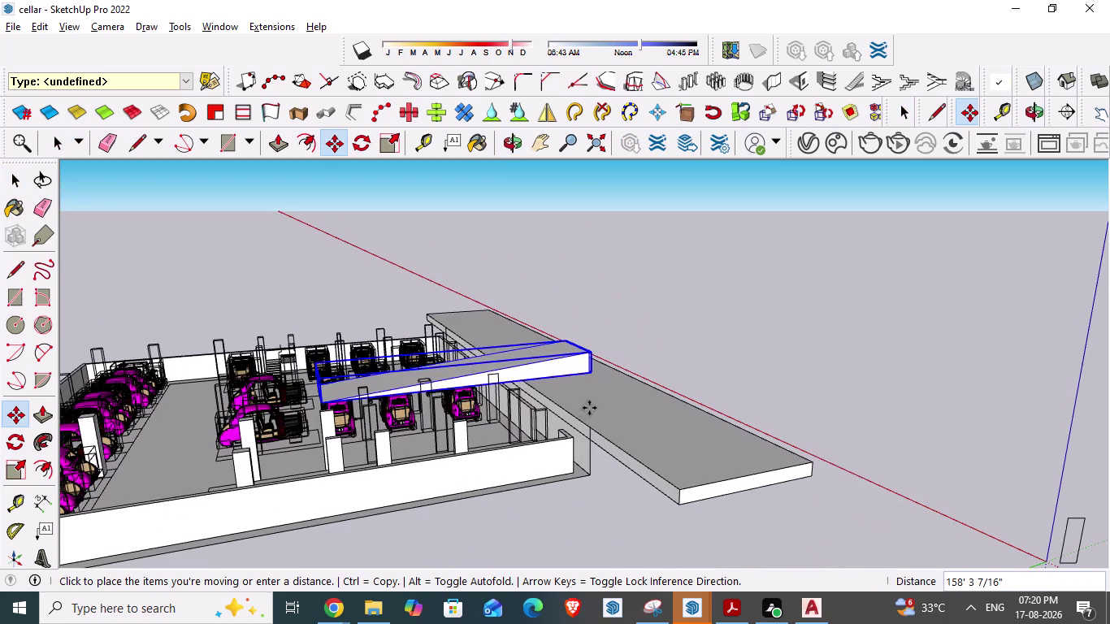
drag(590, 408, 586, 428)
click(586, 428)
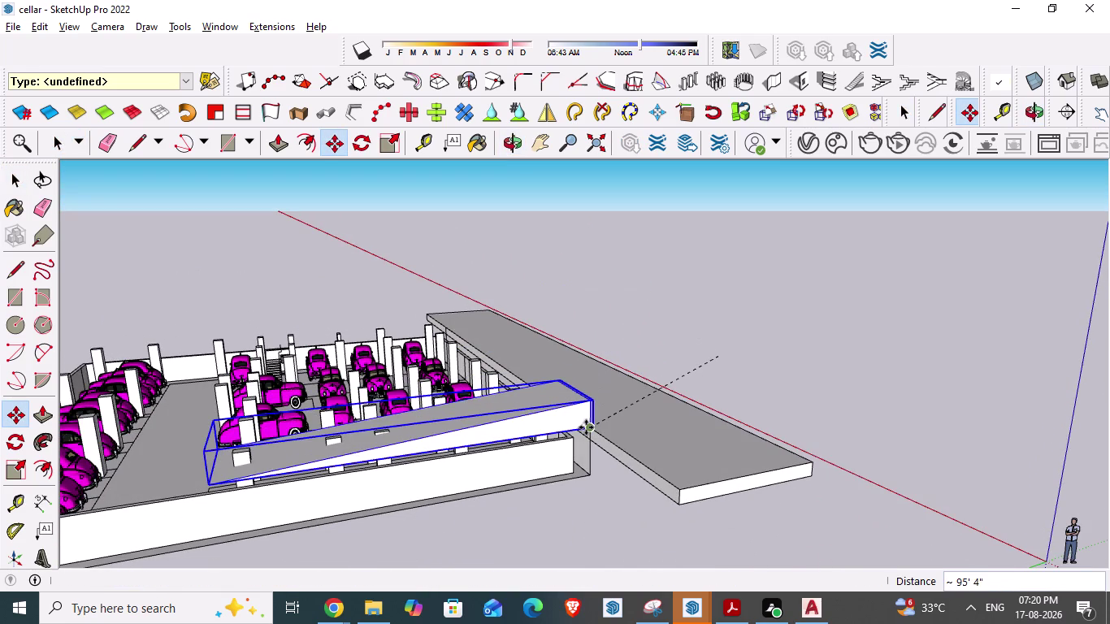
Reposition the ramp block by its corner, snapping it to the road slab edge.
scroll(up, 3)
scroll(up, 3)
scroll(up, 3)
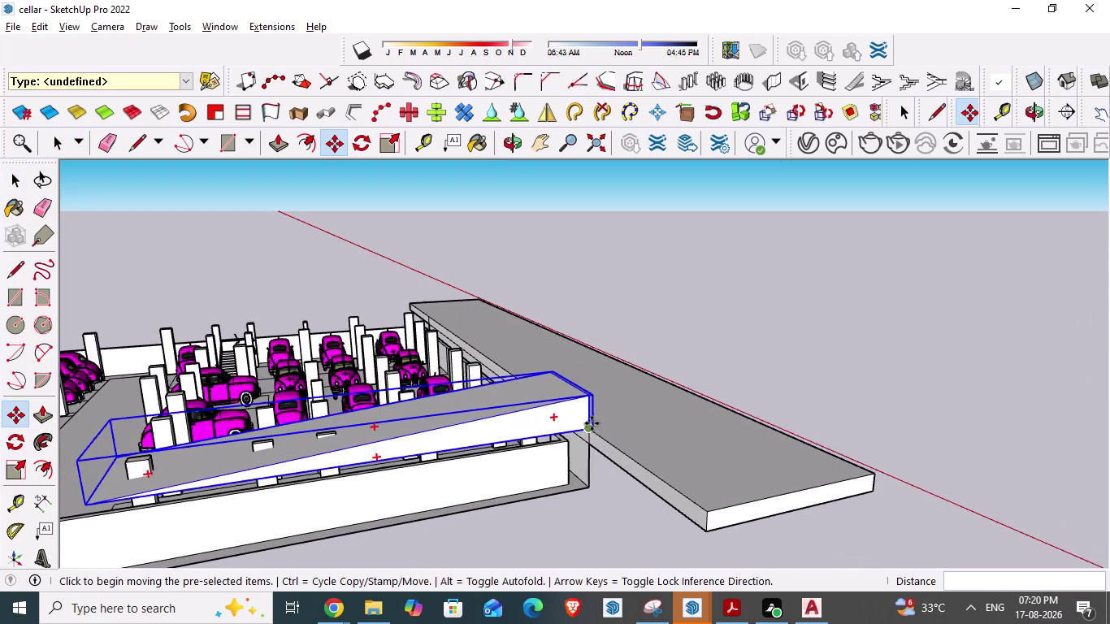
scroll(up, 3)
scroll(up, 3)
scroll(up, 3)
scroll(up, 3)
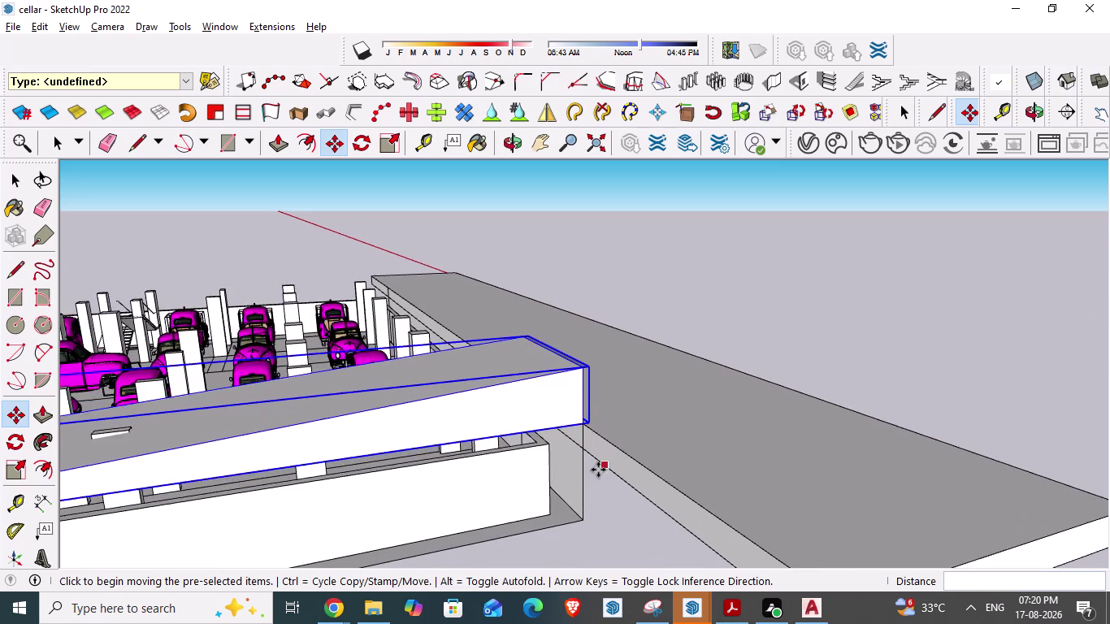
scroll(up, 3)
scroll(up, 3)
scroll(up, 3)
middle_drag(564, 451, 536, 460)
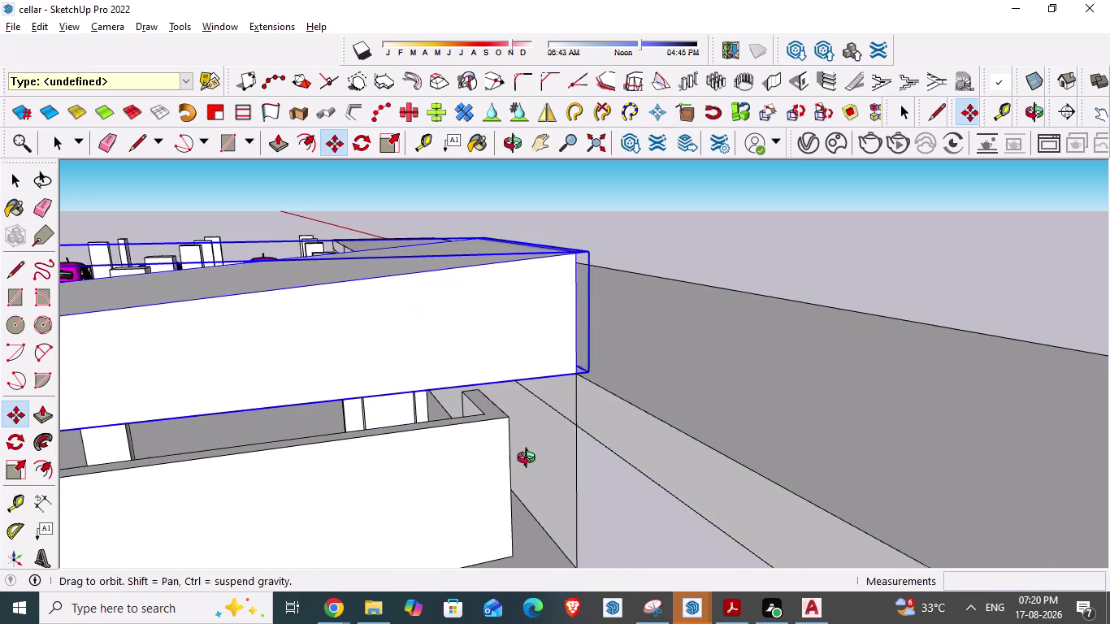
middle_drag(536, 459, 491, 472)
drag(494, 277, 491, 421)
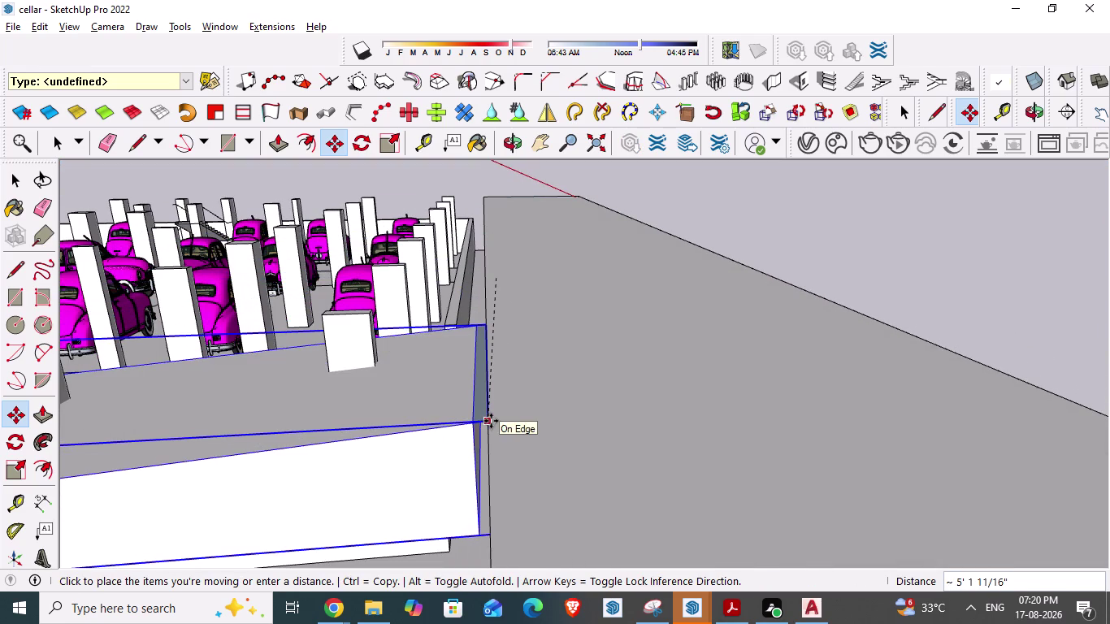
drag(491, 421, 492, 365)
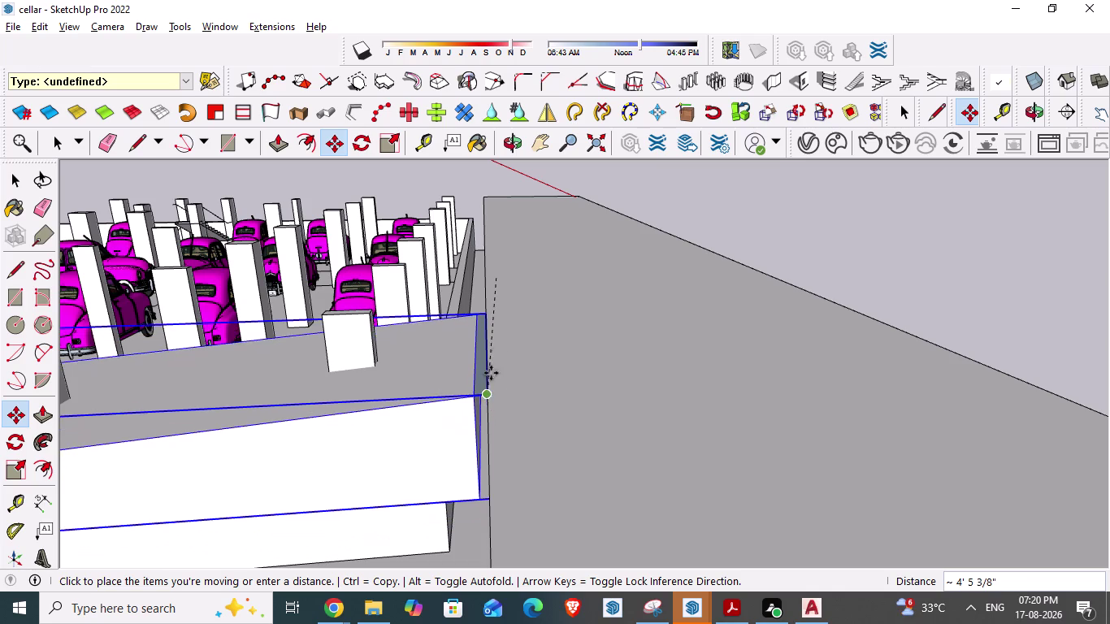
drag(492, 364, 490, 421)
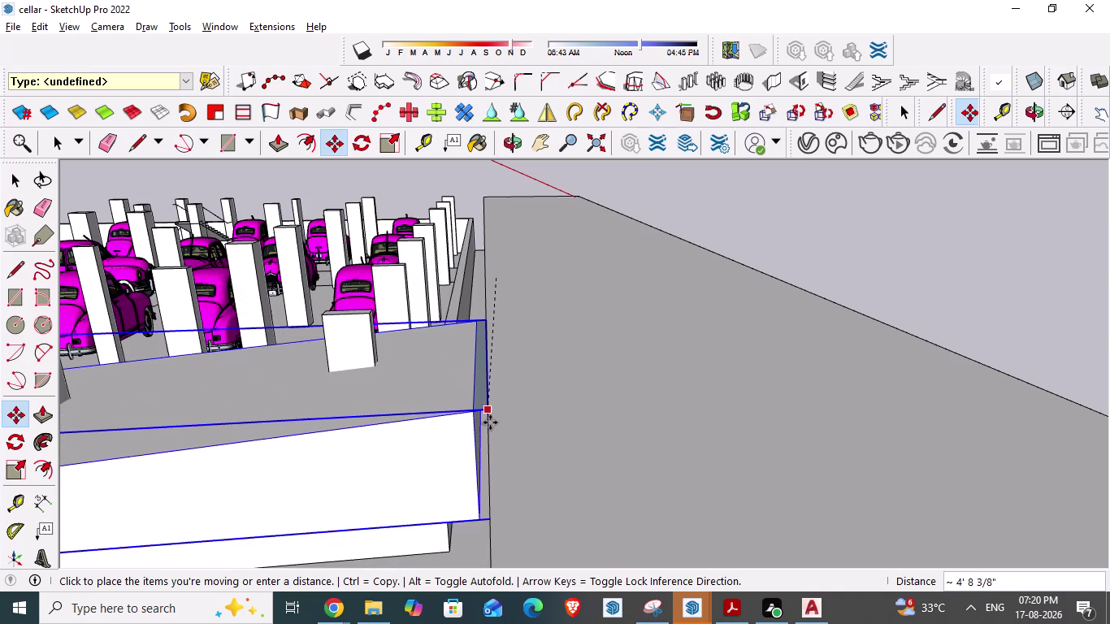
drag(490, 421, 490, 425)
click(490, 425)
Slide the ramp block down along the wall to the wall's bottom corner.
scroll(down, 3)
scroll(down, 3)
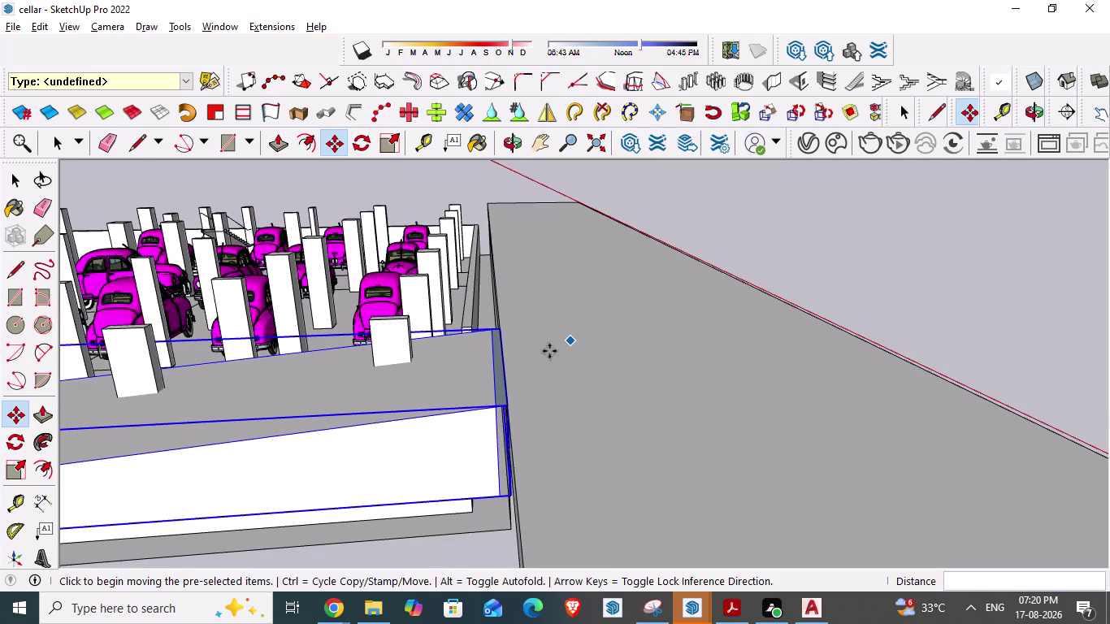
middle_drag(360, 503, 650, 444)
scroll(down, 3)
scroll(down, 3)
scroll(down, 3)
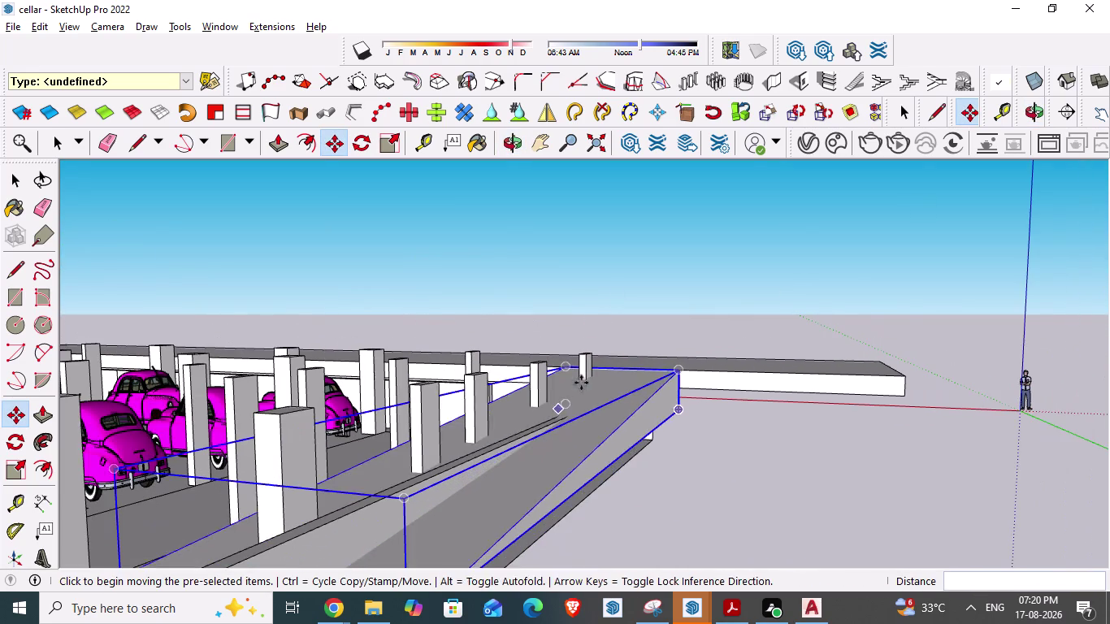
middle_drag(581, 383, 658, 572)
scroll(up, 3)
scroll(up, 3)
middle_drag(589, 419, 909, 351)
scroll(up, 3)
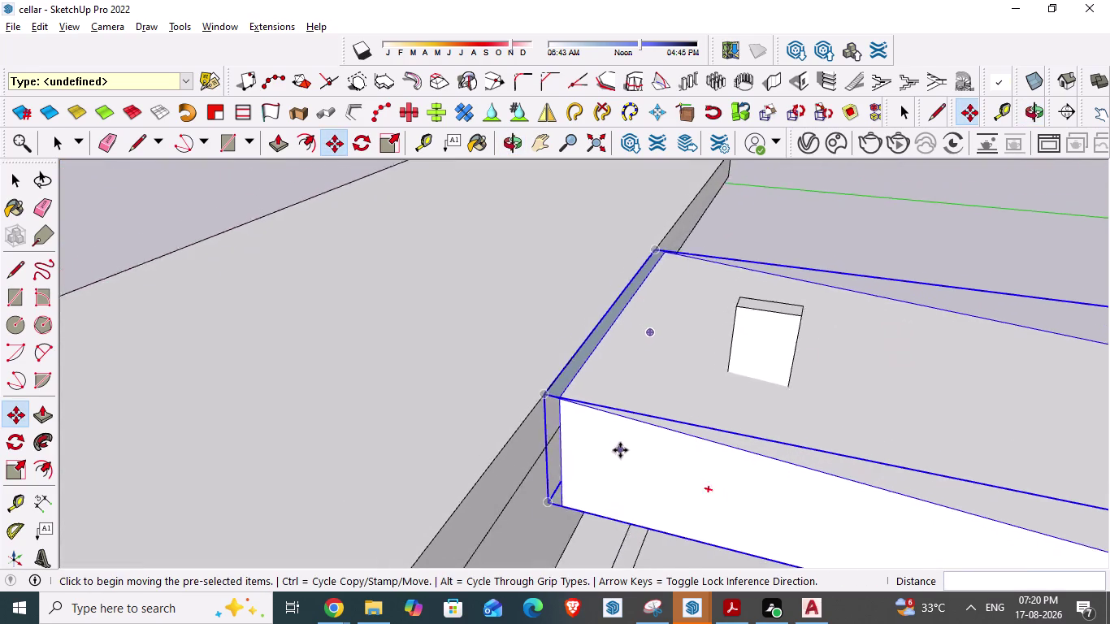
scroll(up, 3)
middle_drag(634, 494, 713, 388)
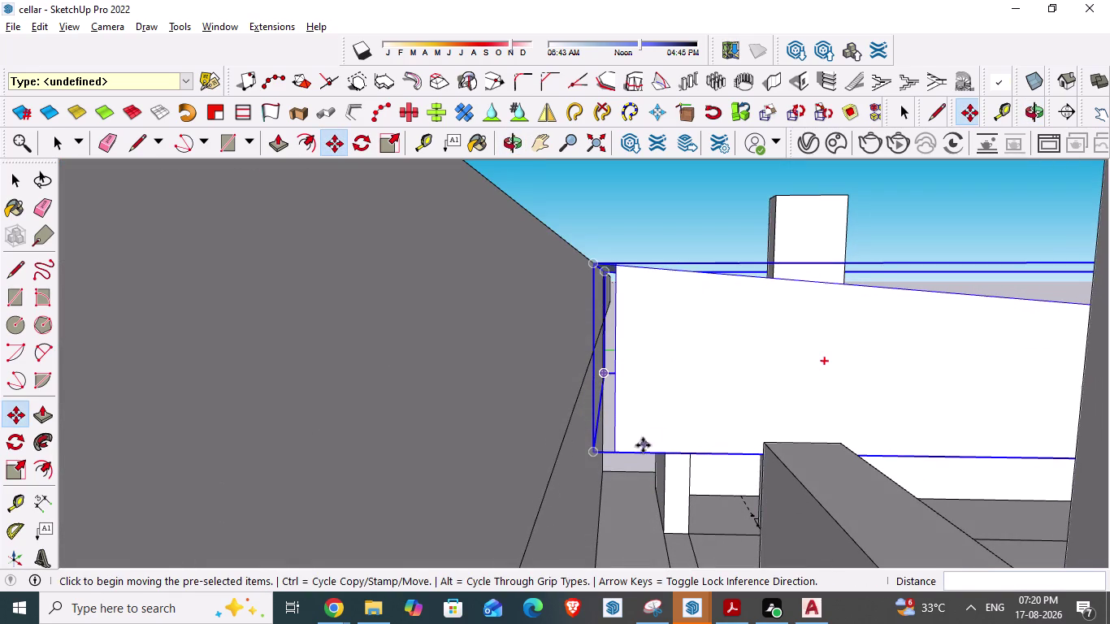
drag(596, 446, 601, 527)
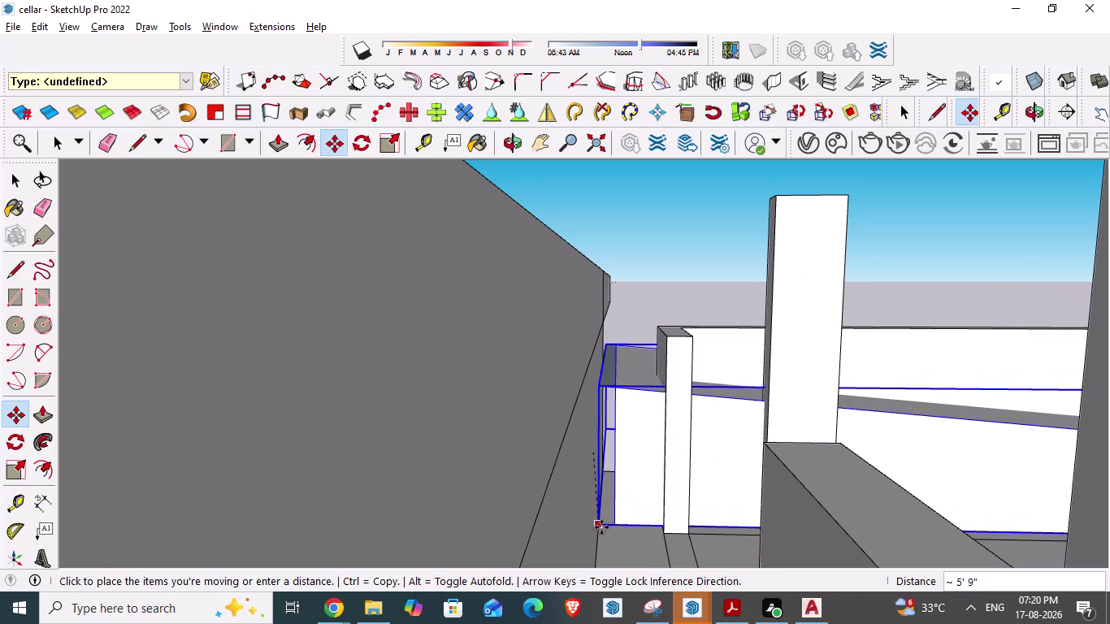
drag(601, 527, 600, 541)
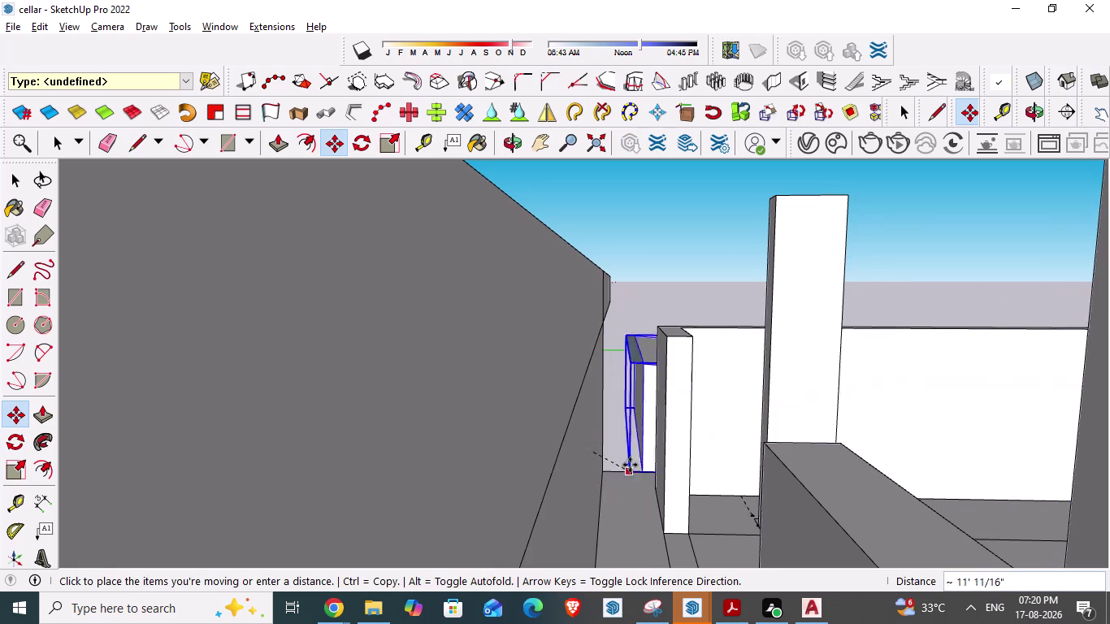
click(605, 489)
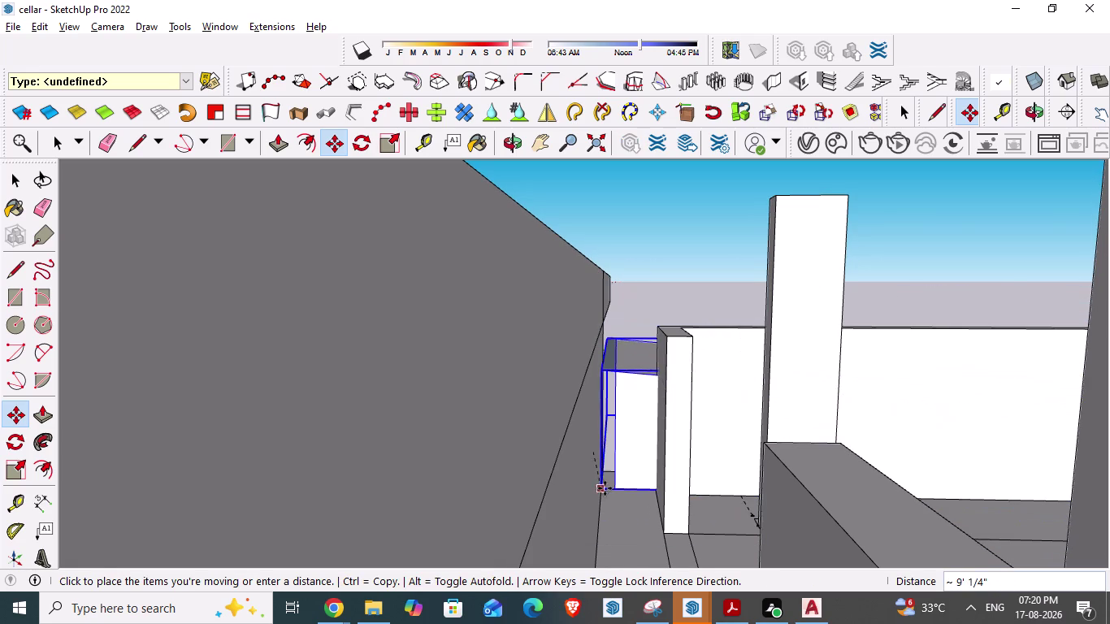
Move the ramp block into the central driveway, aligned with the column row.
scroll(down, 3)
scroll(down, 3)
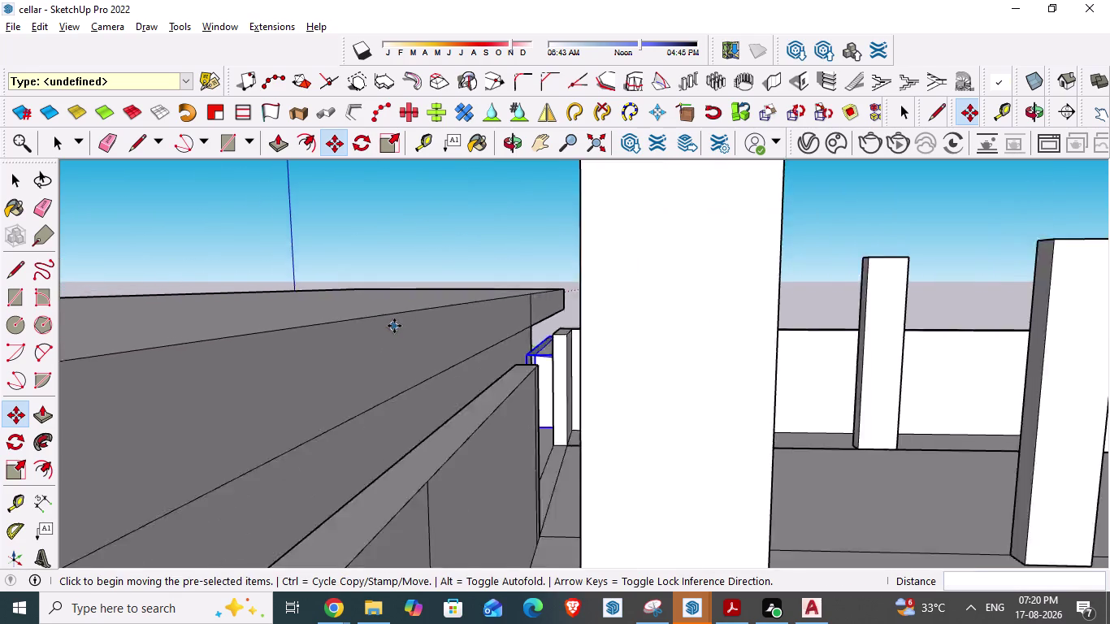
scroll(down, 3)
middle_drag(823, 395, 497, 393)
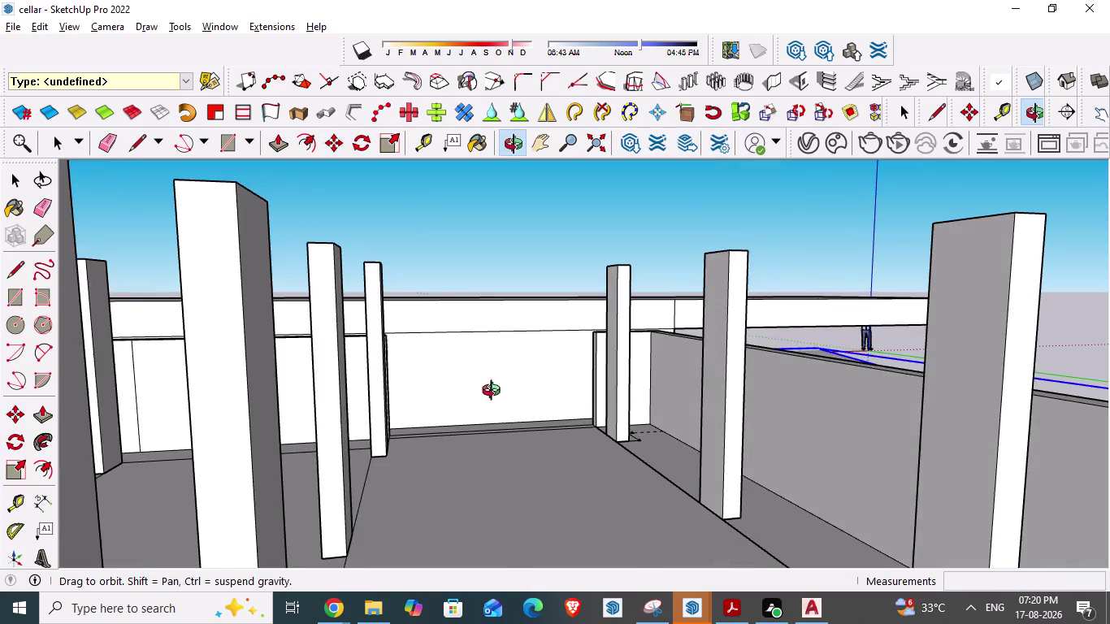
middle_drag(496, 393, 495, 393)
scroll(down, 3)
scroll(down, 3)
middle_drag(621, 412, 575, 411)
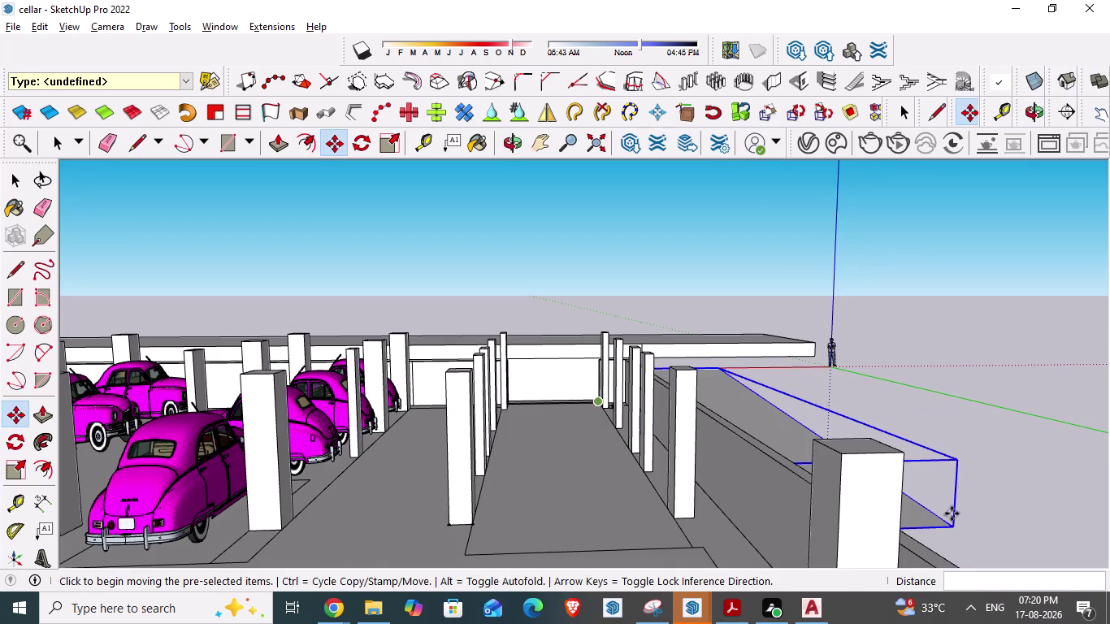
drag(956, 525, 680, 545)
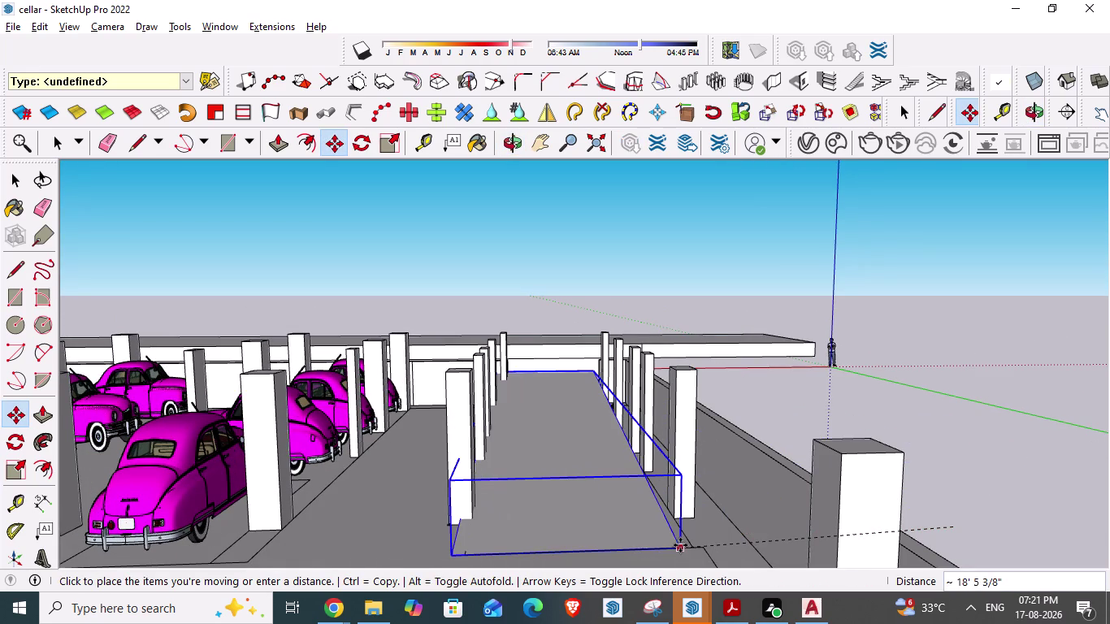
drag(680, 545, 688, 542)
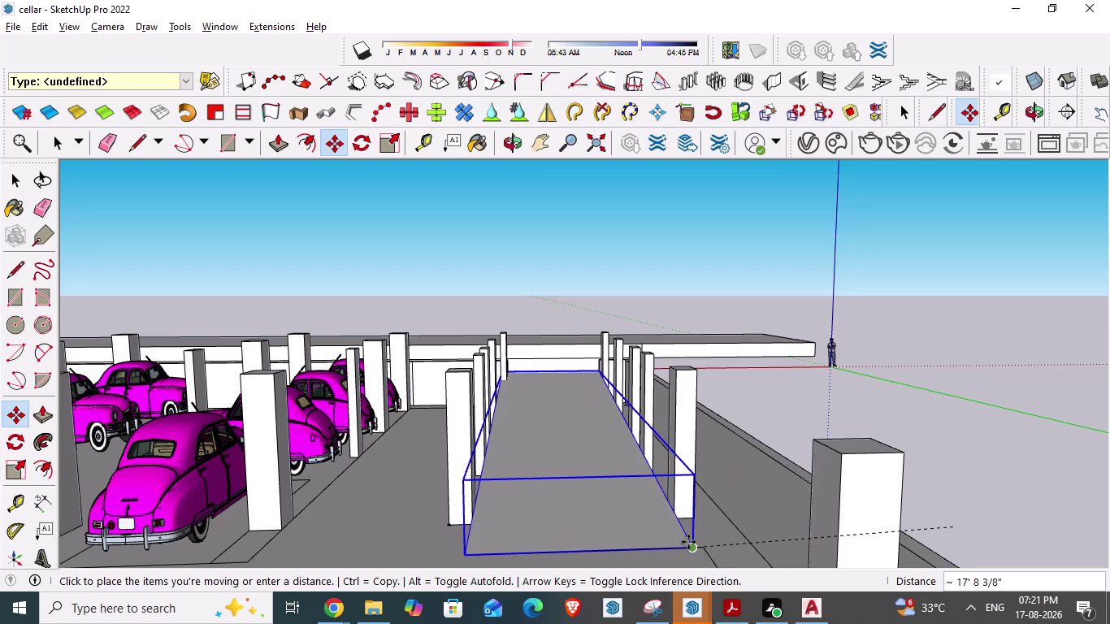
click(689, 543)
Orbit above the cellar to inspect the ramp's footprint in the driveway.
scroll(down, 3)
scroll(down, 3)
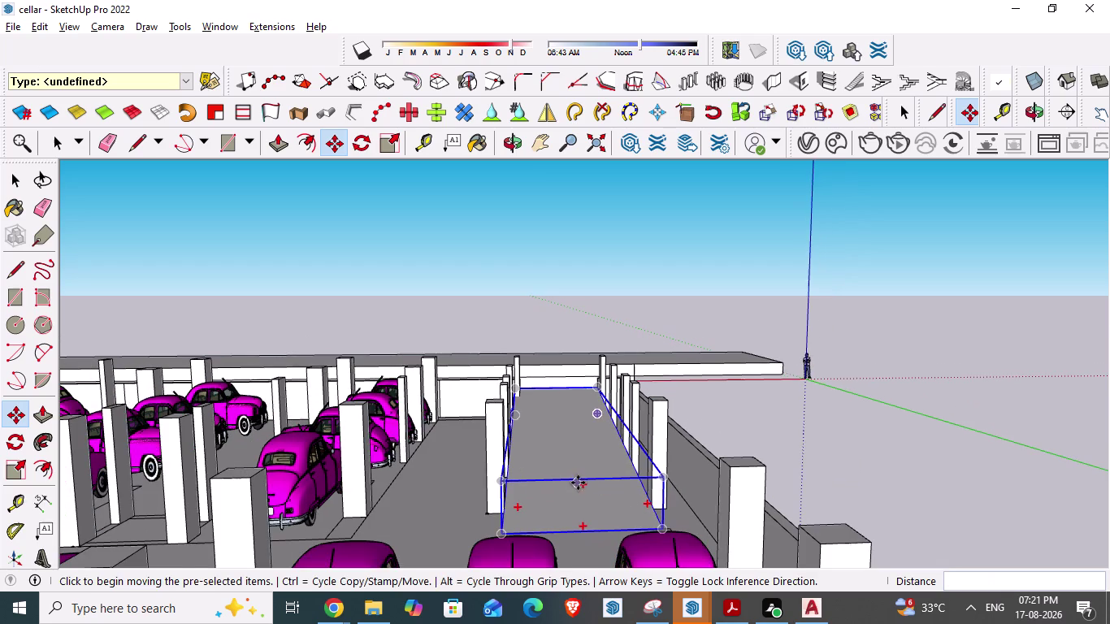
scroll(up, 3)
scroll(up, 3)
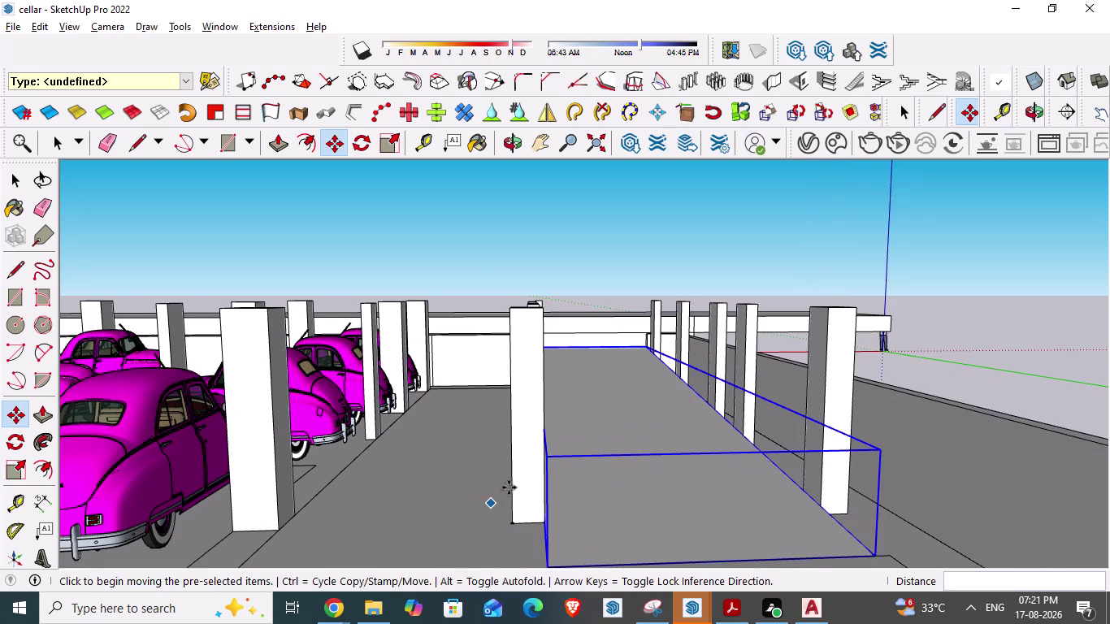
scroll(down, 3)
middle_drag(716, 432, 469, 535)
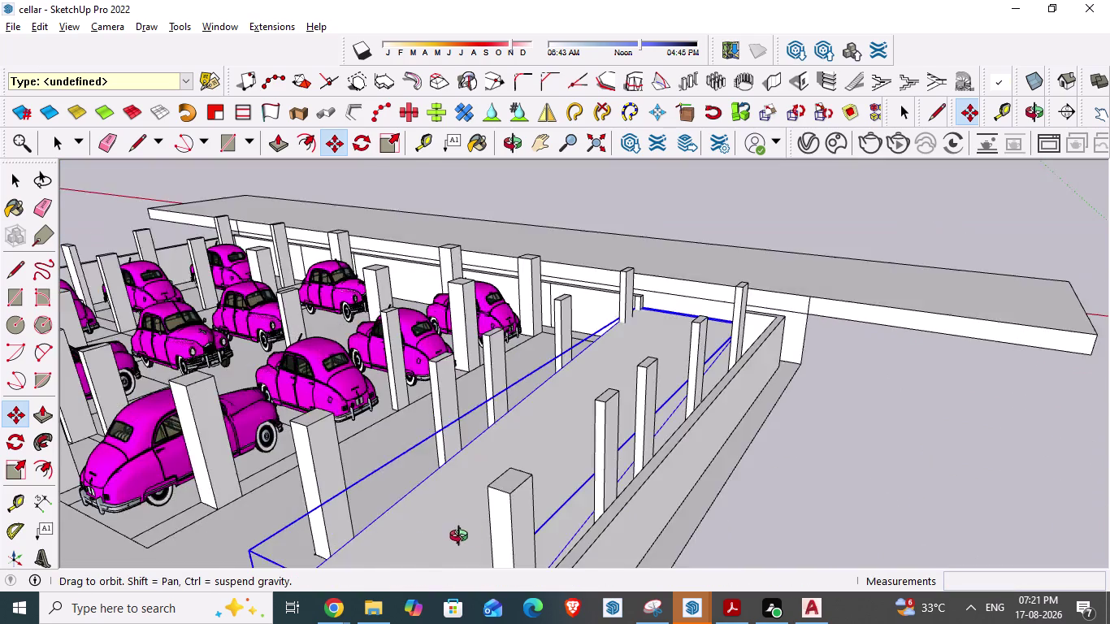
middle_drag(469, 535, 412, 550)
middle_drag(745, 361, 577, 467)
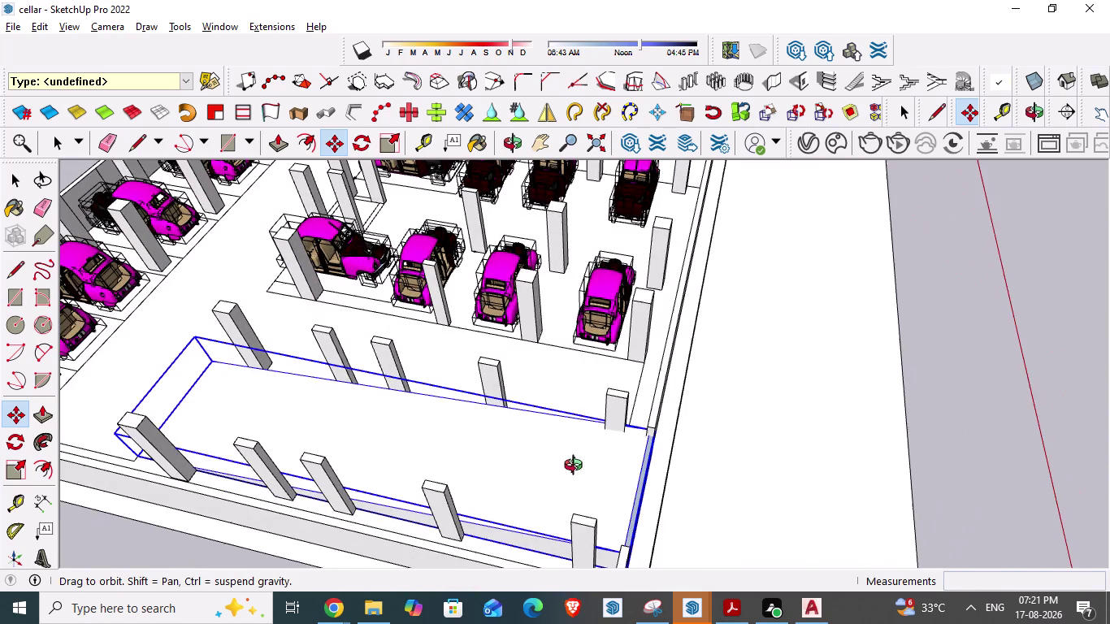
middle_drag(577, 467, 637, 465)
scroll(up, 3)
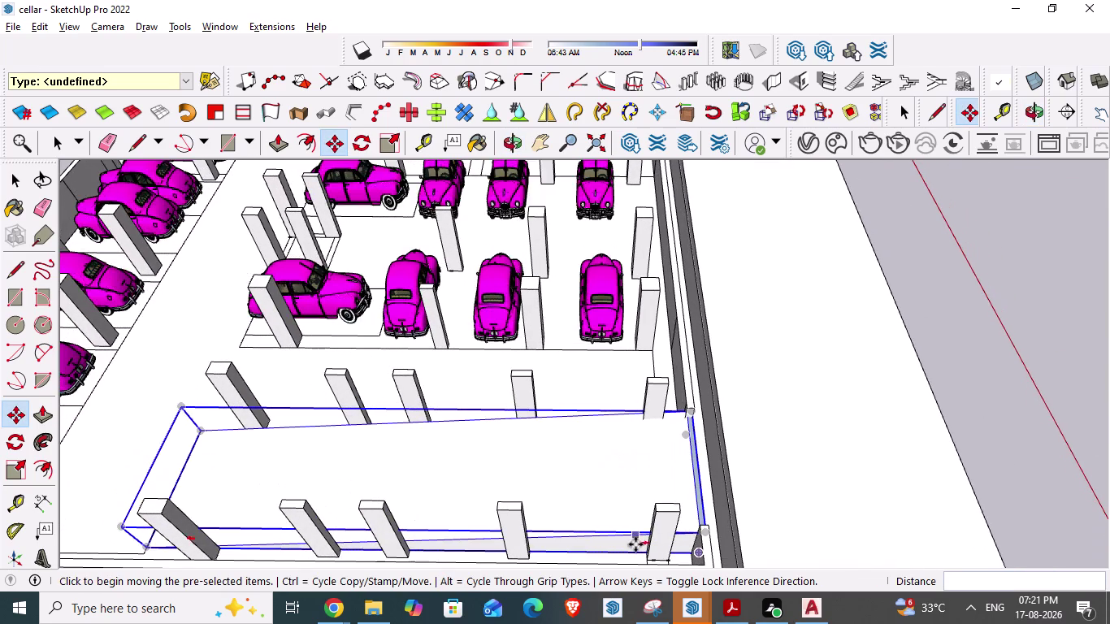
scroll(up, 3)
middle_drag(642, 436, 648, 540)
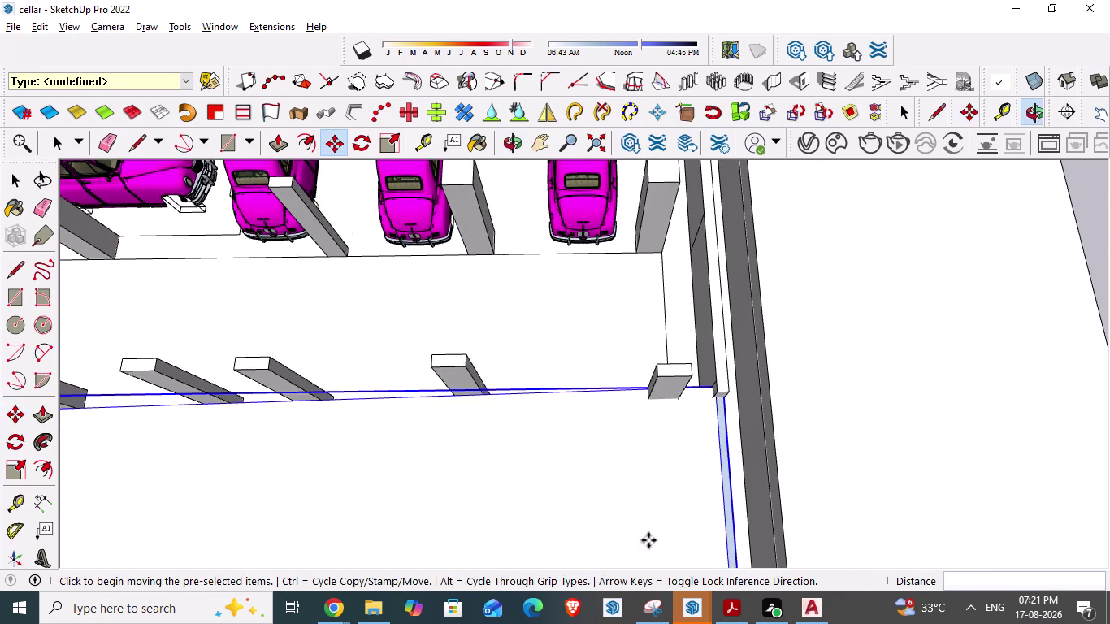
scroll(down, 3)
middle_drag(592, 412, 613, 463)
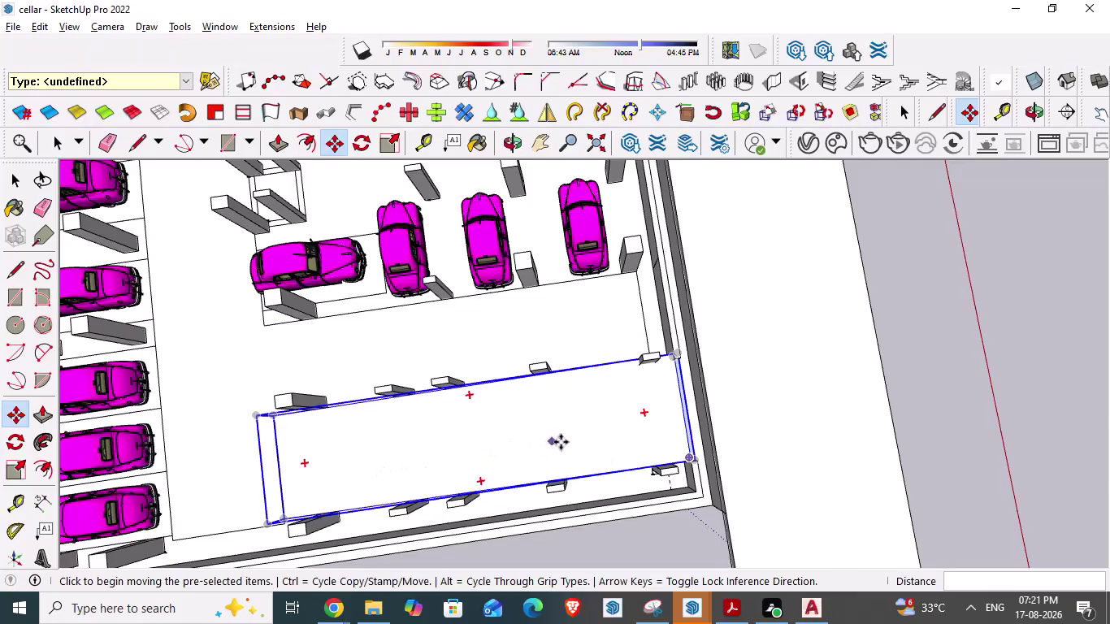
middle_drag(568, 444, 574, 452)
Reselect the ramp block and switch to the Scale tool, viewing it between columns.
click(590, 437)
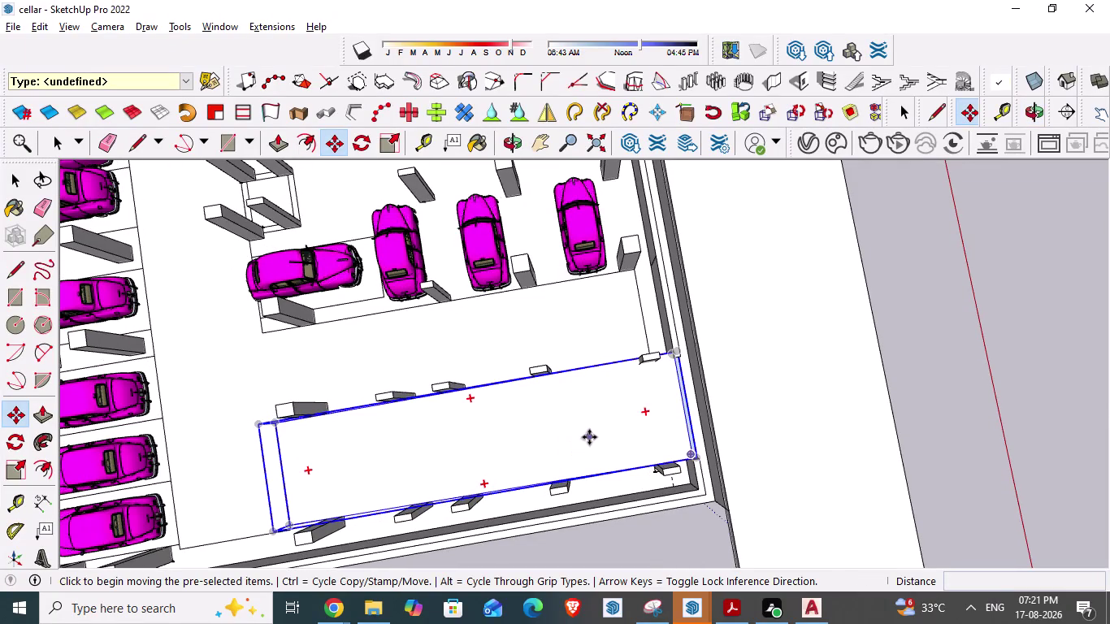
key(s)
middle_drag(545, 476, 511, 339)
middle_drag(347, 424, 784, 399)
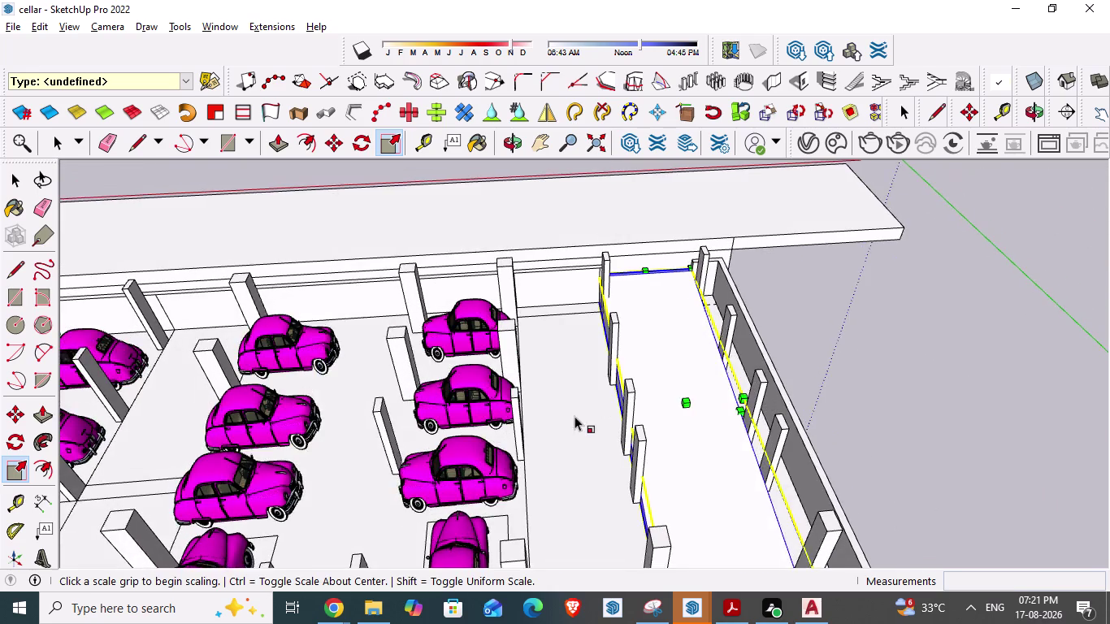
scroll(up, 3)
scroll(up, 3)
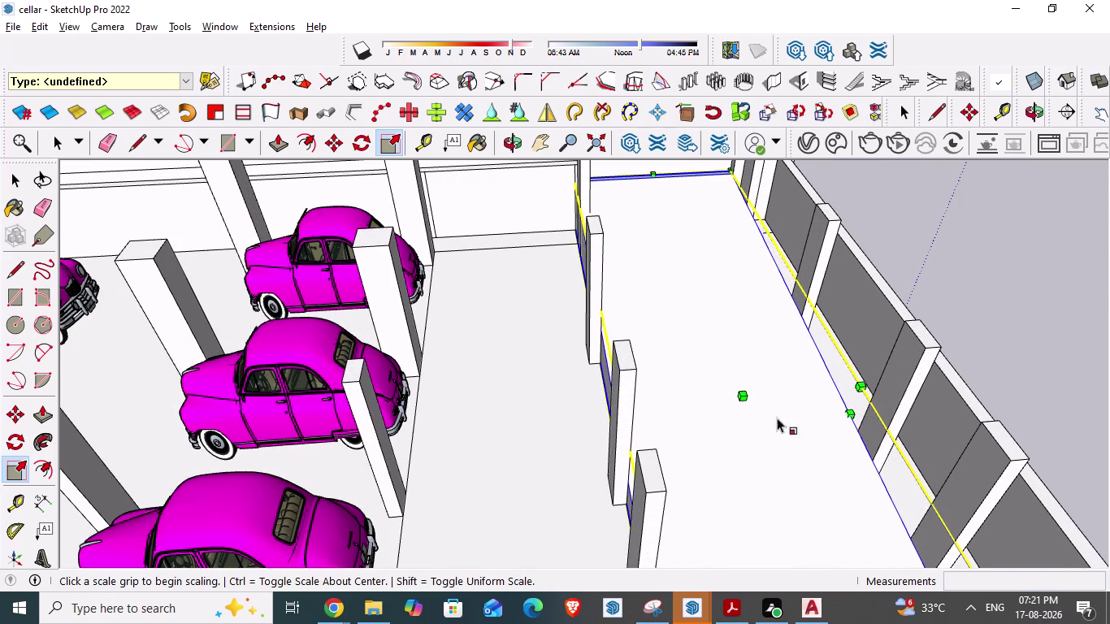
drag(616, 428, 638, 435)
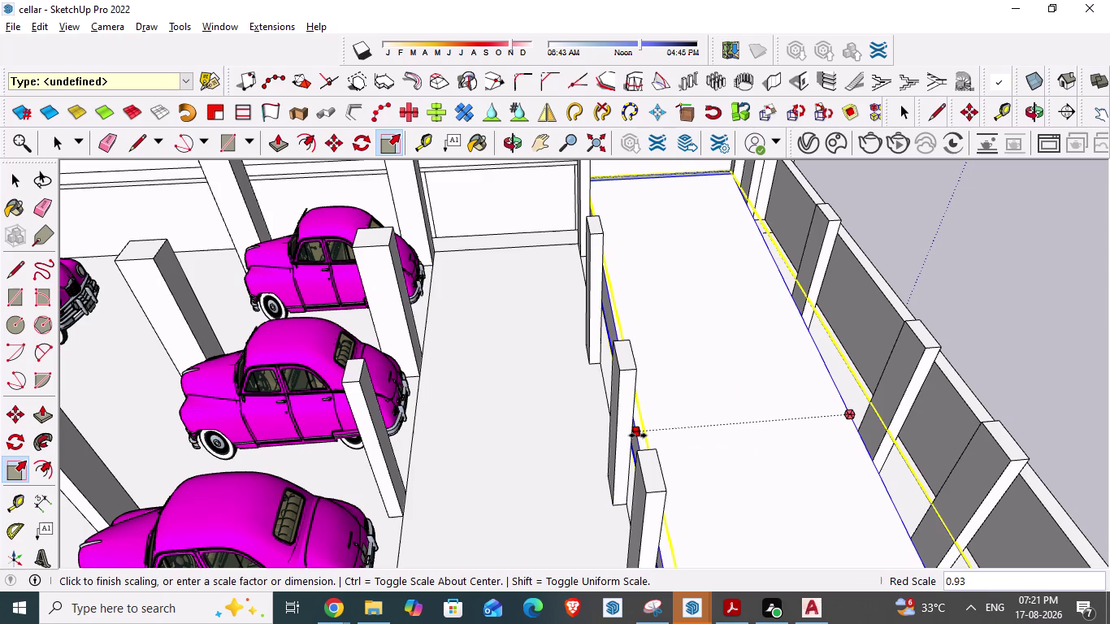
drag(638, 436, 634, 436)
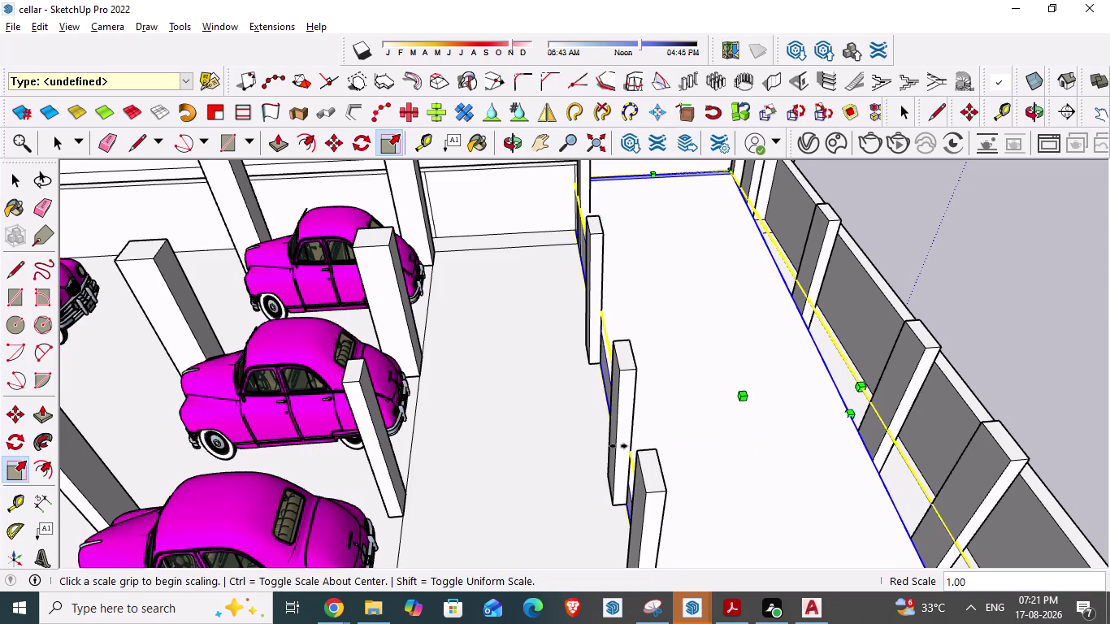
key(space)
scroll(down, 3)
middle_drag(592, 406, 550, 465)
middle_drag(701, 409, 701, 449)
click(700, 448)
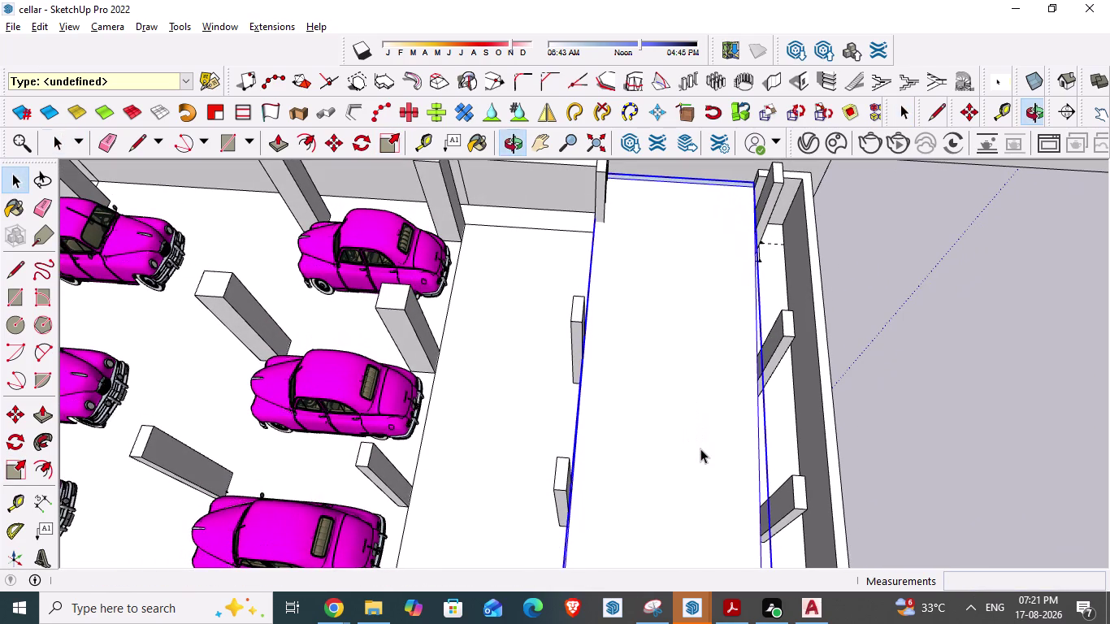
key(s)
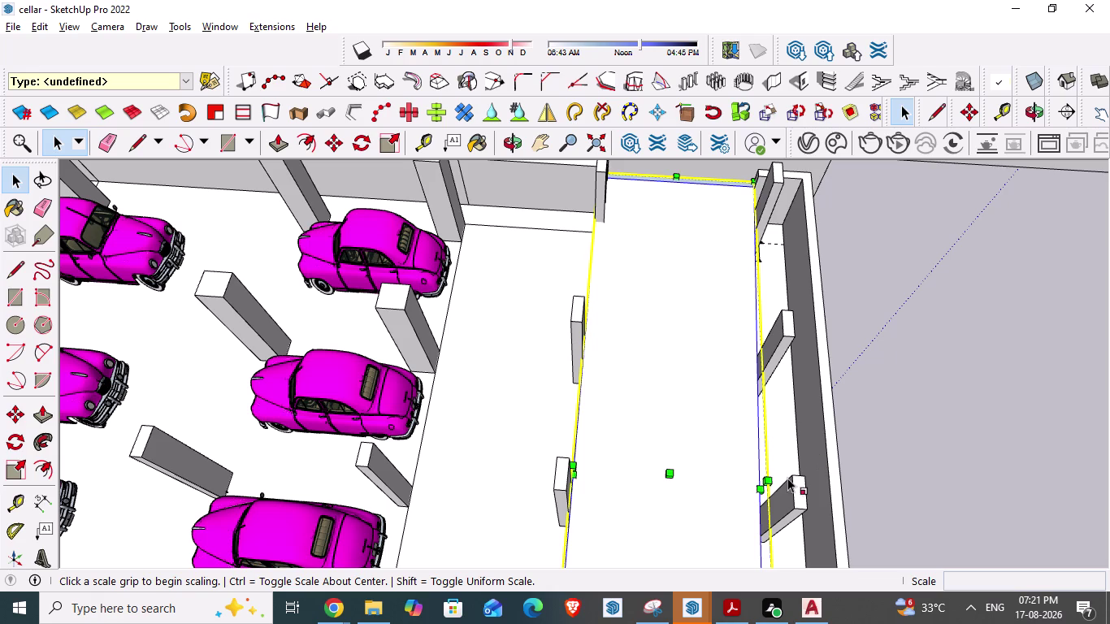
drag(759, 491, 796, 496)
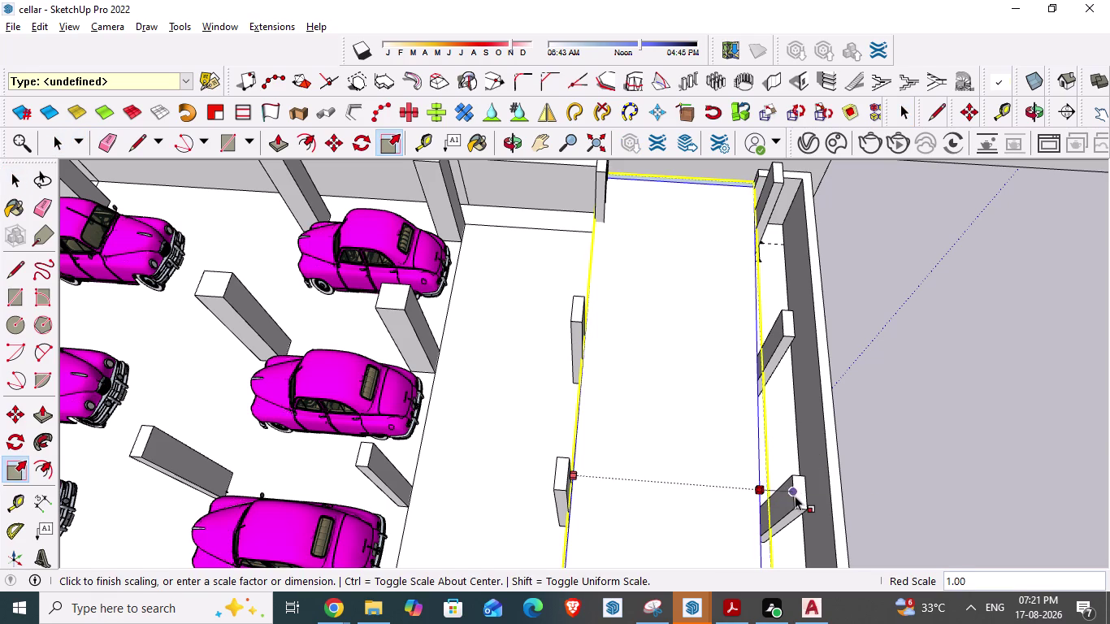
scroll(down, 3)
middle_drag(593, 312, 594, 391)
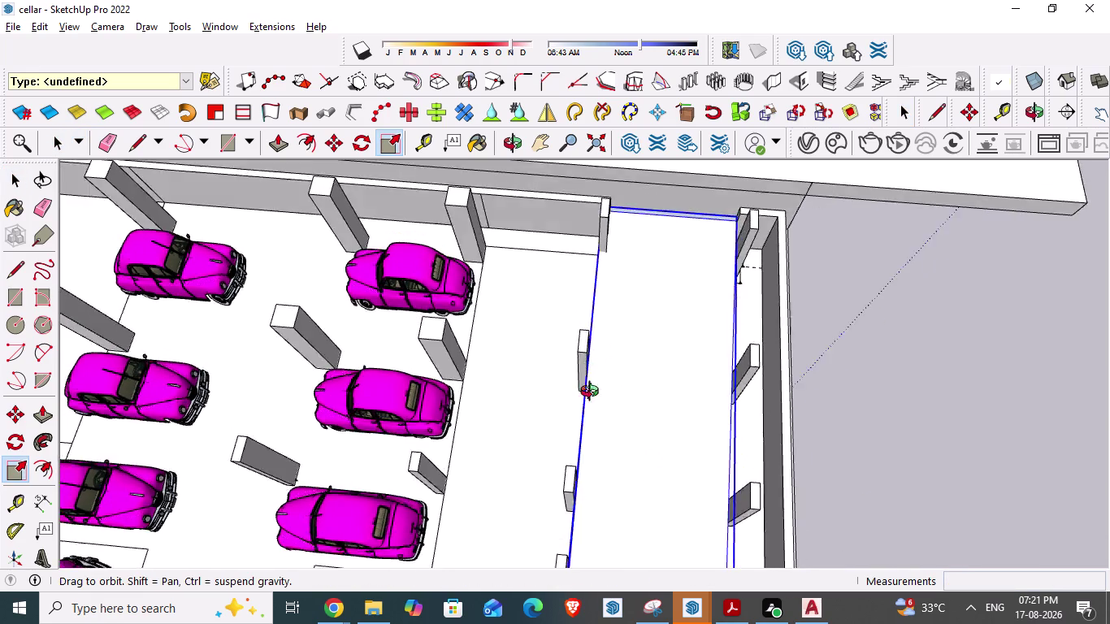
middle_drag(594, 391, 607, 454)
scroll(down, 3)
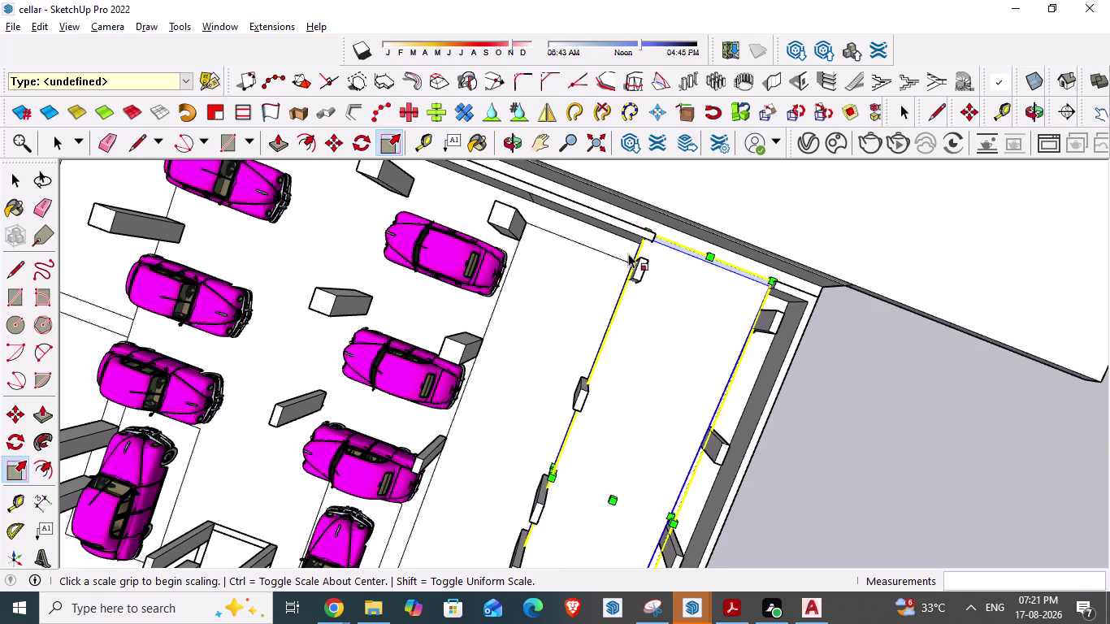
Orbit to the ramp's lower end and stretch the slab lengthwise with a first resize.
scroll(down, 3)
scroll(down, 3)
scroll(down, 3)
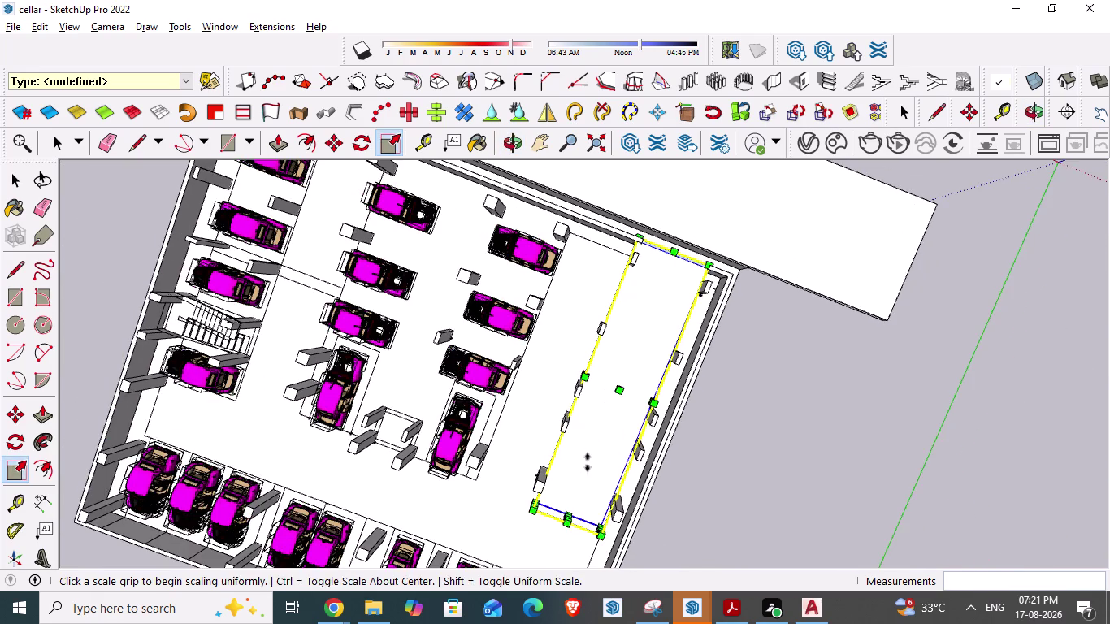
scroll(up, 3)
scroll(up, 3)
middle_drag(550, 528, 598, 396)
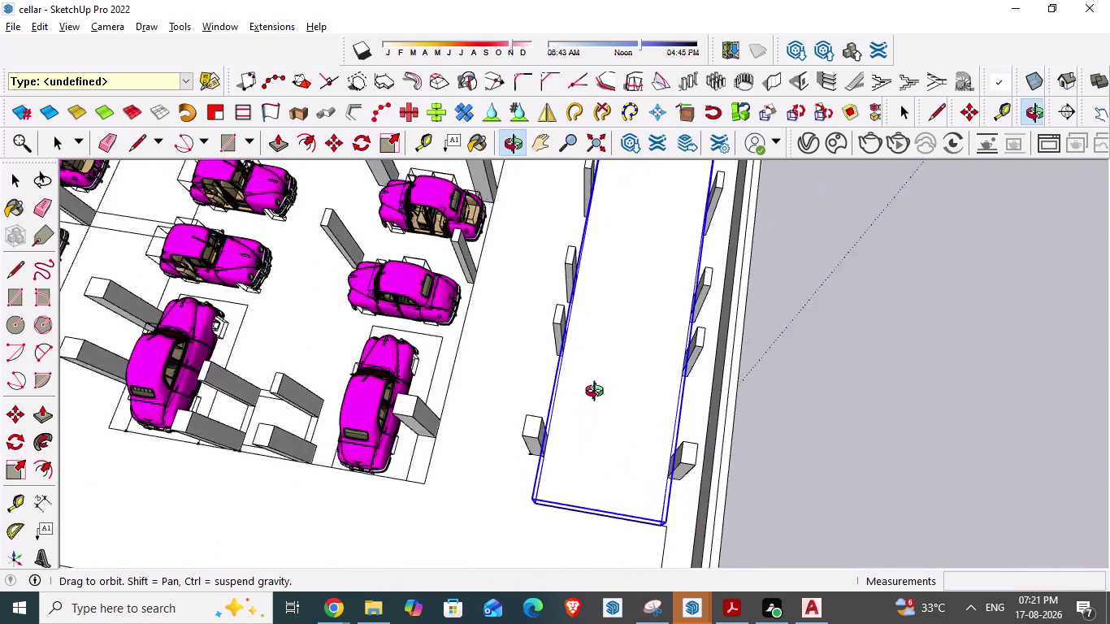
middle_drag(598, 396, 591, 375)
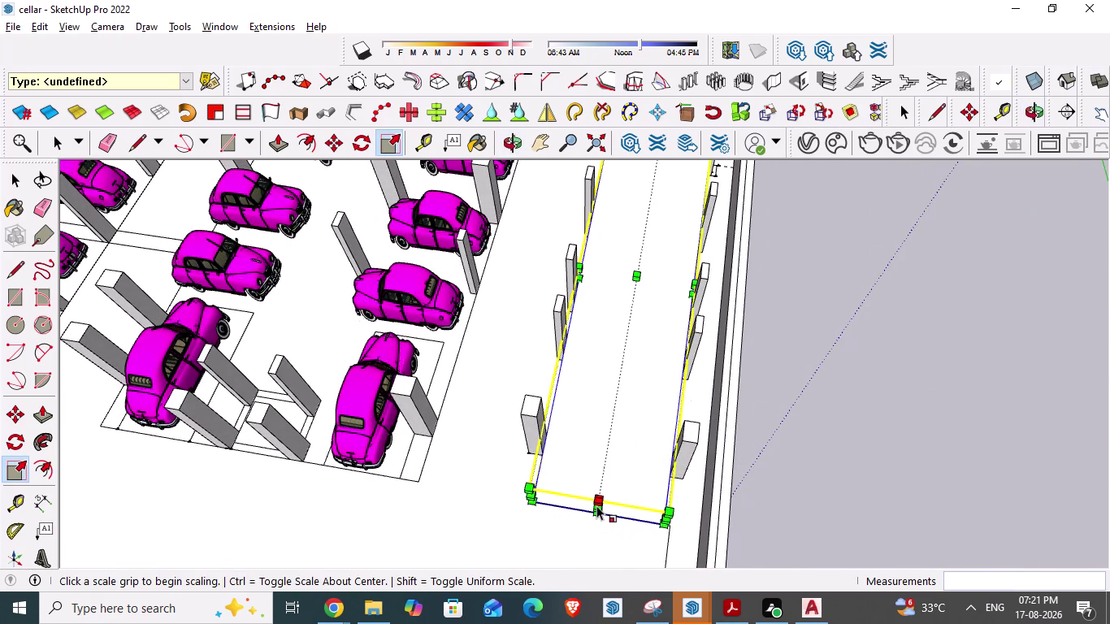
scroll(up, 3)
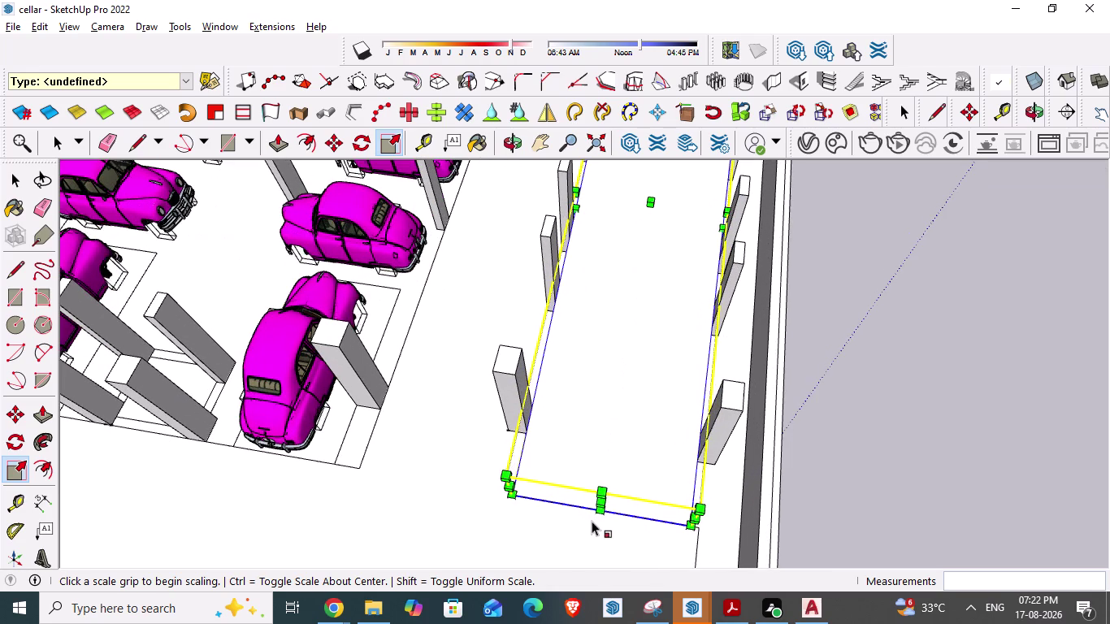
drag(606, 503, 624, 494)
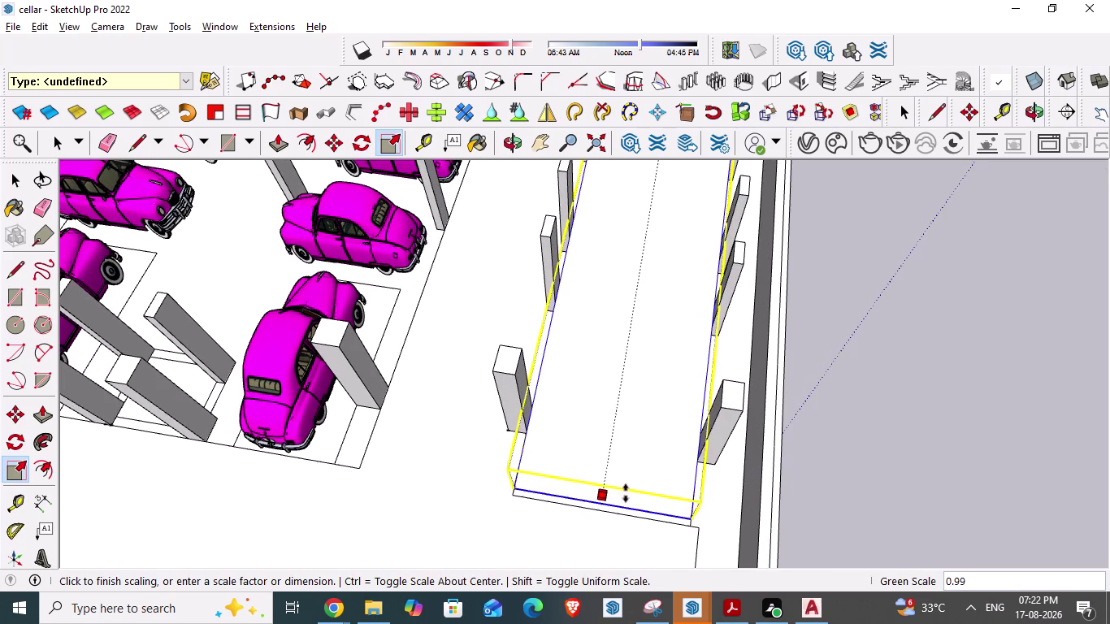
drag(624, 494, 697, 462)
From above, scale the ramp slab vertically to set how far it slopes down.
scroll(down, 3)
scroll(down, 3)
middle_drag(558, 461, 557, 461)
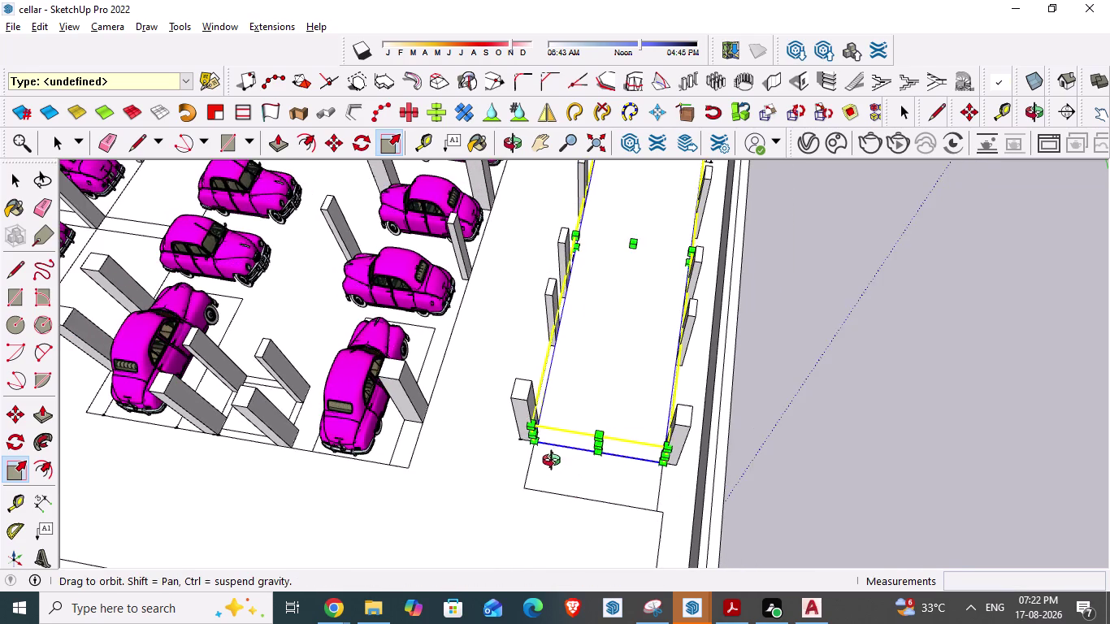
middle_drag(557, 461, 156, 537)
scroll(down, 3)
scroll(down, 3)
scroll(up, 3)
scroll(up, 3)
scroll(up, 3)
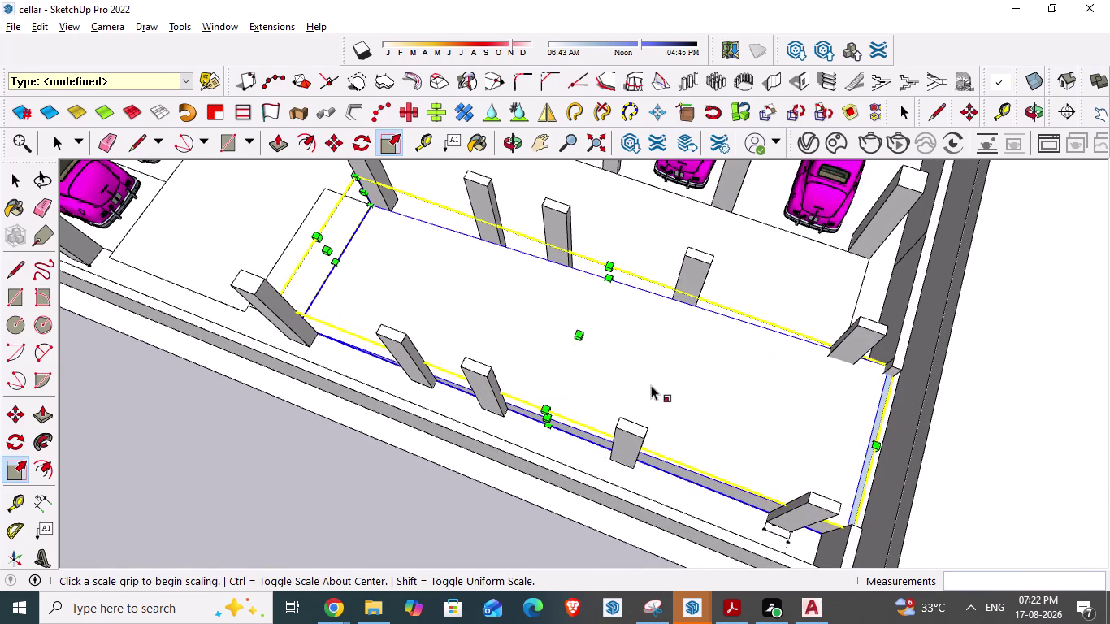
drag(578, 333, 677, 360)
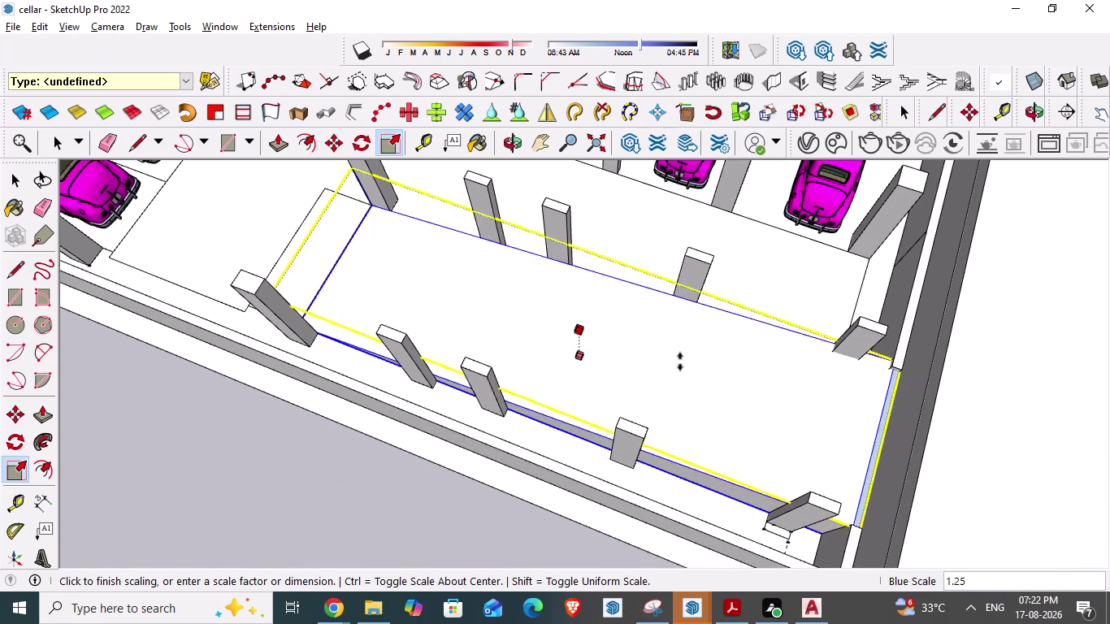
drag(677, 360, 929, 488)
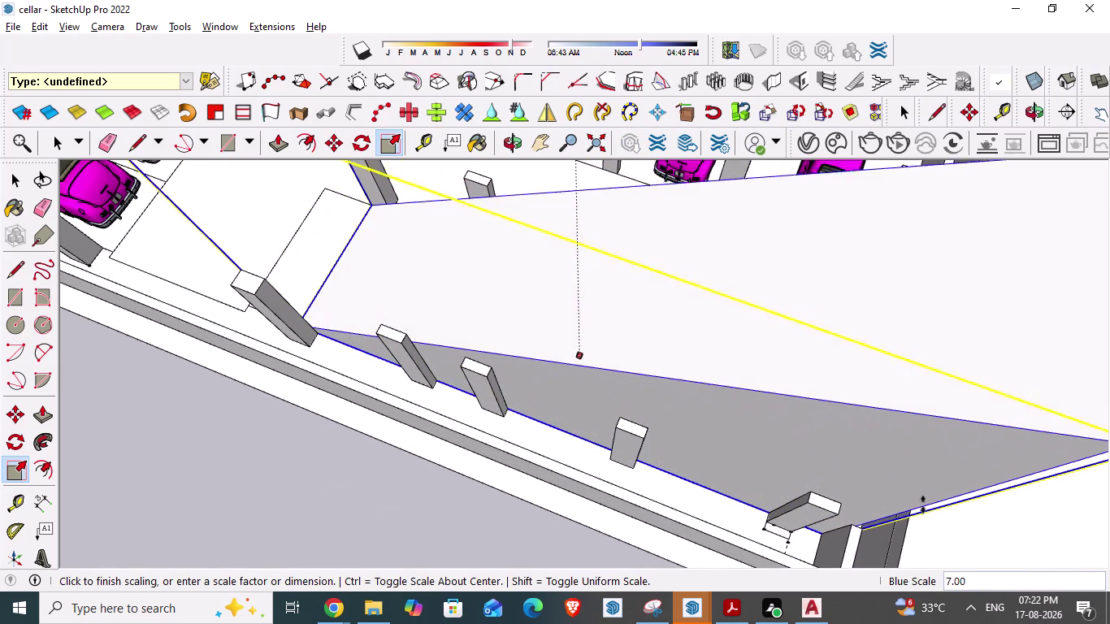
drag(928, 488, 911, 535)
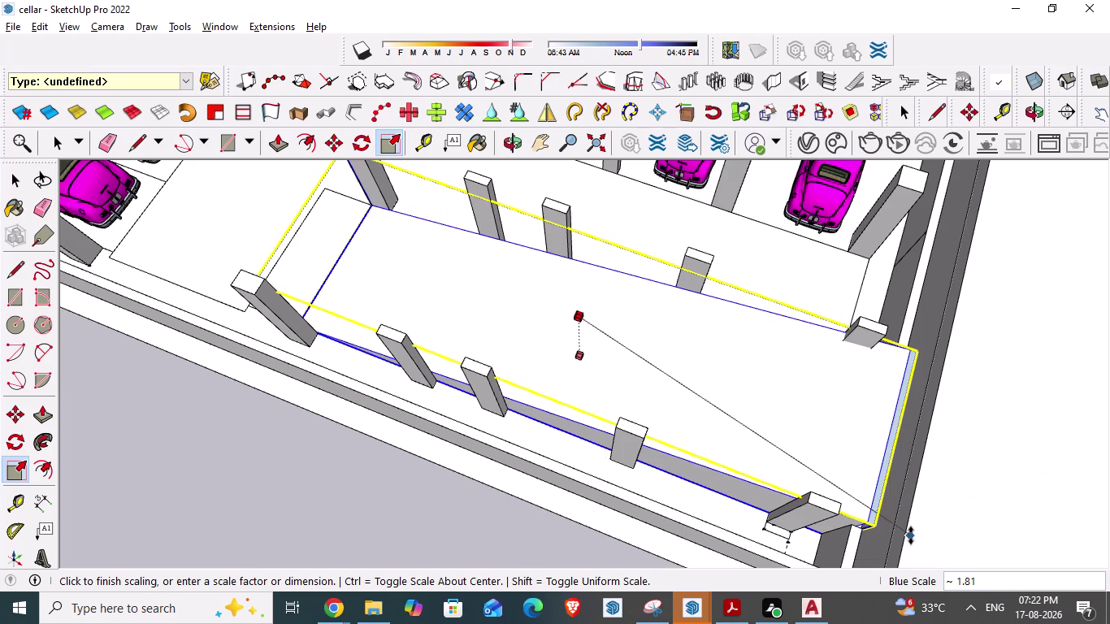
click(911, 535)
Inspect the sloped ramp, return to Select and clear the selection.
scroll(down, 3)
middle_drag(693, 483, 482, 328)
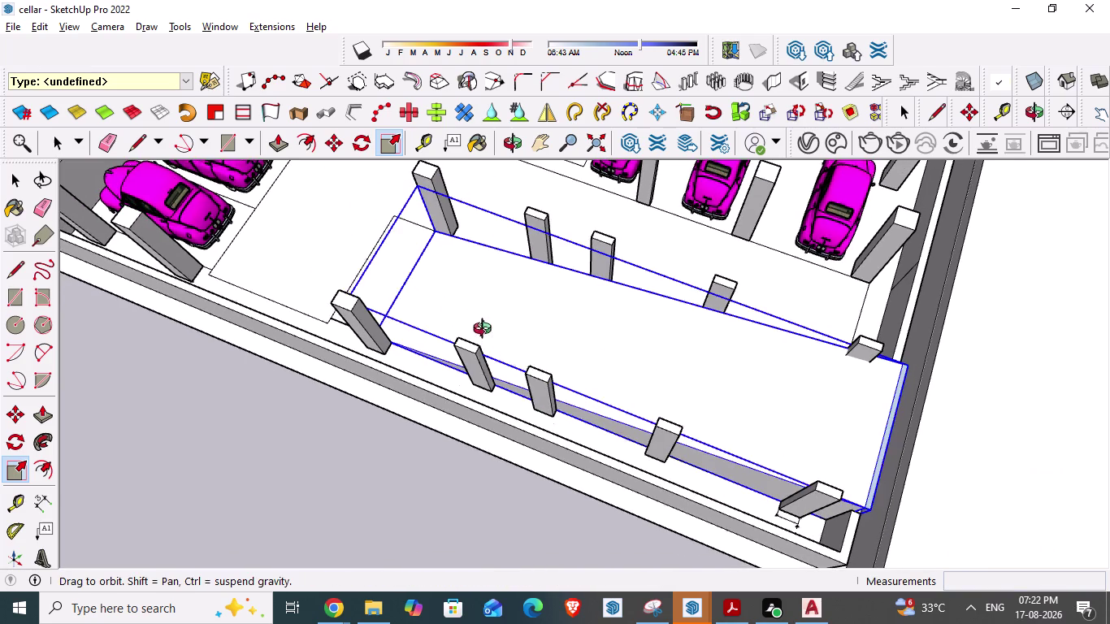
middle_drag(481, 328, 438, 303)
scroll(down, 3)
scroll(up, 3)
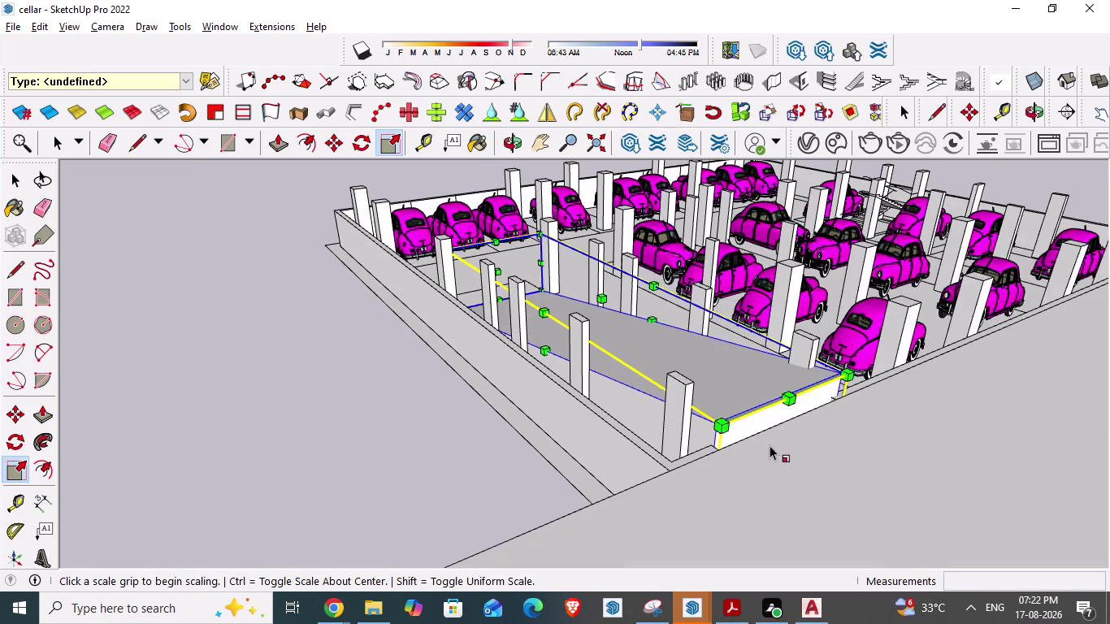
scroll(up, 3)
key(space)
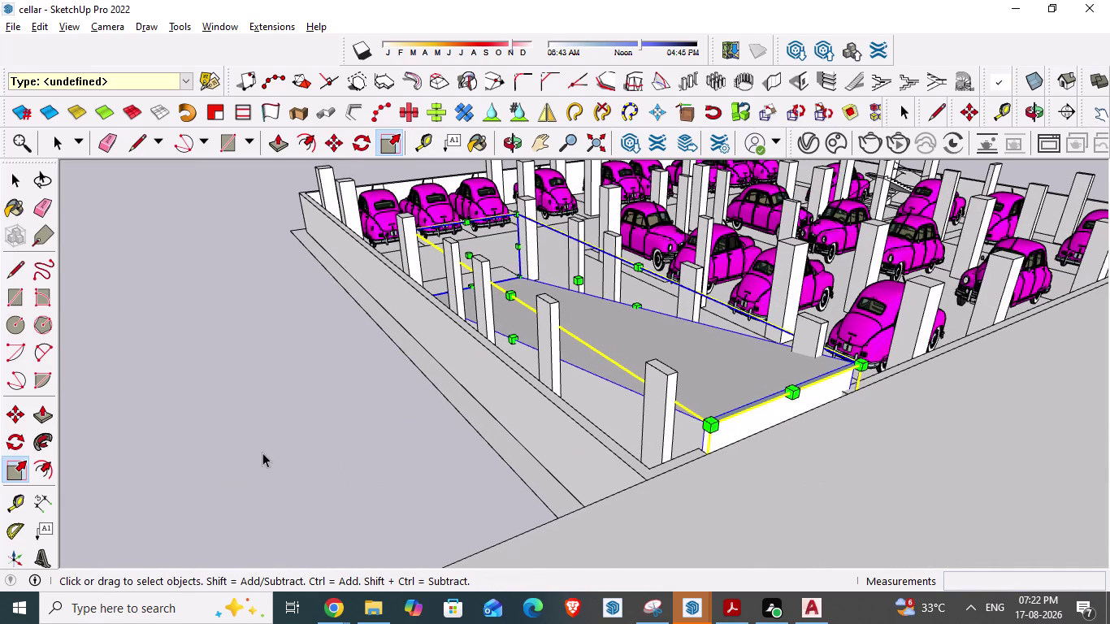
click(263, 454)
Reselect the ramp and scale it vertically back to its original height.
scroll(down, 3)
scroll(down, 3)
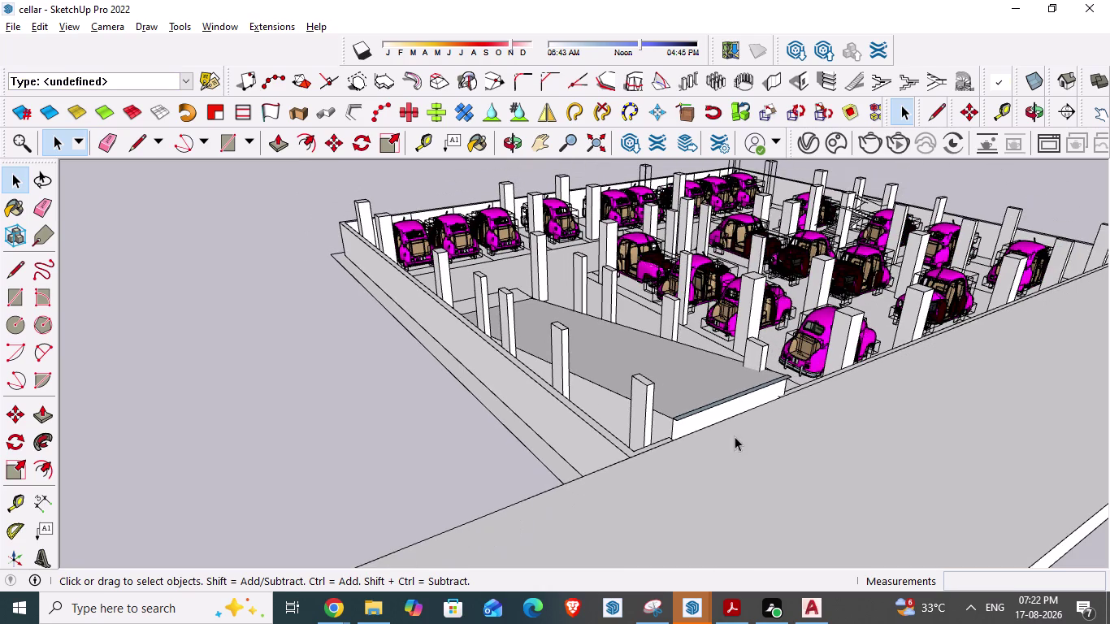
middle_drag(773, 435, 799, 479)
click(709, 395)
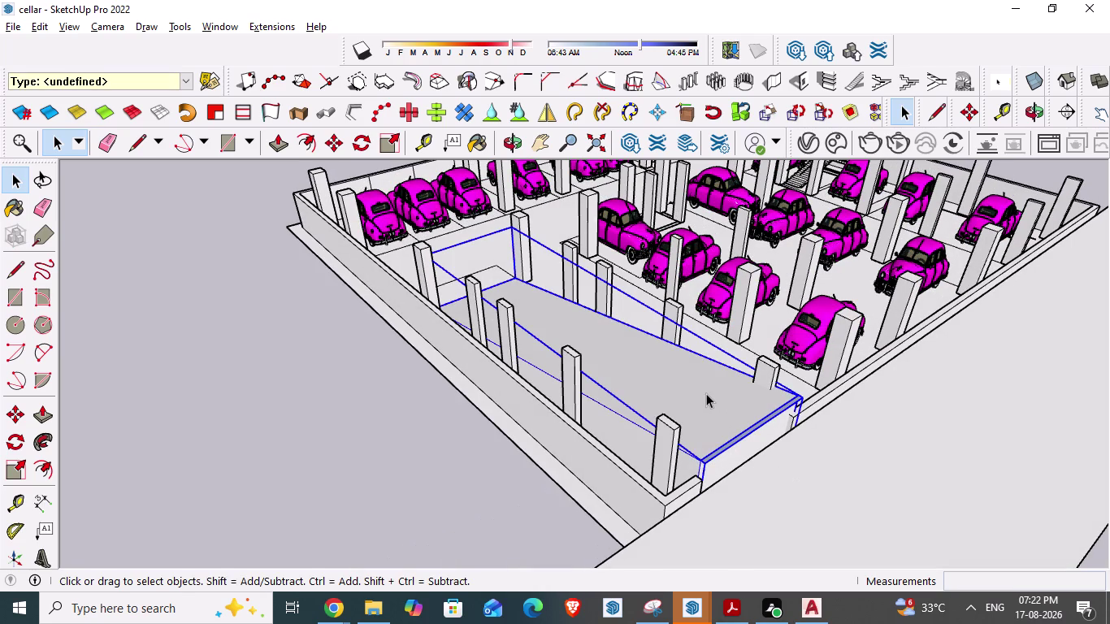
key(s)
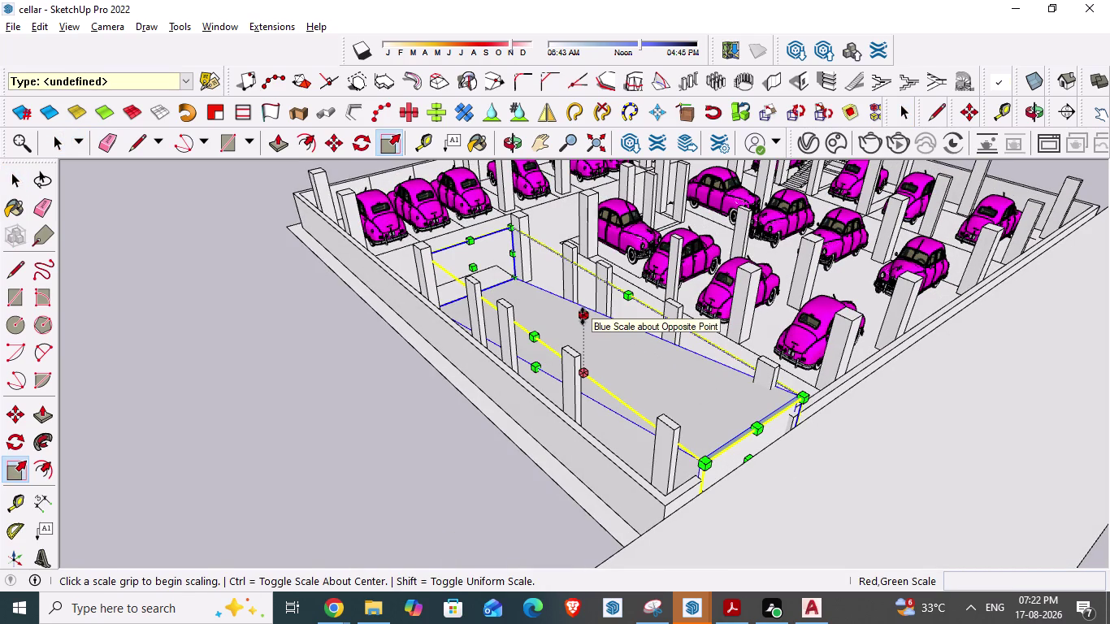
drag(586, 318, 612, 531)
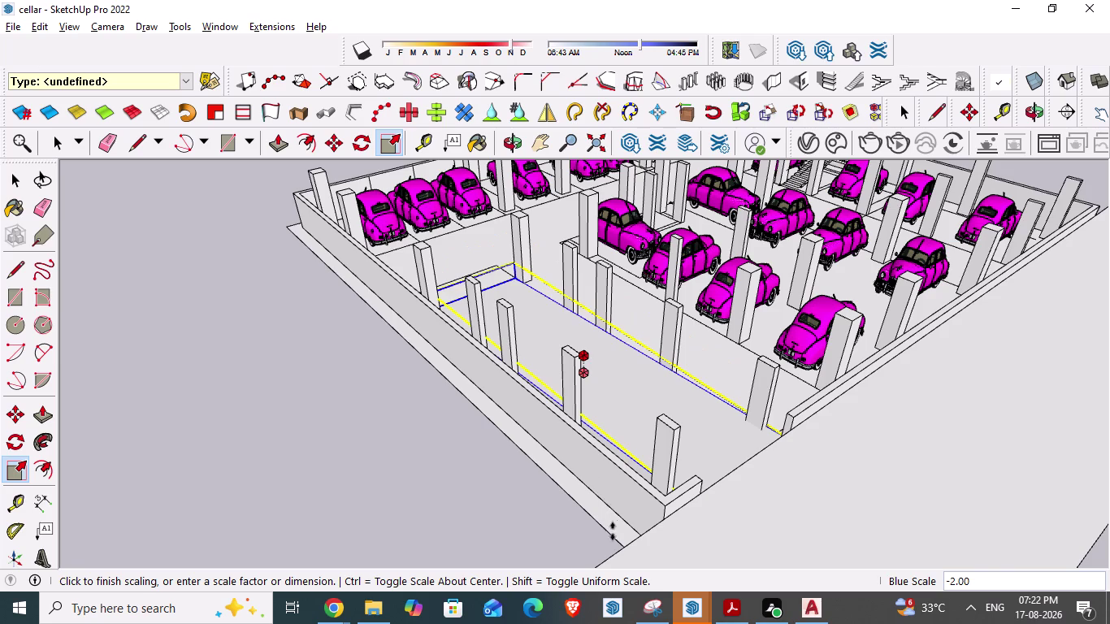
drag(613, 531, 616, 554)
click(616, 553)
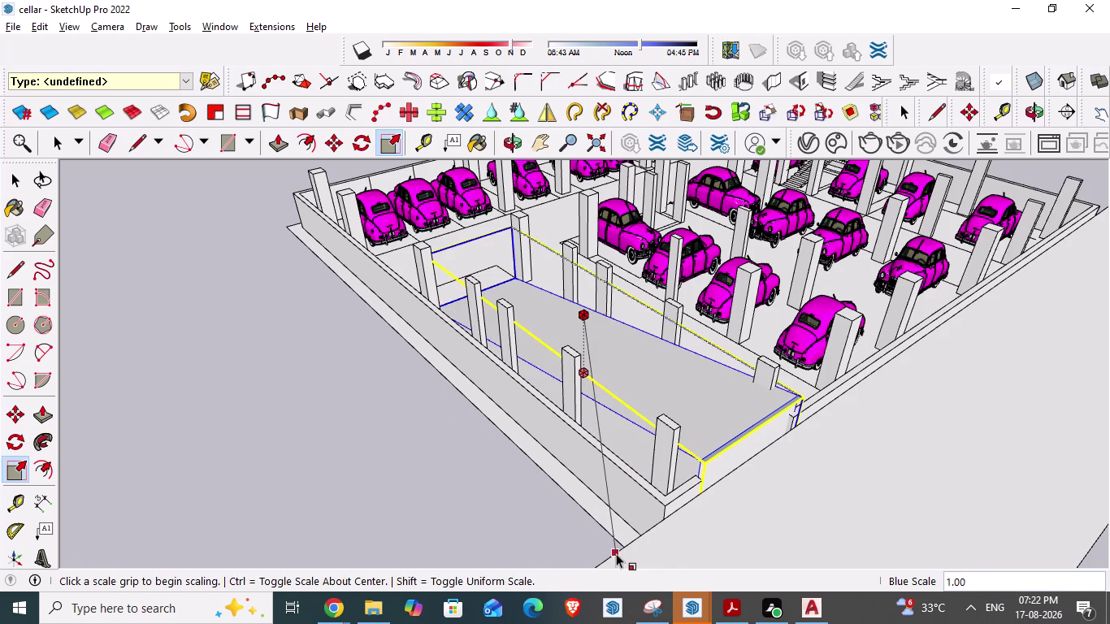
View the ramp from the front road and rescale its height to snap to the front edge.
scroll(down, 3)
scroll(down, 3)
scroll(down, 3)
scroll(down, 3)
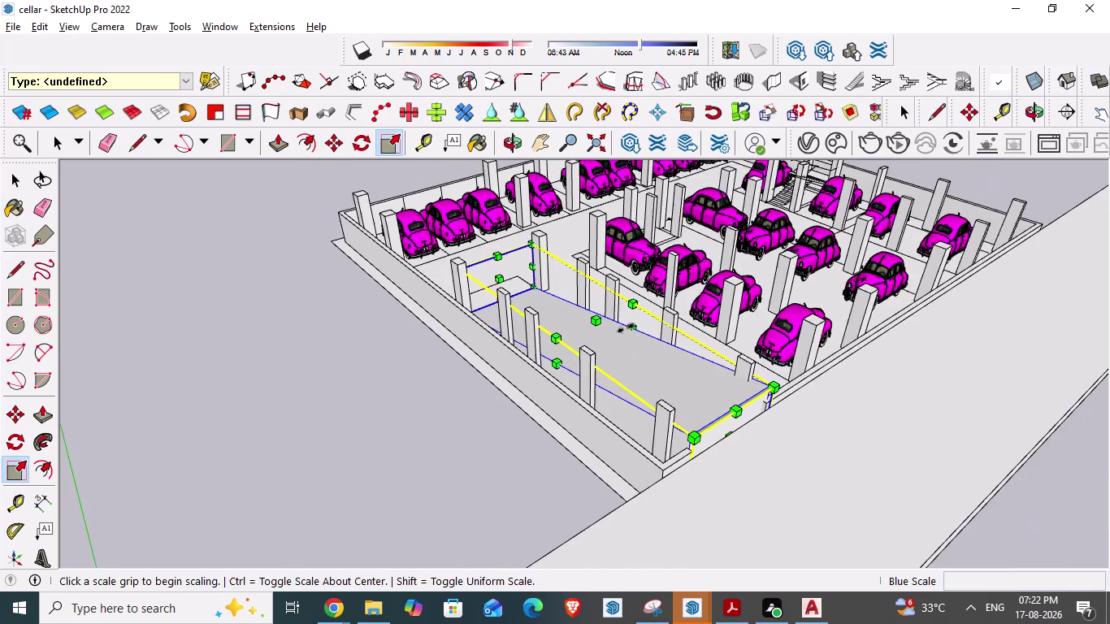
middle_drag(716, 401, 404, 321)
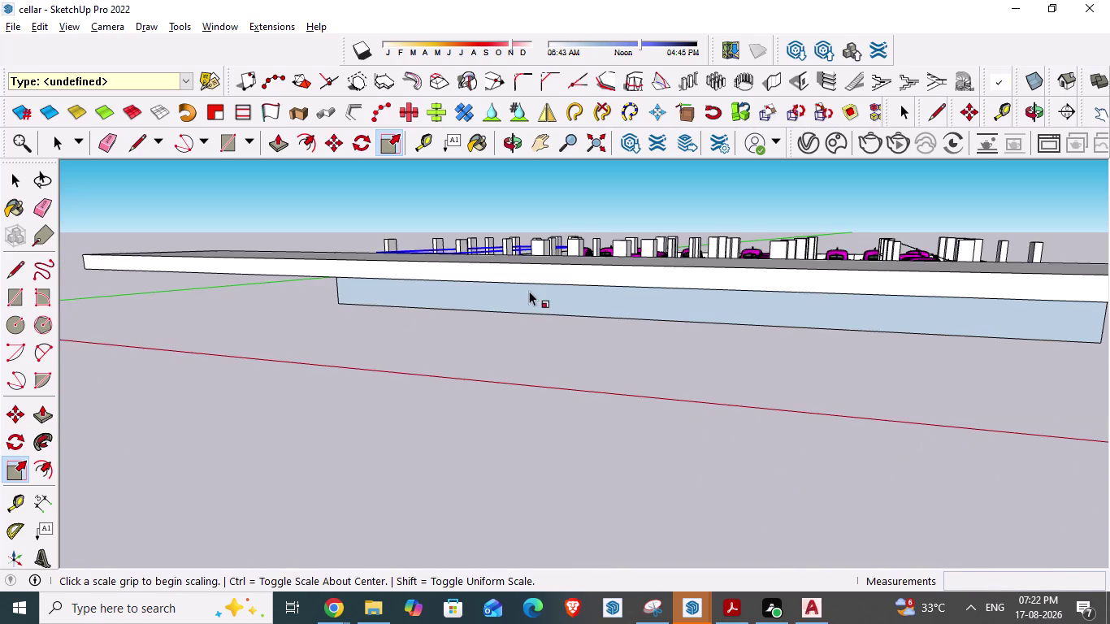
scroll(down, 3)
scroll(down, 3)
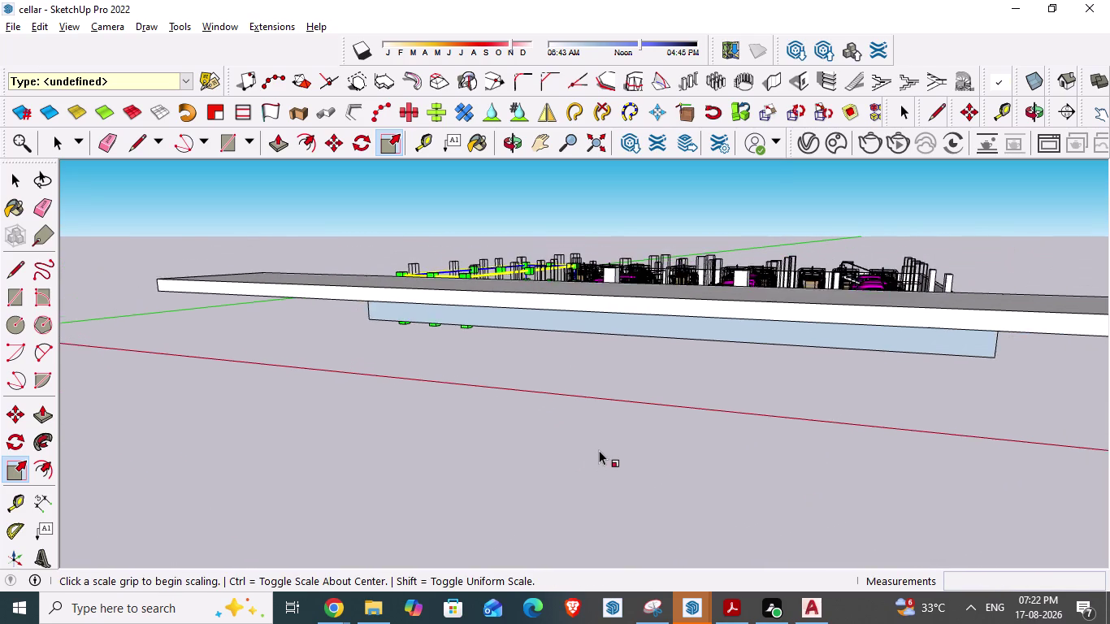
middle_drag(511, 363, 602, 409)
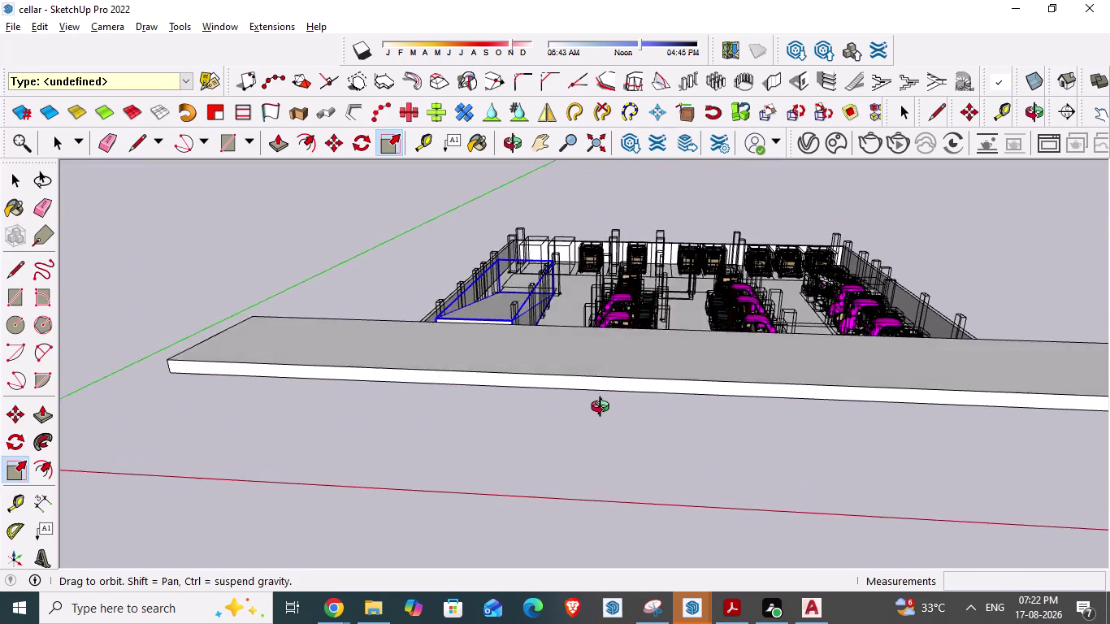
middle_drag(602, 409, 610, 409)
scroll(up, 3)
scroll(up, 3)
scroll(up, 3)
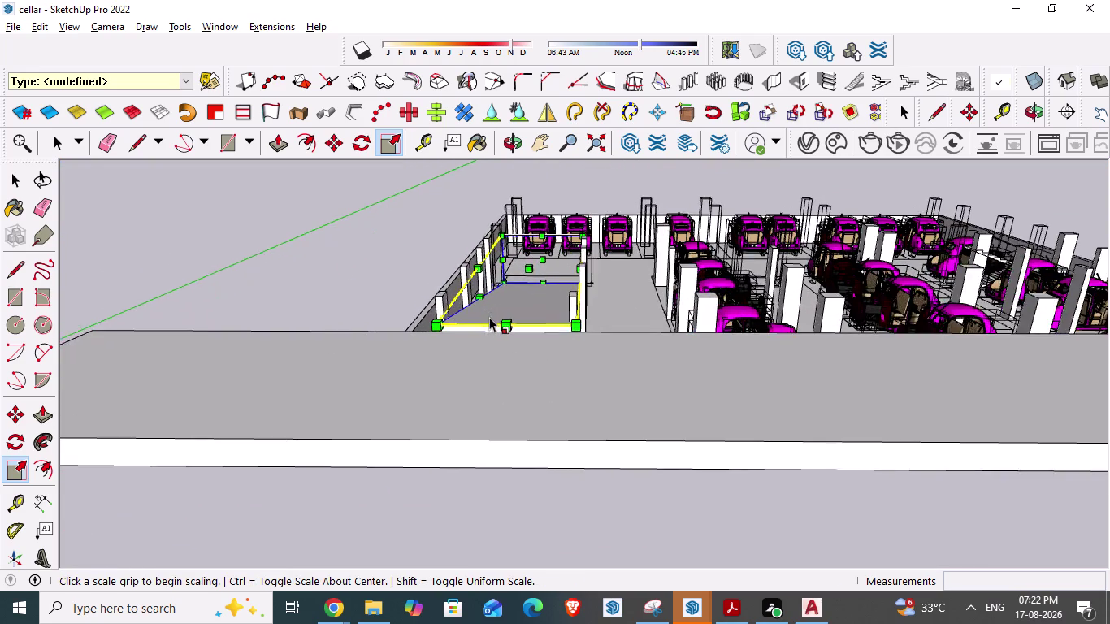
scroll(up, 3)
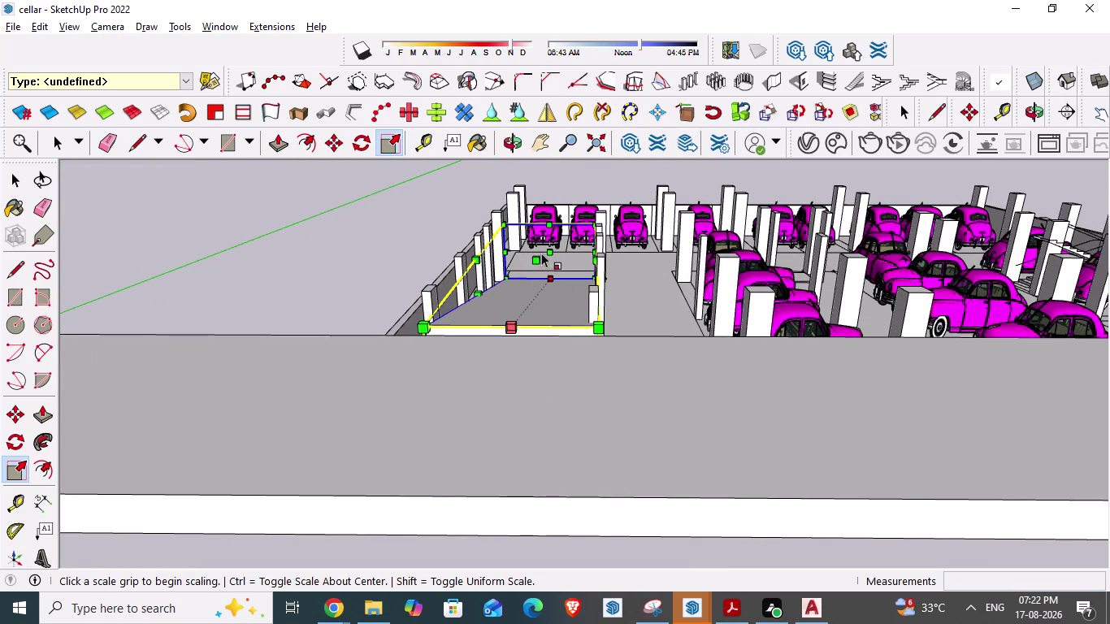
drag(535, 264, 499, 310)
drag(499, 310, 484, 336)
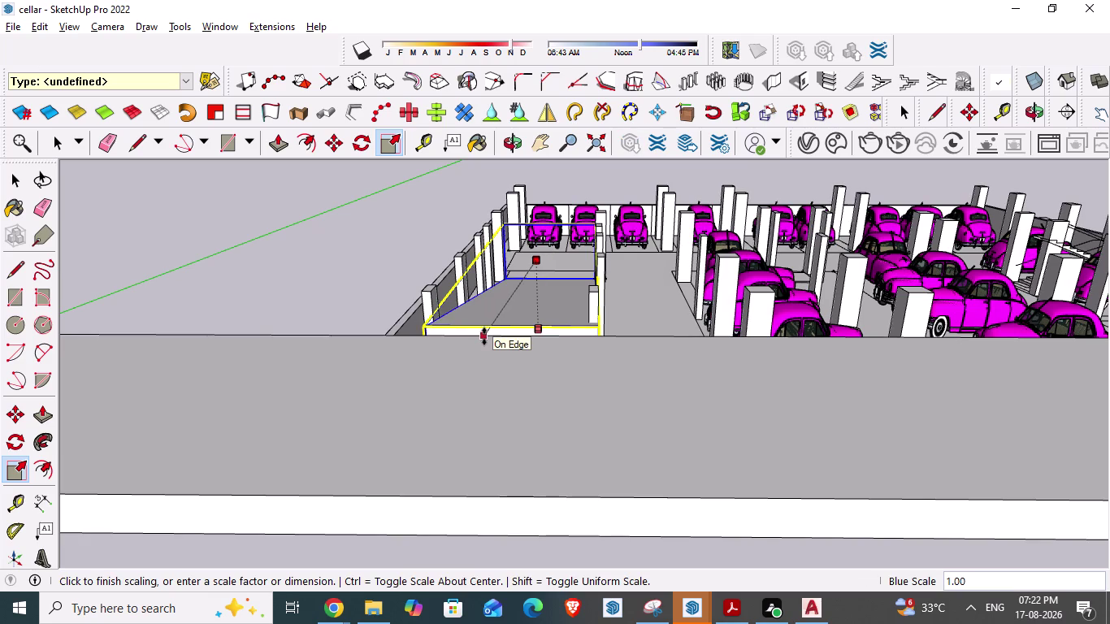
drag(485, 336, 488, 342)
click(488, 342)
Return to Select and orbit to look down into the ramp and parking area.
key(space)
click(139, 188)
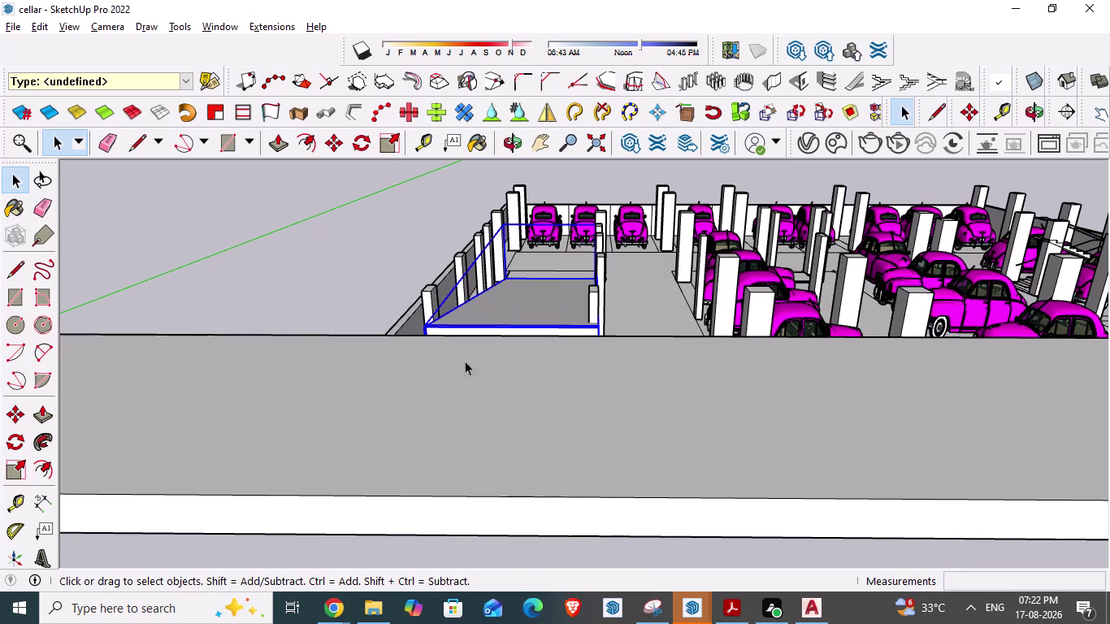
click(527, 289)
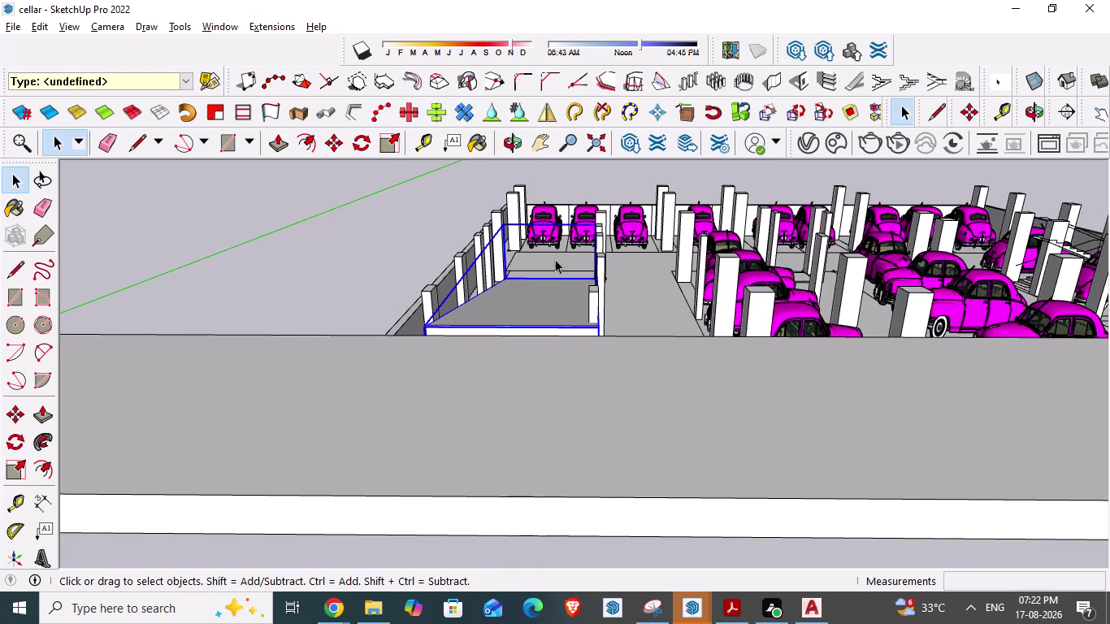
middle_drag(476, 373, 529, 282)
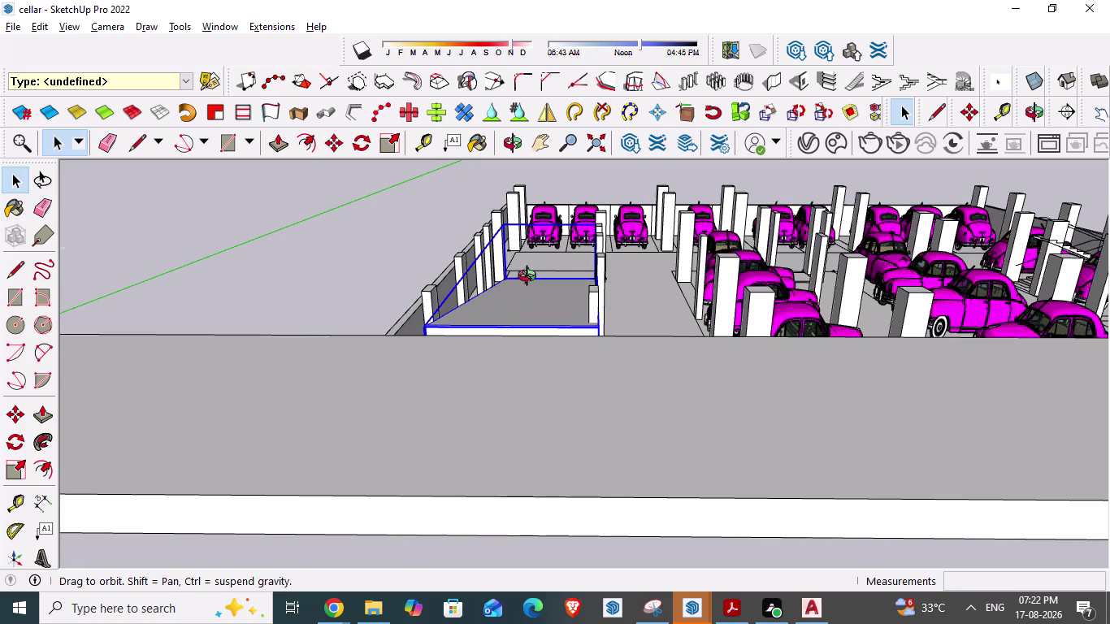
middle_drag(529, 282, 533, 274)
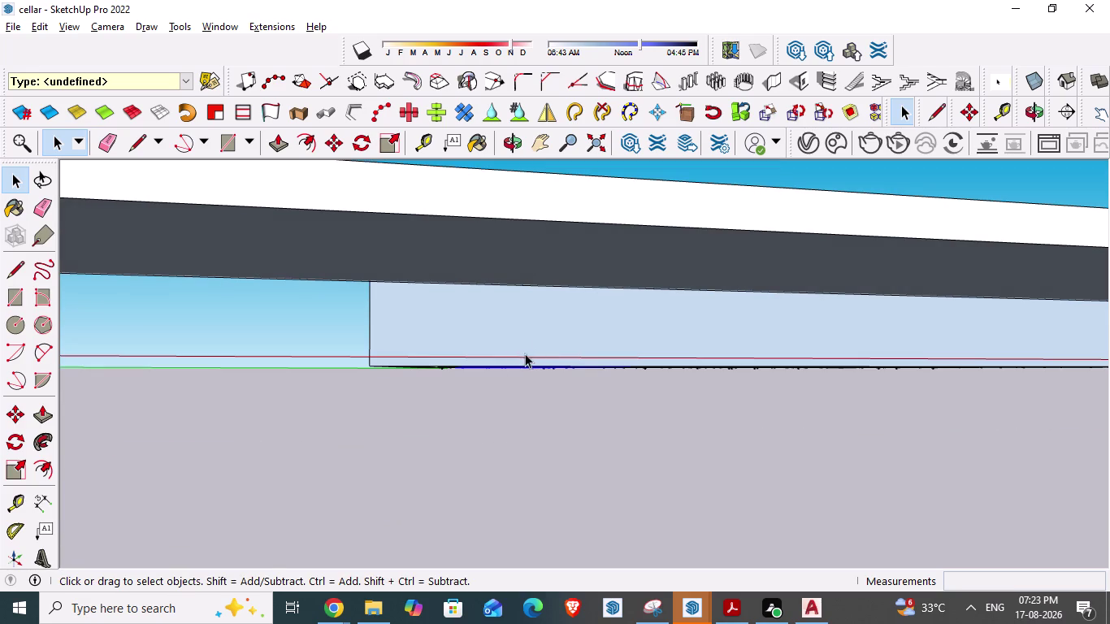
middle_drag(462, 389, 632, 524)
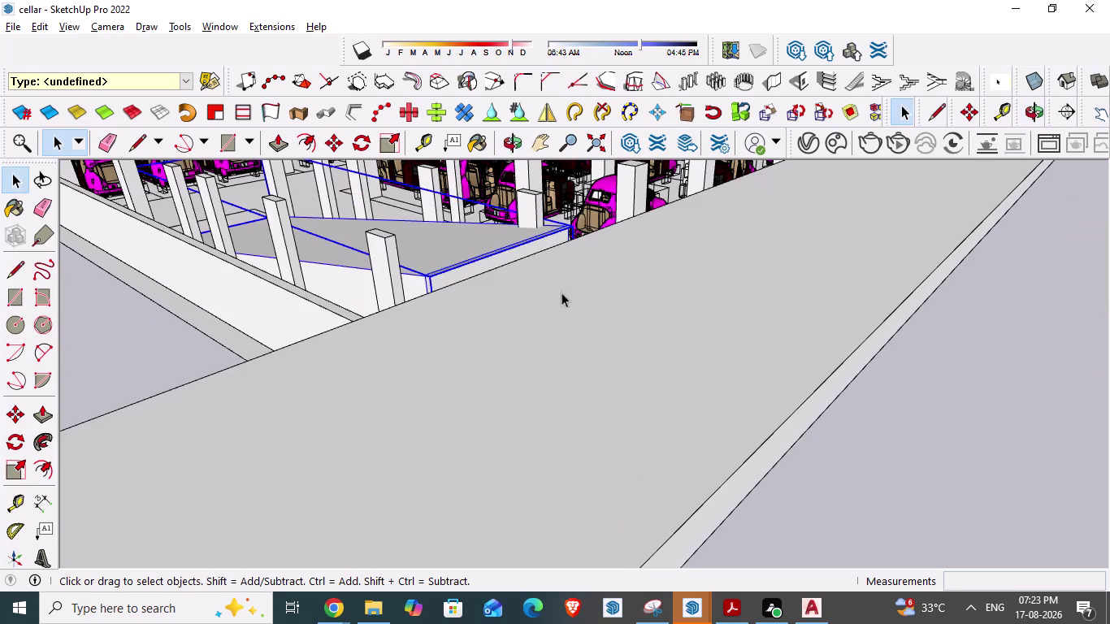
scroll(down, 3)
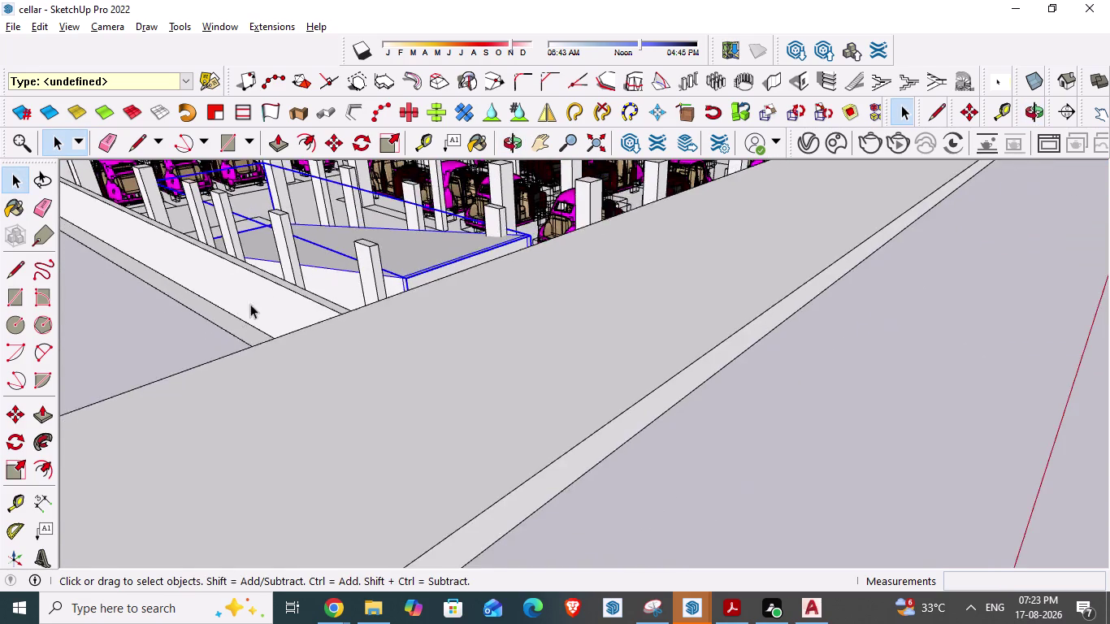
middle_drag(256, 340, 346, 380)
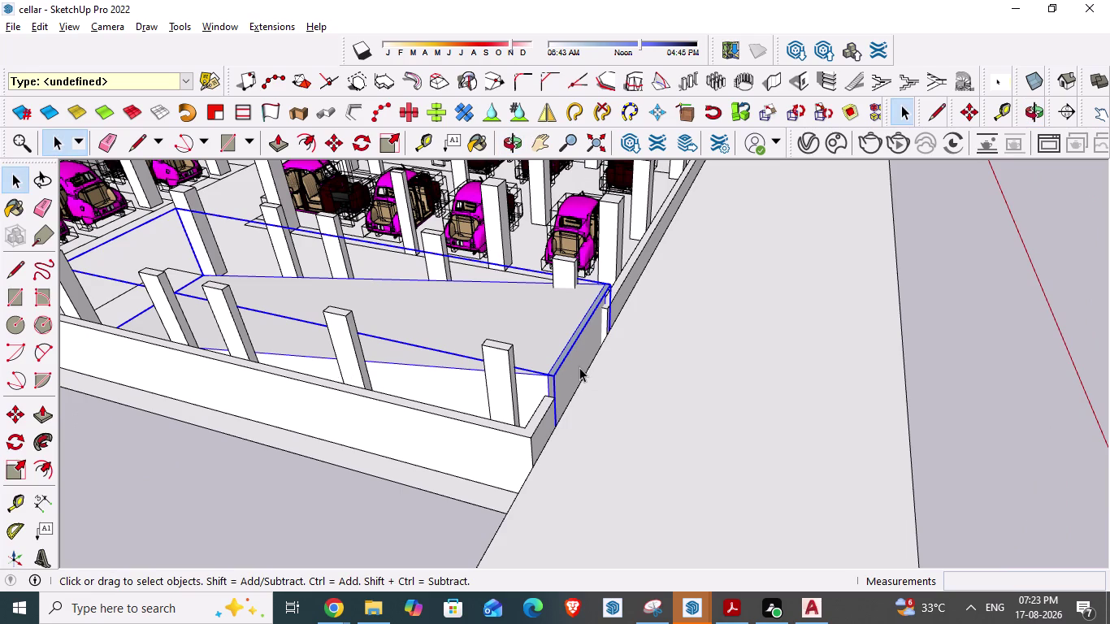
Scale the ramp along its length so its end stretches toward the side wall.
click(523, 301)
key(s)
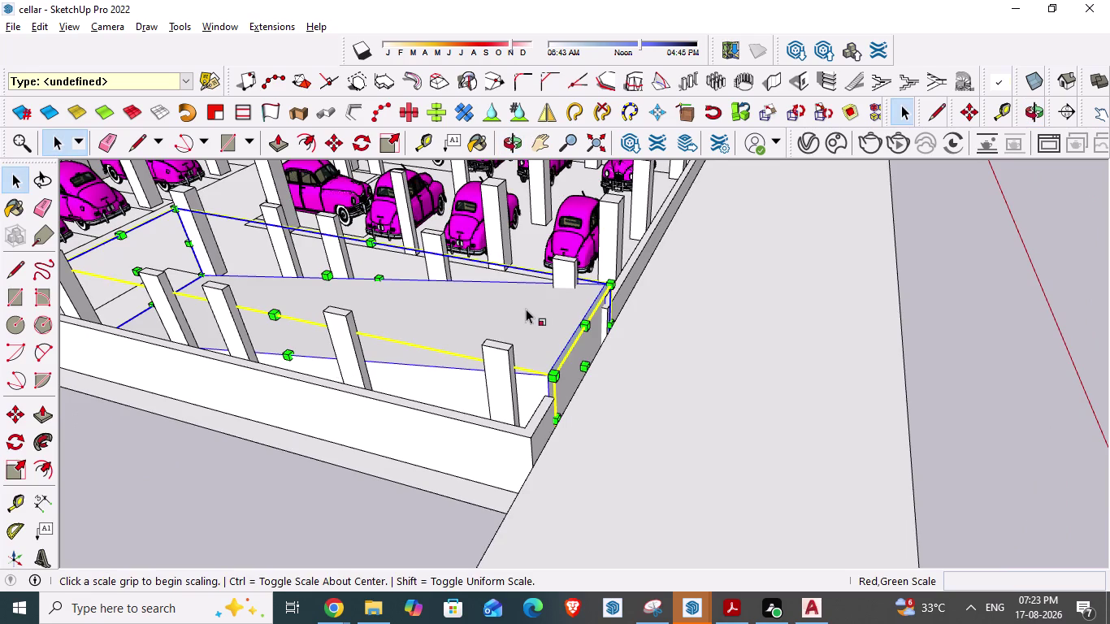
drag(587, 368, 567, 417)
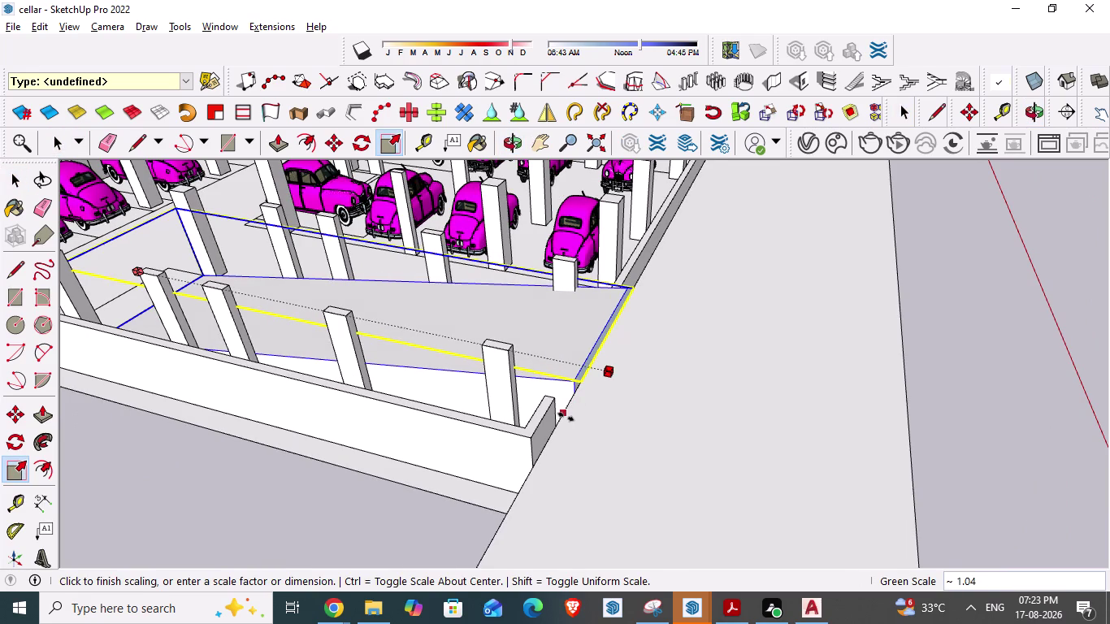
drag(566, 417, 556, 430)
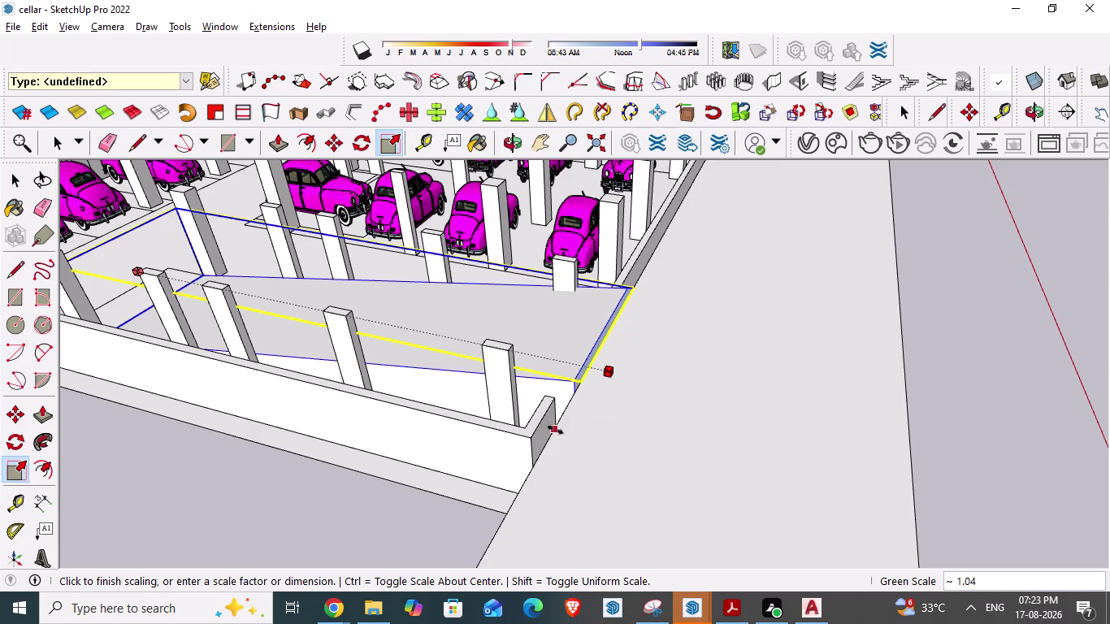
drag(556, 430, 538, 427)
click(538, 427)
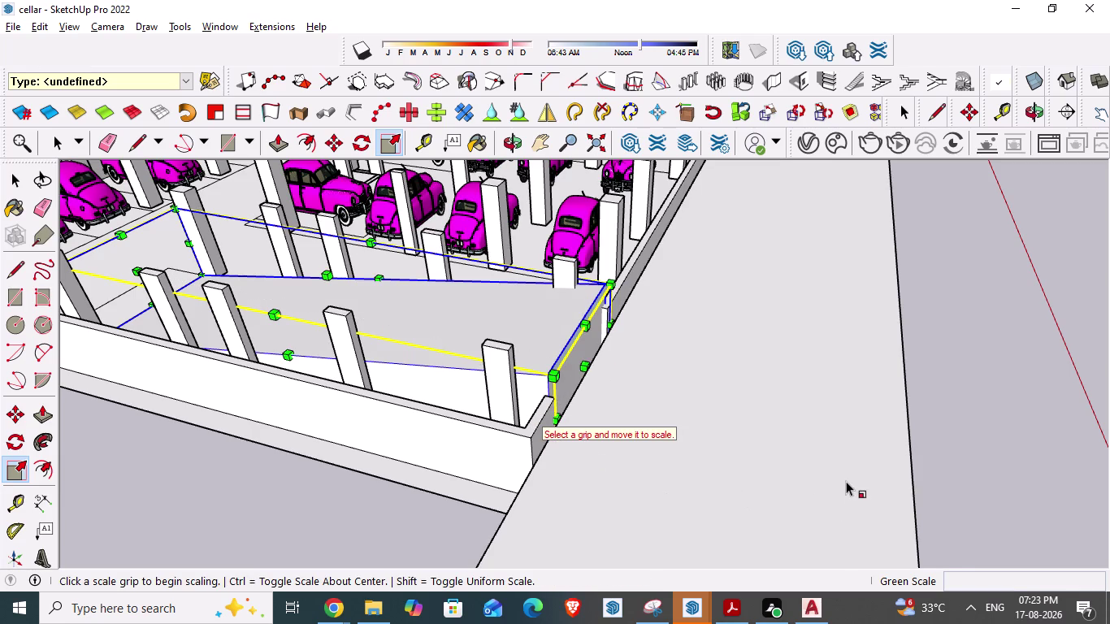
key(Escape)
key(space)
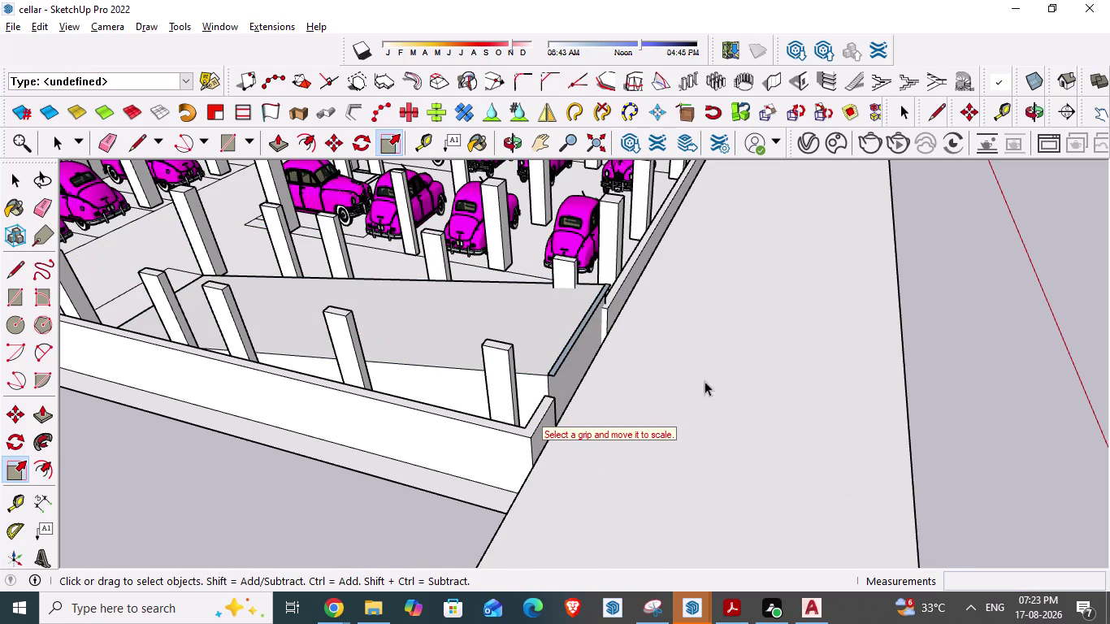
Zoom in on the ramp's end beside the side wall and undo the last change.
scroll(down, 3)
middle_drag(667, 372, 753, 386)
middle_drag(617, 366, 549, 370)
scroll(up, 3)
scroll(up, 3)
scroll(up, 3)
key(ctrl+z)
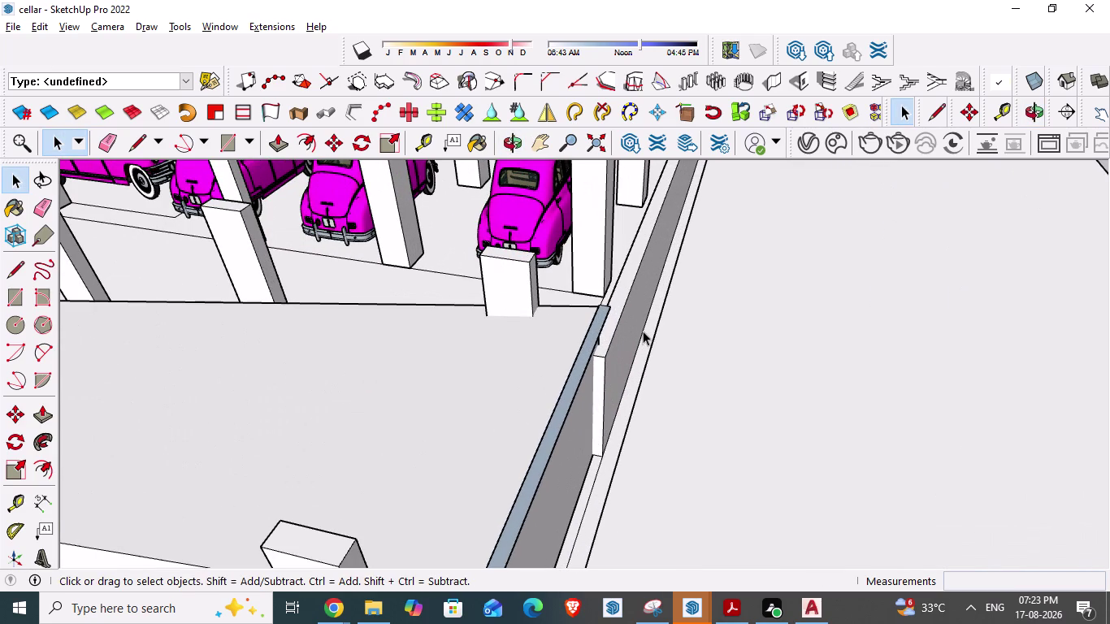
Undo again and orbit to an overhead view aligned over the ramp.
key(ctrl+z)
middle_drag(540, 368, 632, 519)
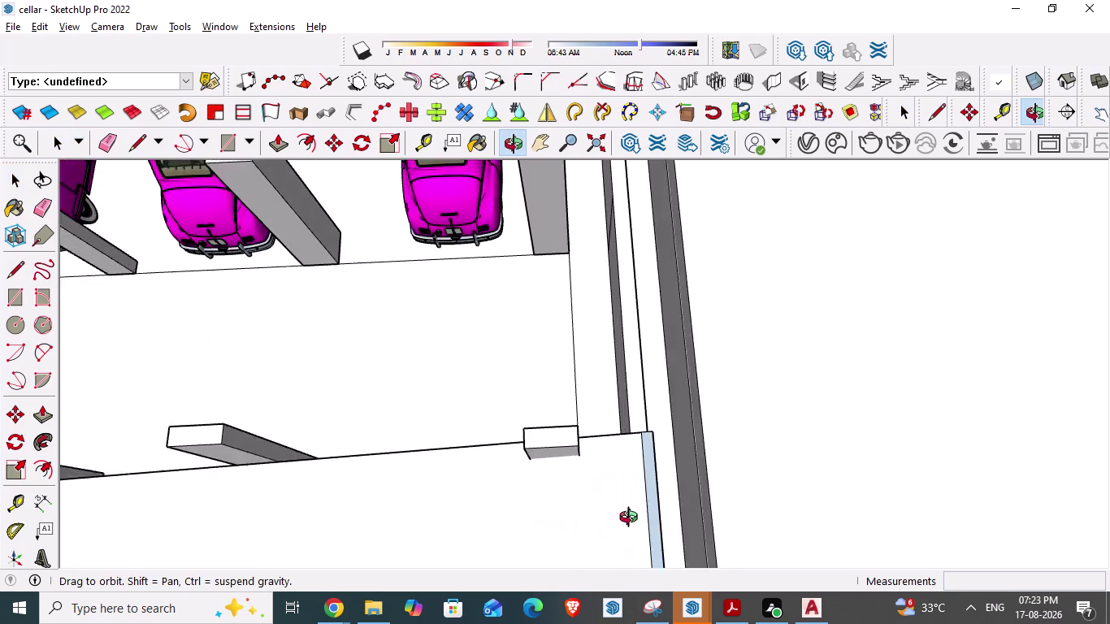
middle_drag(632, 519, 684, 533)
scroll(down, 3)
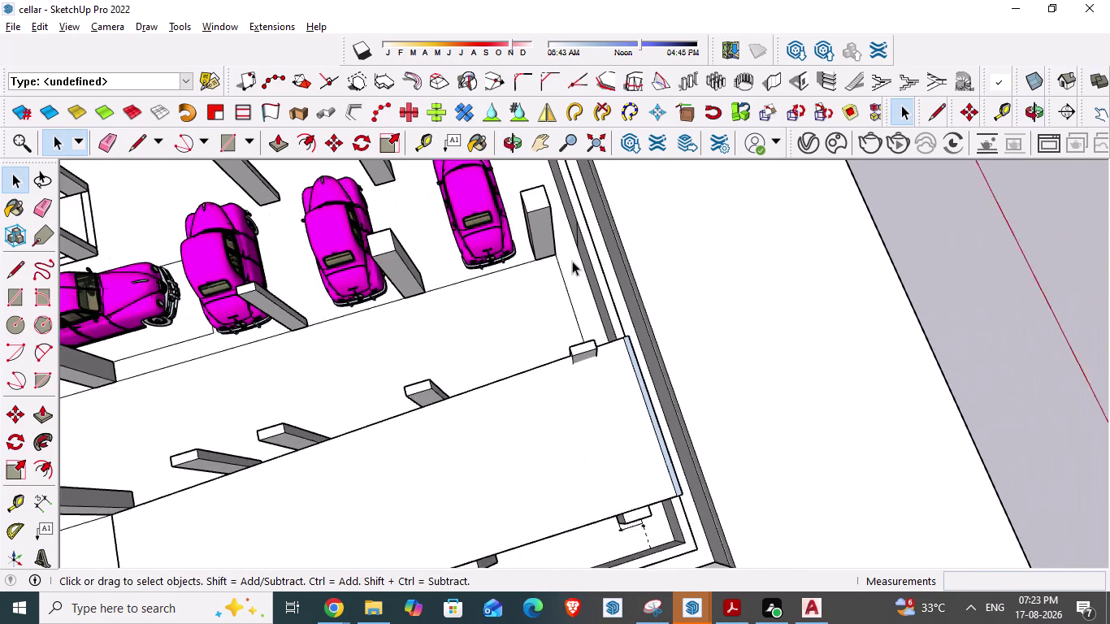
scroll(down, 3)
middle_drag(608, 378, 638, 423)
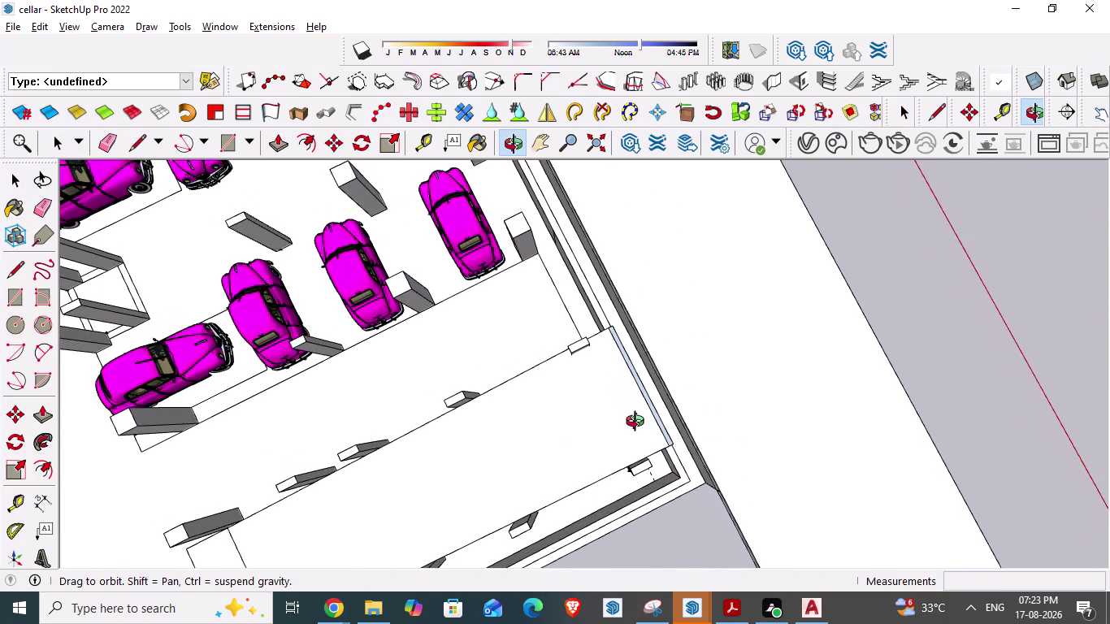
middle_drag(638, 424, 647, 435)
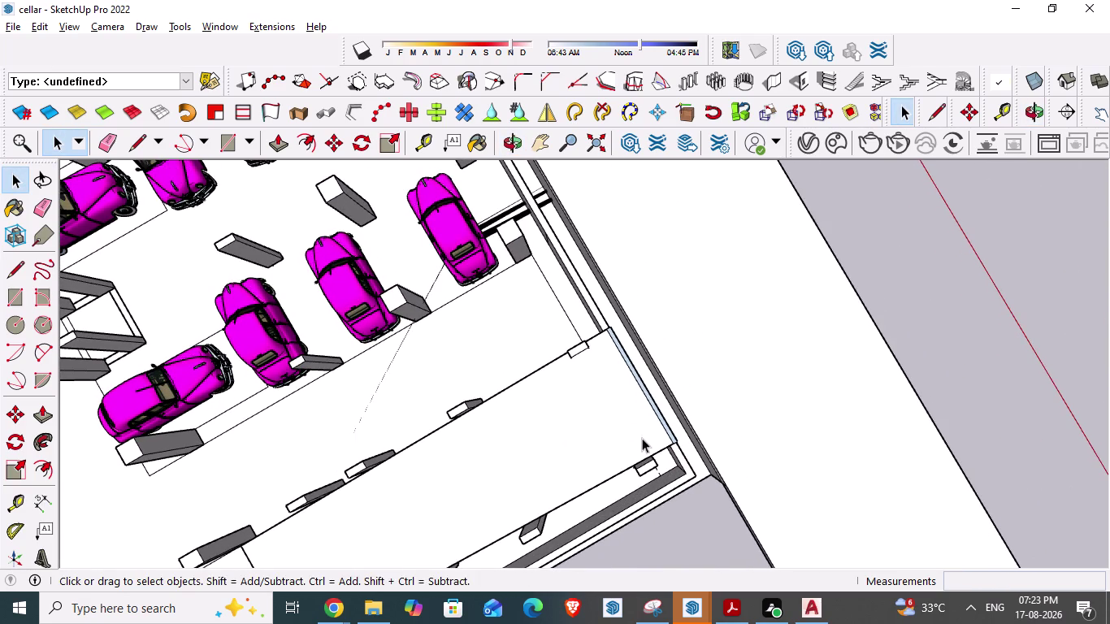
middle_drag(657, 485, 626, 442)
Move the ramp 2 feet from its corner toward the side wall, then reselect it.
click(628, 406)
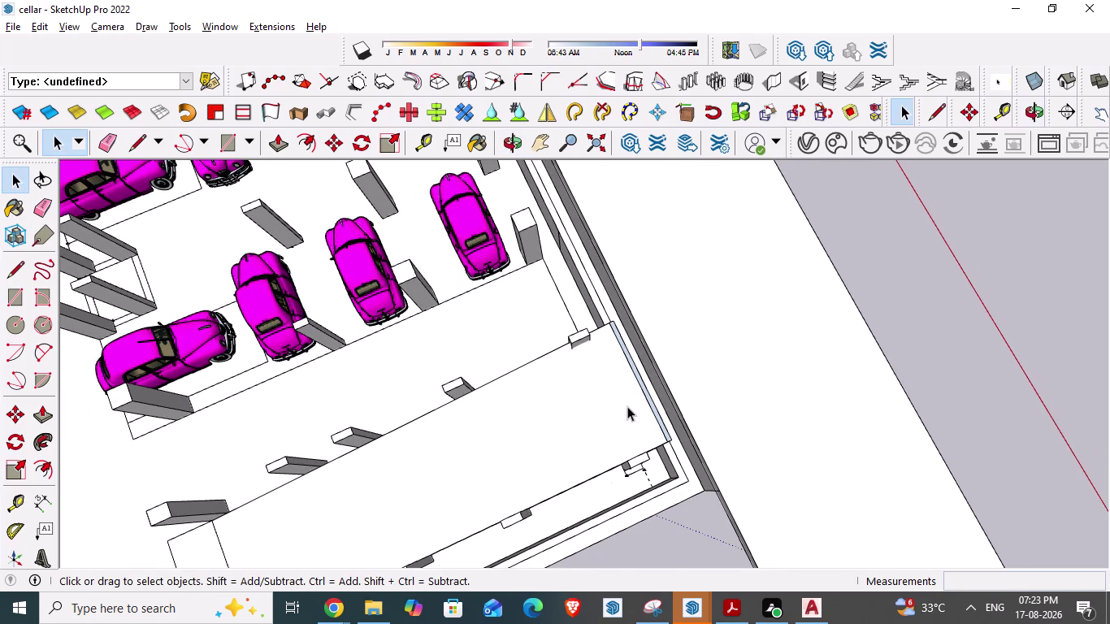
key(m)
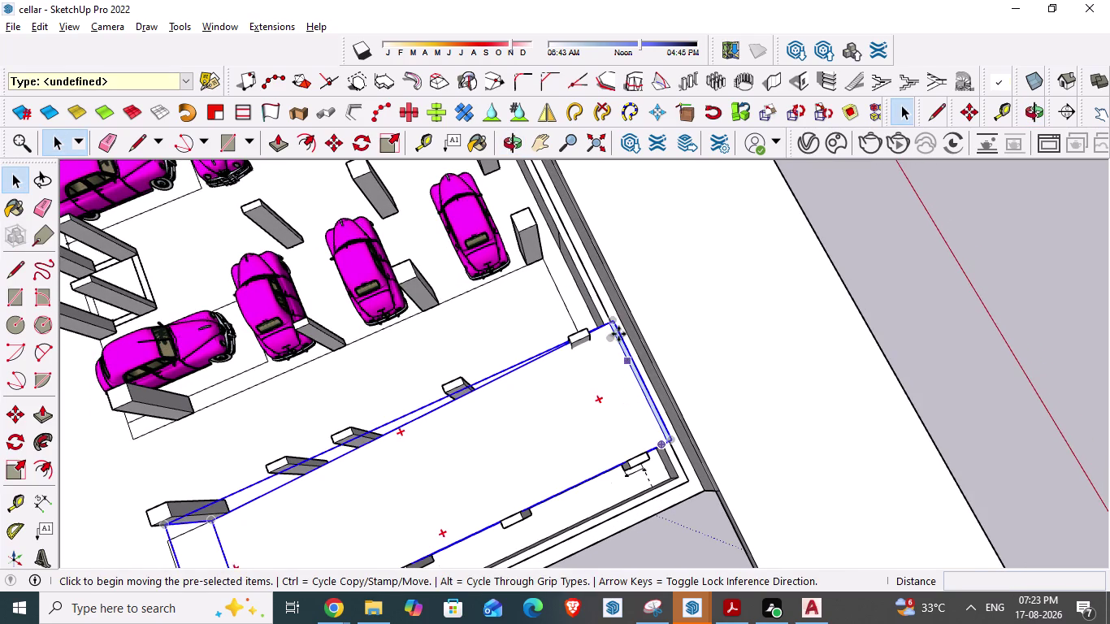
drag(612, 319, 594, 333)
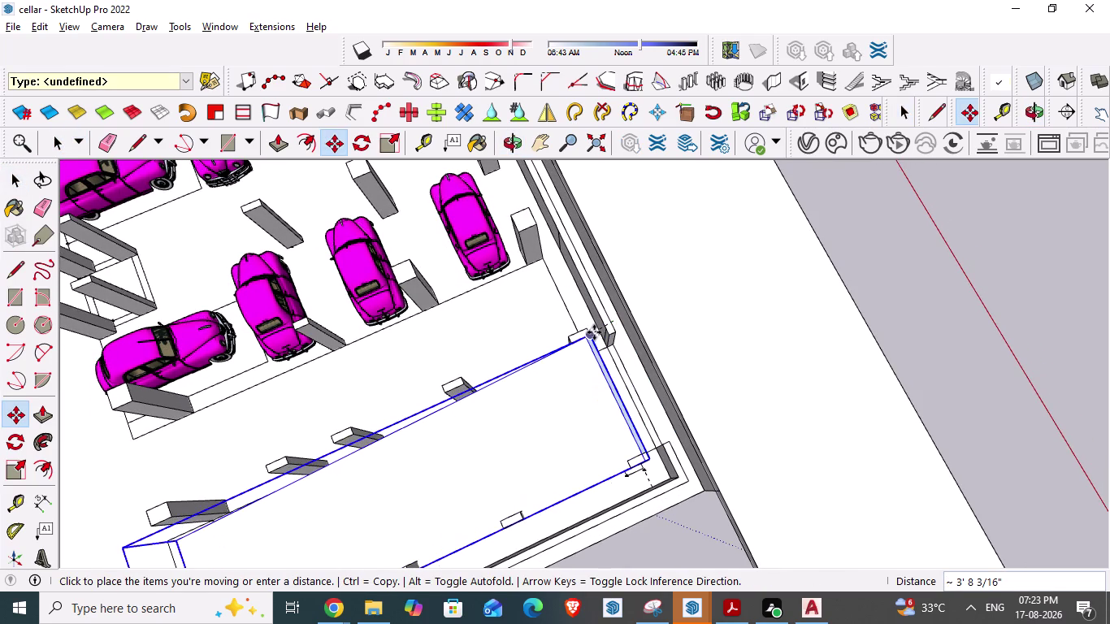
drag(594, 332, 625, 316)
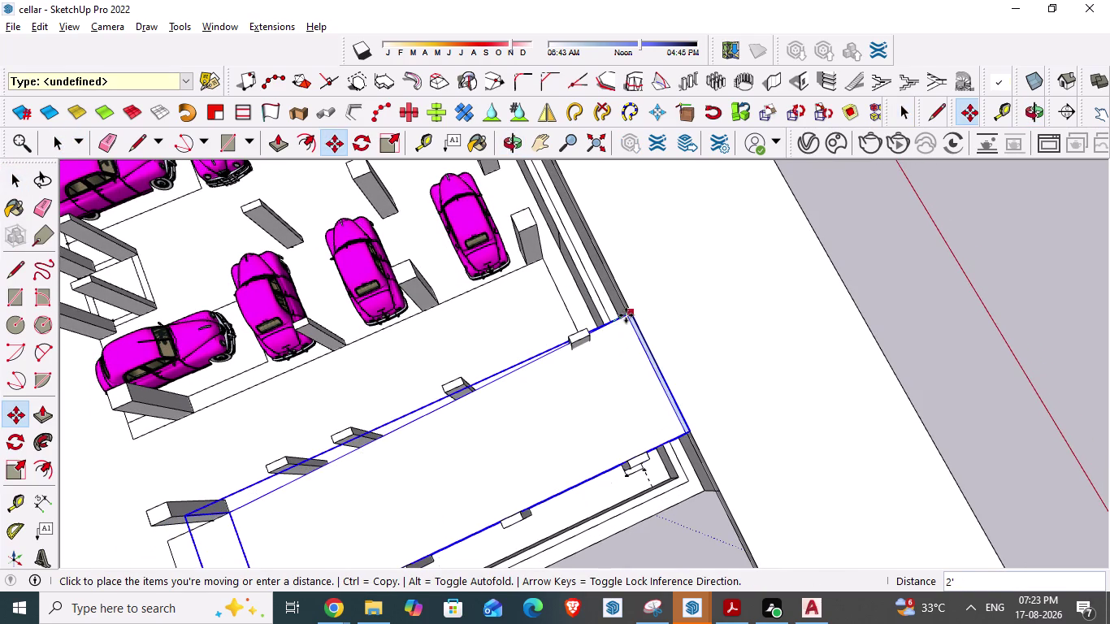
drag(625, 315, 612, 336)
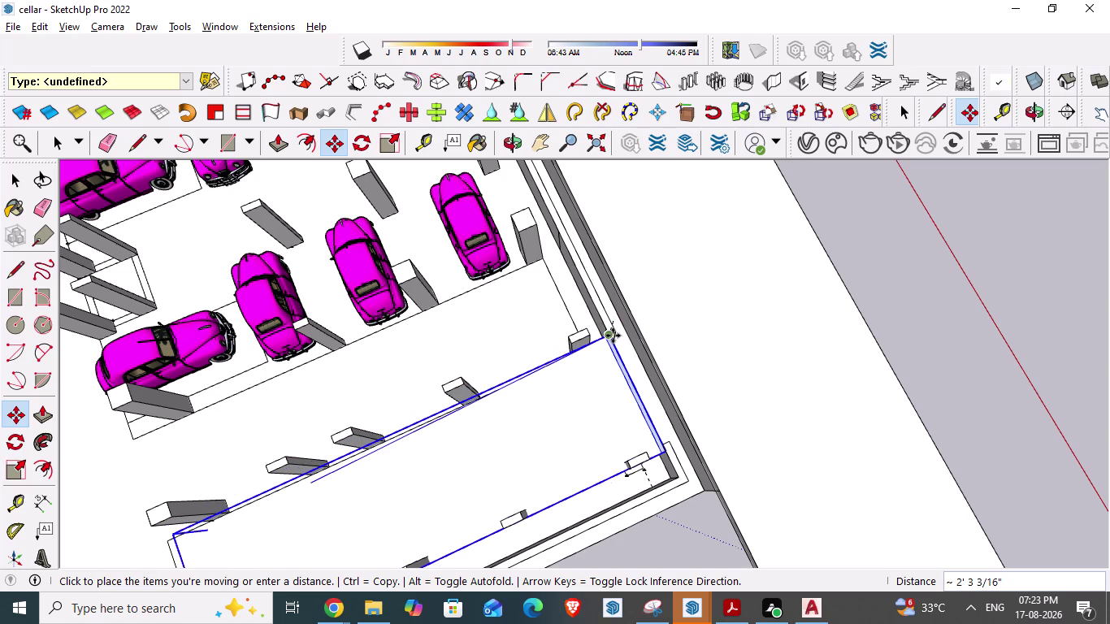
key(space)
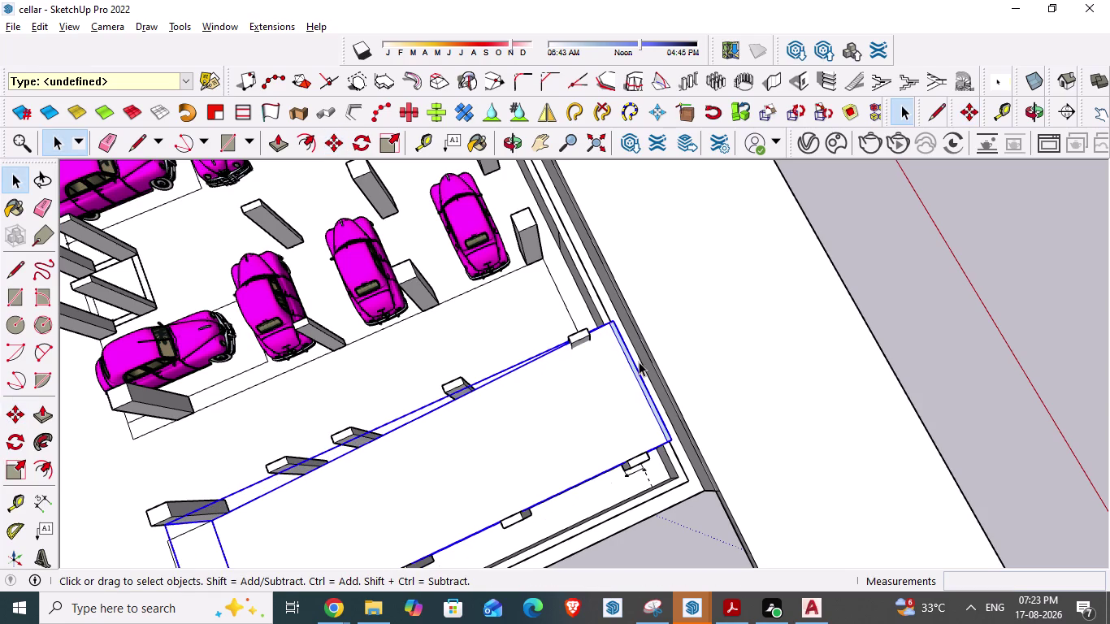
middle_drag(639, 362, 572, 415)
click(540, 412)
Scale the ramp's width narrower, then widen it back toward full size.
key(s)
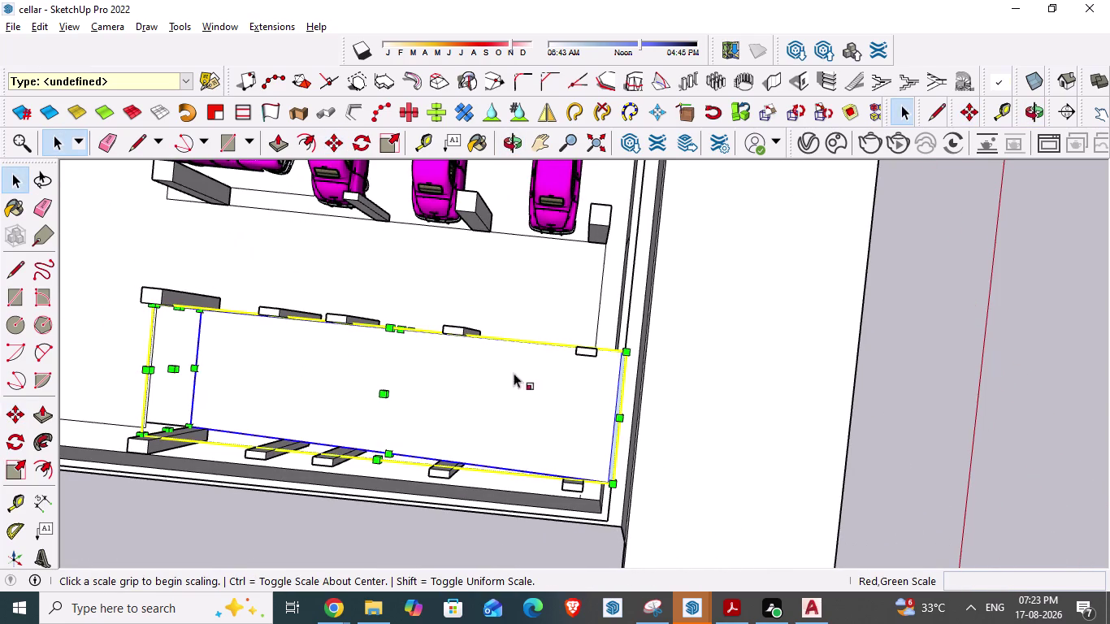
drag(404, 328, 527, 346)
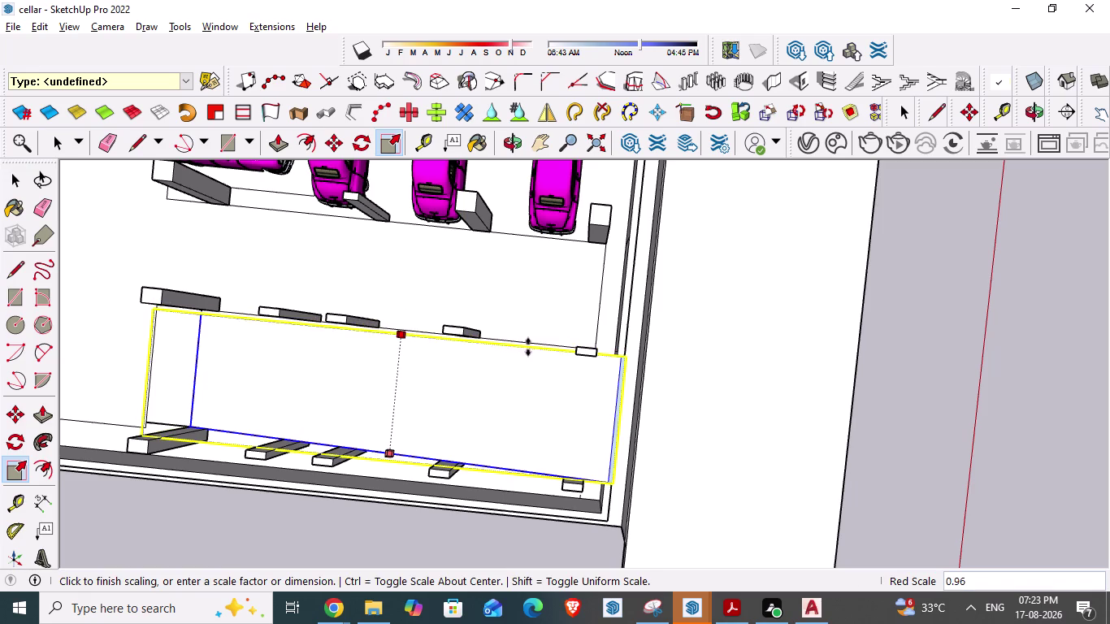
drag(527, 346, 583, 354)
click(583, 354)
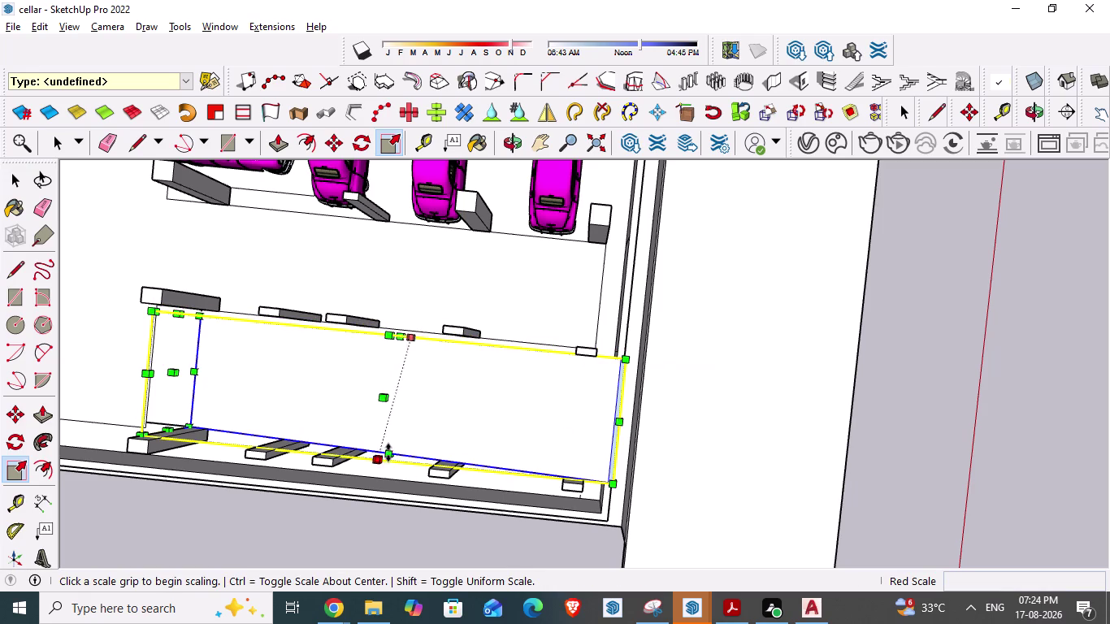
drag(389, 450, 420, 455)
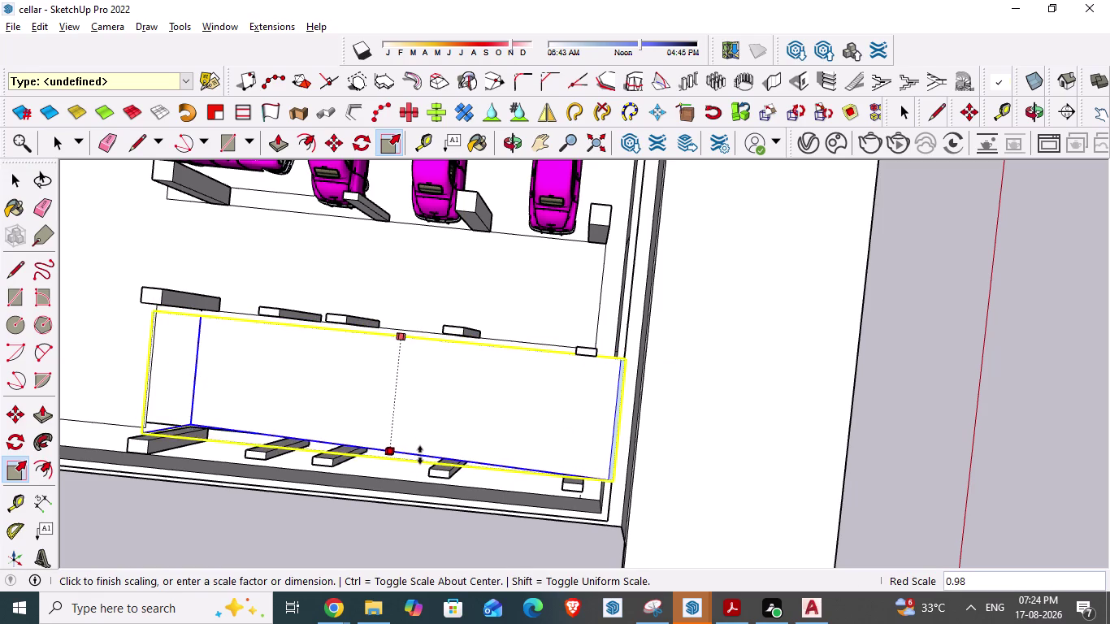
drag(420, 455, 564, 482)
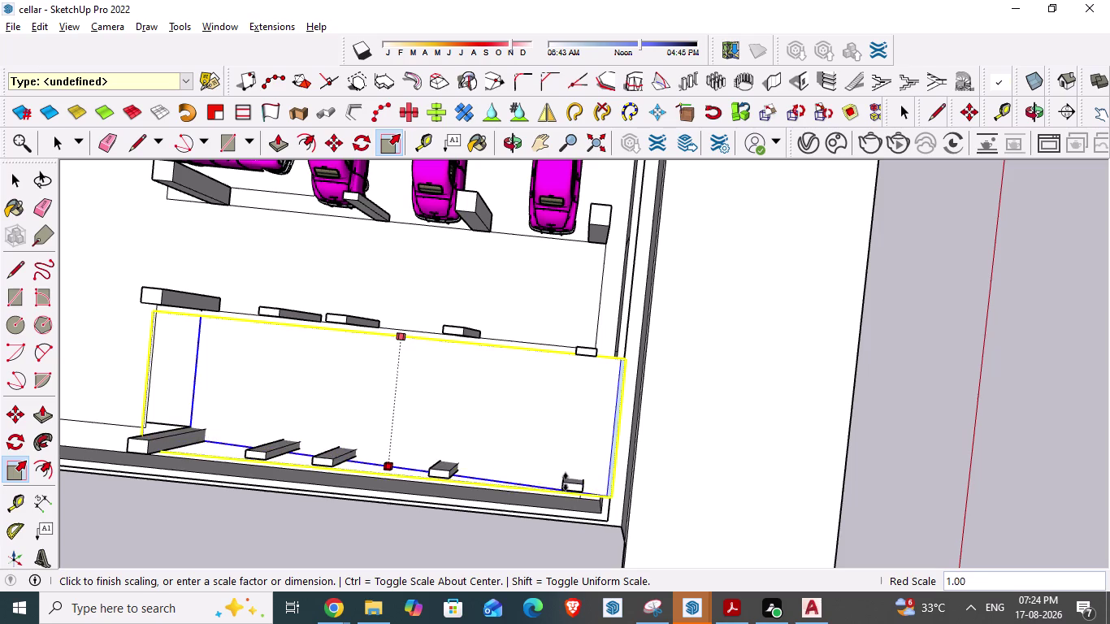
drag(564, 482, 566, 482)
click(566, 482)
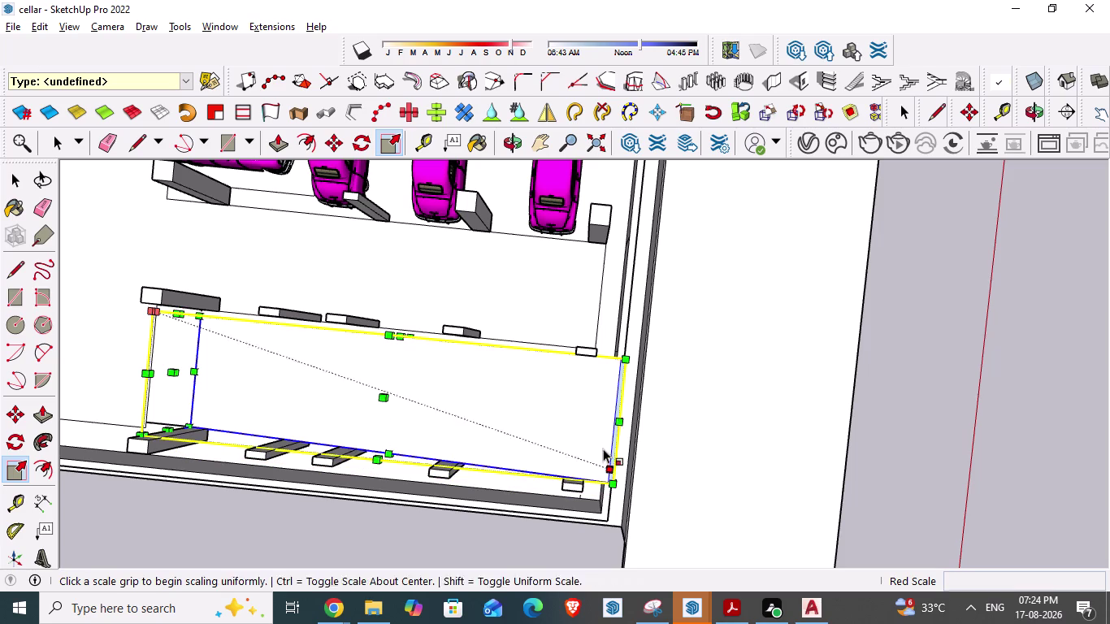
click(619, 419)
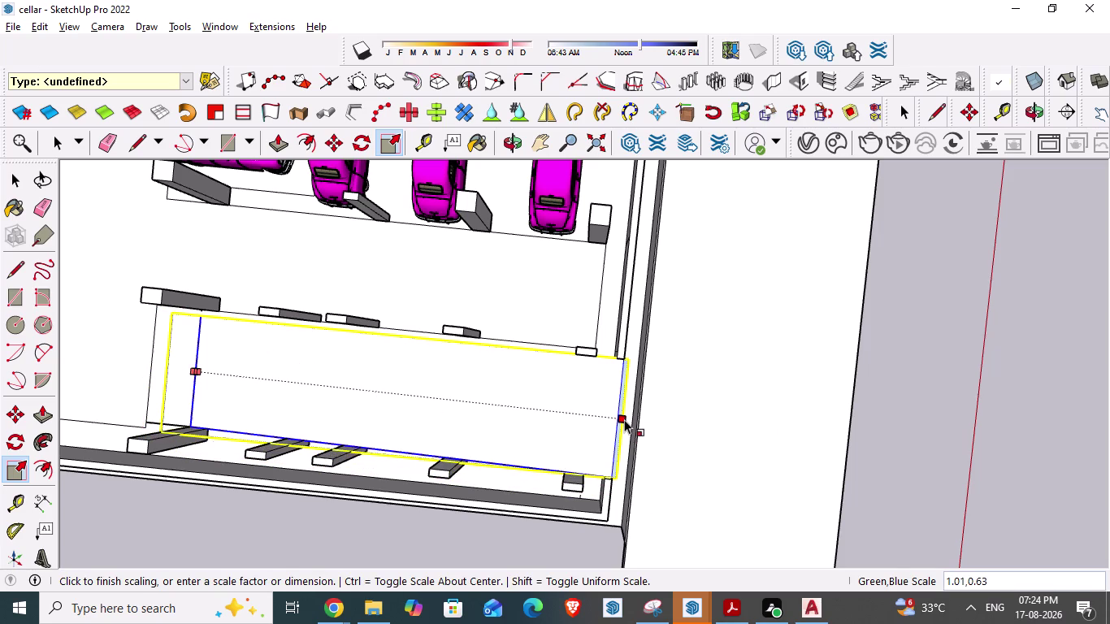
key(space)
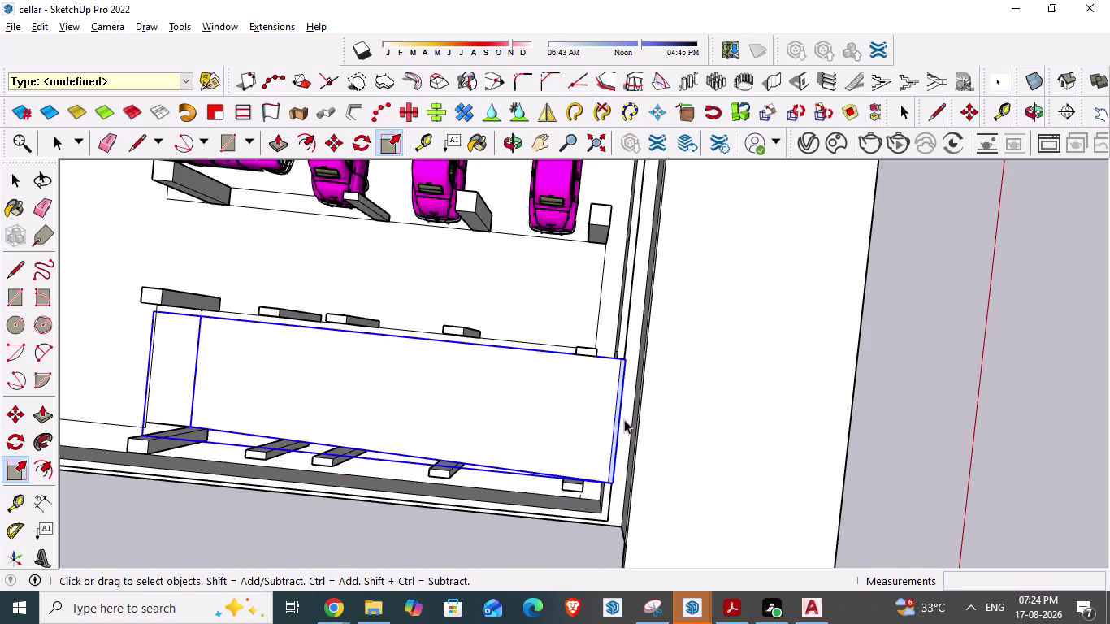
Stretch the ramp box slightly along its length, about 1.04, then return to Select.
middle_drag(516, 429, 484, 316)
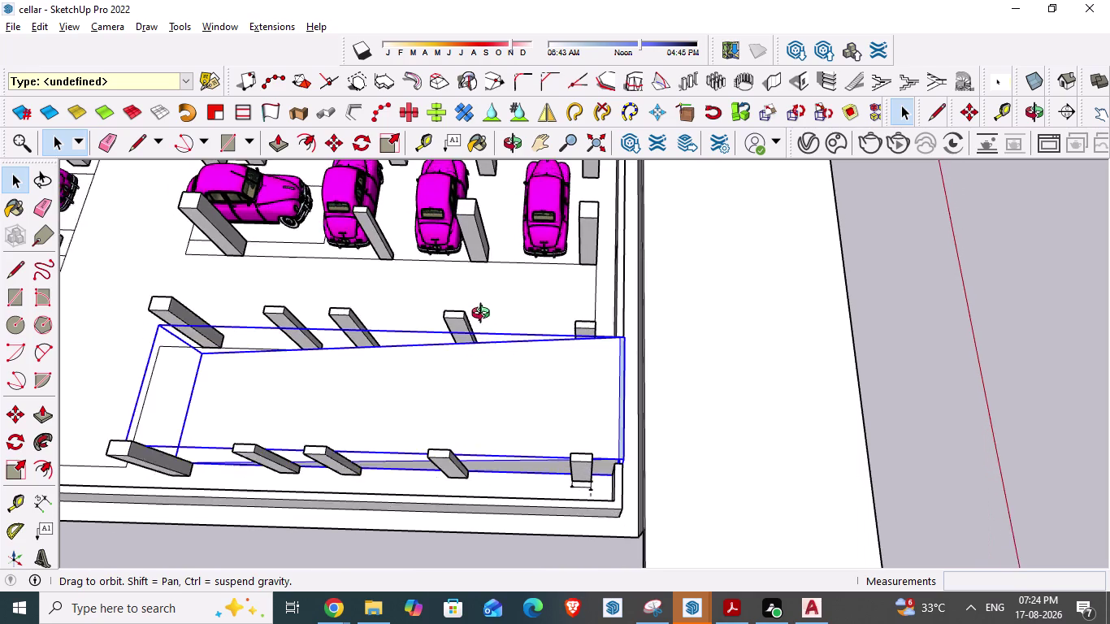
middle_drag(485, 315, 482, 298)
key(s)
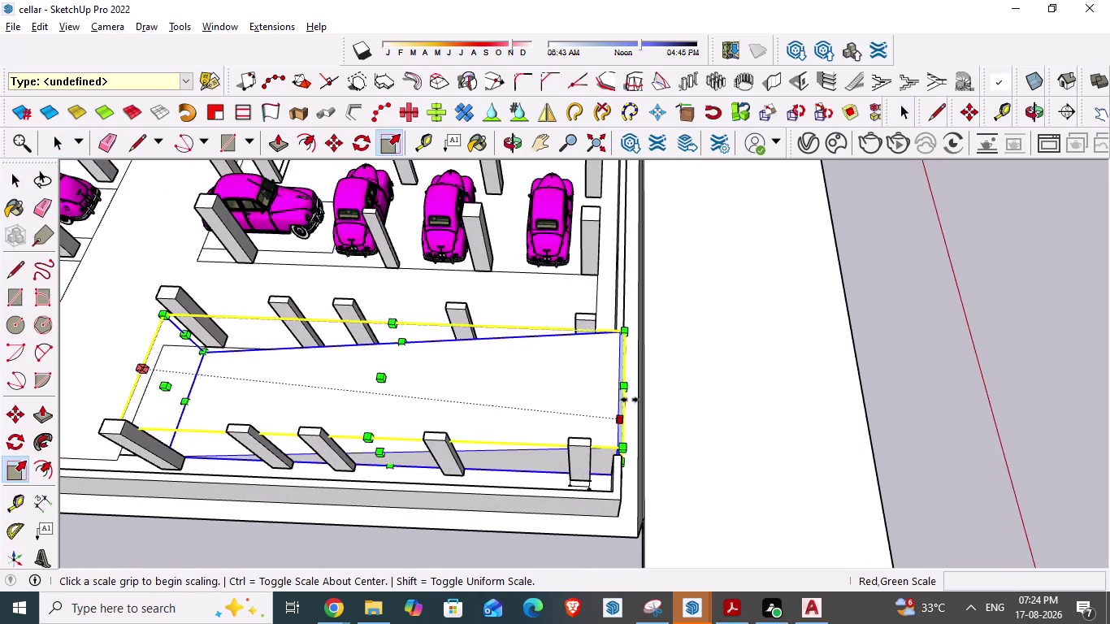
middle_drag(552, 398, 492, 374)
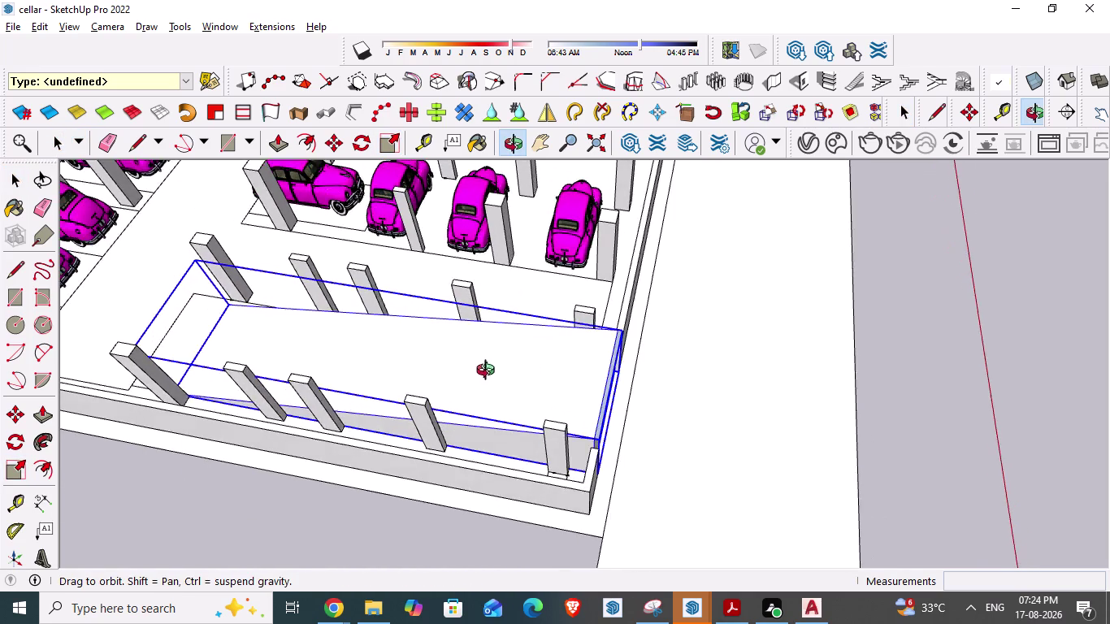
middle_drag(492, 374, 488, 369)
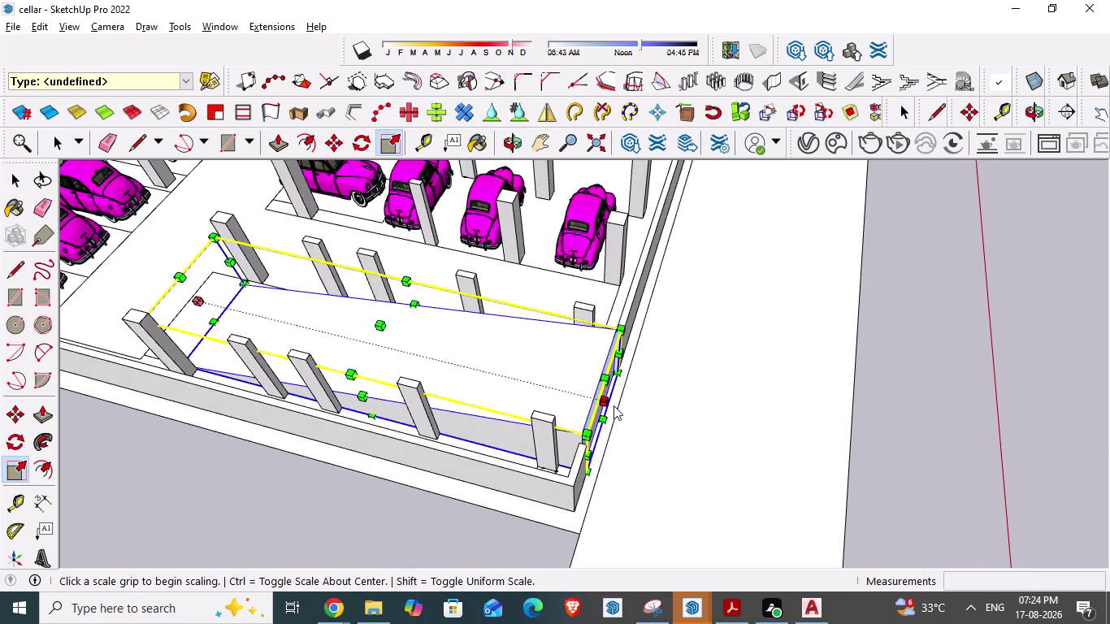
drag(605, 402, 616, 404)
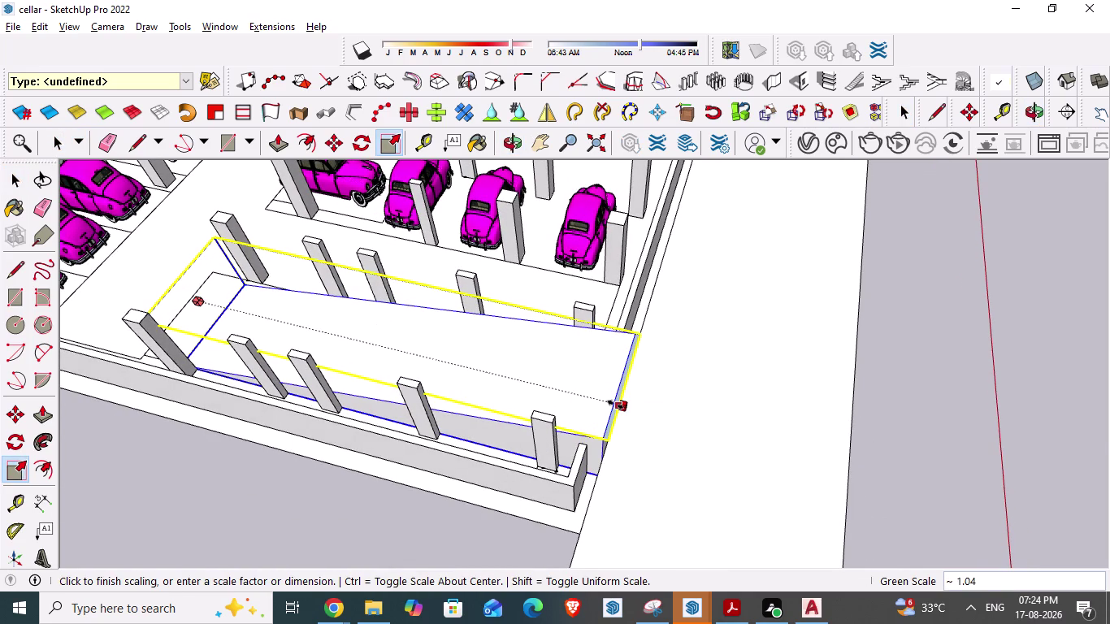
drag(616, 405, 618, 407)
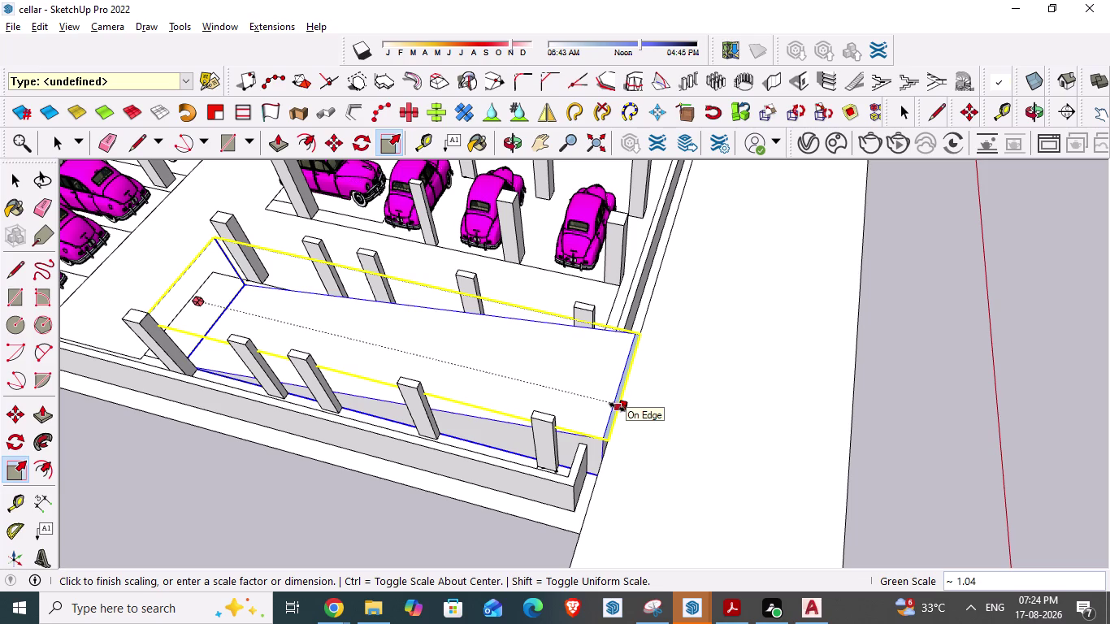
drag(618, 407, 623, 410)
drag(623, 409, 620, 409)
drag(620, 409, 586, 458)
click(586, 458)
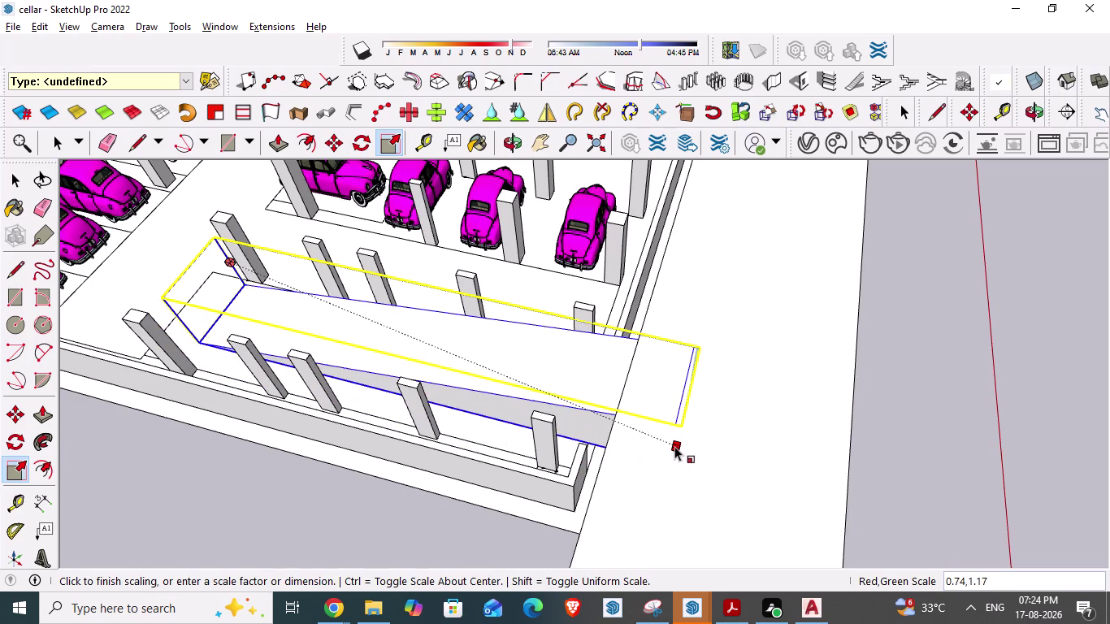
key(space)
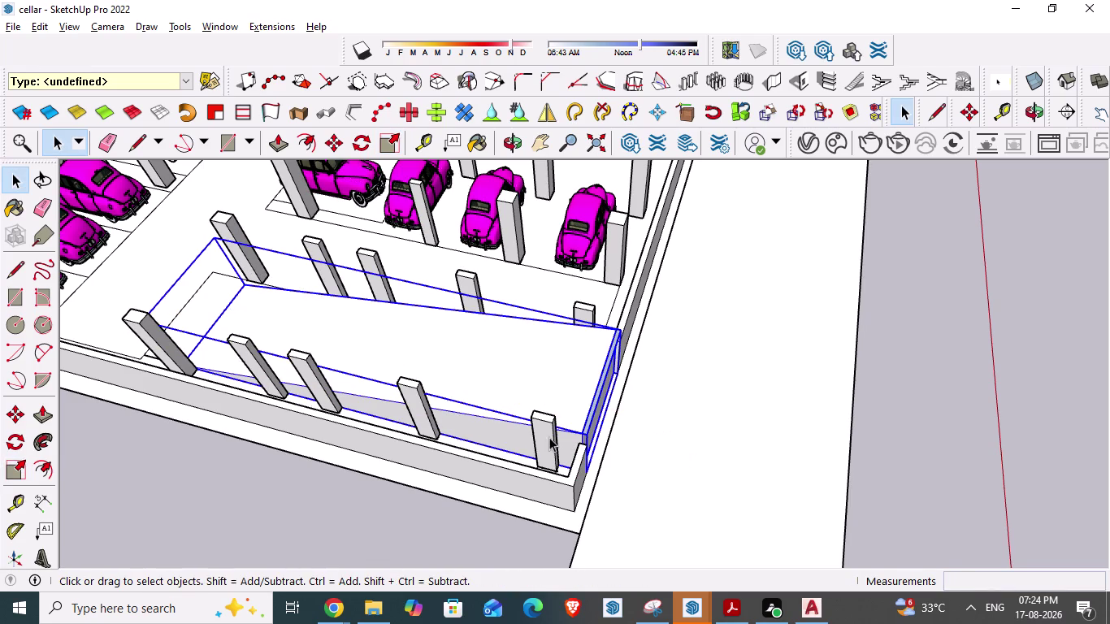
middle_drag(438, 454, 592, 508)
scroll(down, 3)
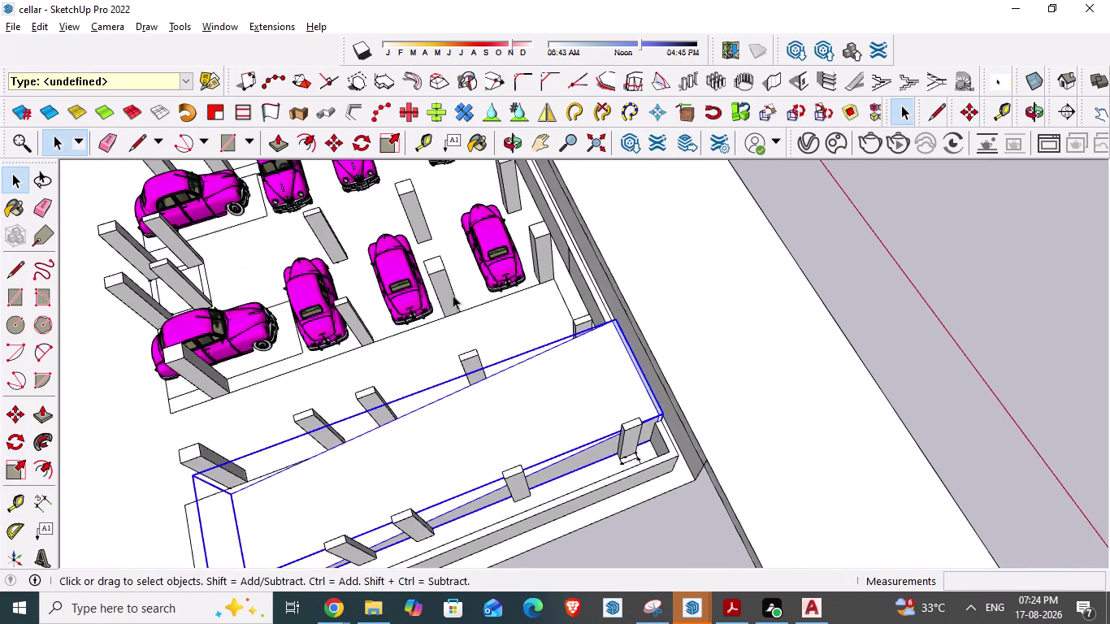
scroll(down, 3)
middle_drag(552, 462, 514, 512)
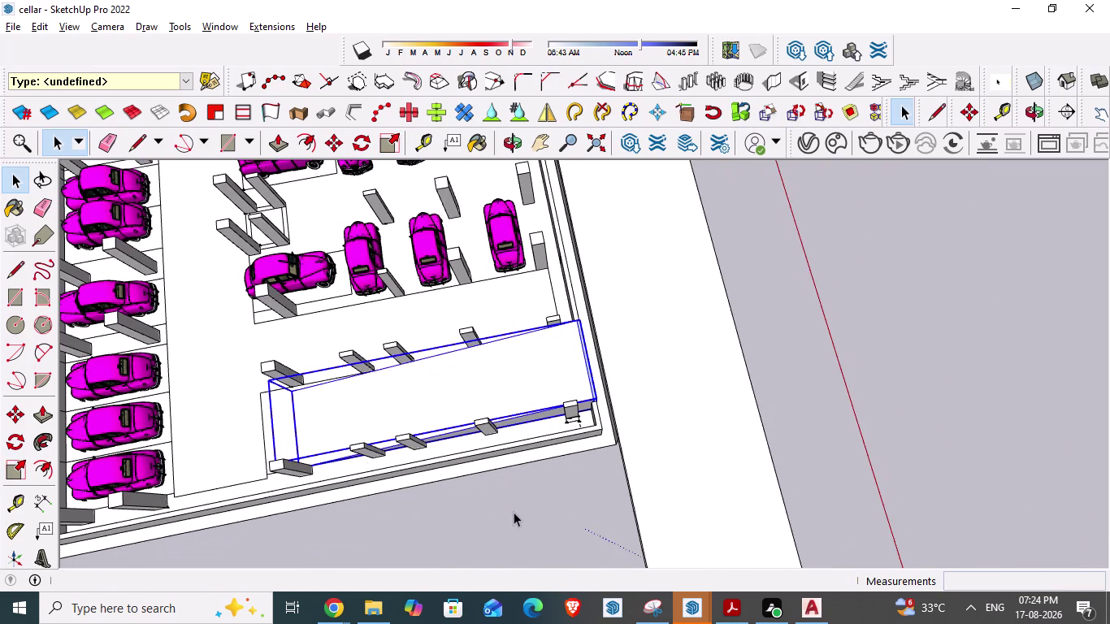
key(ctrl+s)
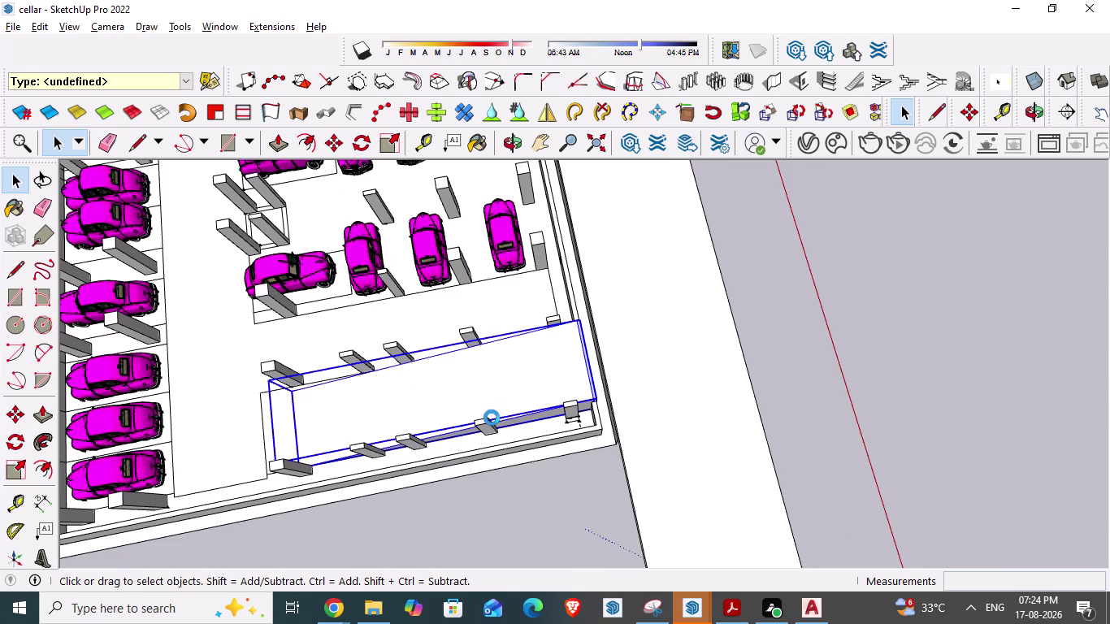
key(space)
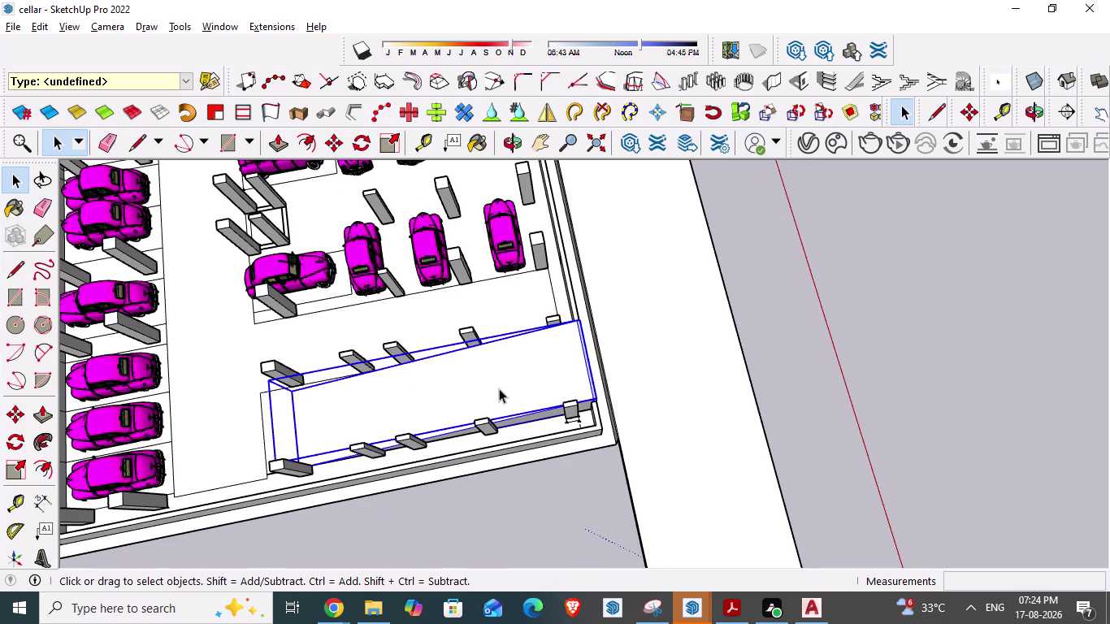
click(499, 388)
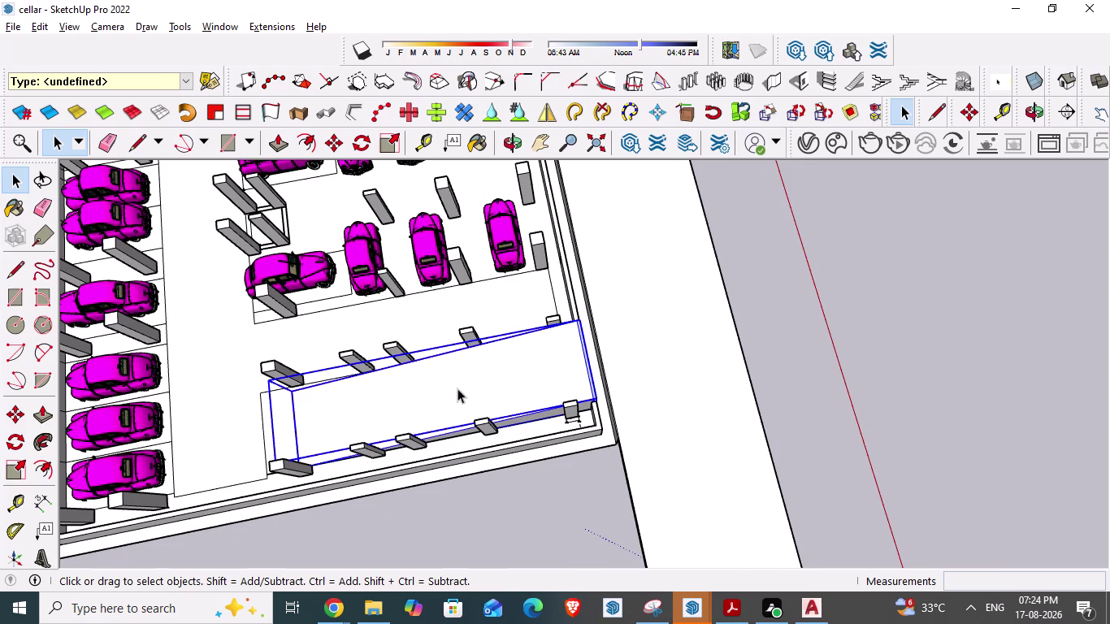
click(457, 388)
click(161, 118)
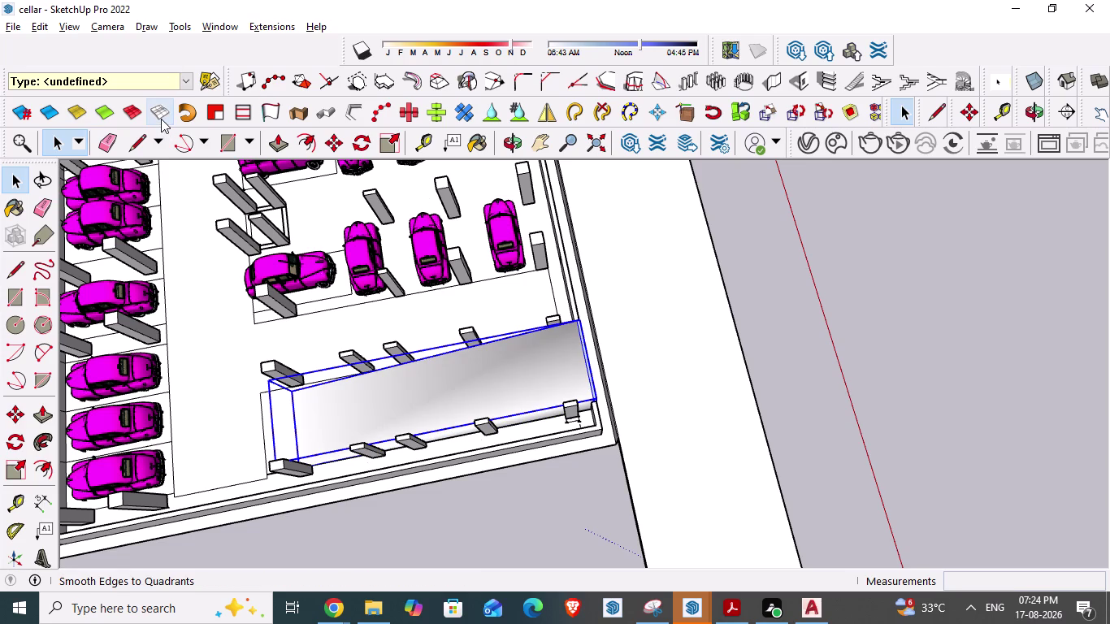
click(134, 109)
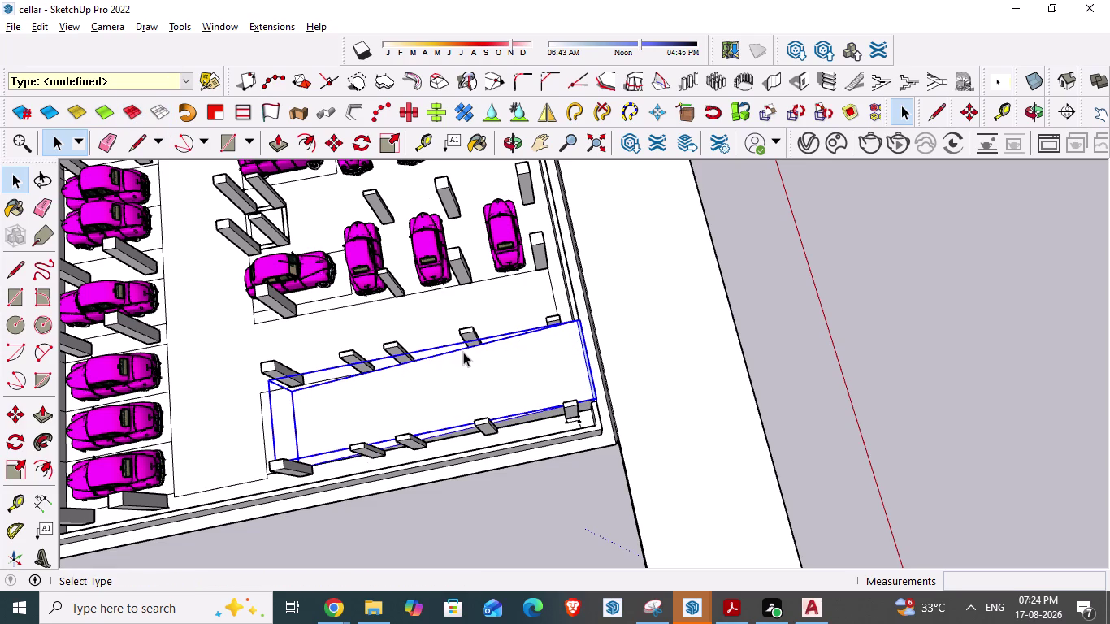
key(ctrl+z)
key(ctrl+z)
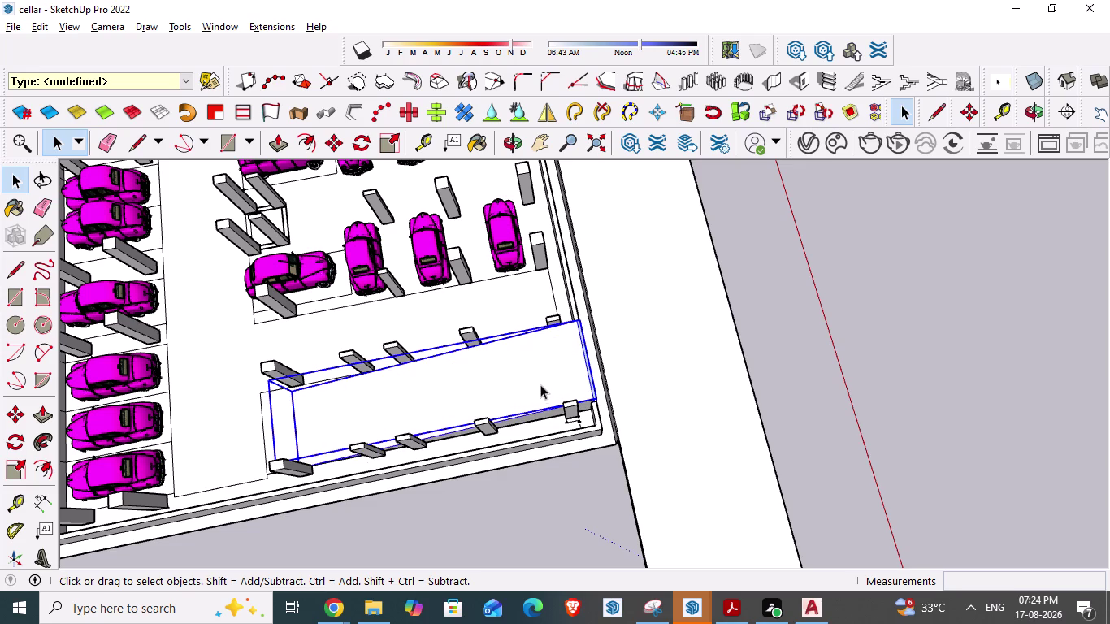
scroll(down, 3)
scroll(down, 3)
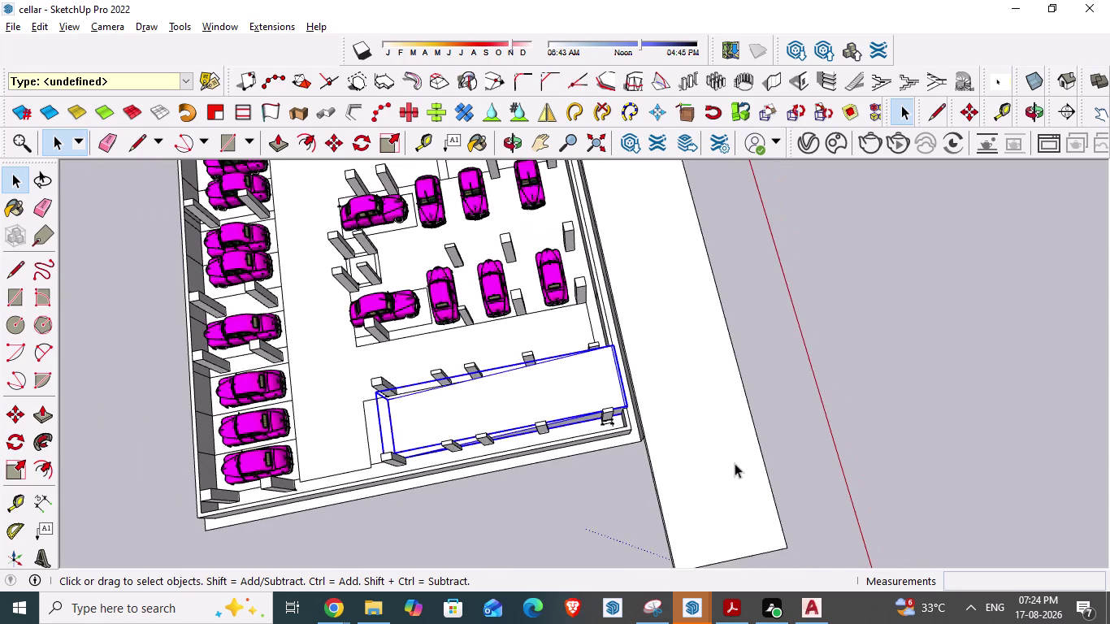
middle_drag(733, 465, 336, 426)
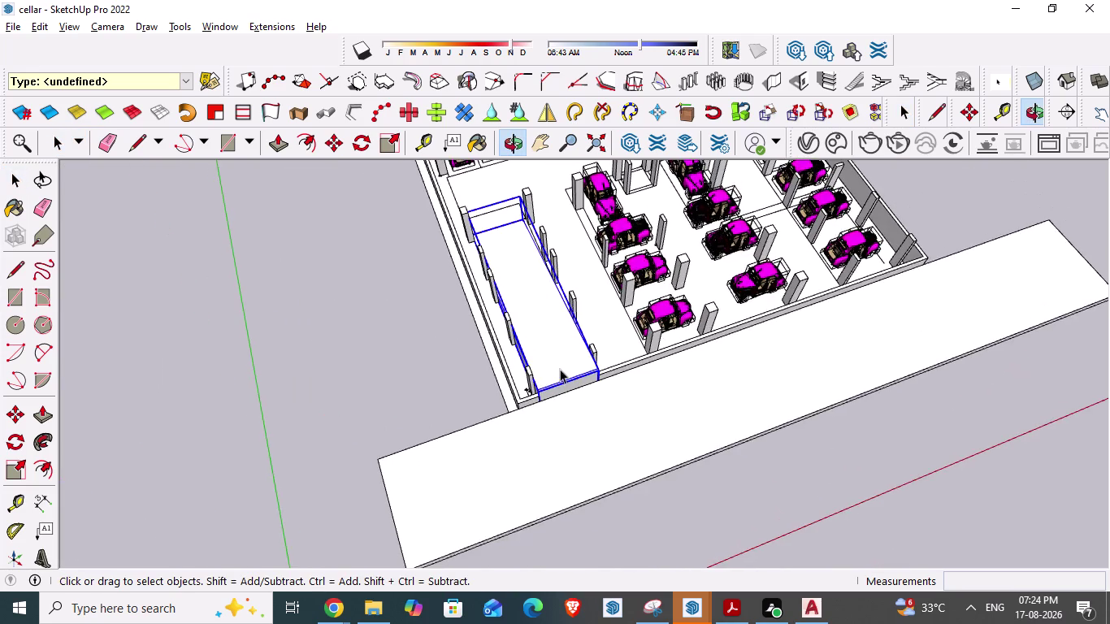
scroll(up, 3)
scroll(down, 3)
scroll(up, 3)
middle_drag(589, 432, 541, 310)
scroll(up, 3)
middle_drag(564, 357, 564, 303)
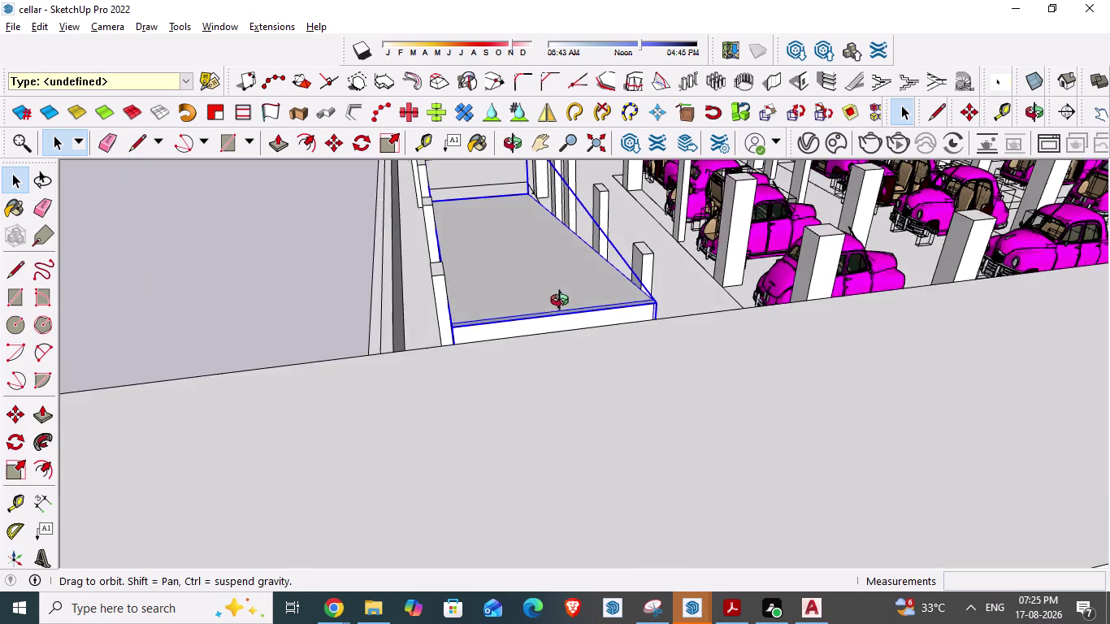
middle_drag(564, 303, 538, 280)
scroll(up, 3)
middle_drag(538, 298, 550, 356)
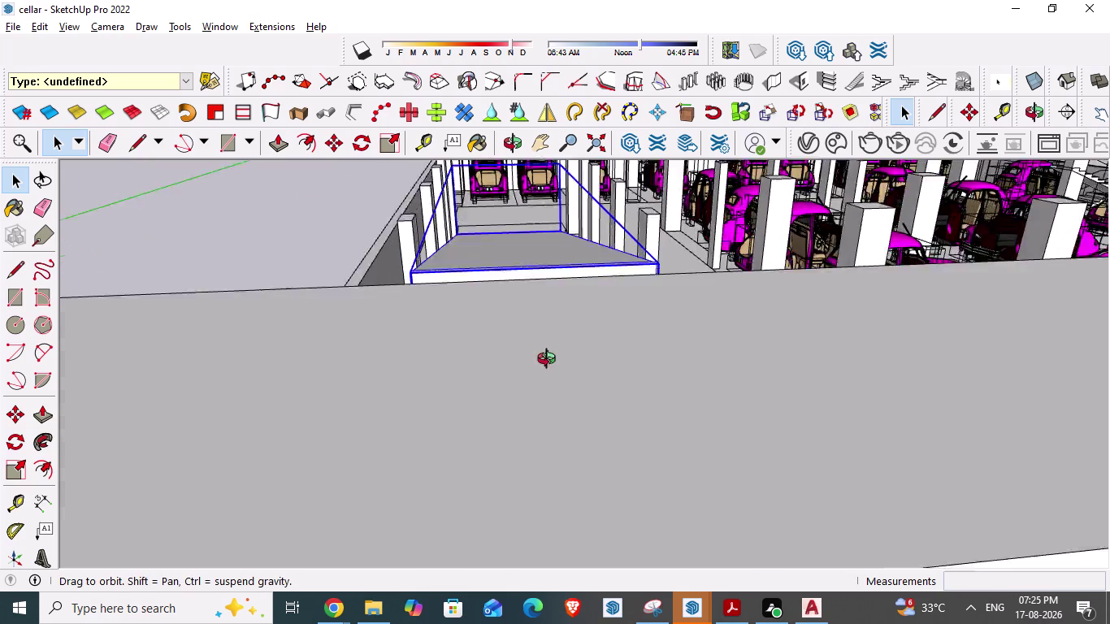
middle_drag(550, 356, 548, 423)
Start a line at the ramp's front corner, then cancel it.
key(l)
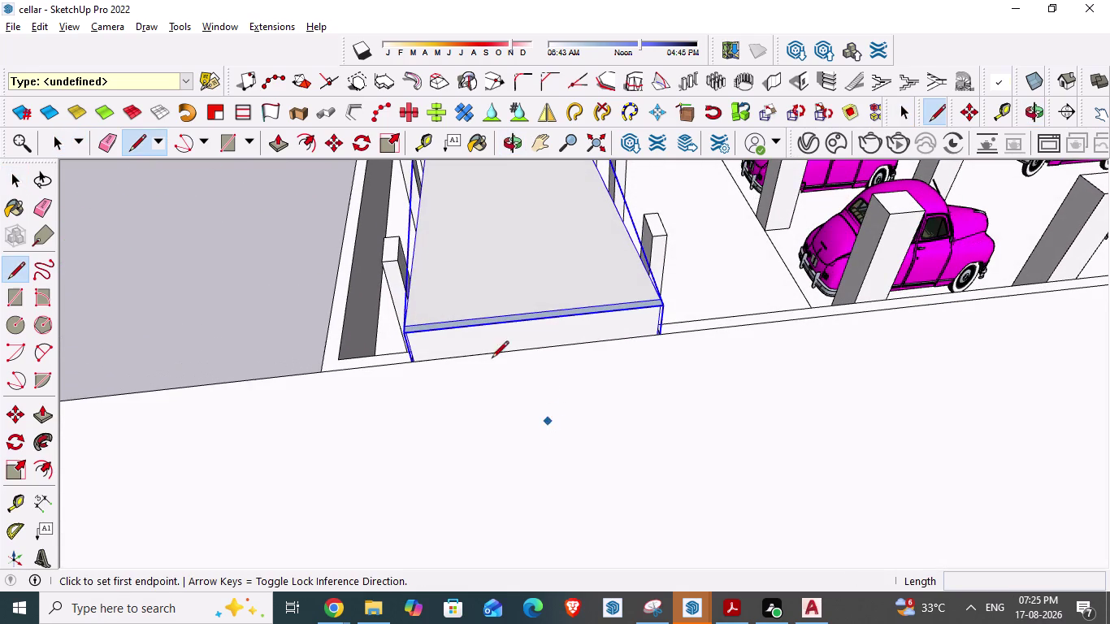
click(404, 335)
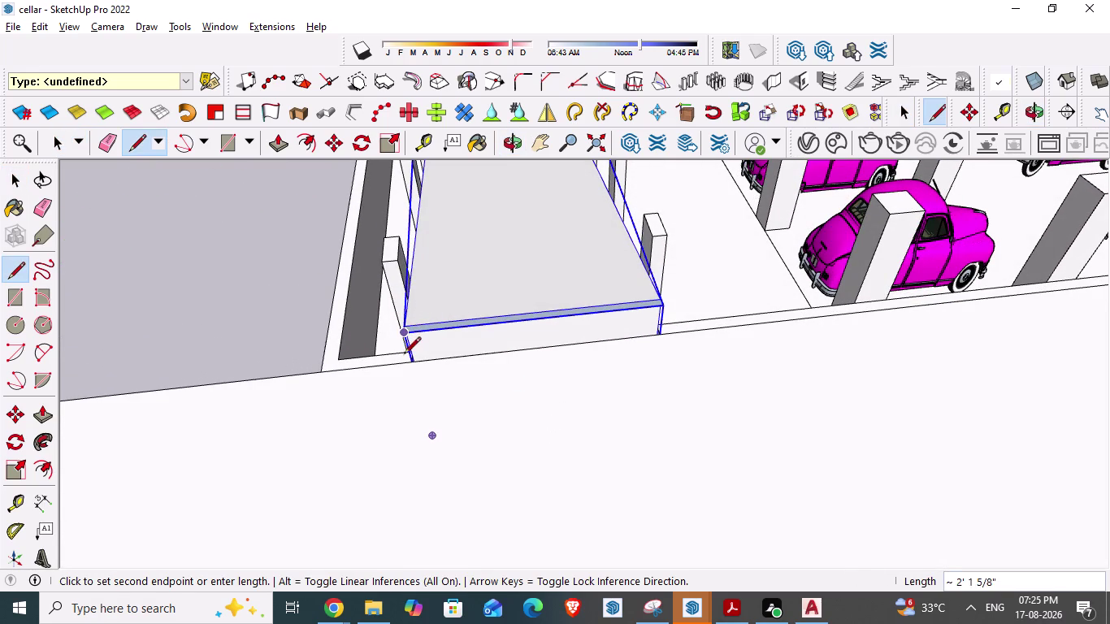
click(399, 368)
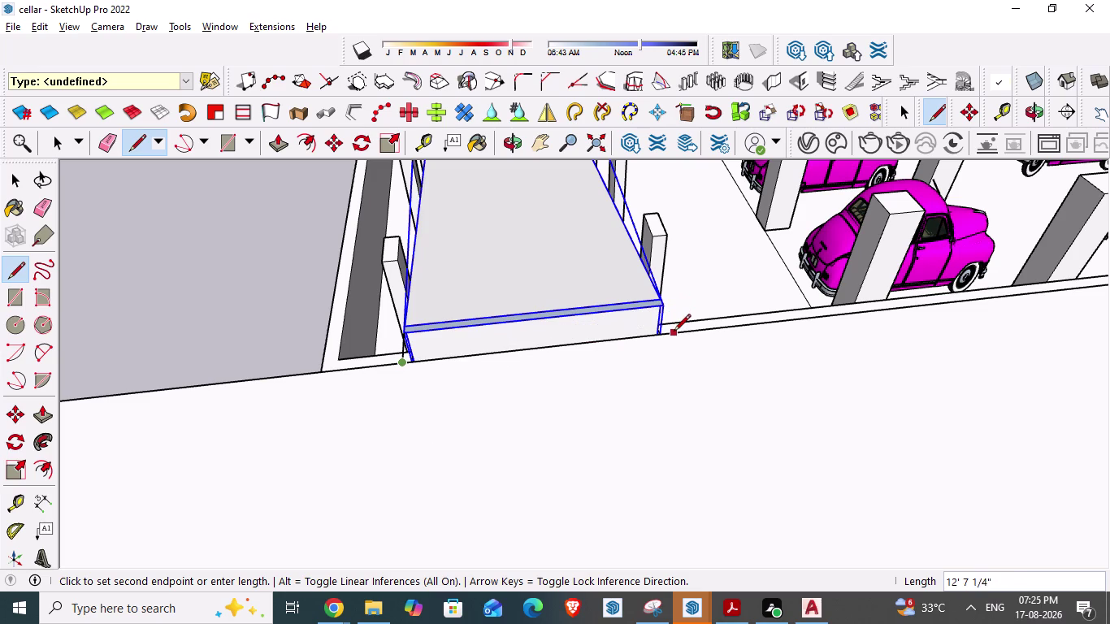
key(Escape)
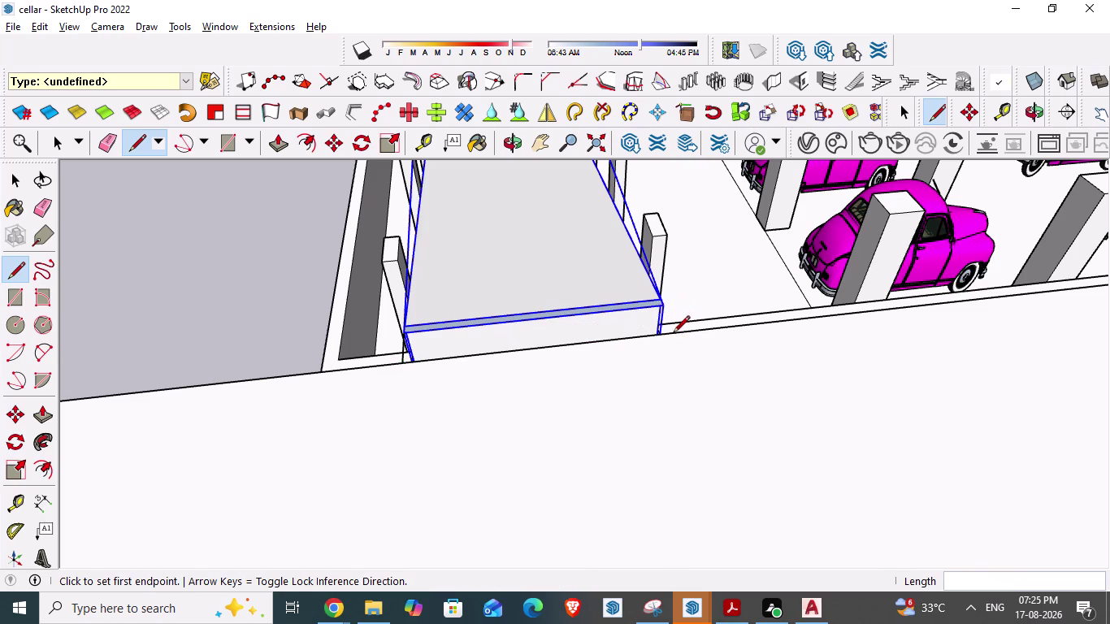
Draw lines from the ramp's right front corner down to and along the road slab edge.
key(space)
scroll(up, 3)
key(l)
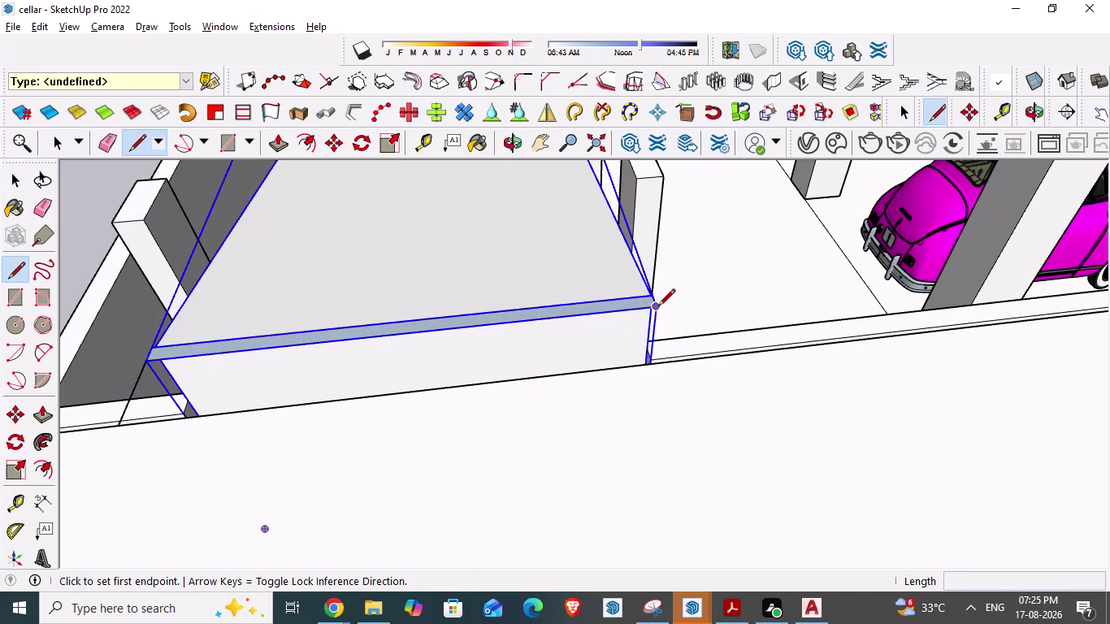
click(658, 307)
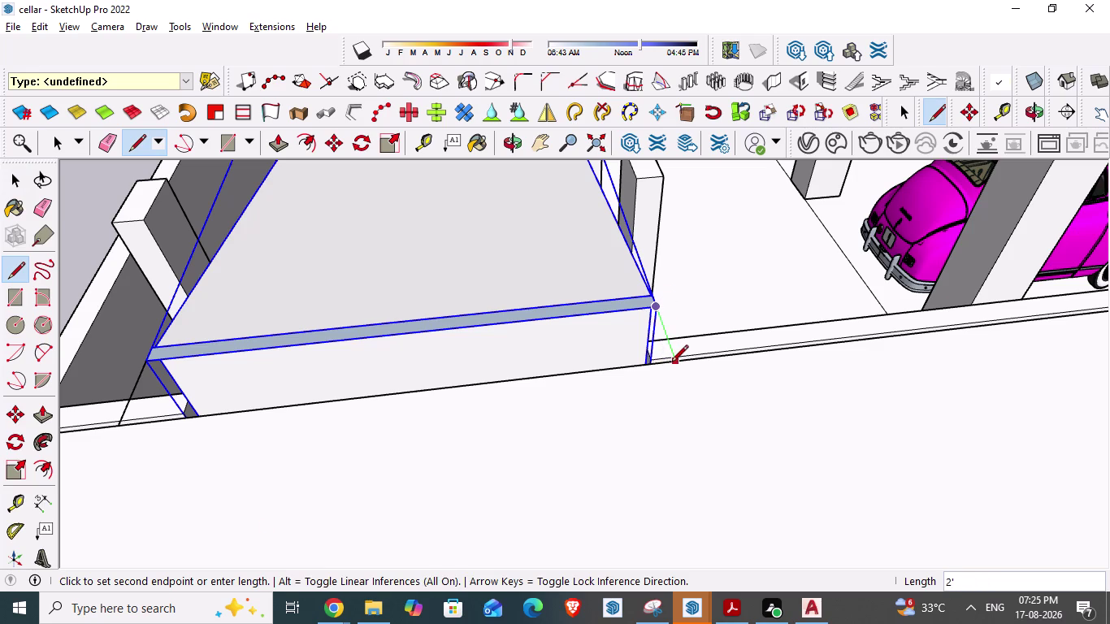
click(671, 364)
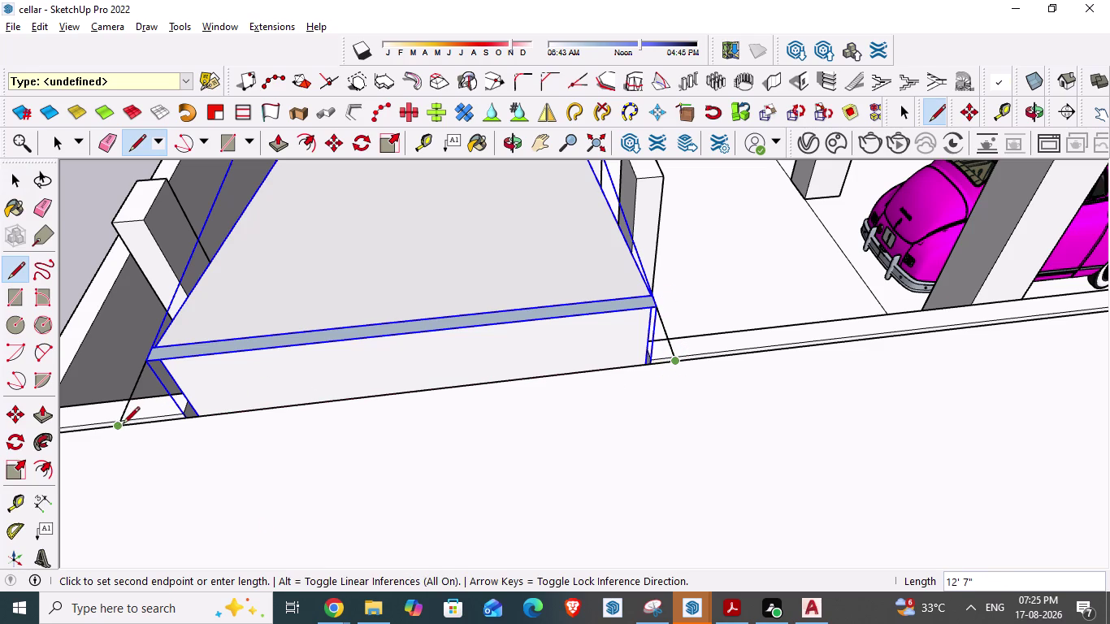
click(122, 425)
click(153, 358)
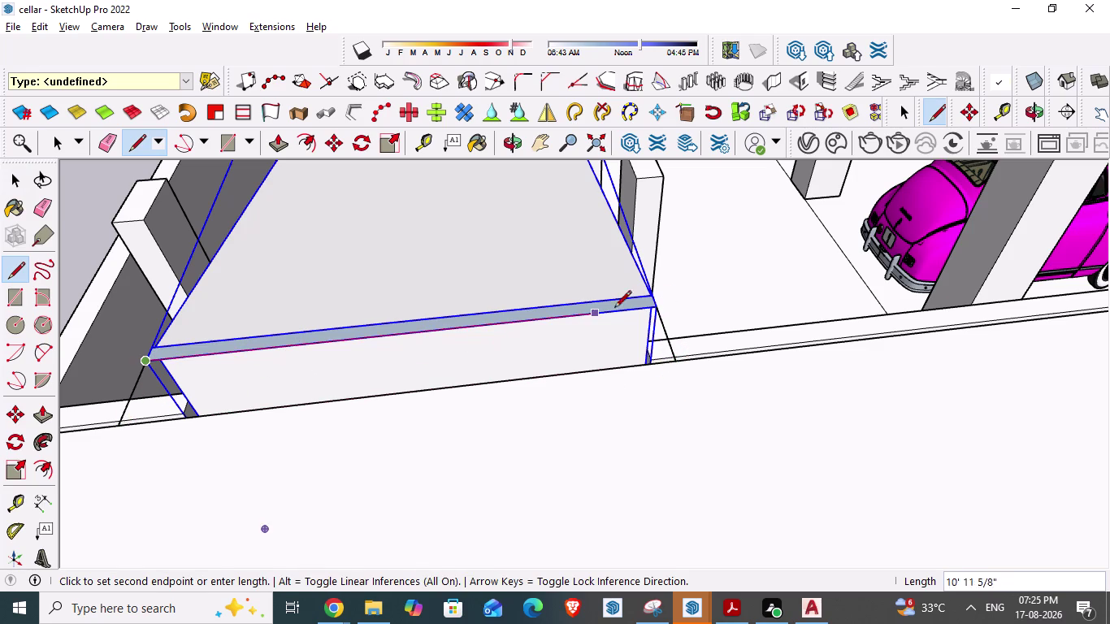
click(656, 310)
Orbit to the ramp's side edge, cancel a started line, and view the front slab area.
scroll(down, 3)
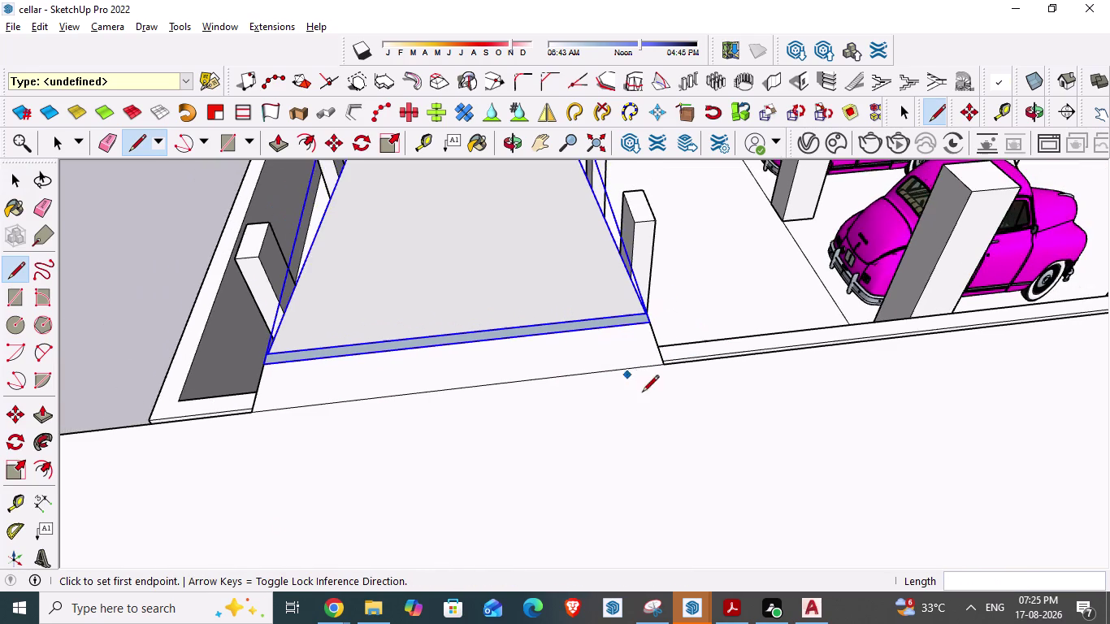
middle_drag(484, 383, 870, 386)
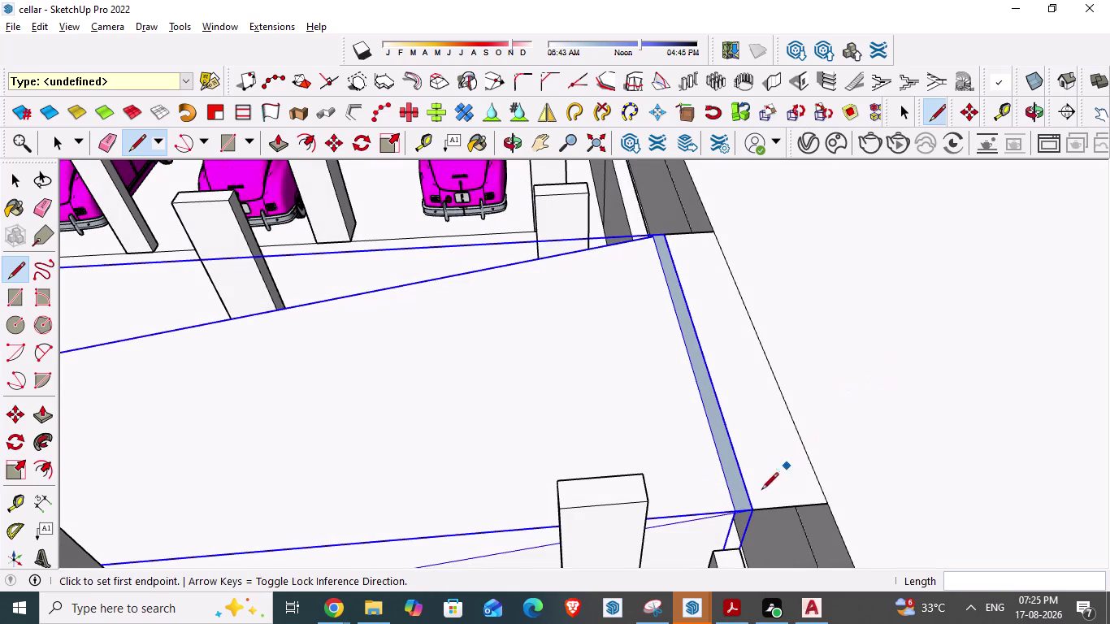
click(736, 511)
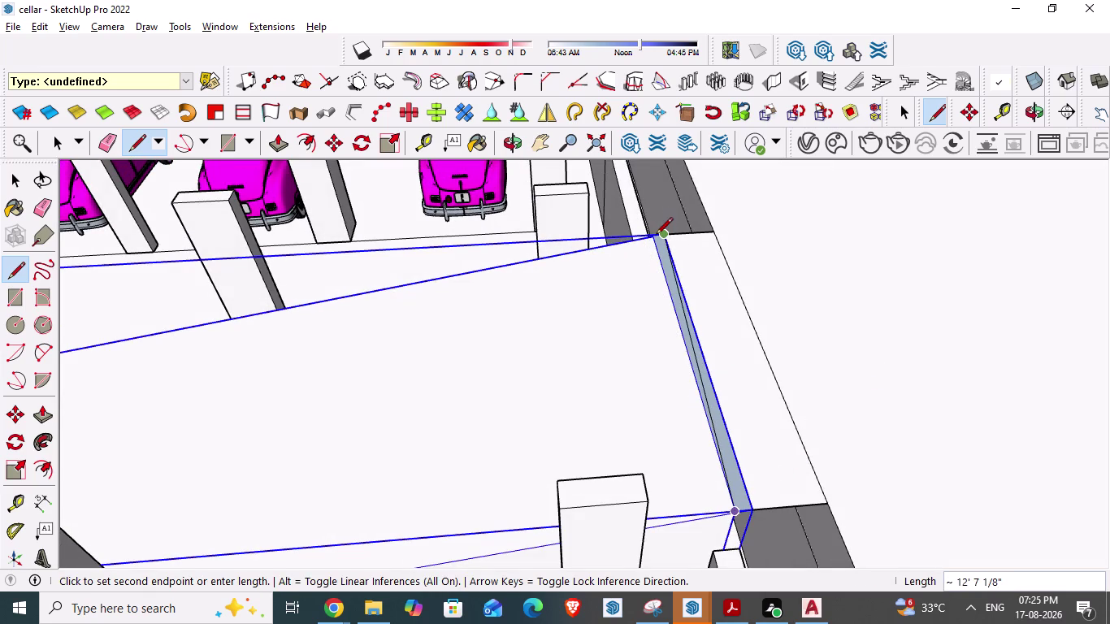
key(Escape)
scroll(down, 3)
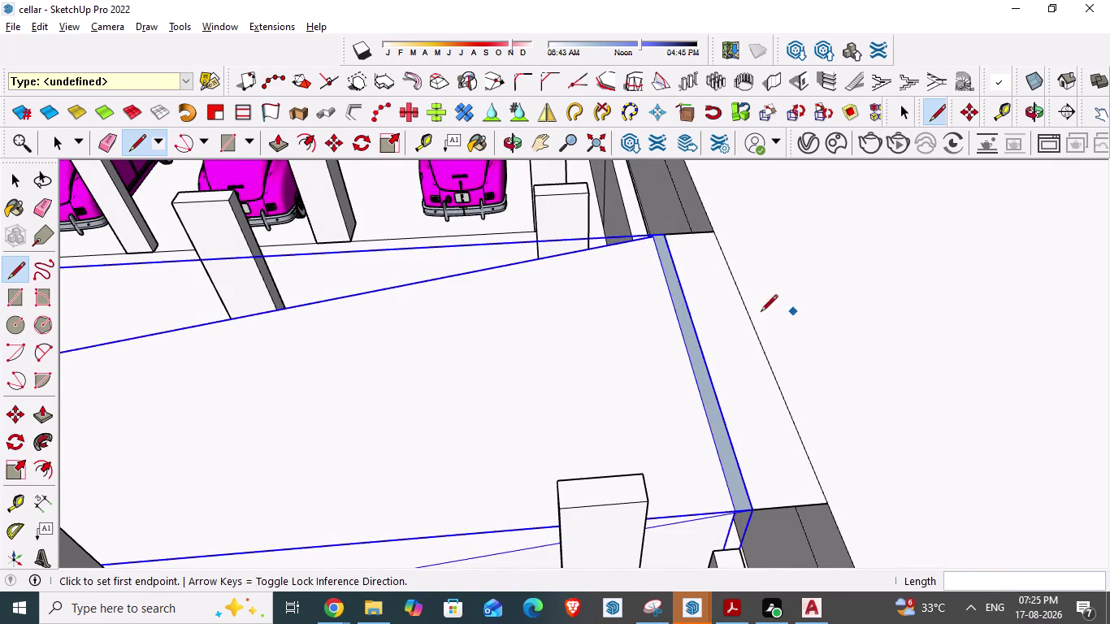
scroll(down, 3)
middle_drag(620, 381, 740, 477)
scroll(down, 3)
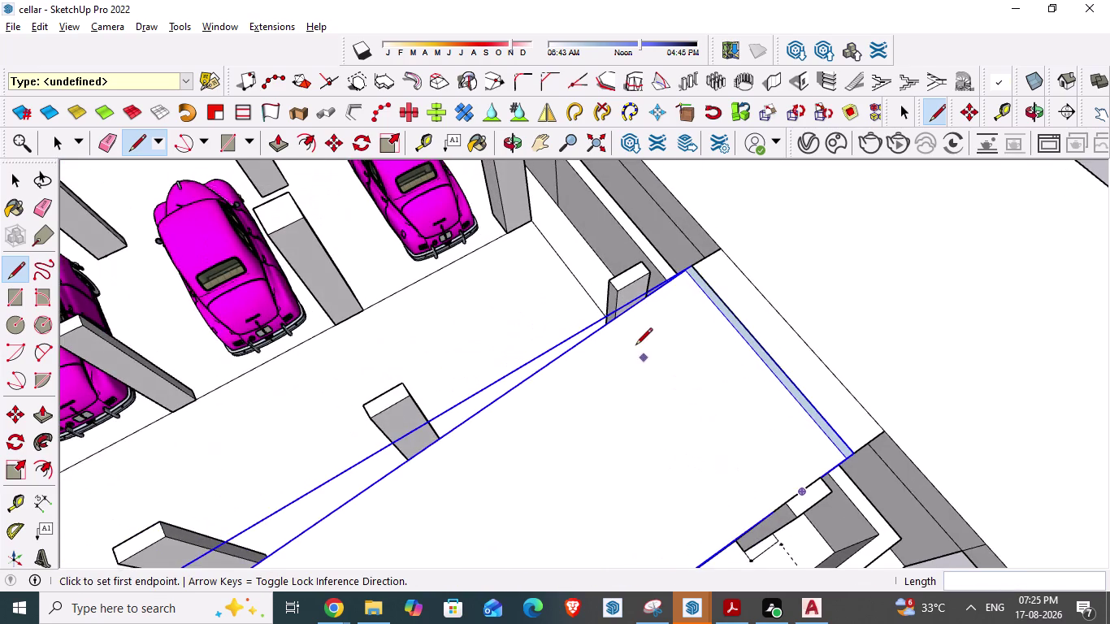
scroll(down, 3)
middle_drag(656, 377, 586, 364)
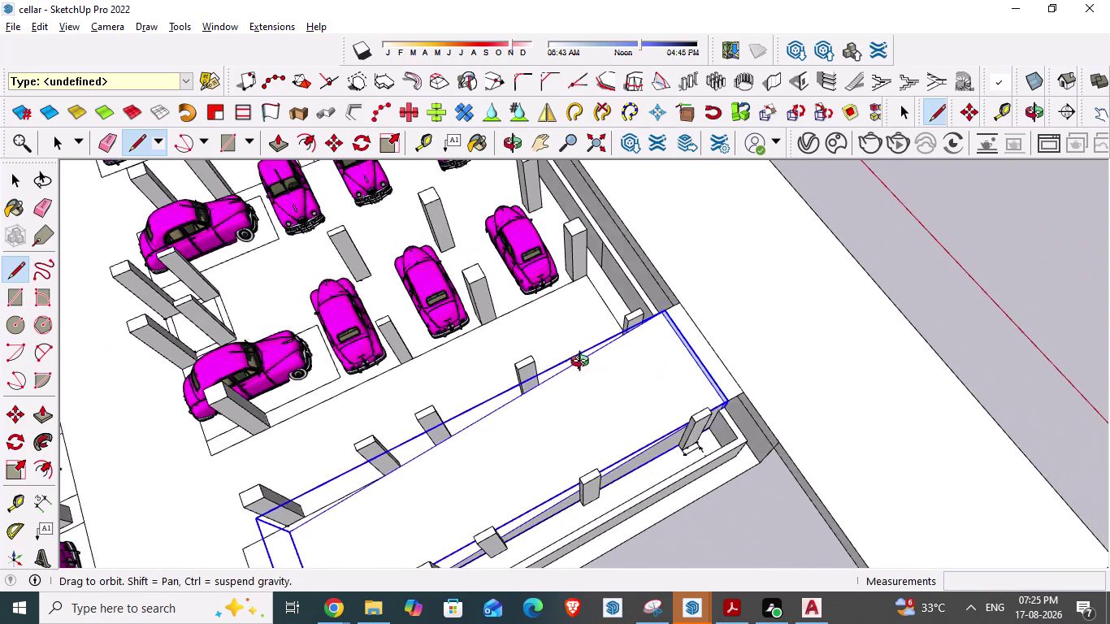
middle_drag(585, 364, 581, 364)
scroll(down, 3)
scroll(down, 3)
middle_drag(560, 374, 567, 406)
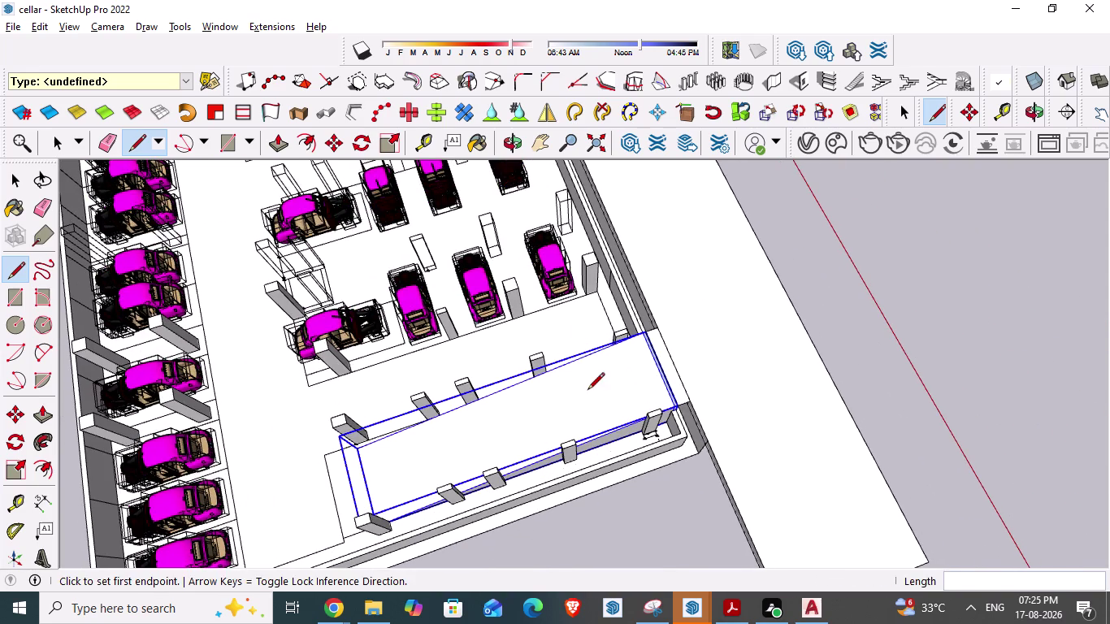
Exit the Line tool and return to the Select tool.
key(space)
click(947, 317)
click(947, 317)
click(948, 317)
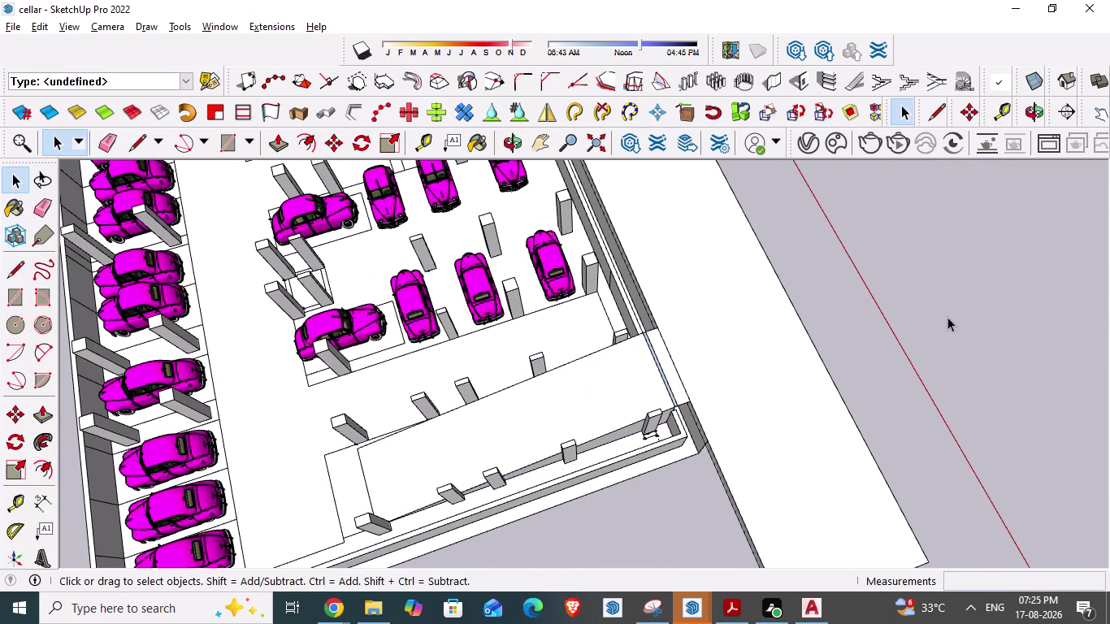
Orbit and zoom around the cellar, ramp side and front road slab.
scroll(down, 3)
middle_drag(647, 407, 472, 309)
scroll(up, 3)
middle_drag(738, 425, 439, 481)
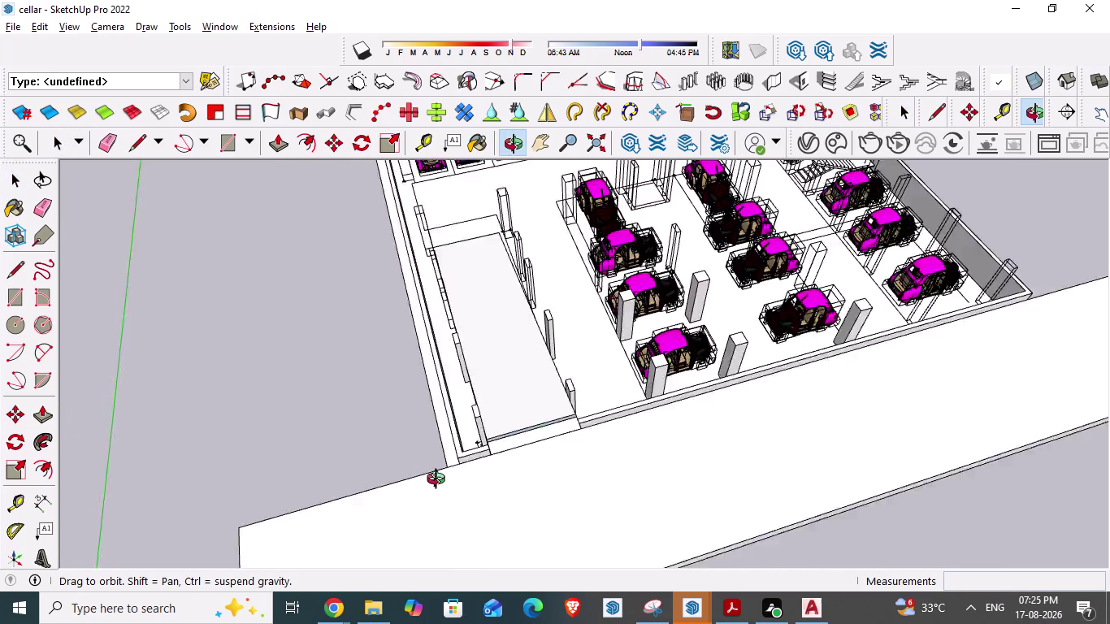
middle_drag(439, 482, 435, 481)
scroll(down, 3)
scroll(down, 3)
middle_drag(714, 474, 594, 456)
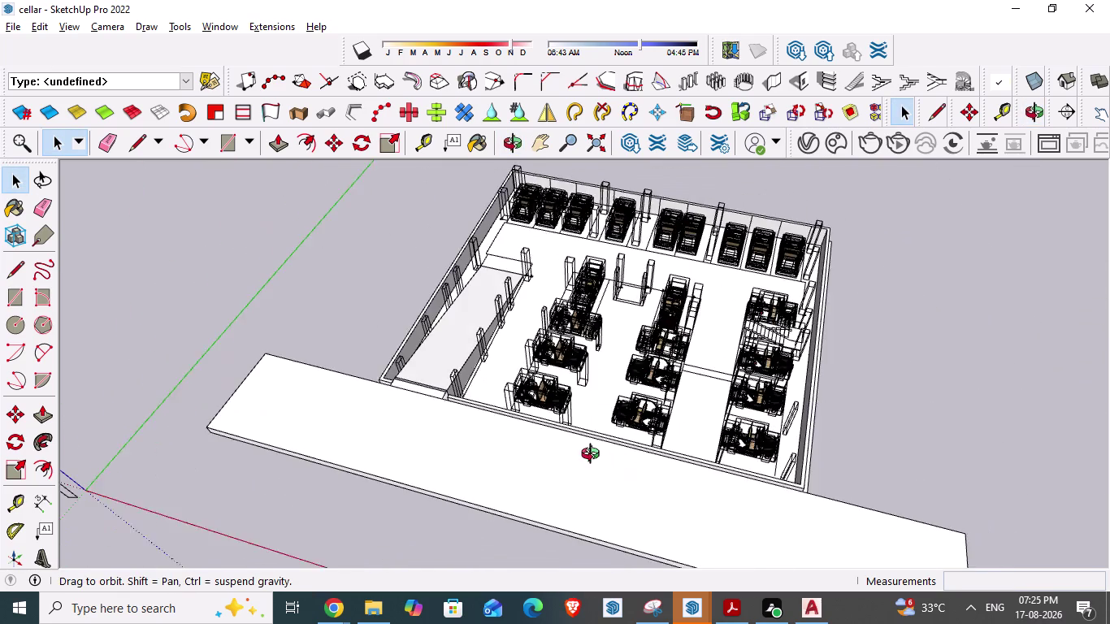
middle_drag(594, 456, 594, 454)
scroll(up, 3)
middle_drag(476, 504, 484, 504)
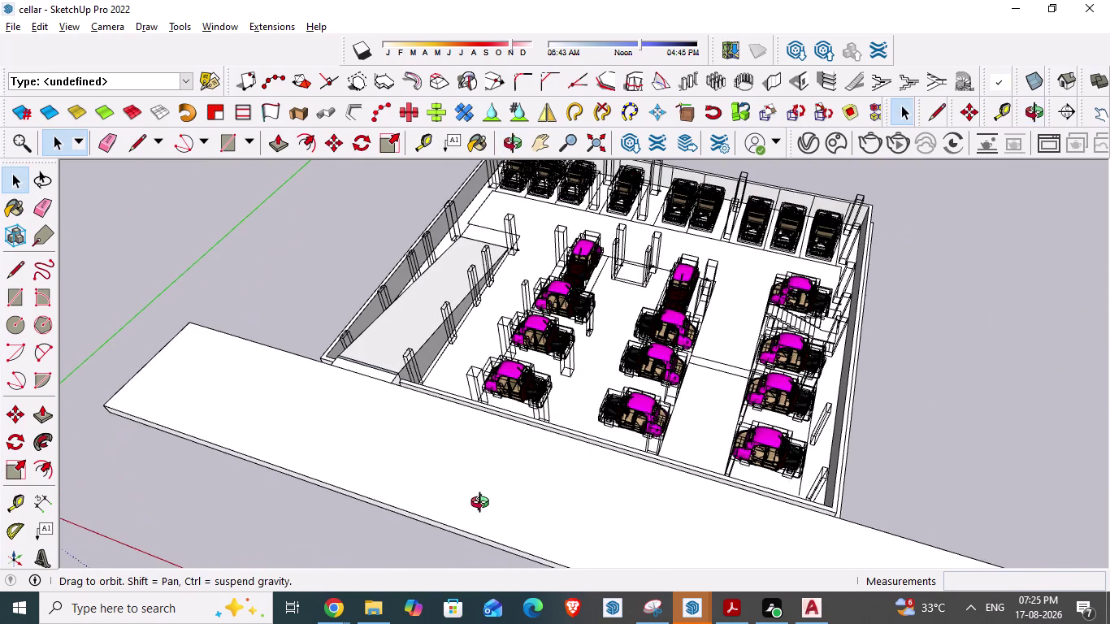
middle_drag(484, 505, 404, 525)
scroll(down, 3)
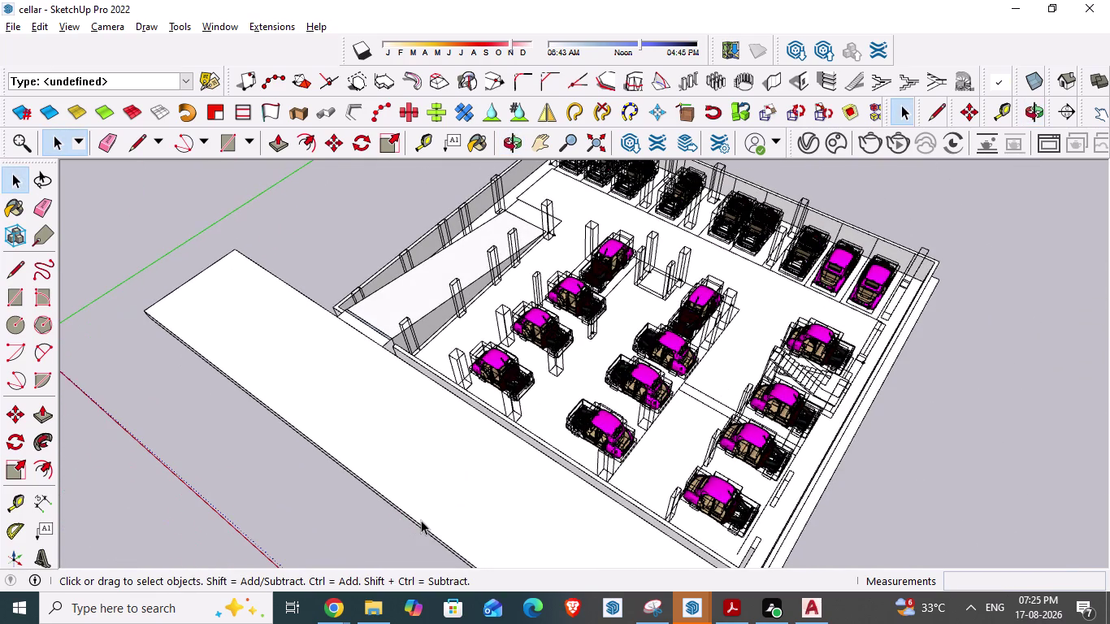
scroll(down, 3)
scroll(down, 3)
middle_drag(584, 449, 653, 508)
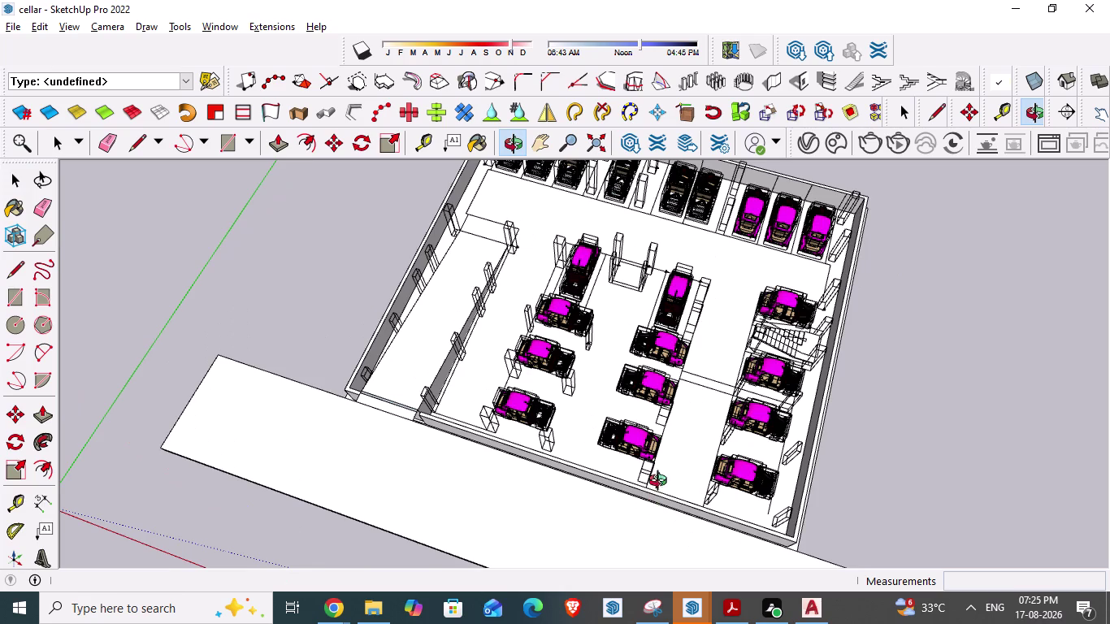
scroll(down, 3)
scroll(up, 3)
scroll(down, 3)
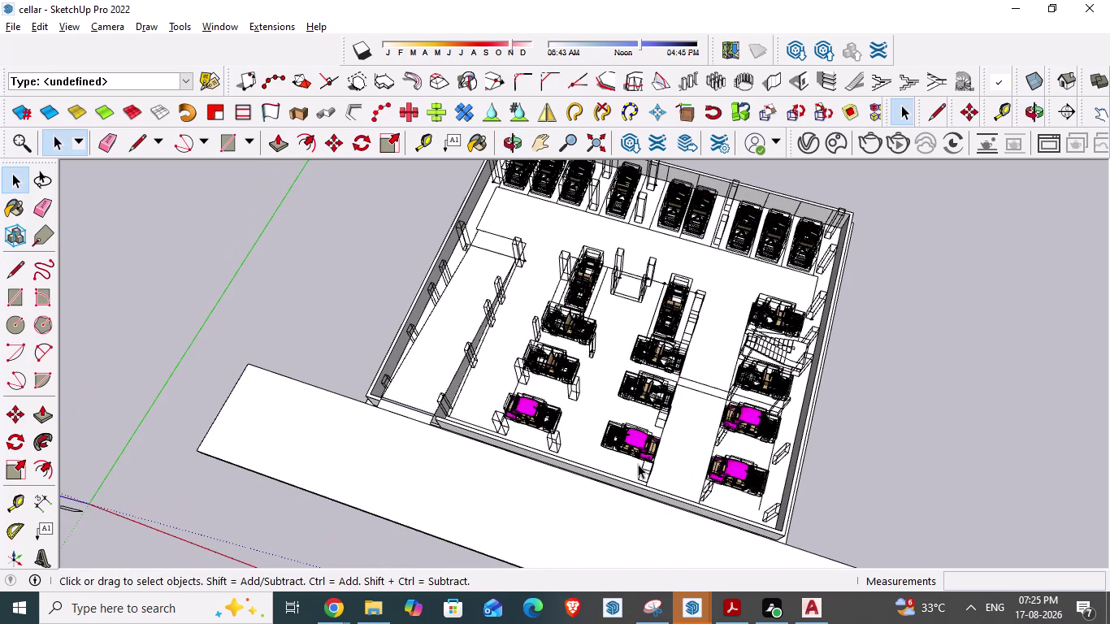
scroll(up, 3)
View the cellar from the opposite corner and the road side, then switch to the AutoCAD plan.
middle_drag(646, 432, 617, 433)
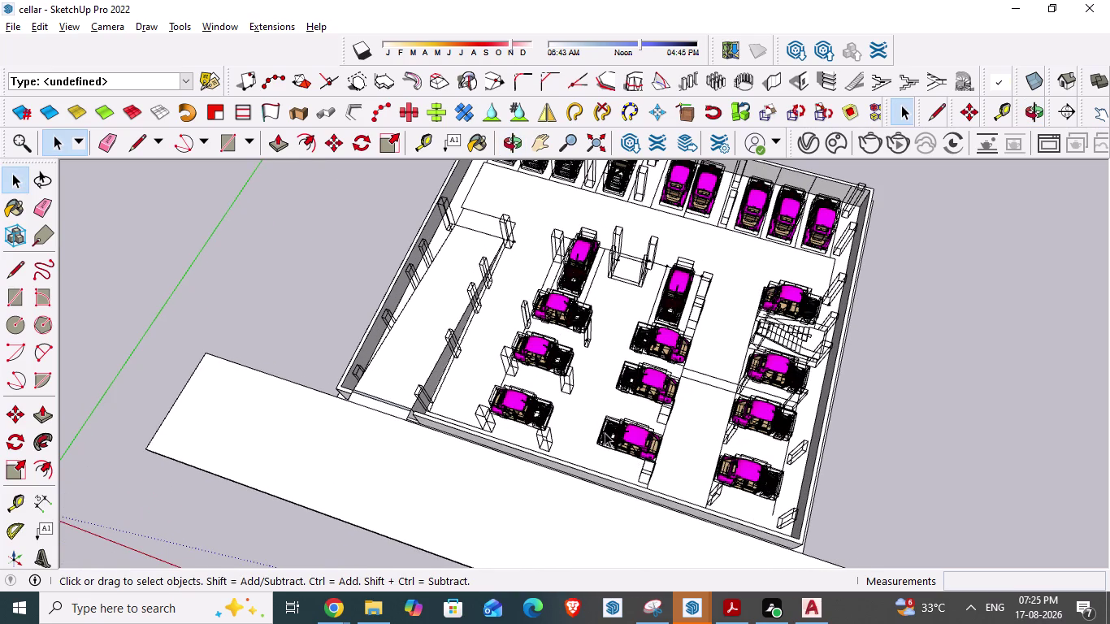
middle_drag(617, 432, 367, 369)
scroll(down, 3)
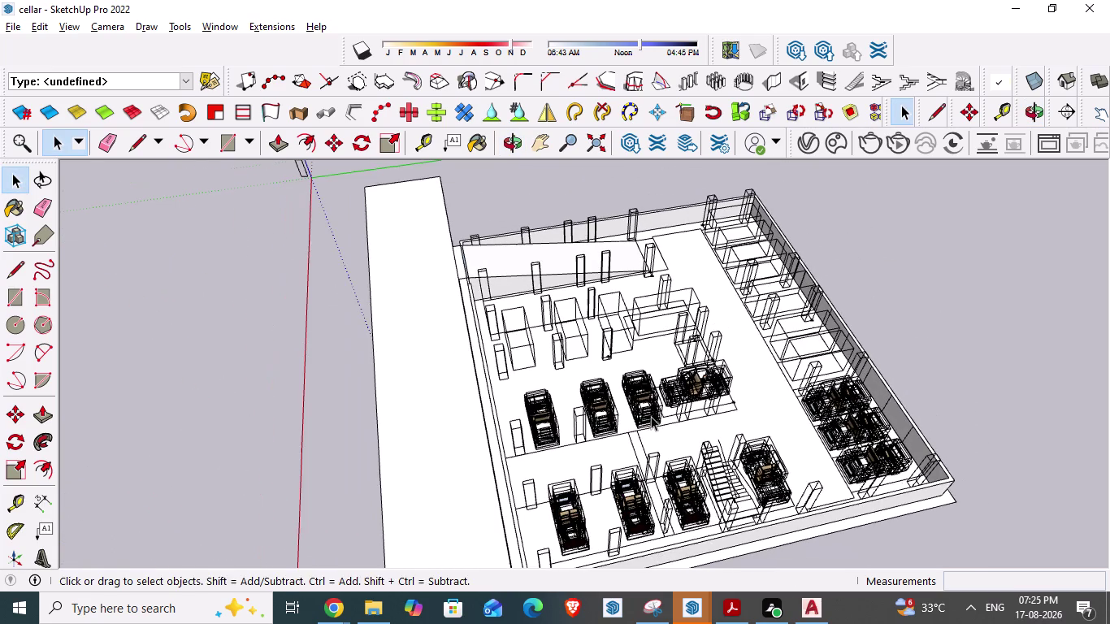
middle_drag(727, 477, 534, 413)
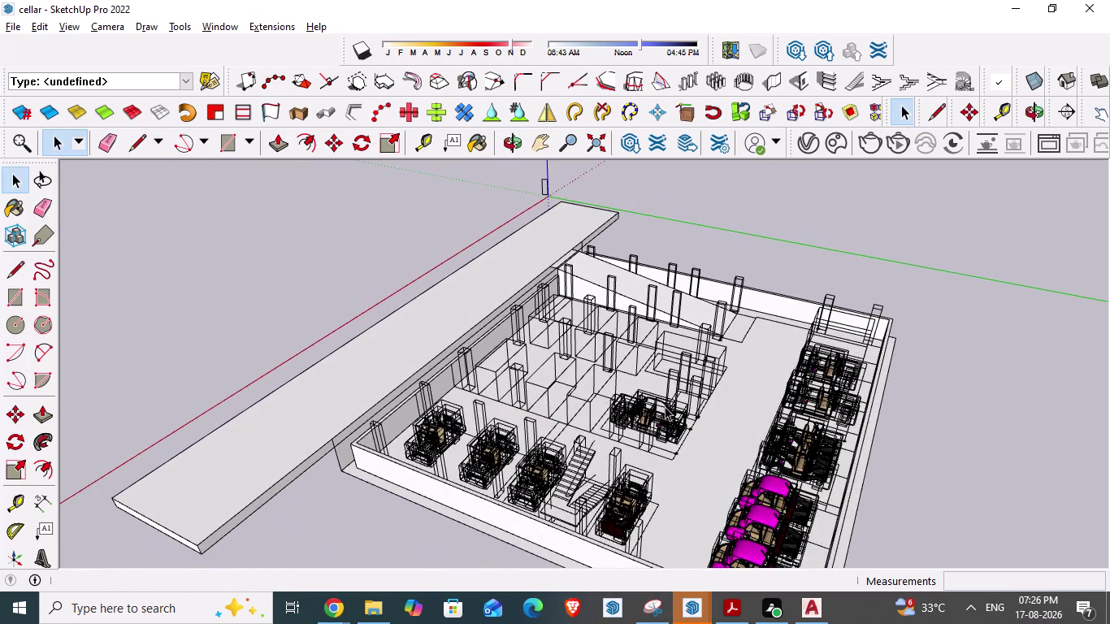
scroll(down, 3)
scroll(down, 3)
middle_drag(616, 438, 662, 471)
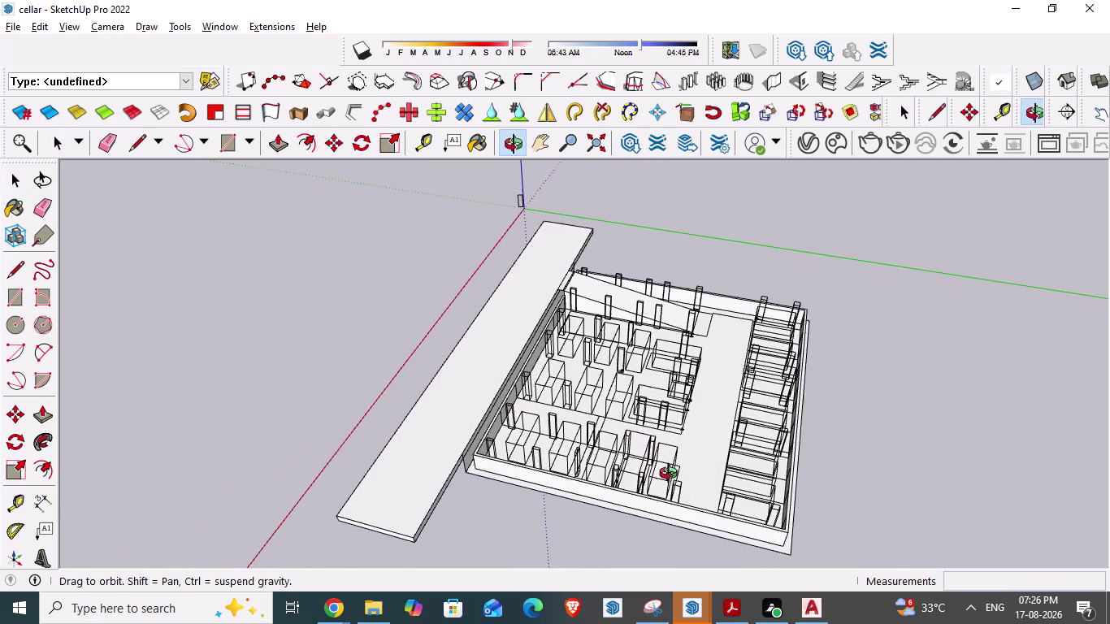
middle_drag(662, 470, 675, 477)
scroll(up, 3)
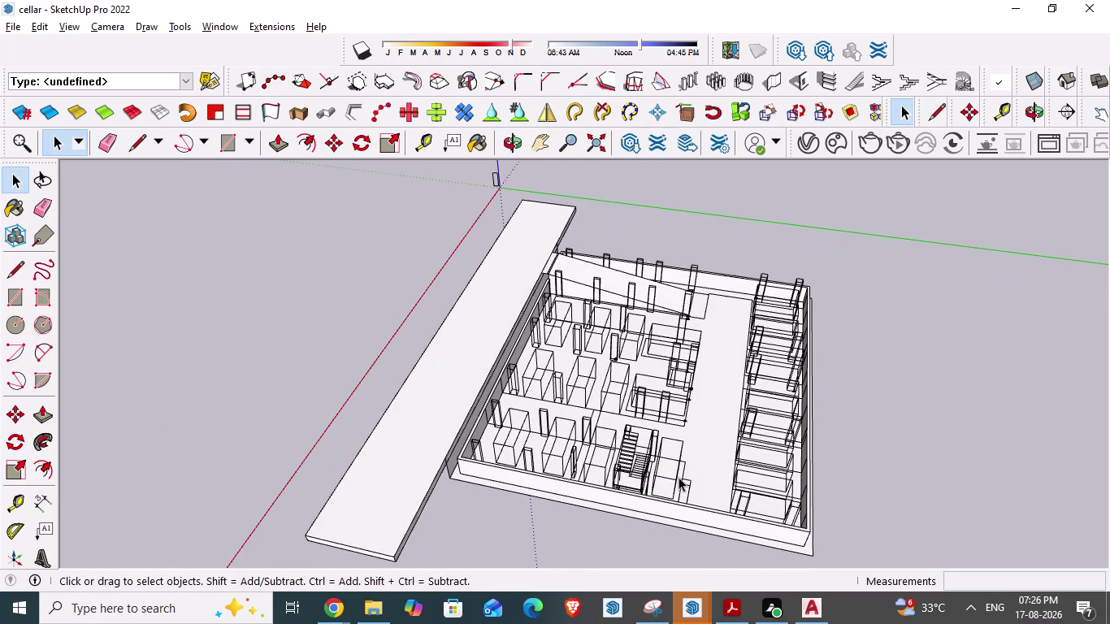
scroll(up, 3)
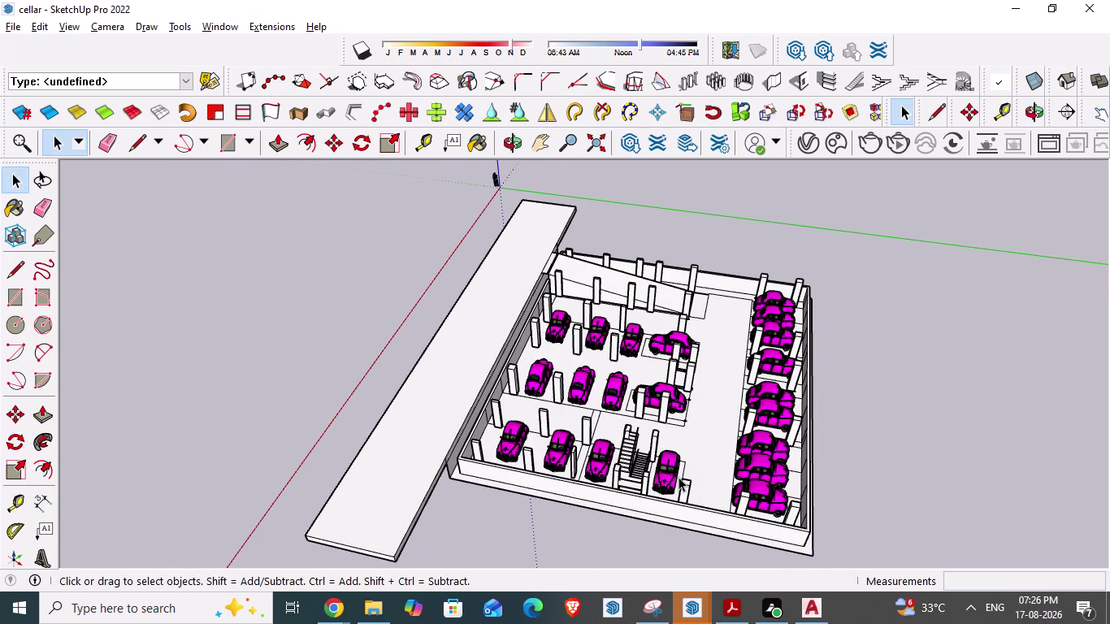
scroll(up, 3)
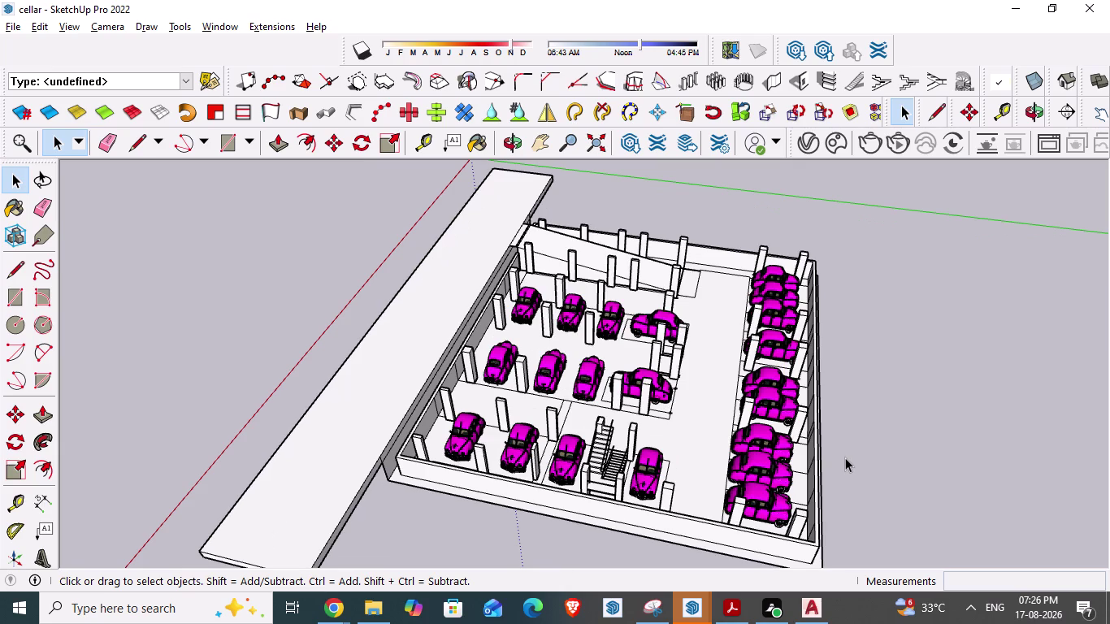
scroll(down, 3)
middle_drag(489, 517, 881, 454)
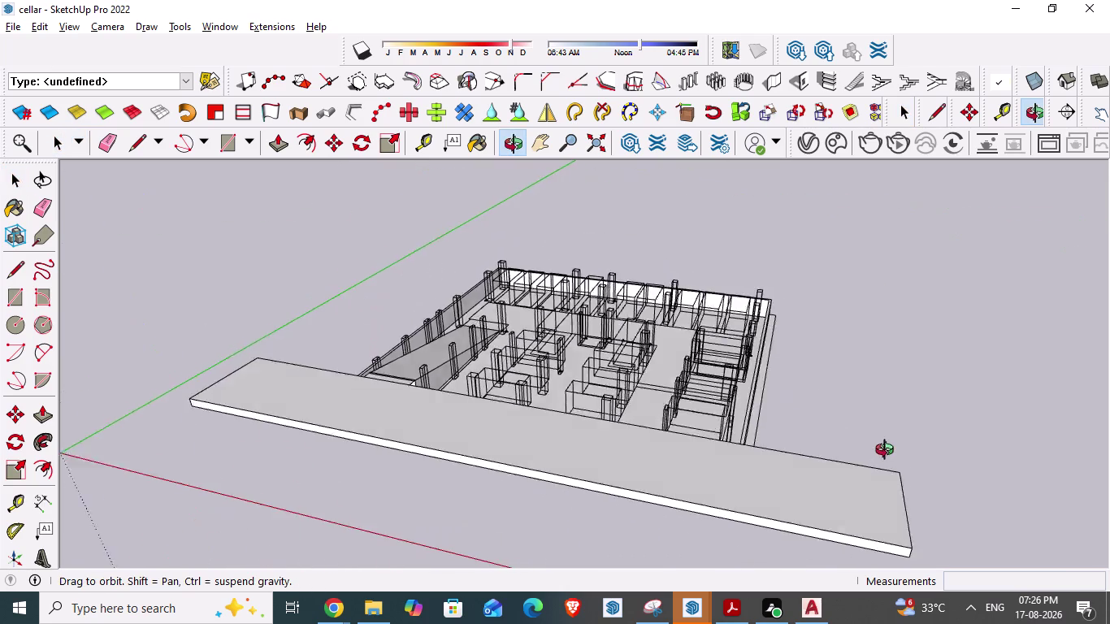
middle_drag(881, 454, 968, 495)
scroll(up, 3)
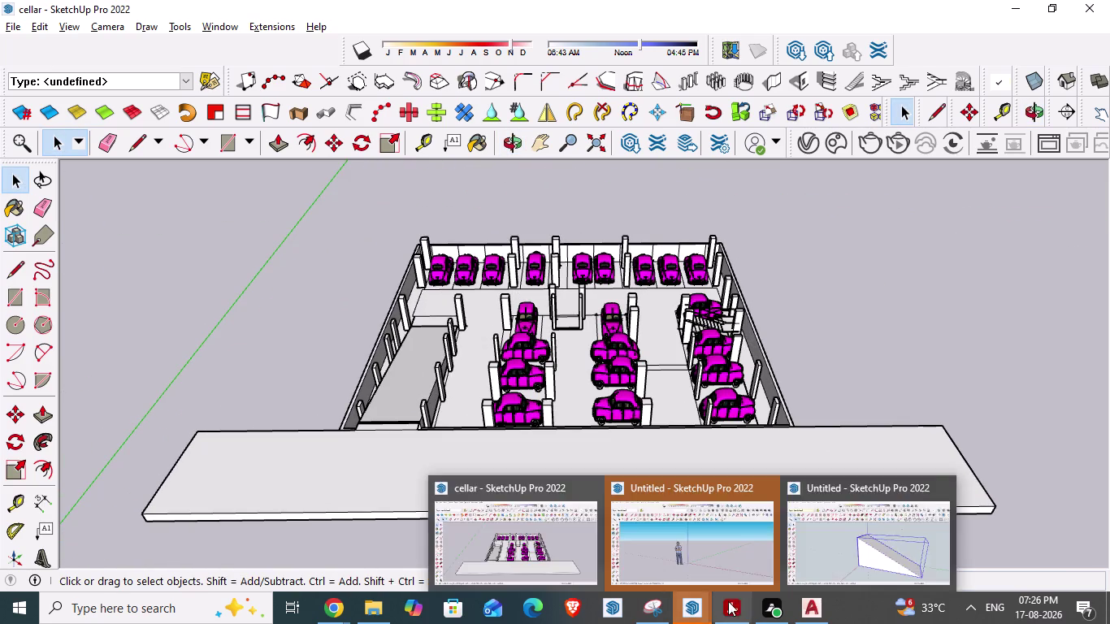
click(806, 600)
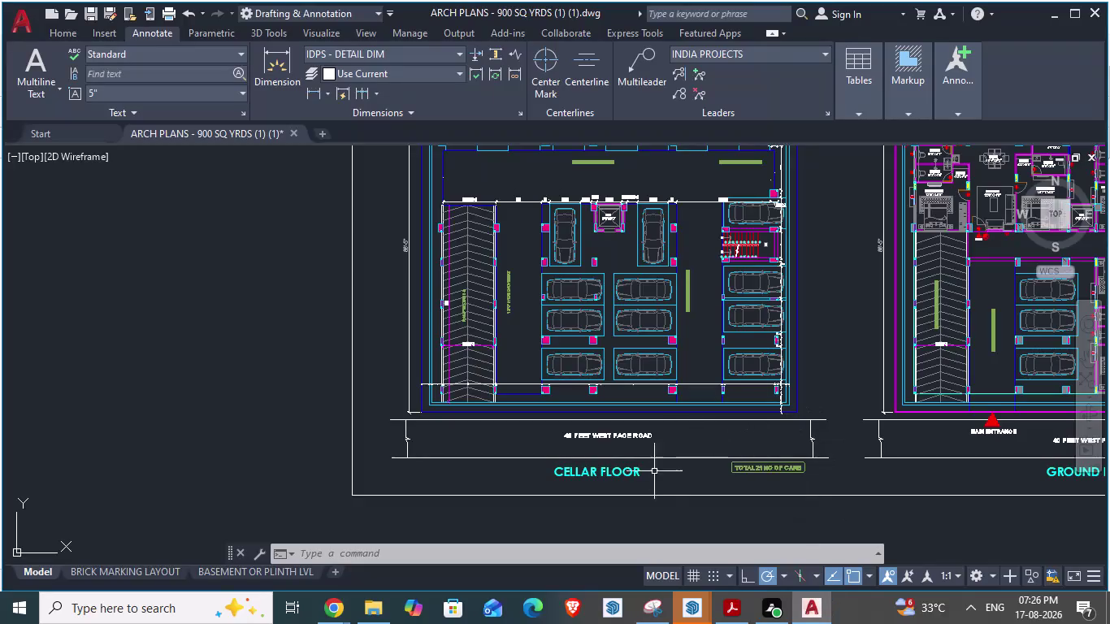
Zoom to the '40 FEET WEST FACE ROAD' label and open it for editing.
scroll(up, 3)
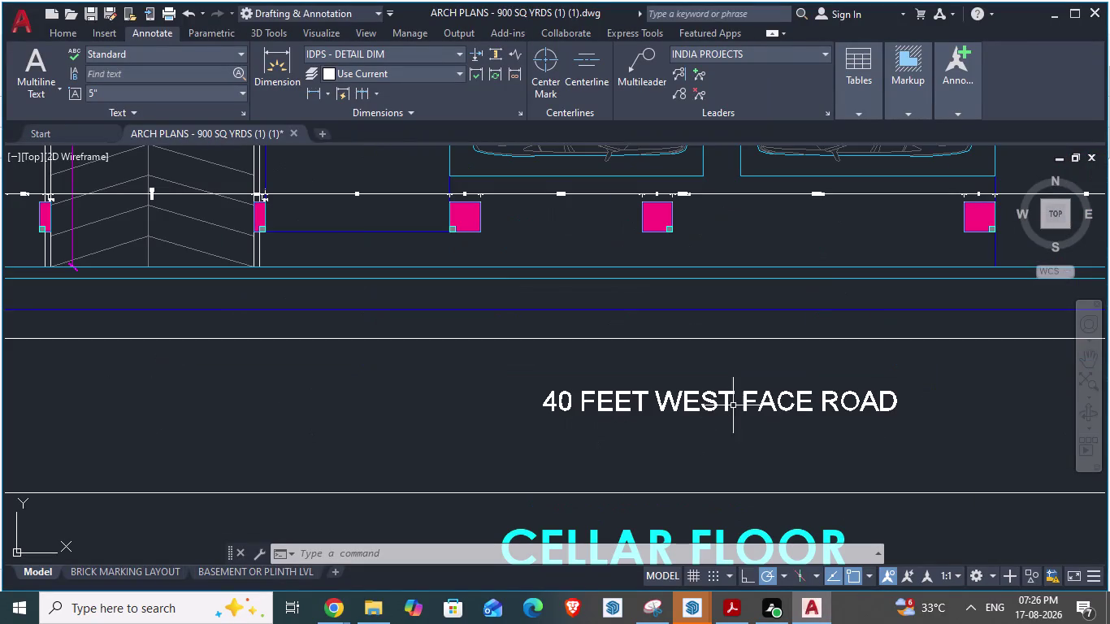
click(733, 401)
double_click(734, 400)
click(733, 401)
click(718, 397)
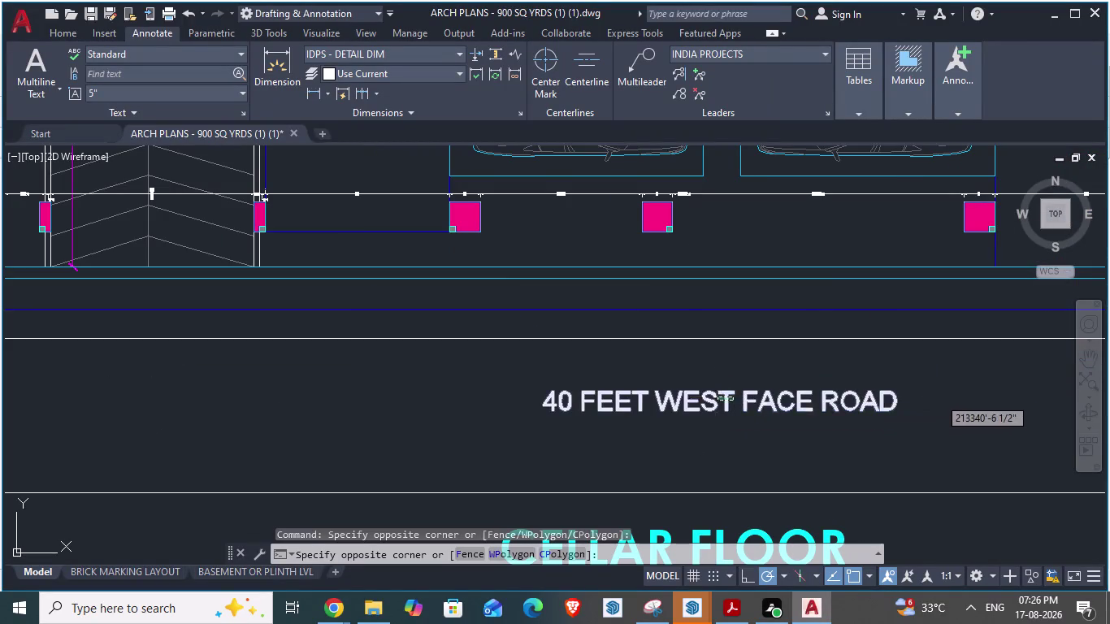
click(780, 398)
double_click(780, 397)
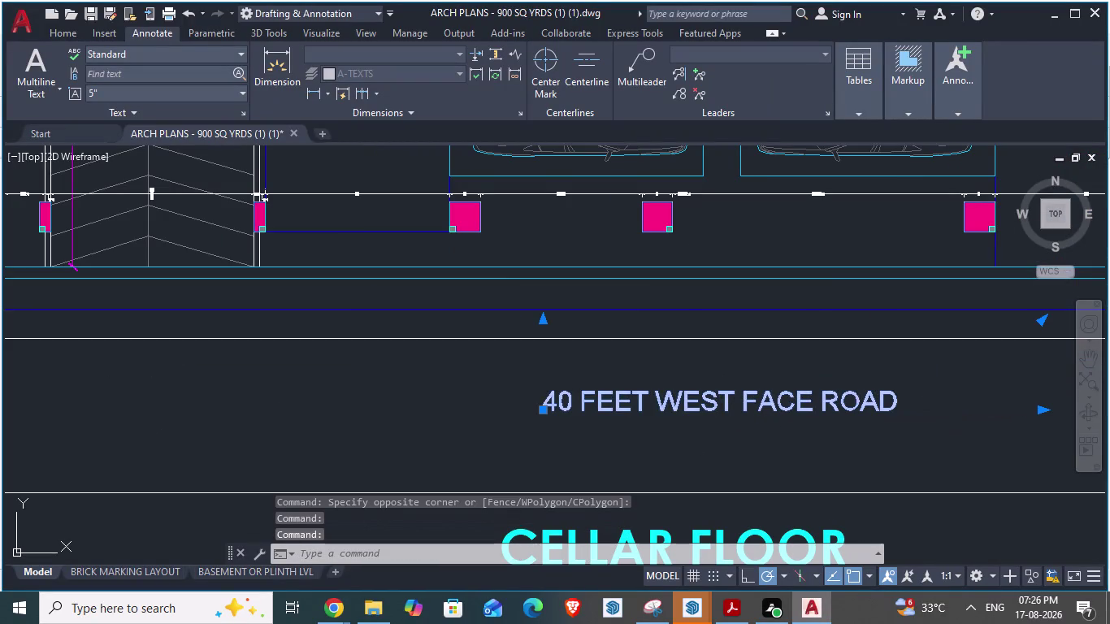
Copy the full label text and switch back to SketchUp.
drag(900, 396, 452, 411)
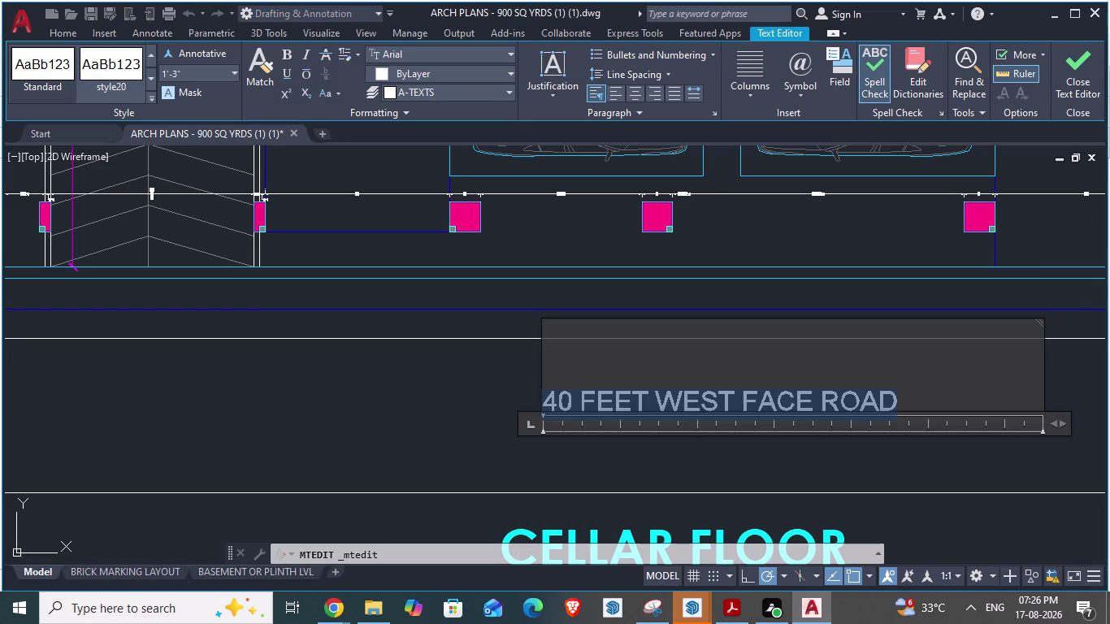
drag(452, 411, 426, 407)
key(ctrl+c)
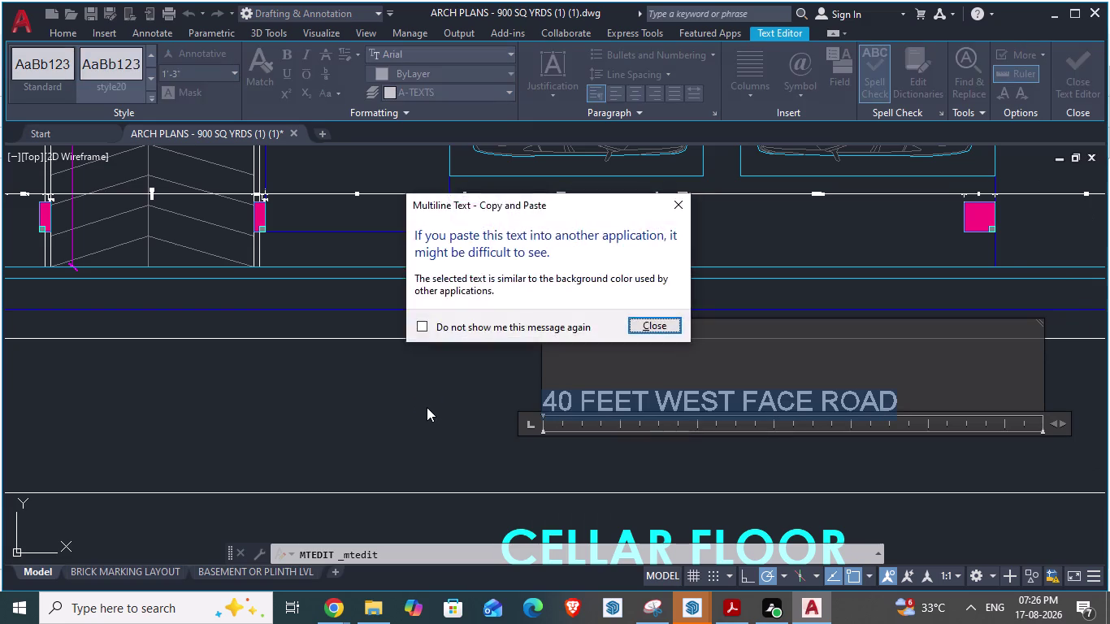
key(alt+Tab)
middle_drag(508, 435, 514, 480)
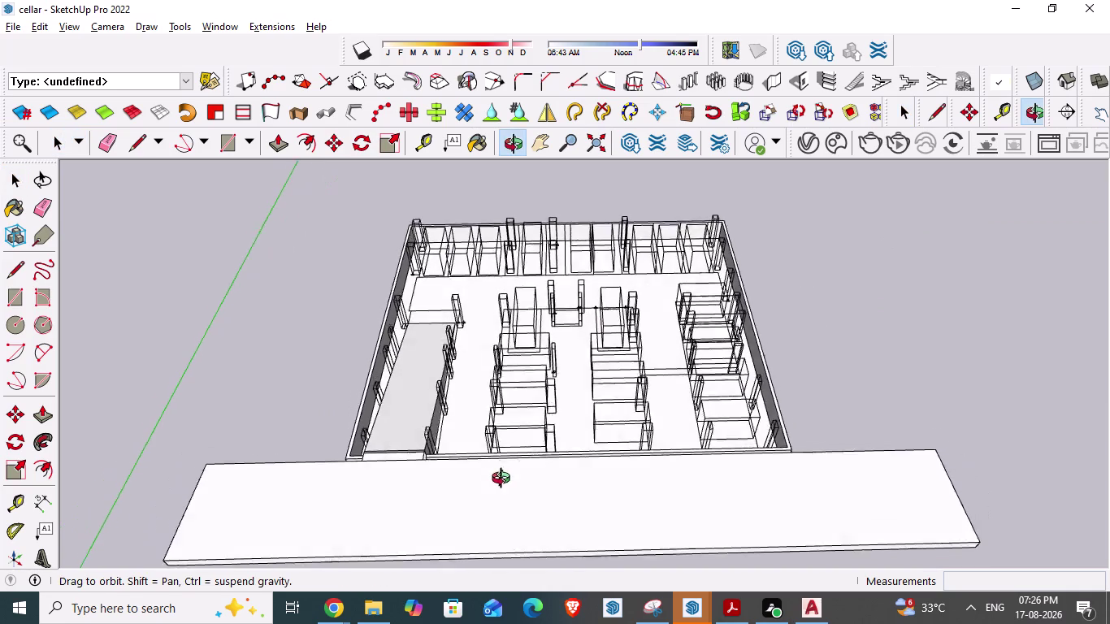
middle_drag(514, 480, 504, 481)
key(t)
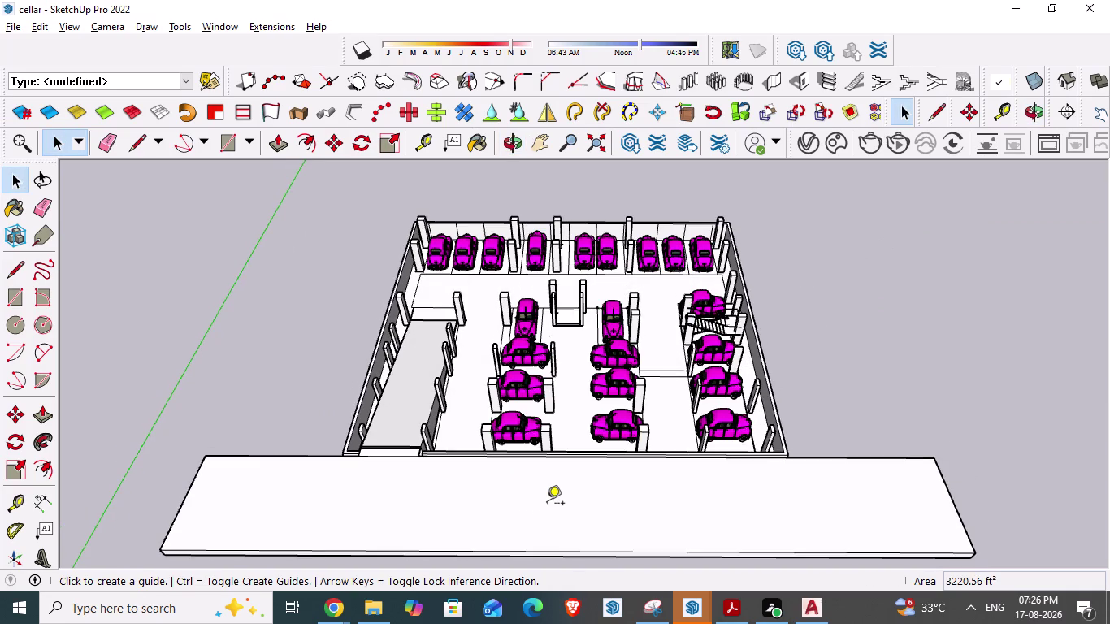
key(space)
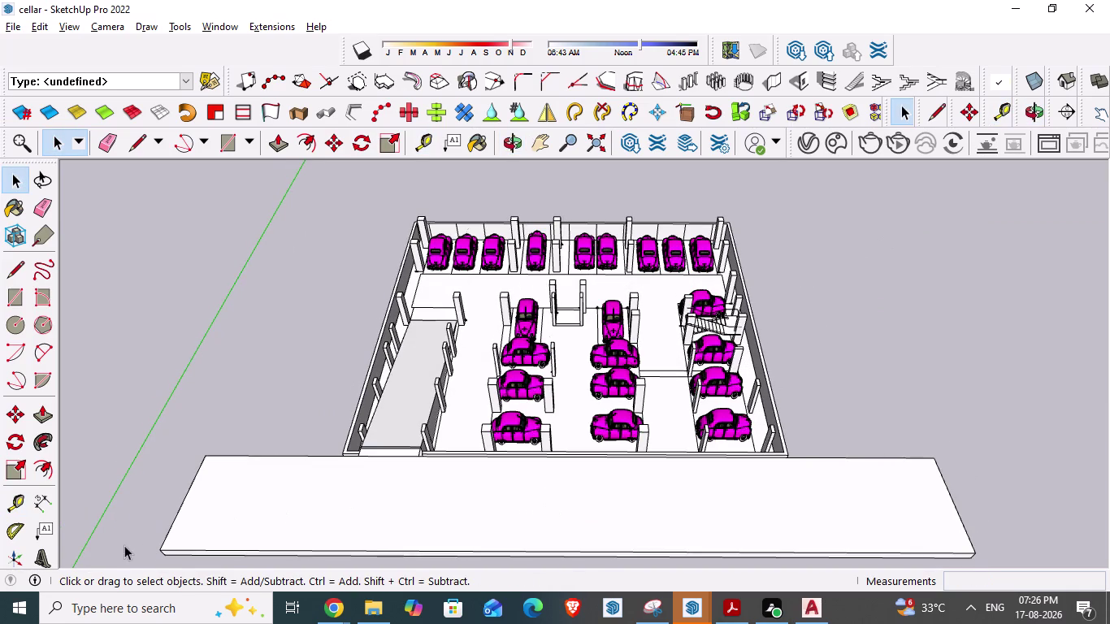
scroll(down, 3)
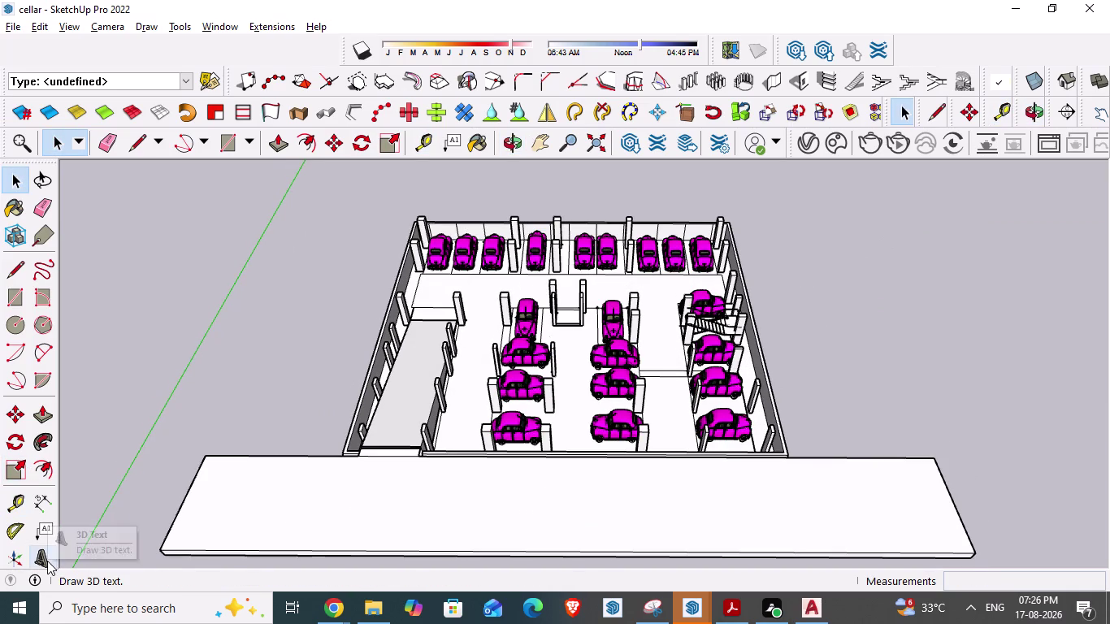
click(46, 560)
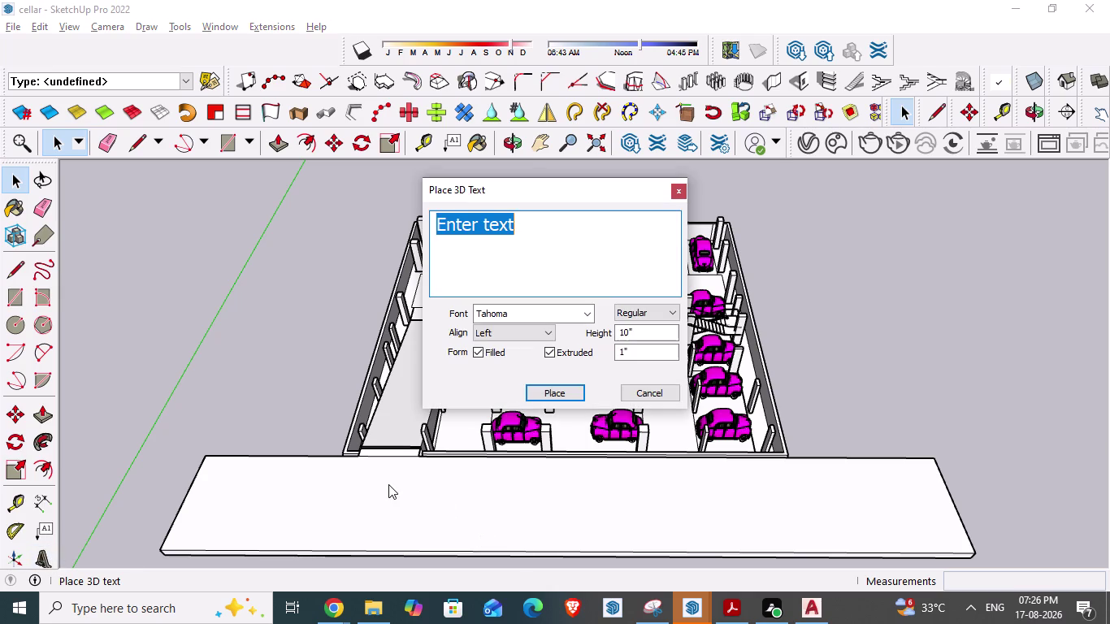
drag(657, 330, 578, 329)
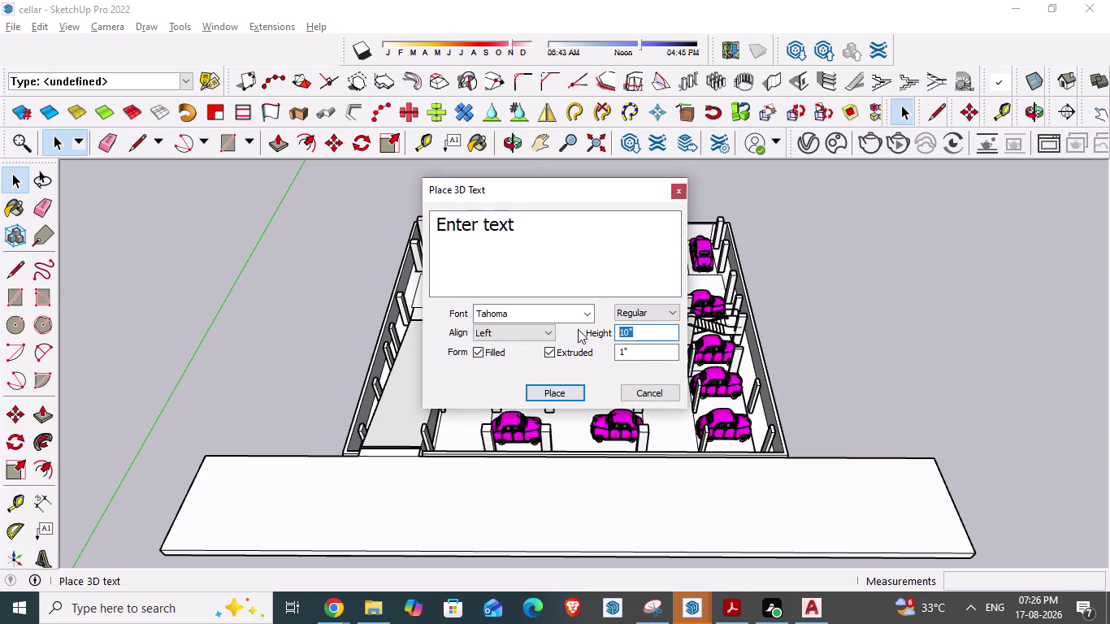
key(2)
key(BackSpace)
text(10)
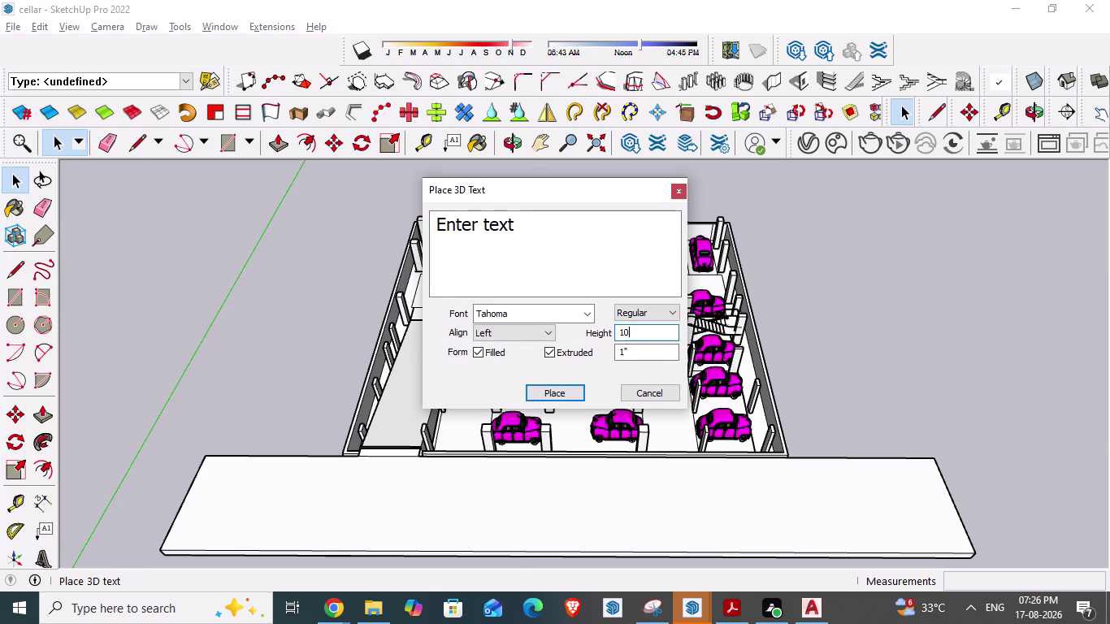
text(')
key(Return)
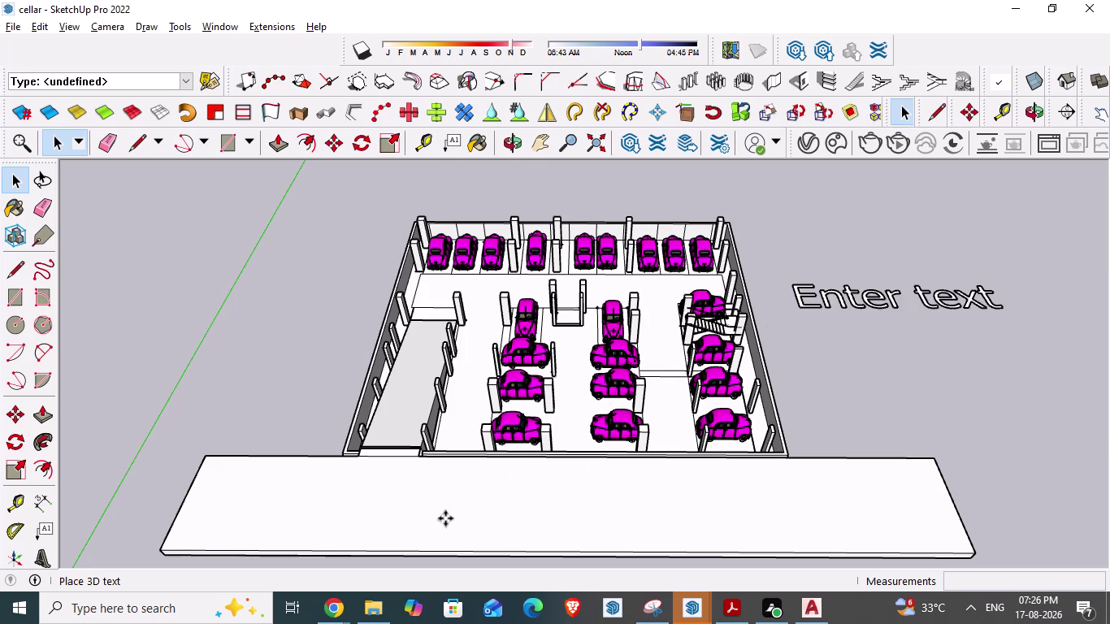
click(363, 513)
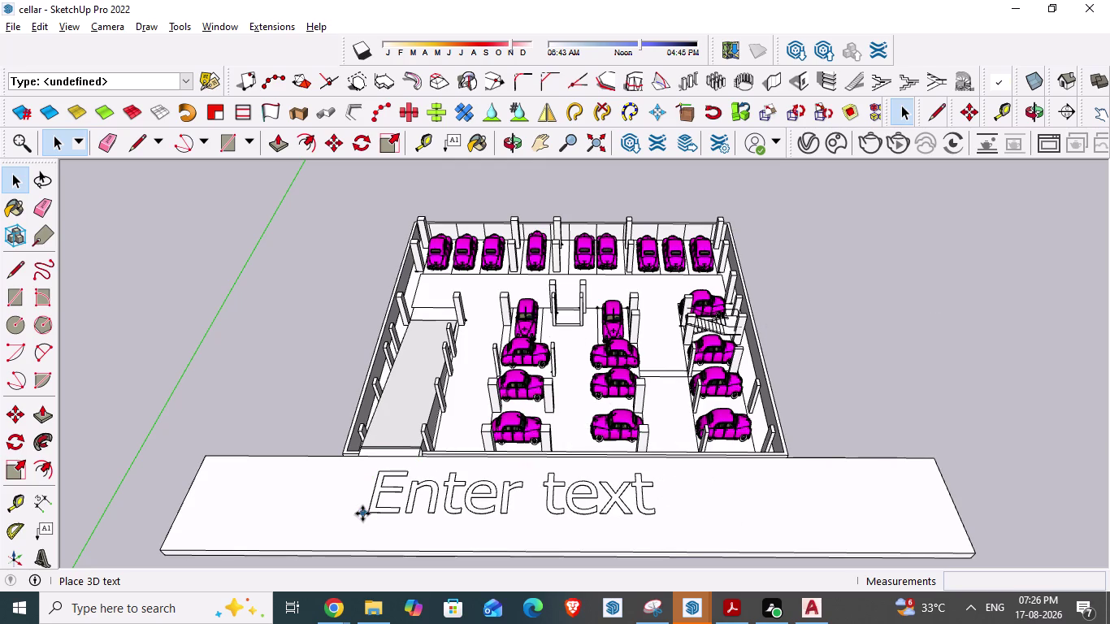
double_click(424, 498)
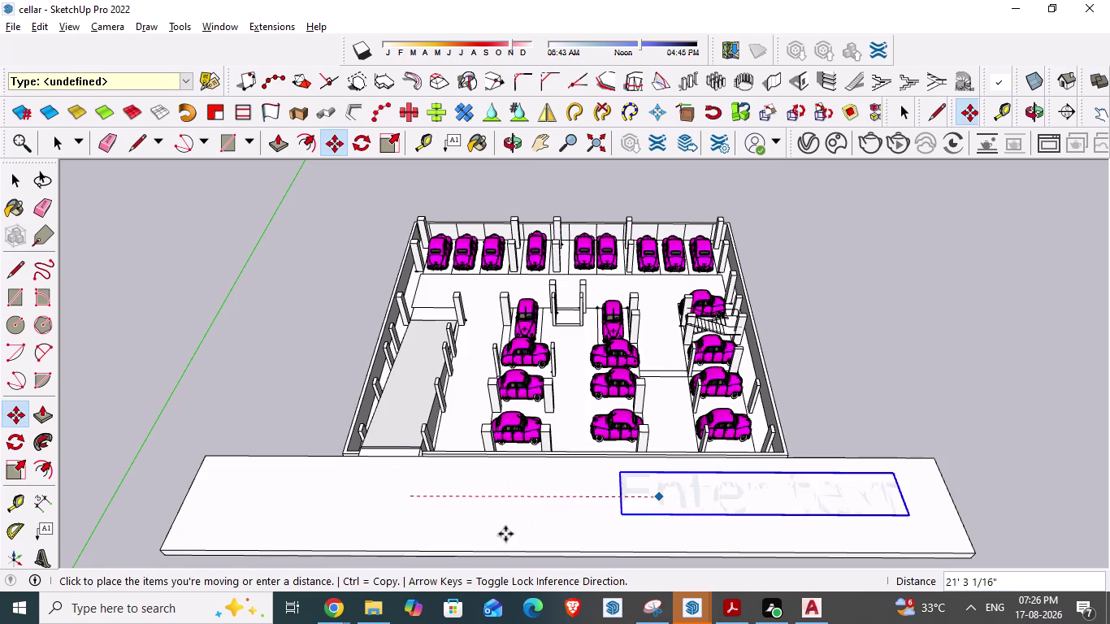
key(Escape)
key(ctrl+z)
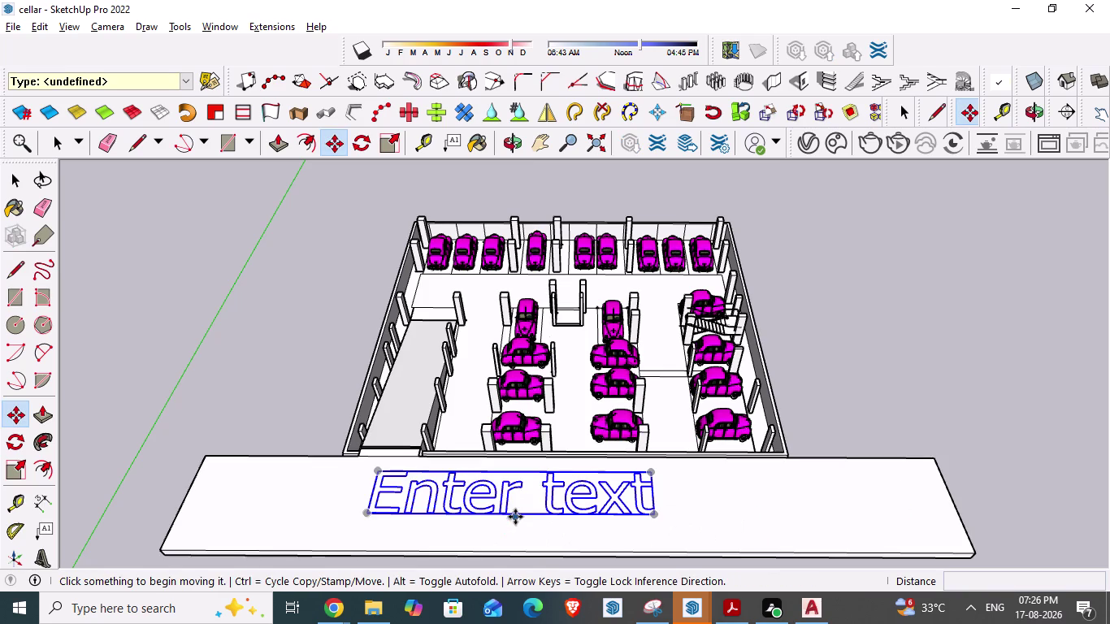
key(ctrl+z)
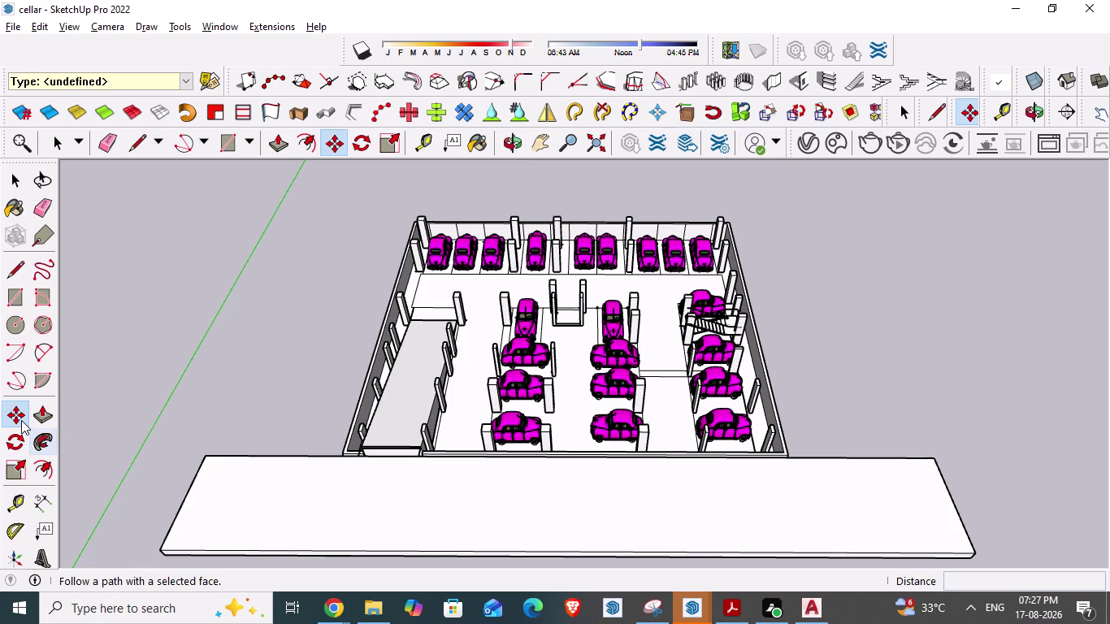
click(39, 562)
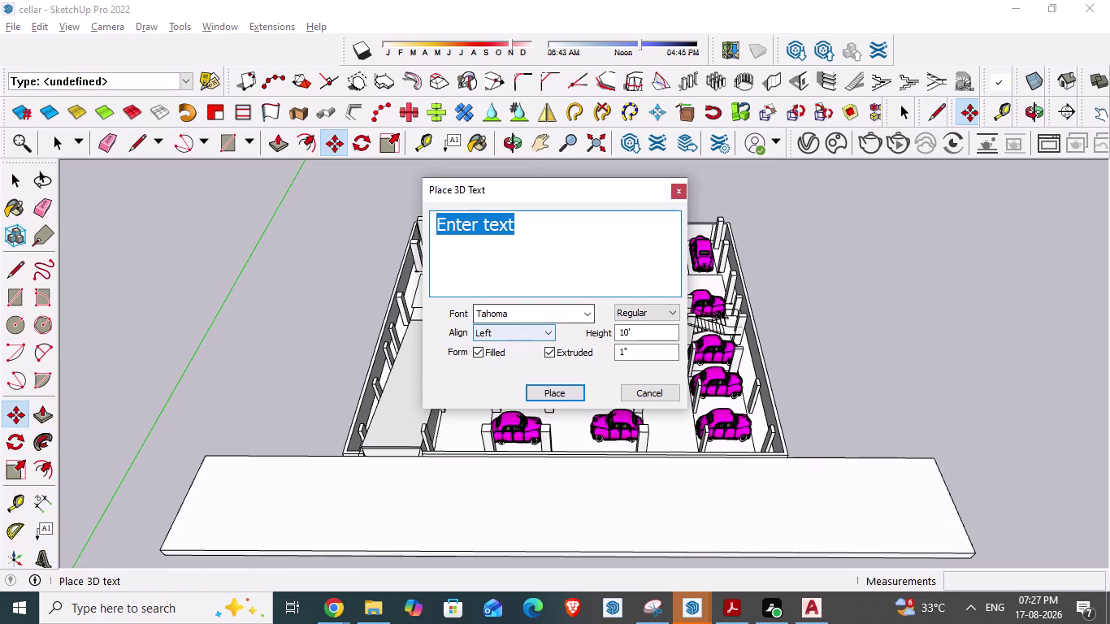
Enter '40 FEET ROAD' as the 3D text with a 2" extrusion depth.
text(4)
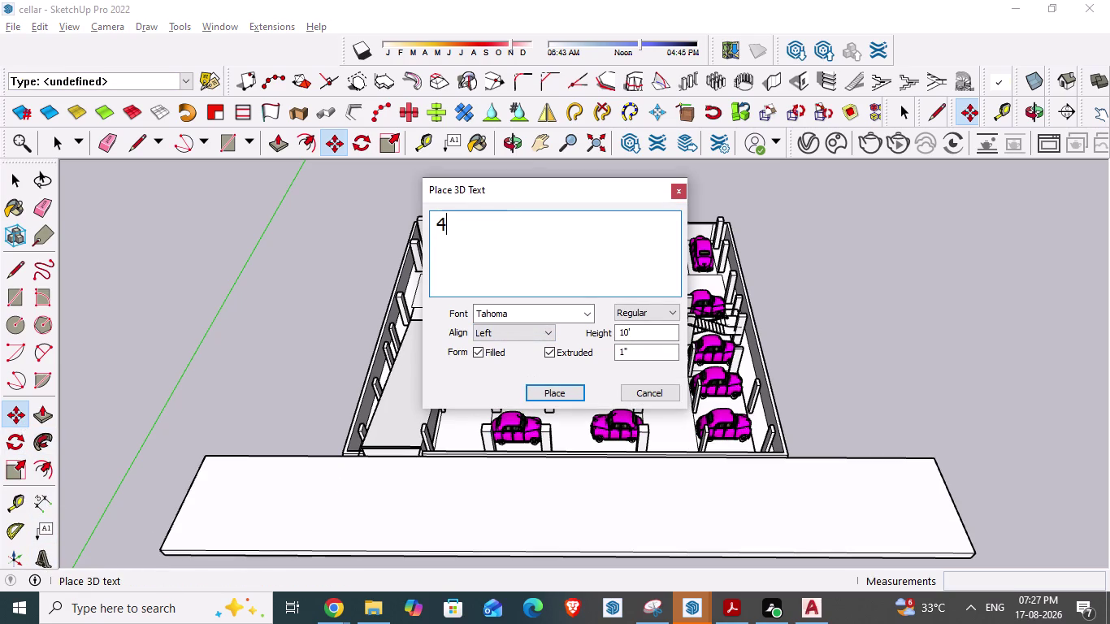
text(0 FEET)
key(space)
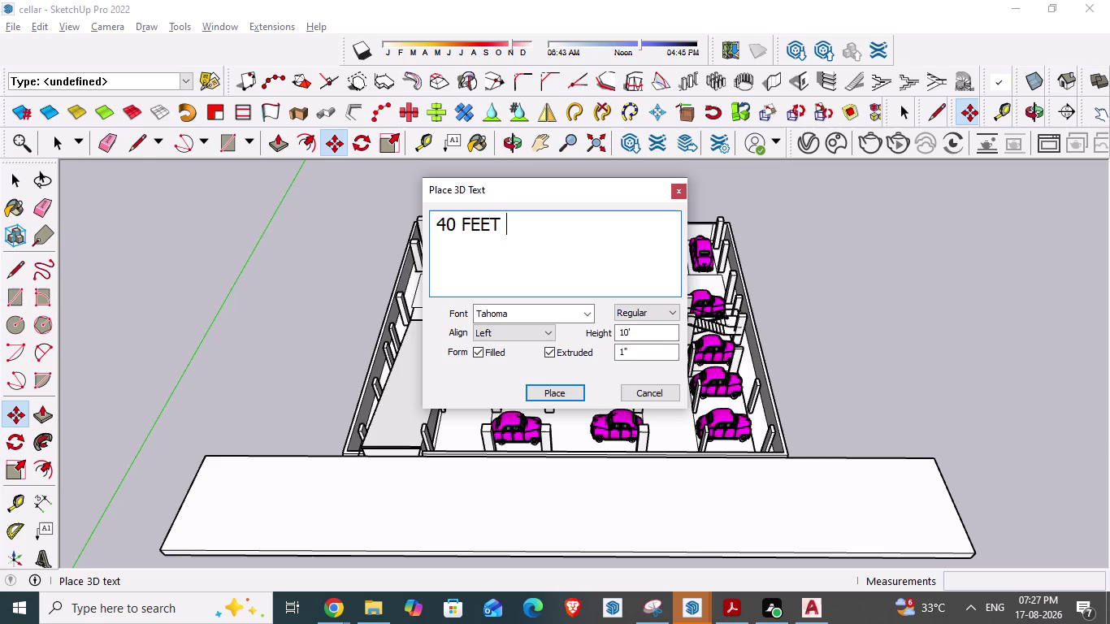
text(ROAD)
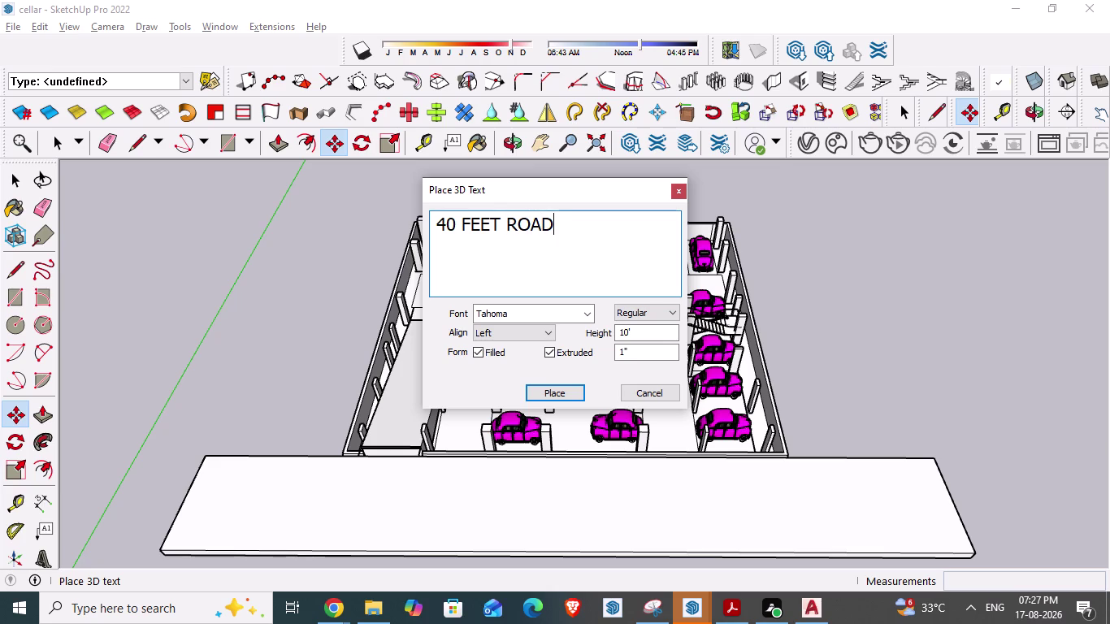
key(ctrl+v)
drag(632, 352, 613, 349)
text(2")
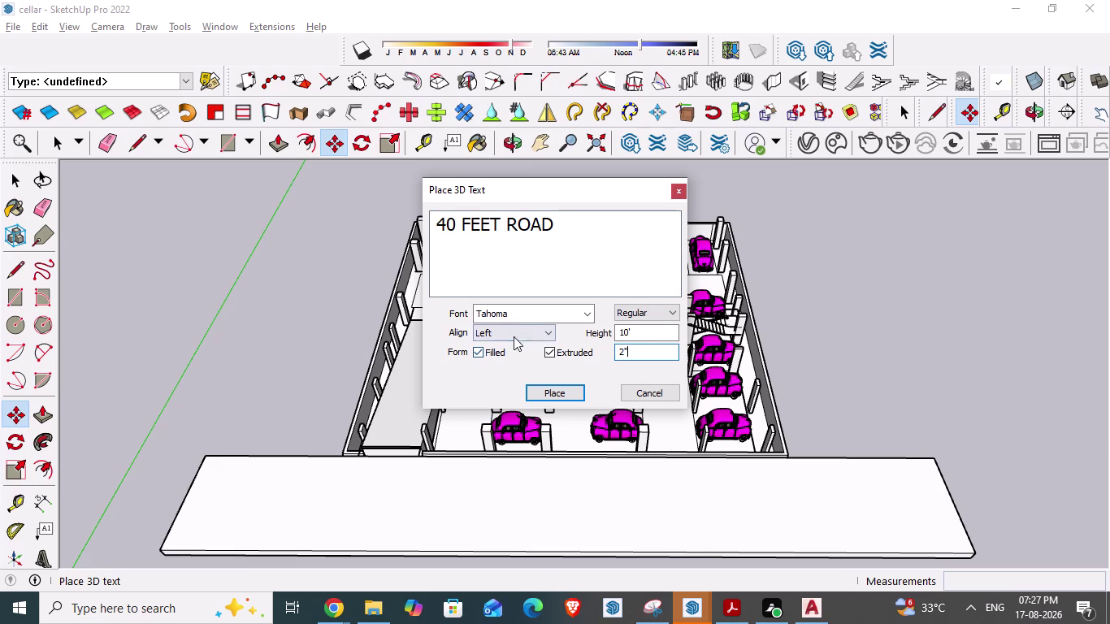
Choose the text alignment and place the 3D text on the front road slab.
click(555, 330)
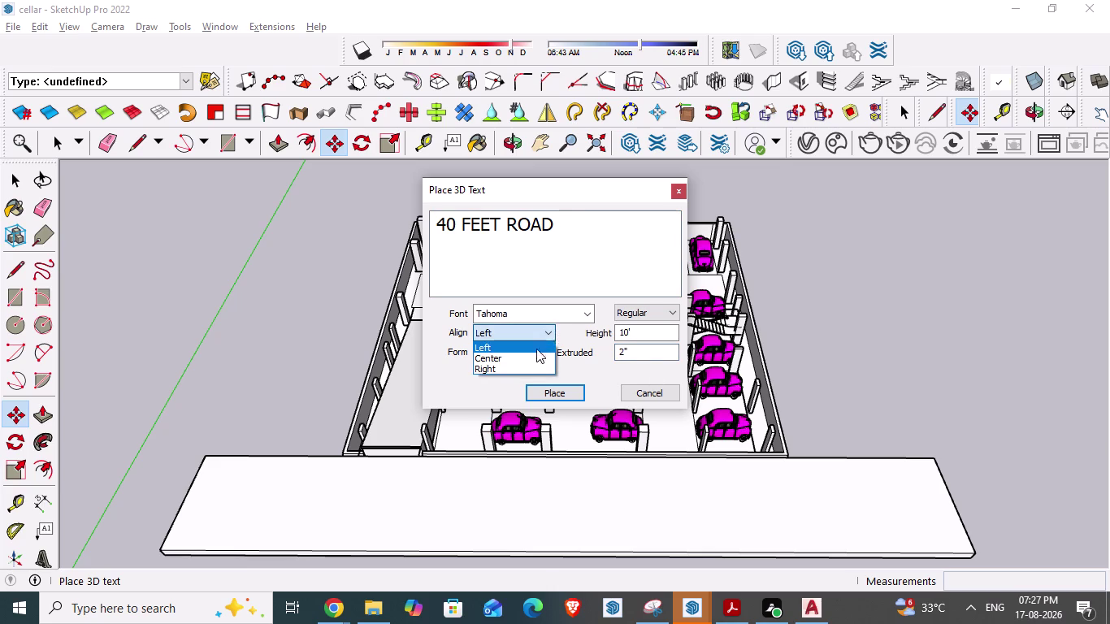
click(512, 363)
click(560, 394)
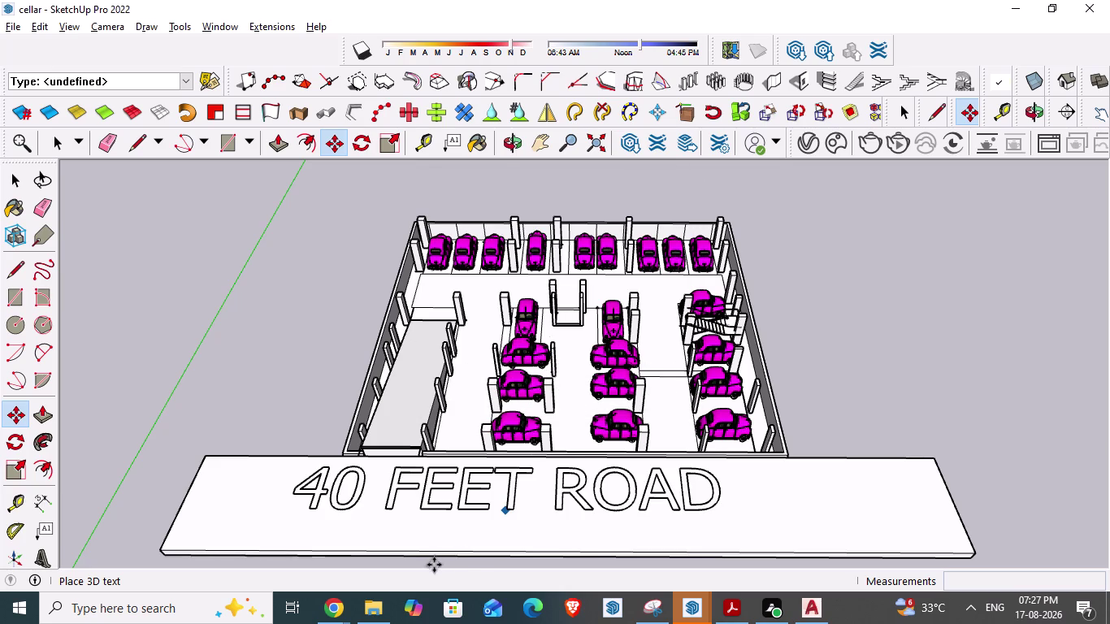
click(550, 521)
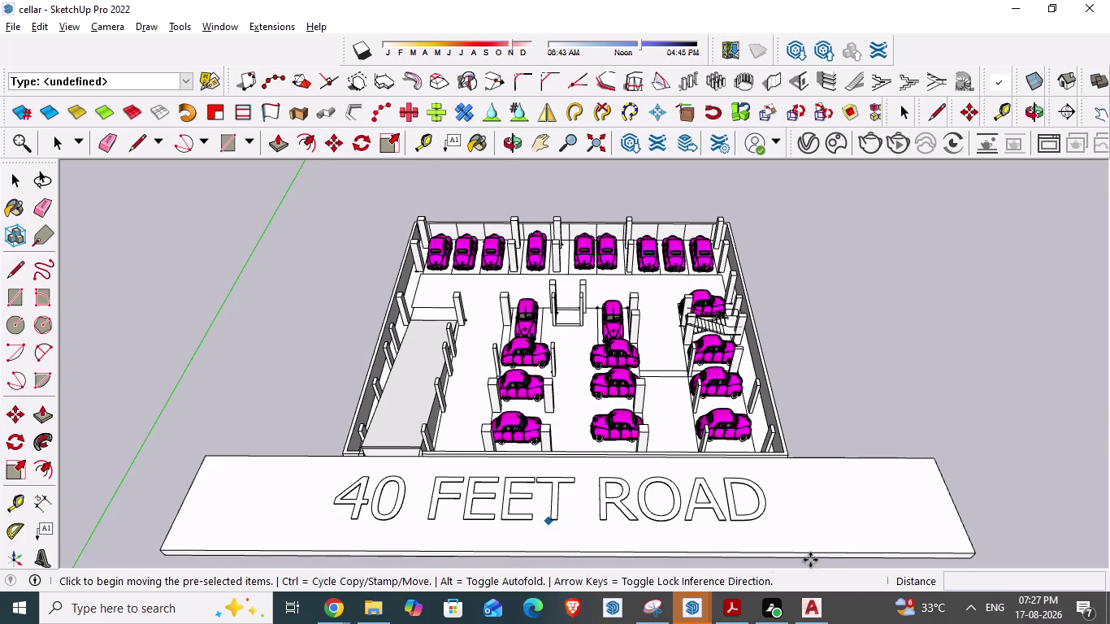
scroll(up, 3)
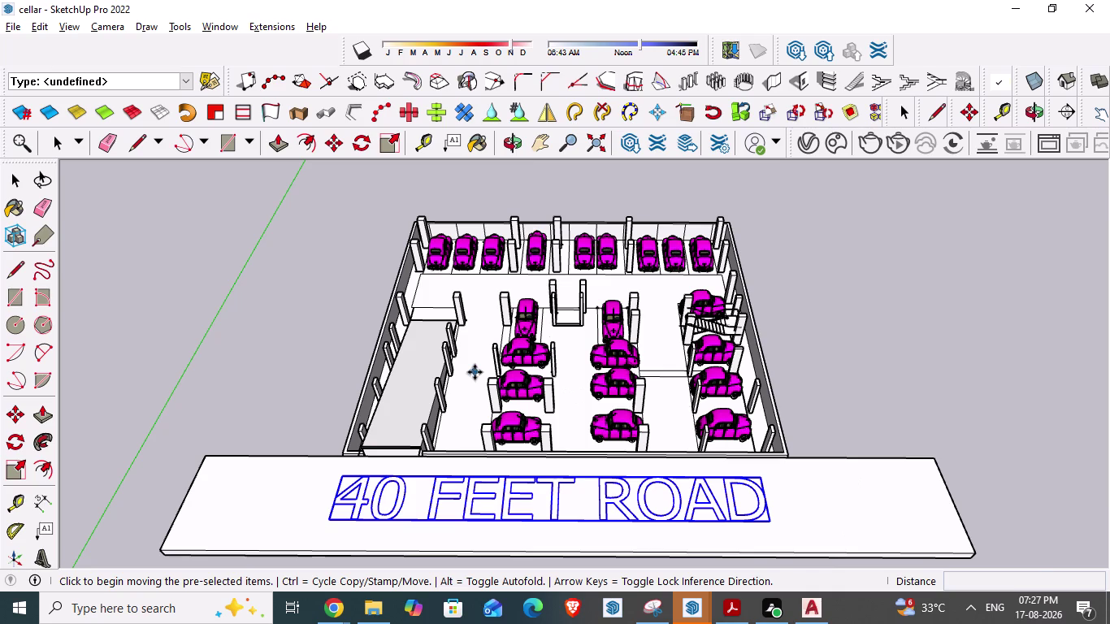
scroll(up, 3)
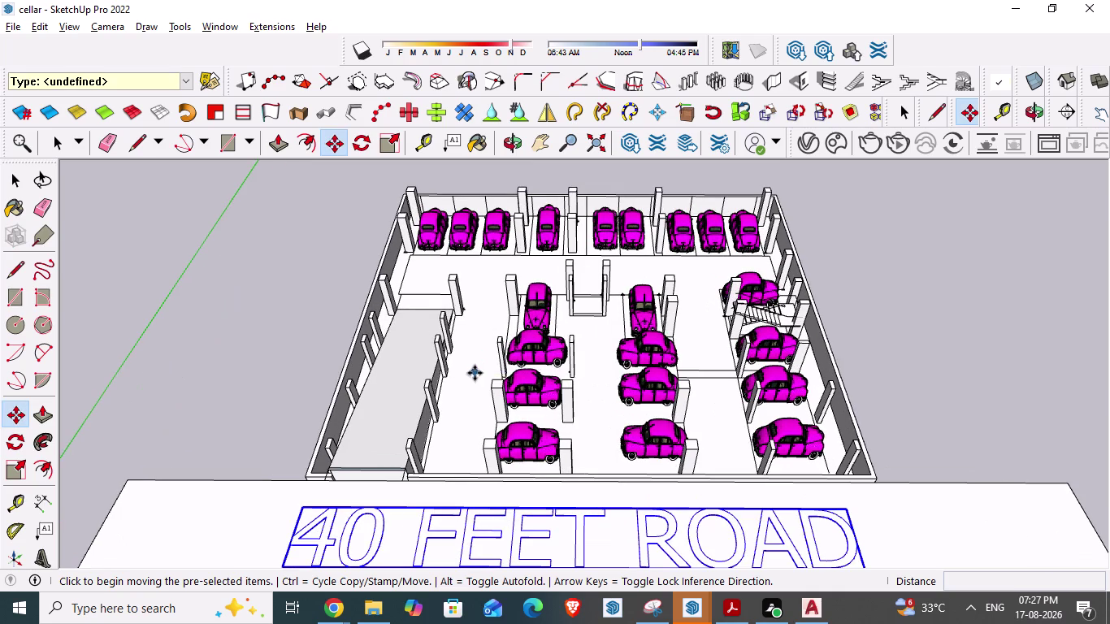
key(Escape)
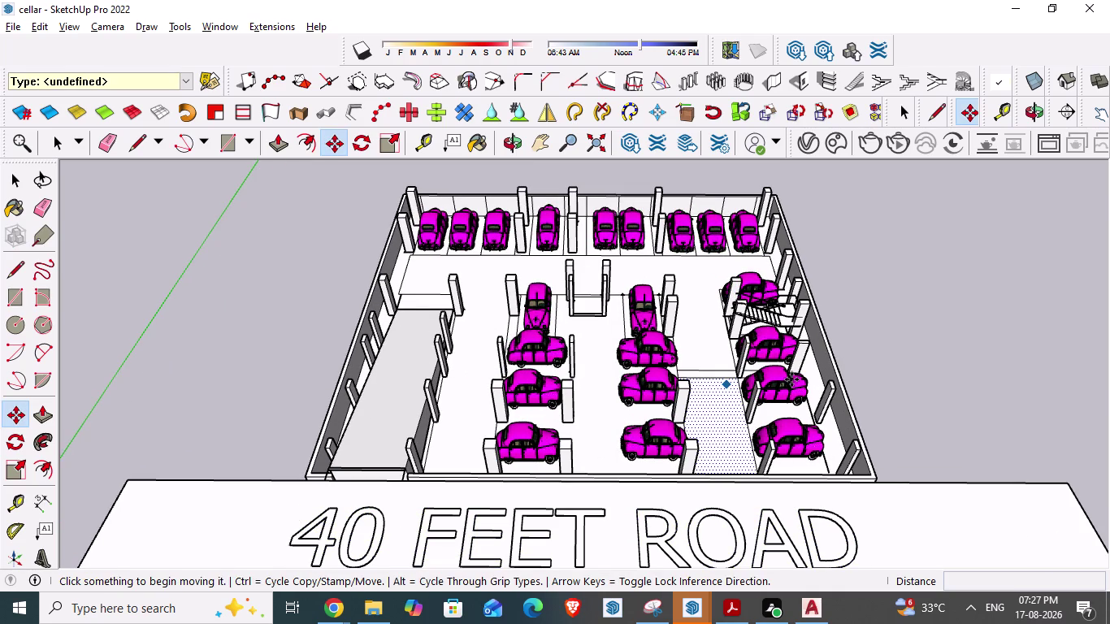
key(space)
click(942, 293)
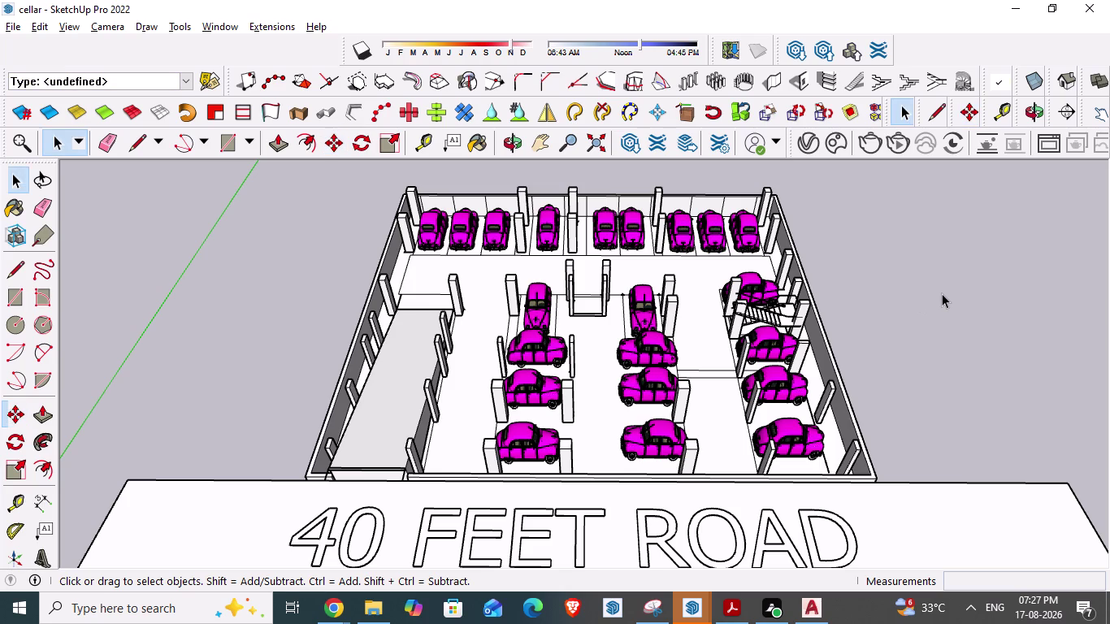
middle_drag(938, 301, 915, 329)
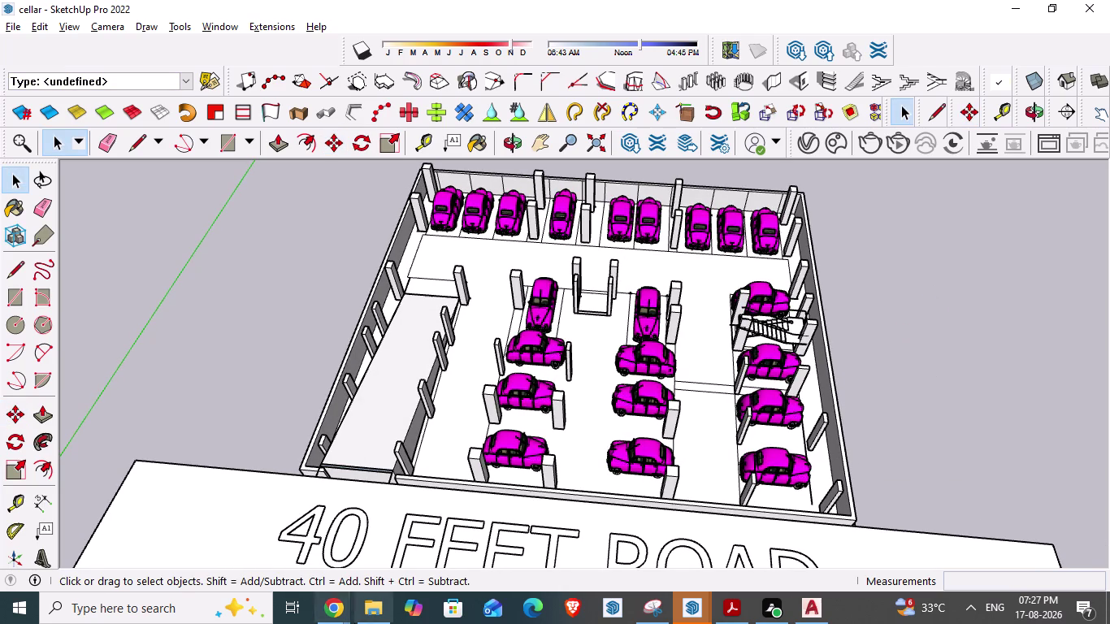
click(606, 607)
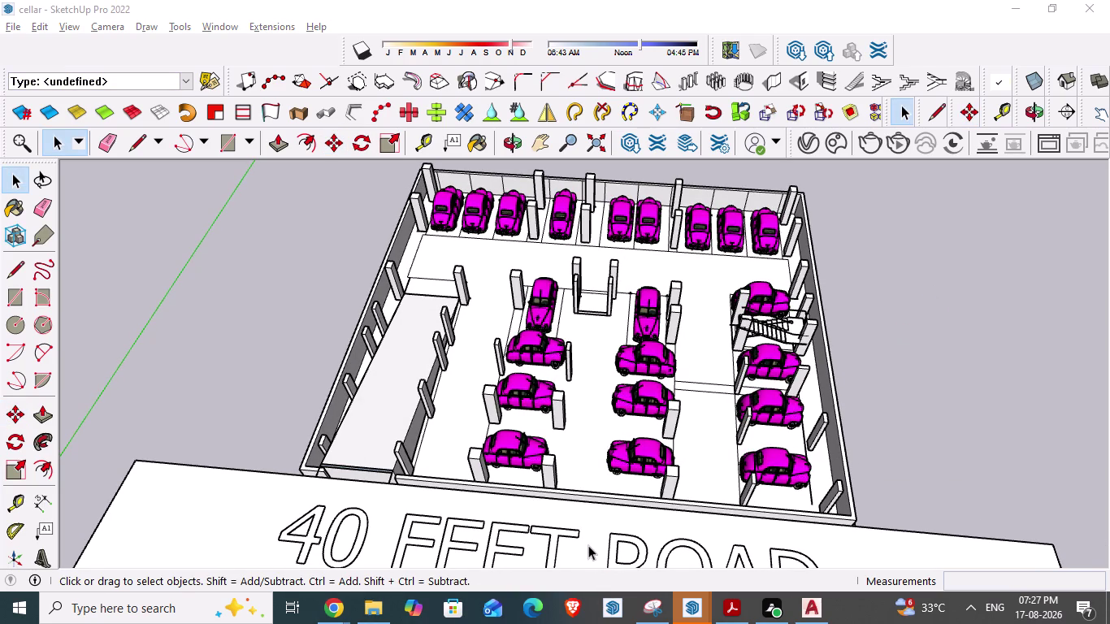
click(338, 602)
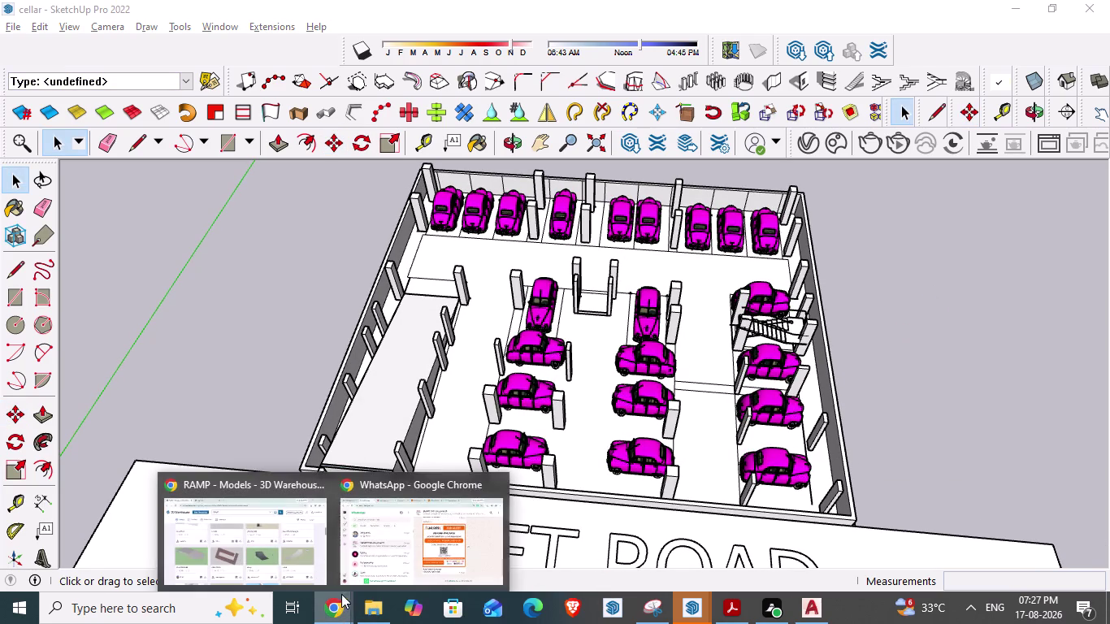